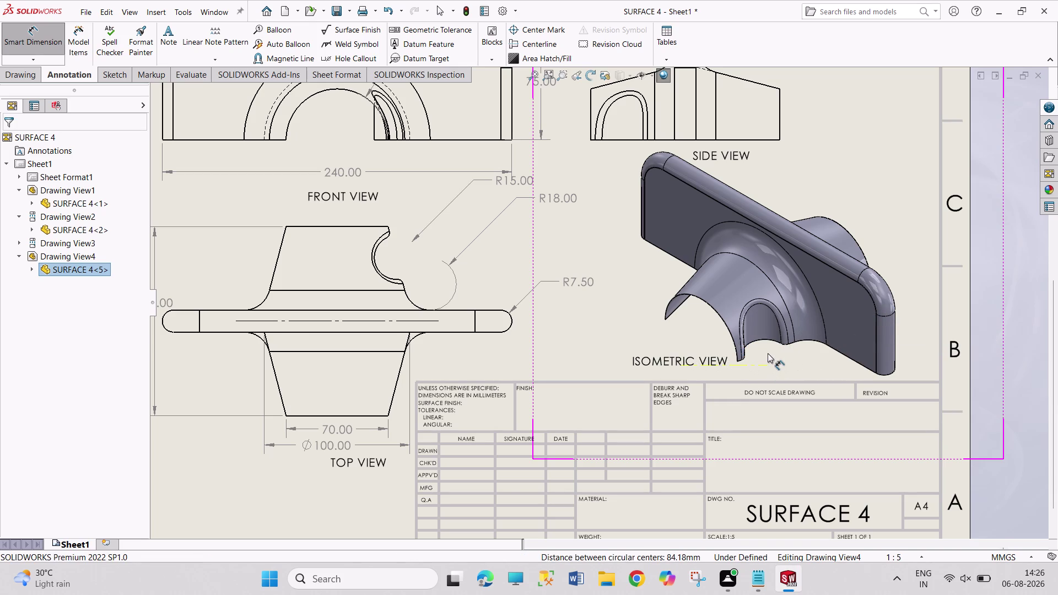
Dimension the isometric view's arch edge at 22.00, placed below the arch.
scroll(down, 3)
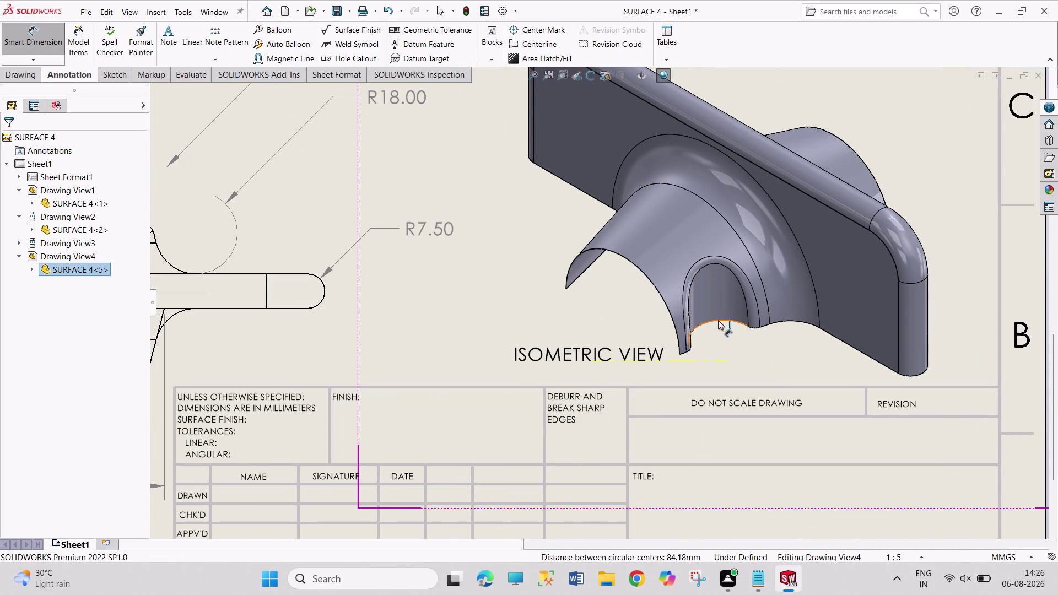
click(718, 320)
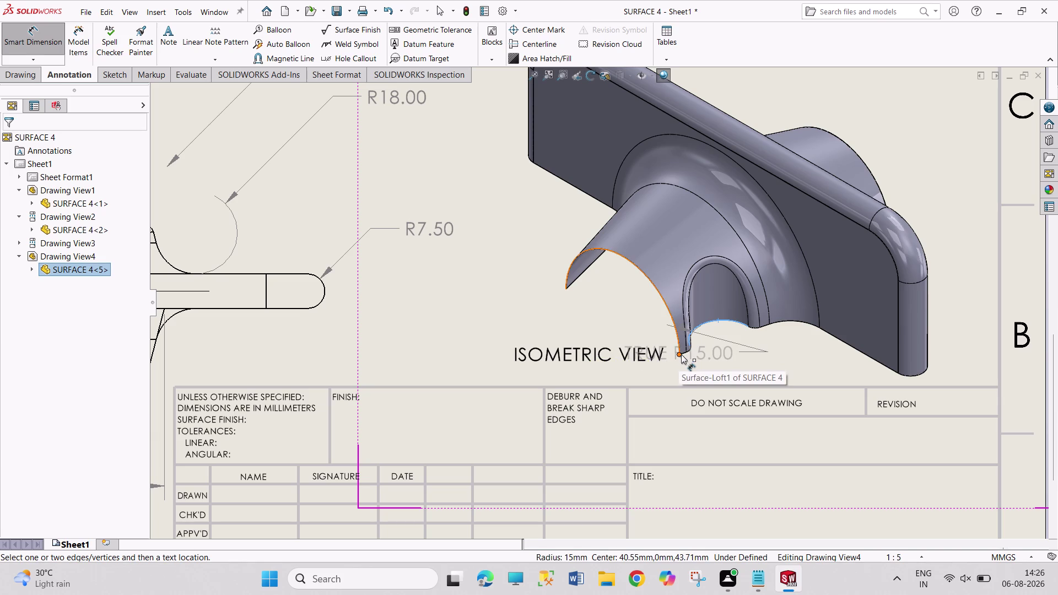
click(681, 354)
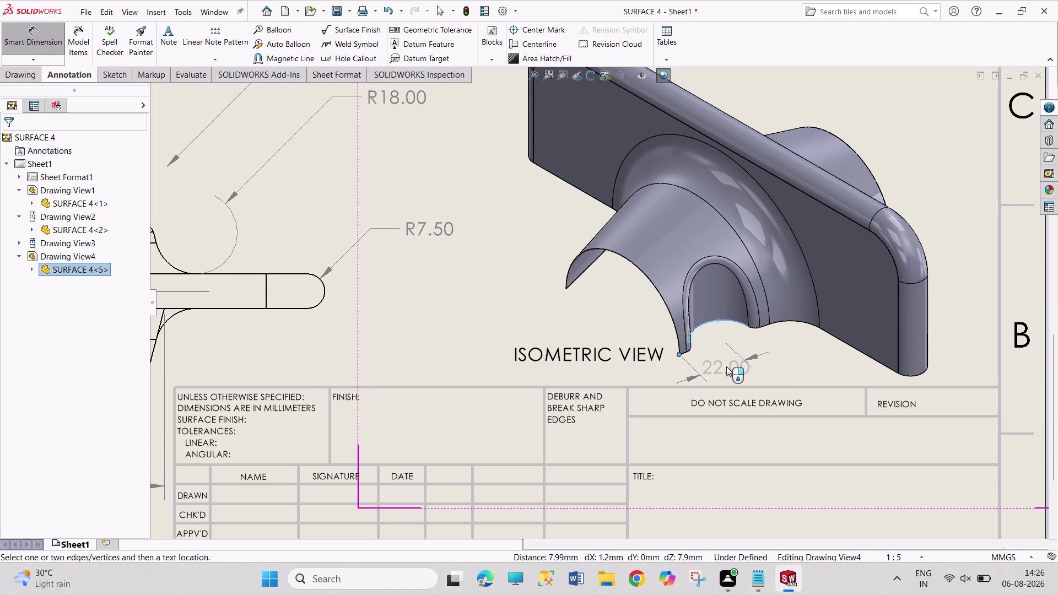
click(727, 367)
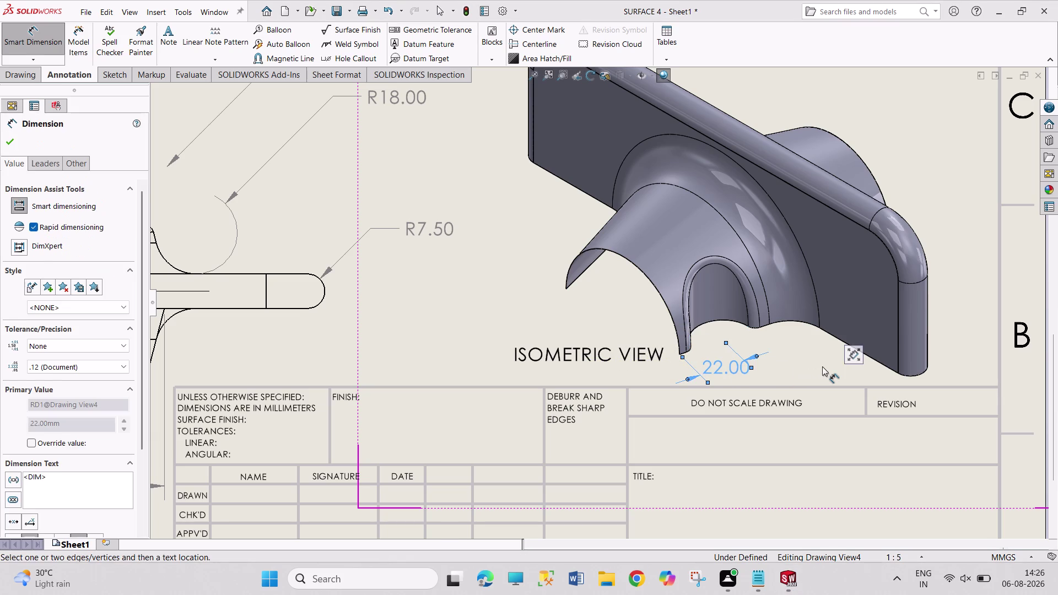
key(Escape)
Try dimensioning the side view's inner arch edge, then cancel without adding it.
scroll(up, 3)
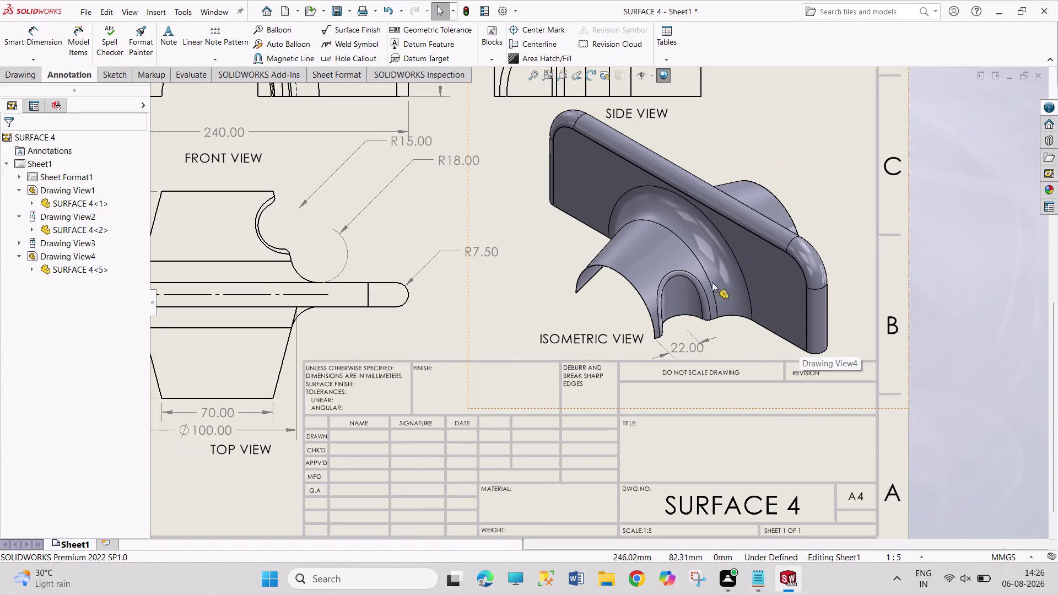
scroll(up, 3)
scroll(up, 3)
scroll(up, 3)
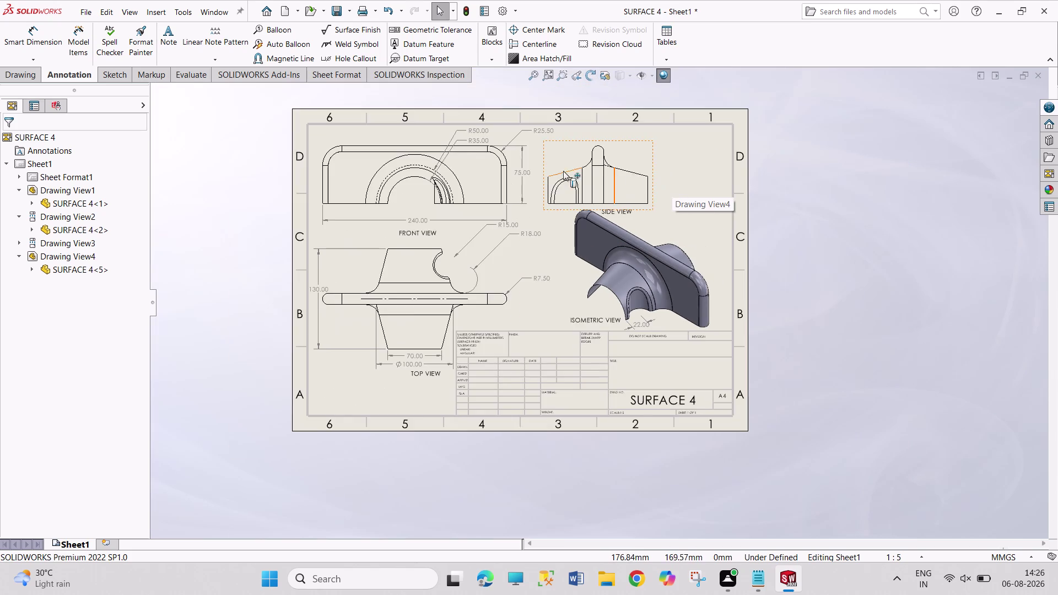
scroll(down, 3)
scroll(down, 3)
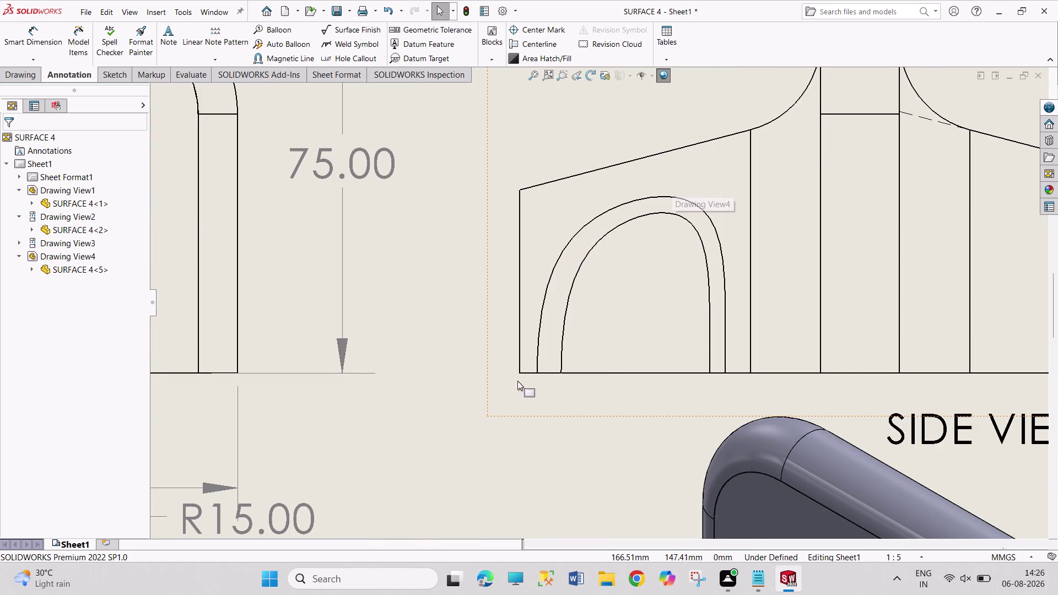
click(519, 375)
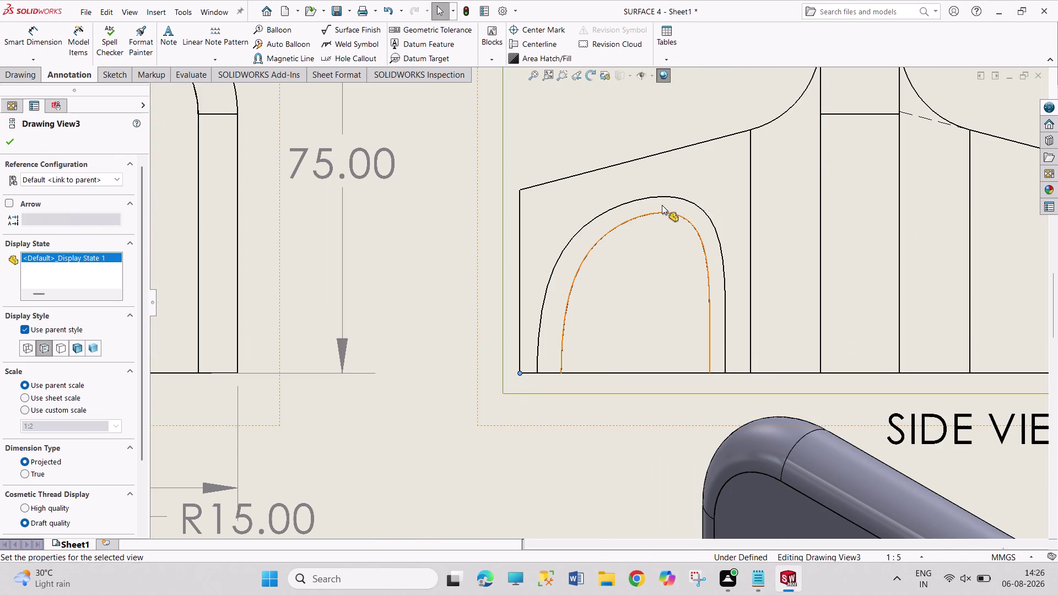
click(644, 215)
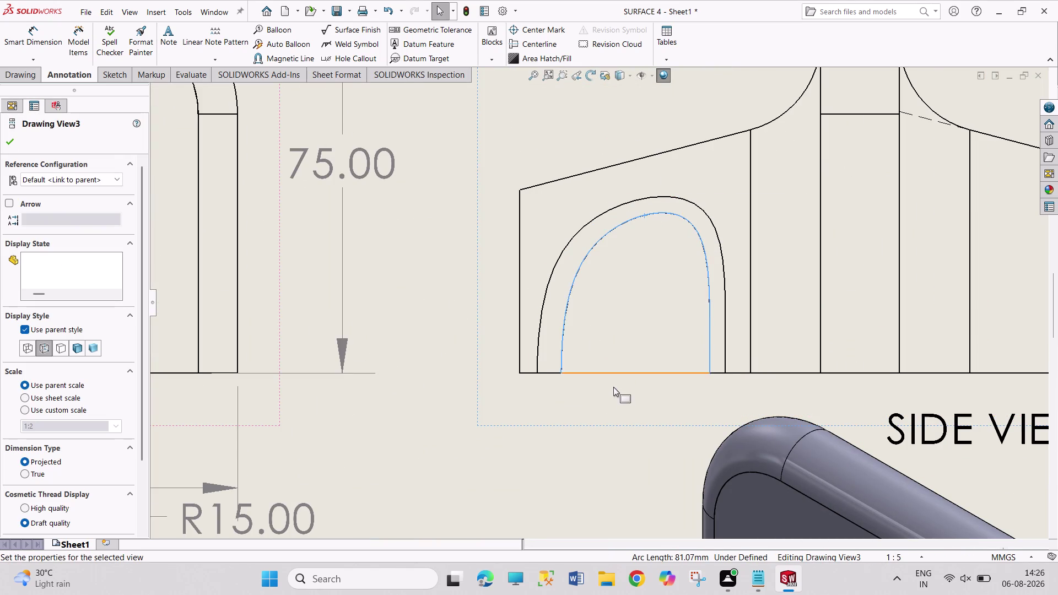
click(518, 374)
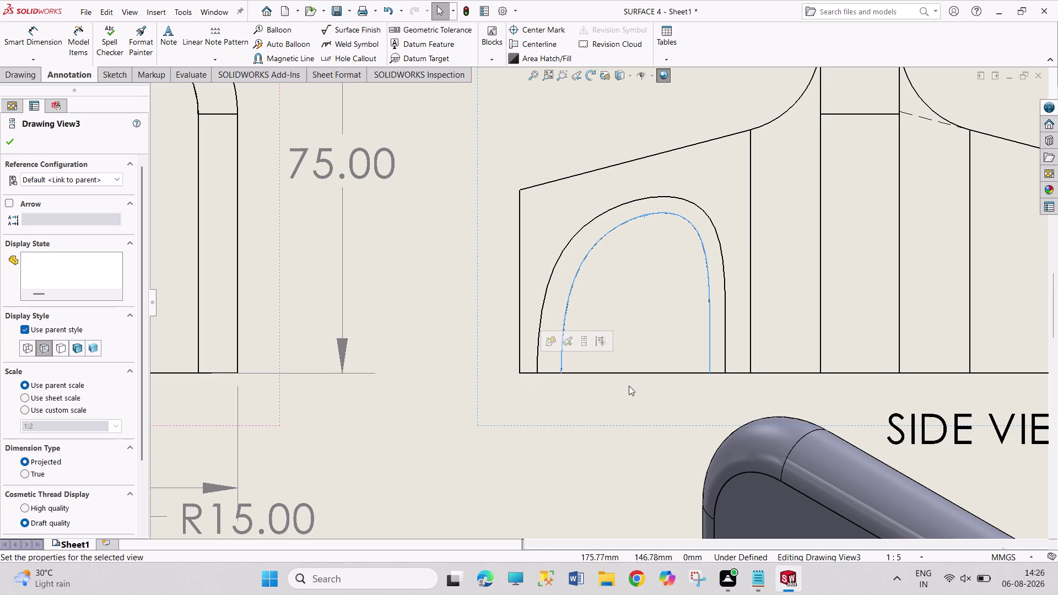
click(635, 375)
key(Escape)
key(Escape)
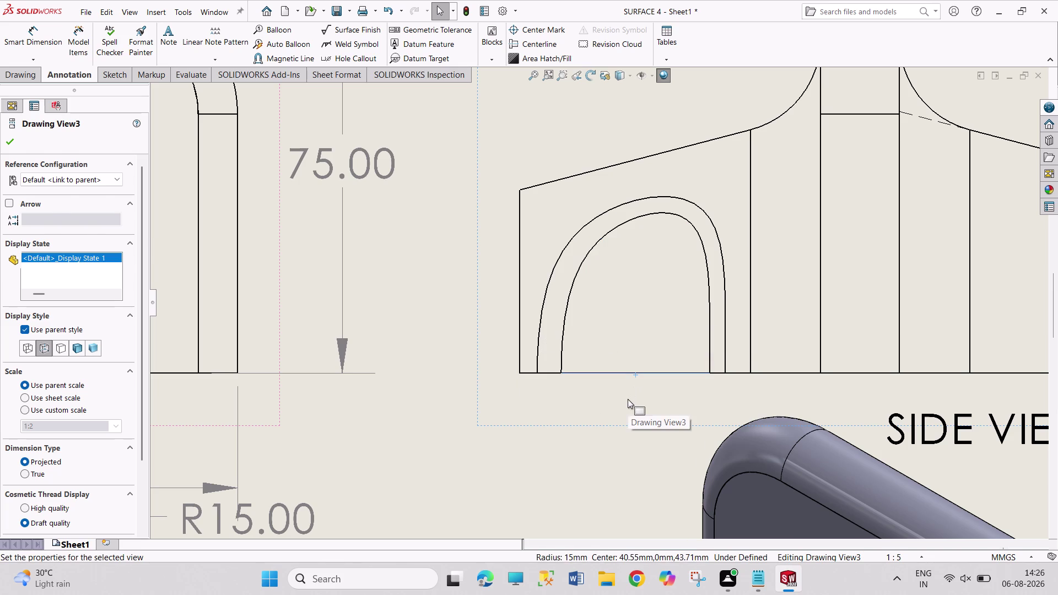
key(Escape)
scroll(up, 3)
scroll(up, 3)
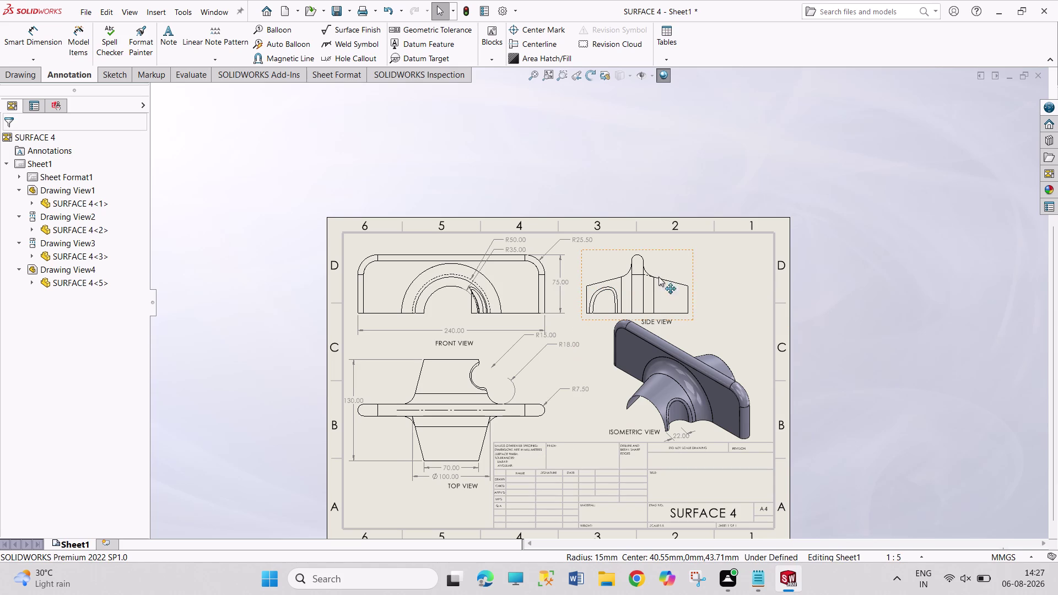
Hide the R25.50 radius dimension on the front view's rounded corner.
scroll(down, 3)
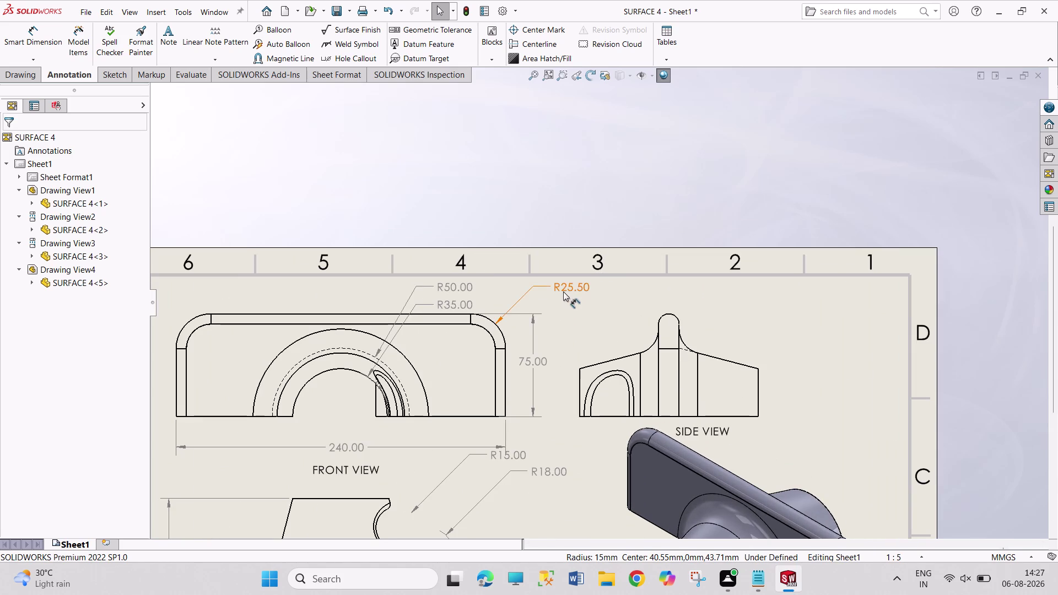
right_click(557, 287)
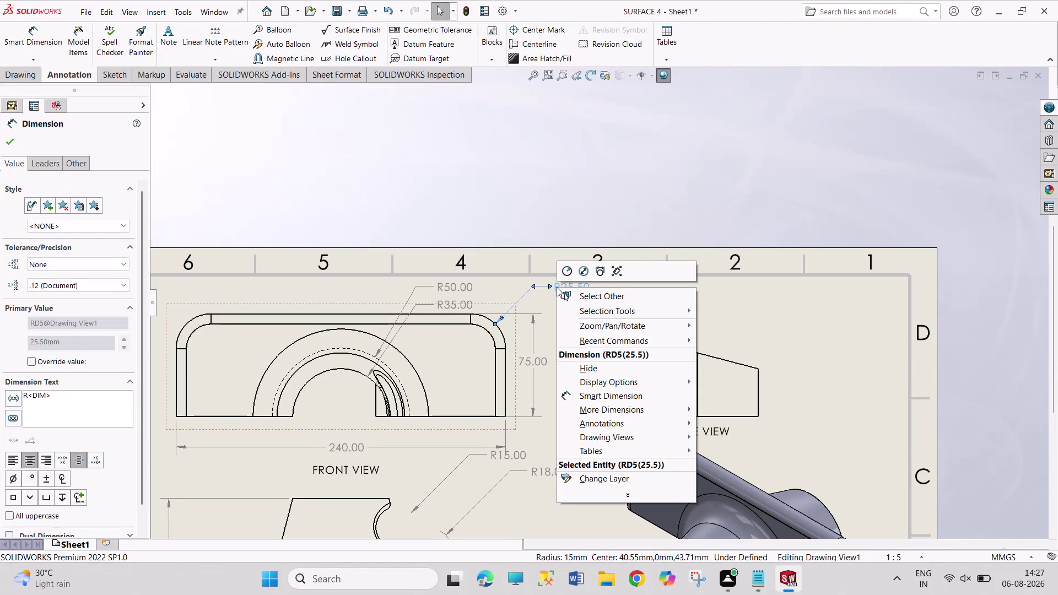
click(557, 286)
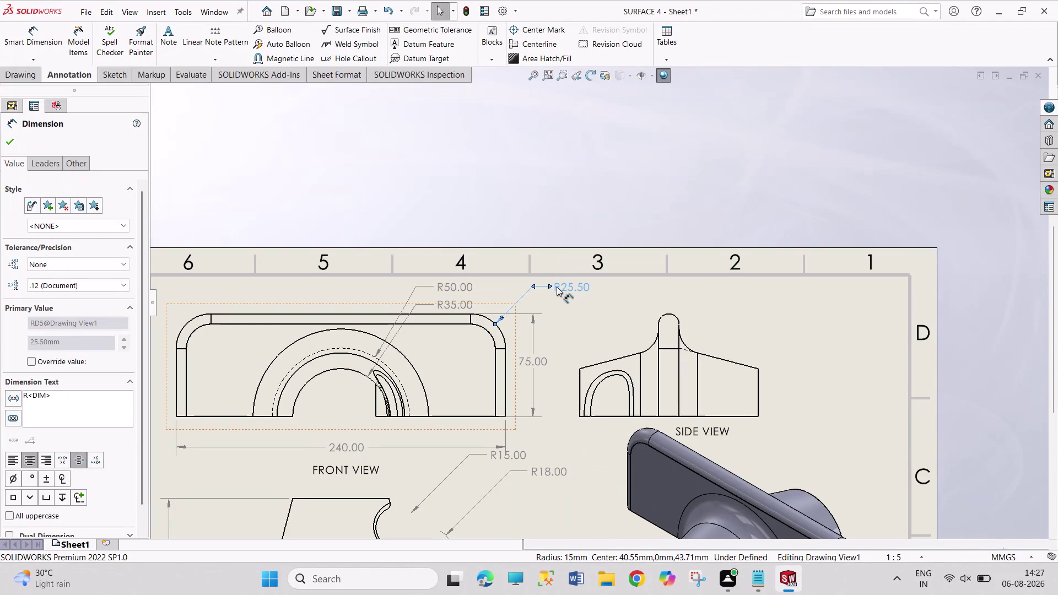
key(Delete)
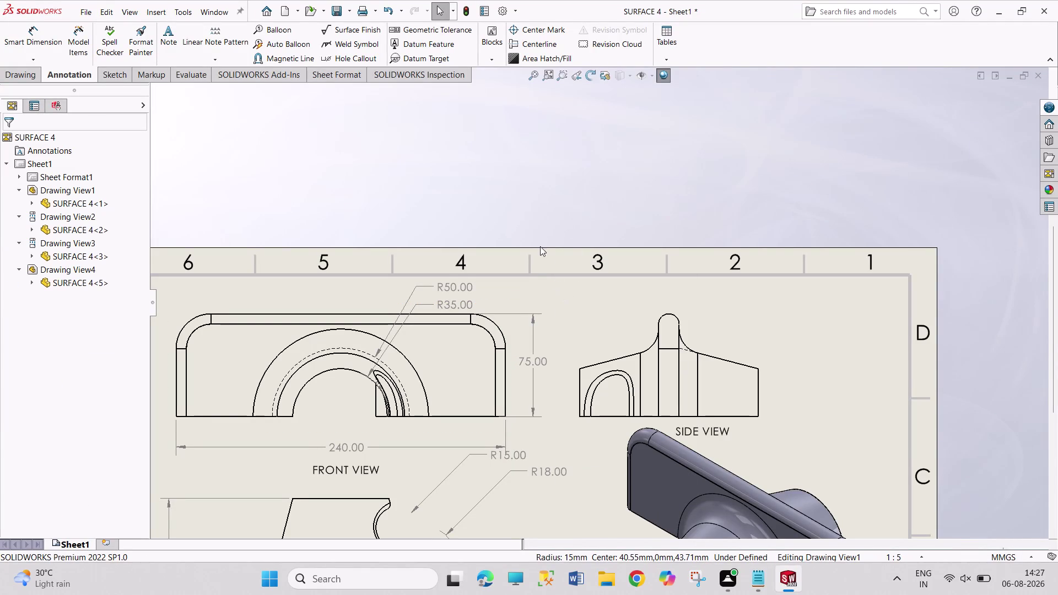
Attempt a dimension on the front view's rounded corner edge, then cancel it.
right_drag(551, 189, 550, 87)
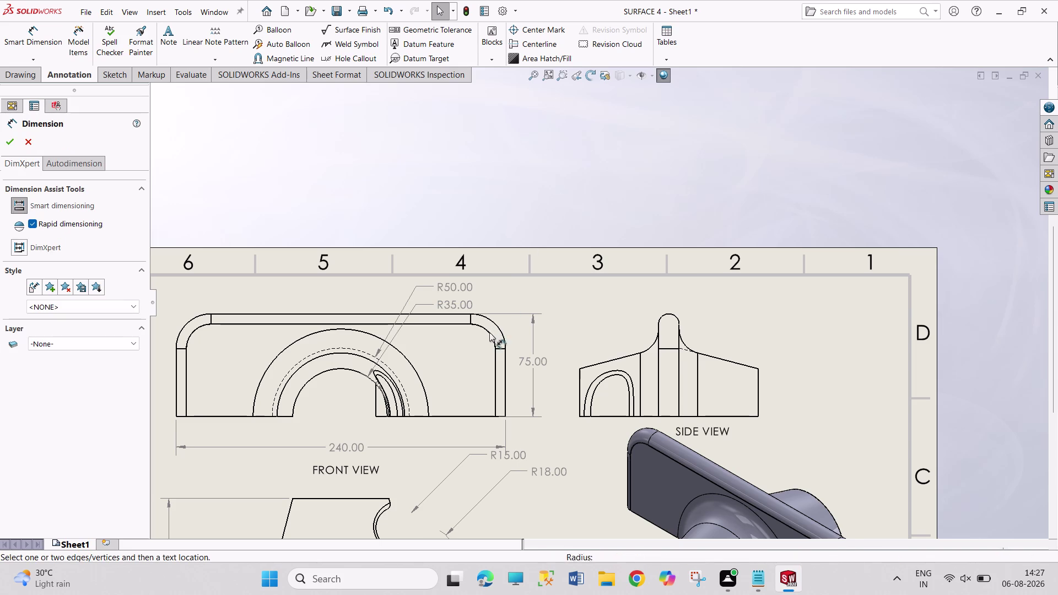
click(489, 333)
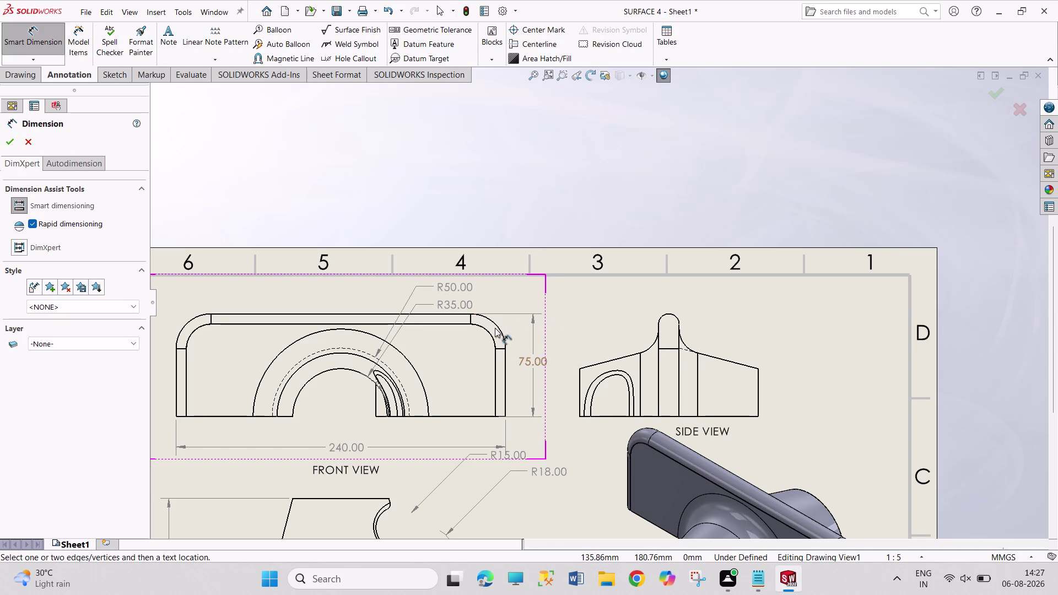
click(498, 327)
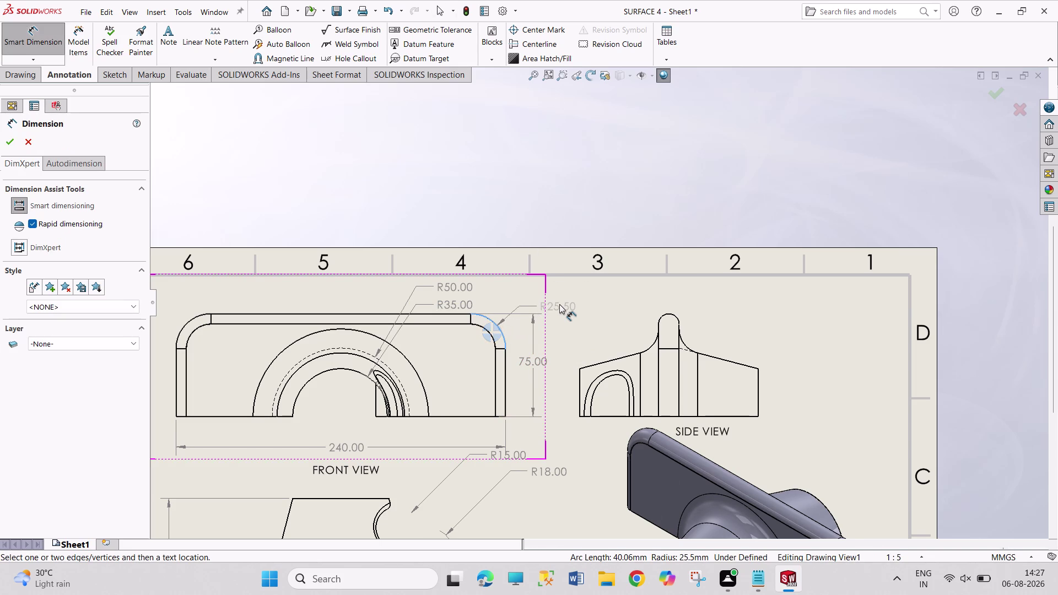
key(Escape)
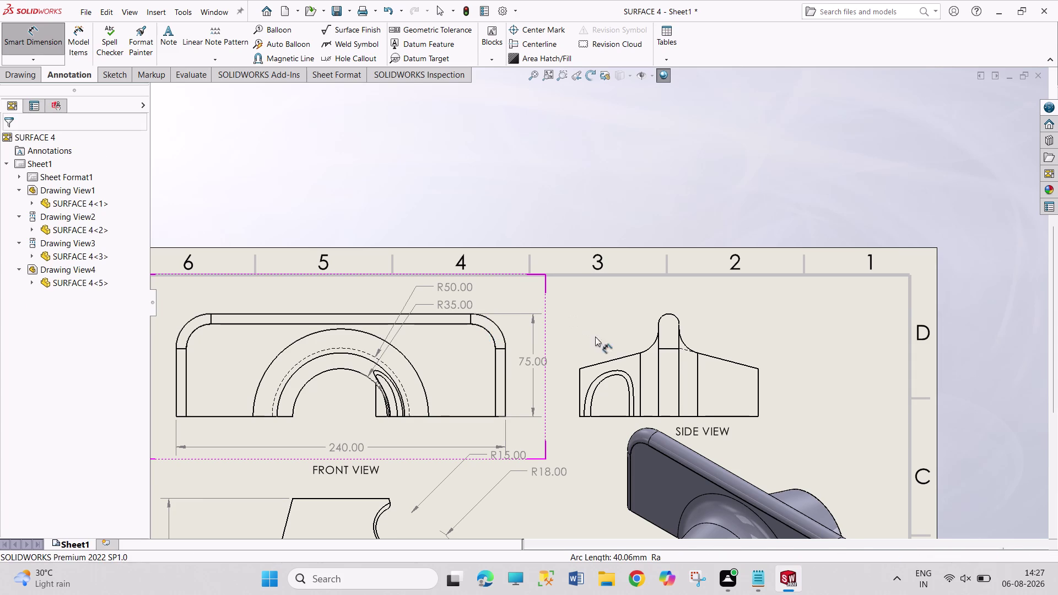
scroll(up, 3)
scroll(down, 3)
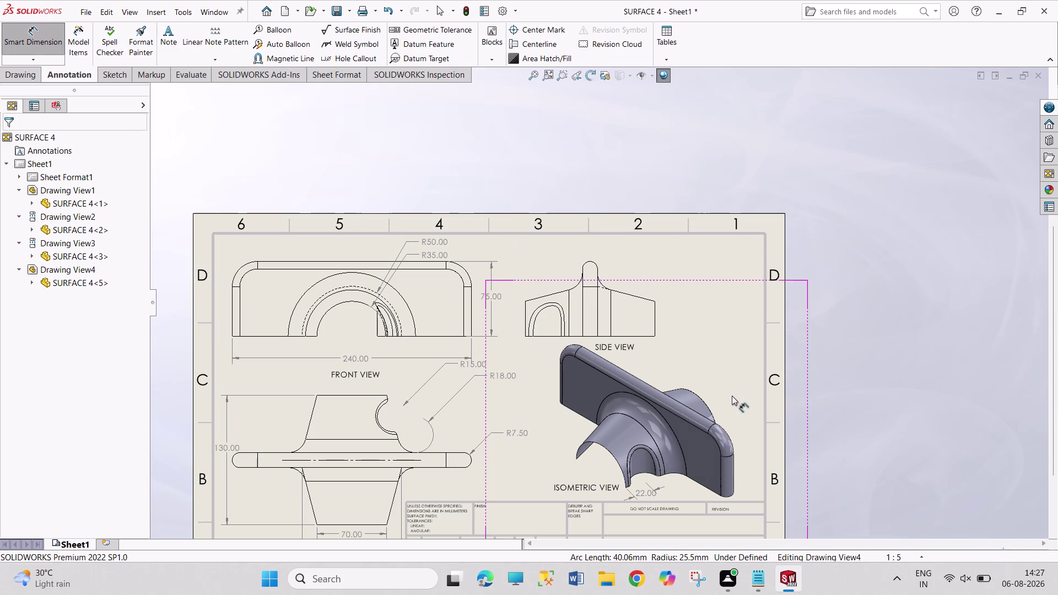
click(596, 266)
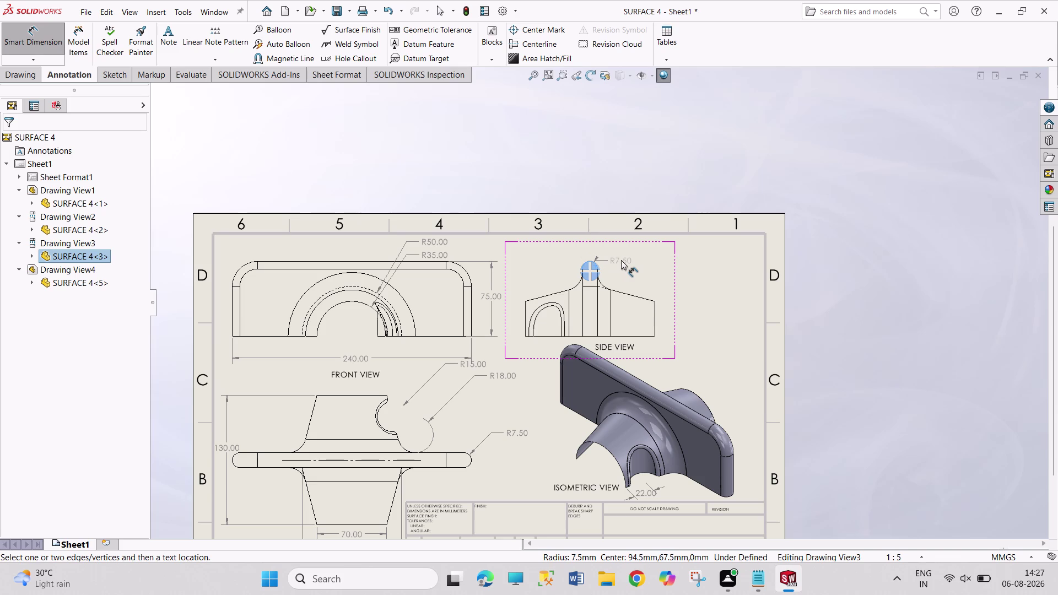
key(Escape)
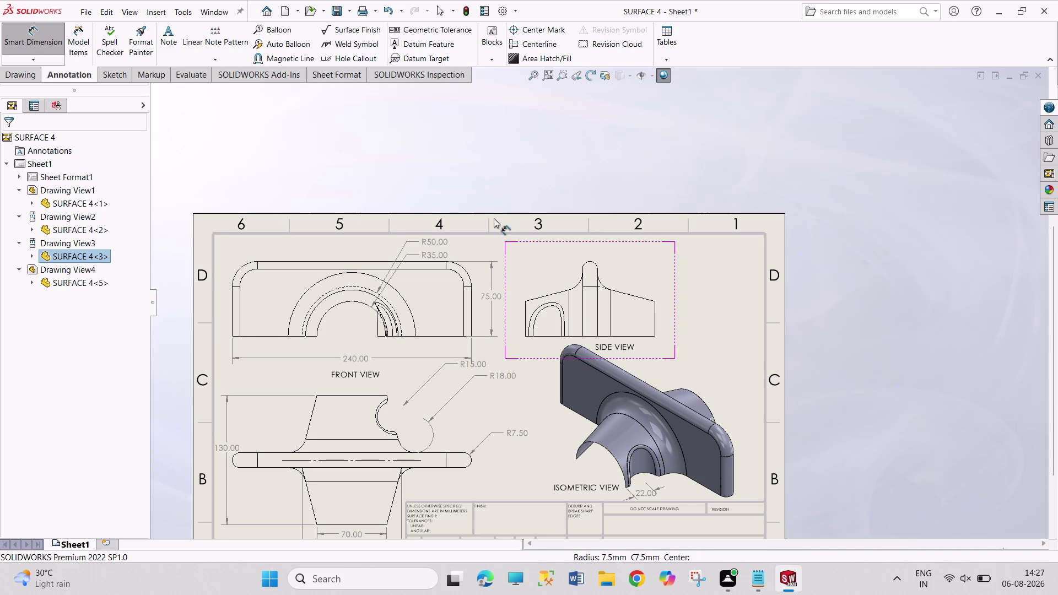
Pick the isometric view's rounded flange edge (TRUE R7.50), then leave dimensioning.
scroll(down, 3)
scroll(down, 3)
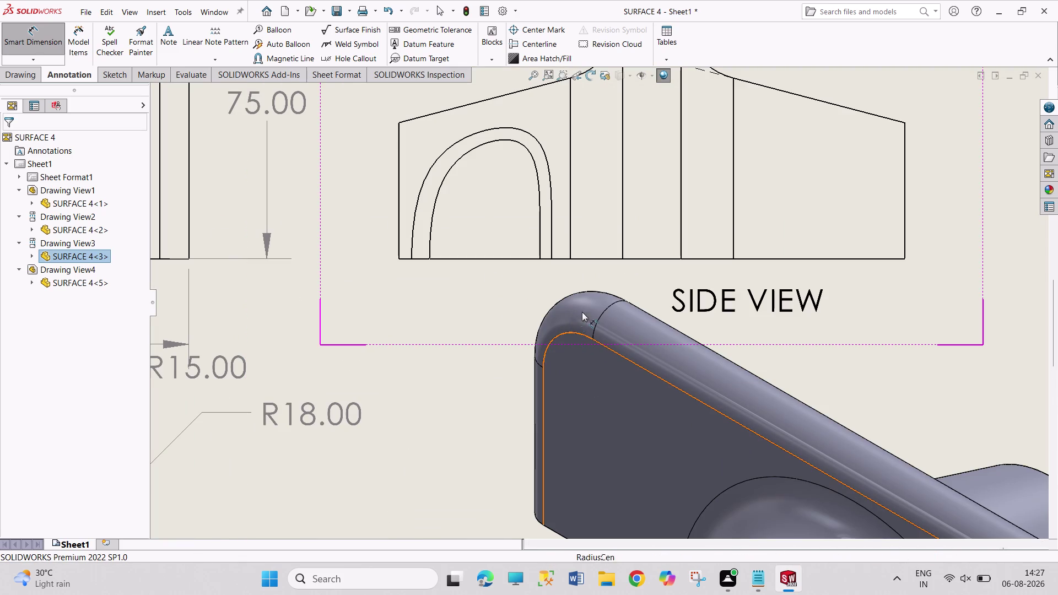
click(601, 316)
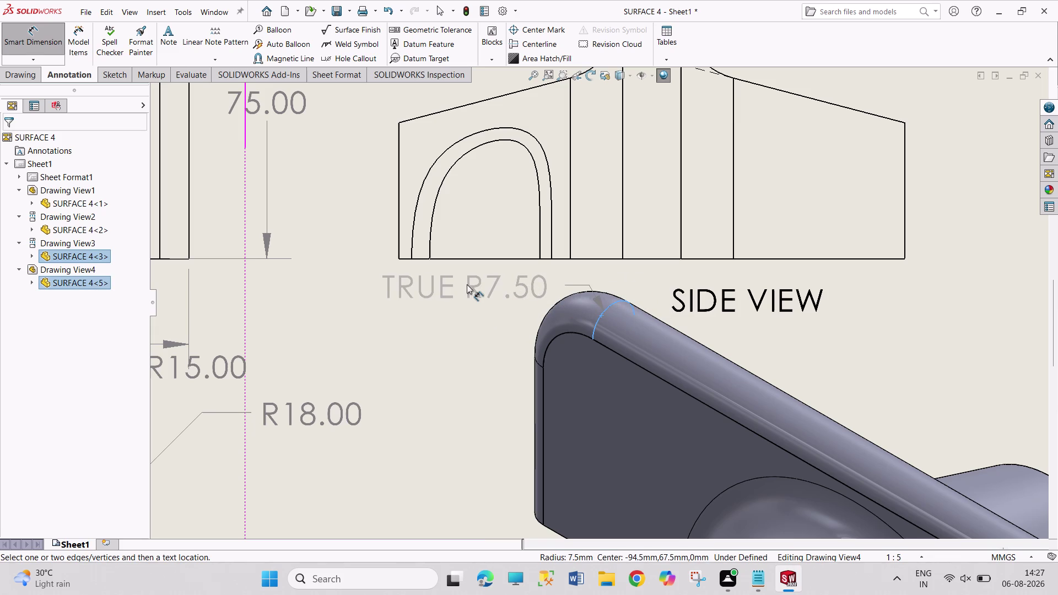
key(Escape)
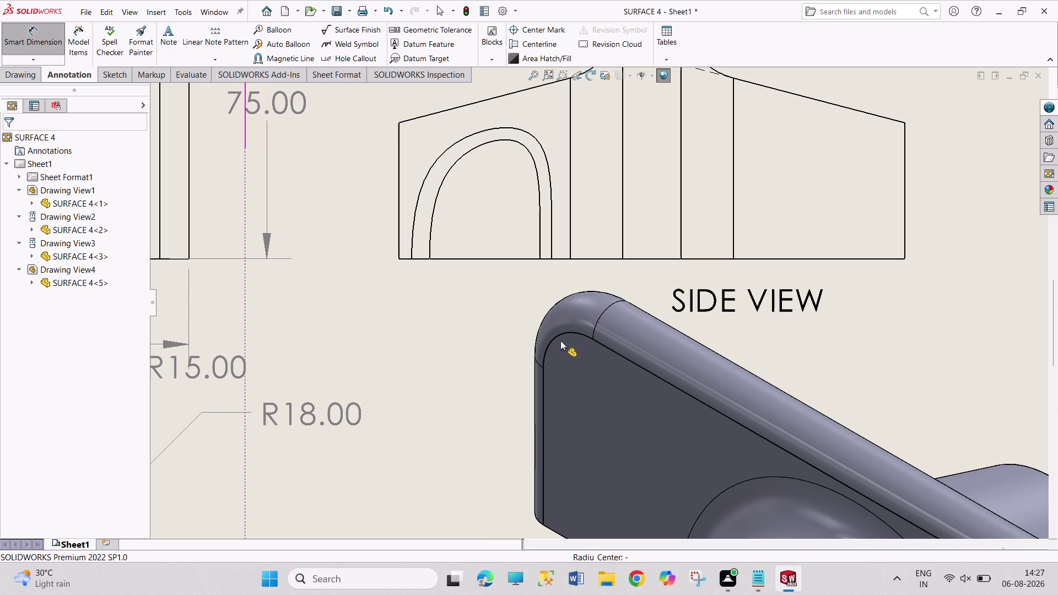
right_drag(464, 352, 460, 340)
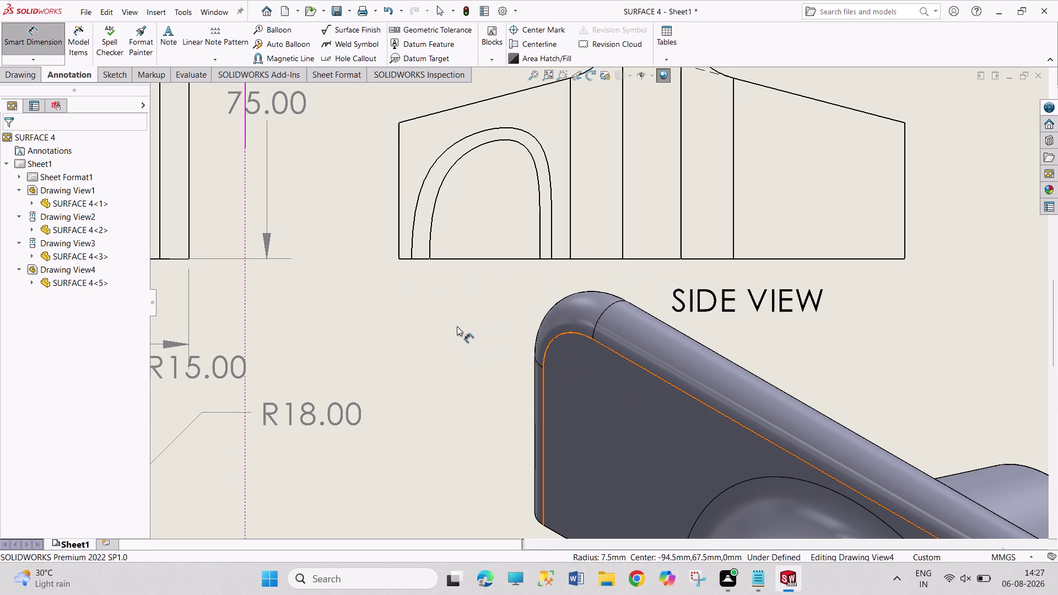
right_drag(460, 340, 460, 238)
right_drag(414, 425, 413, 287)
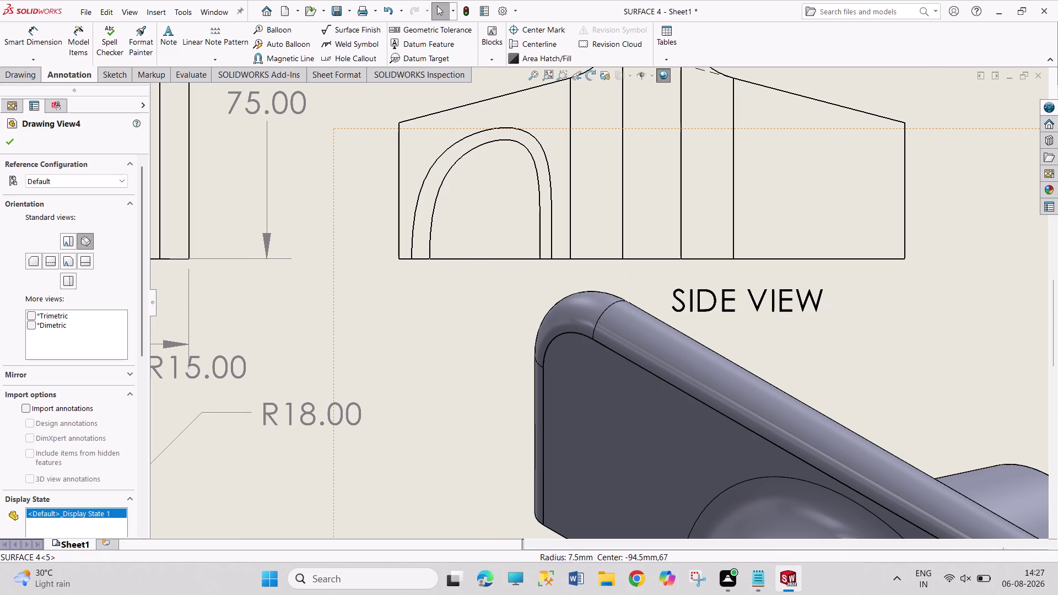
click(43, 49)
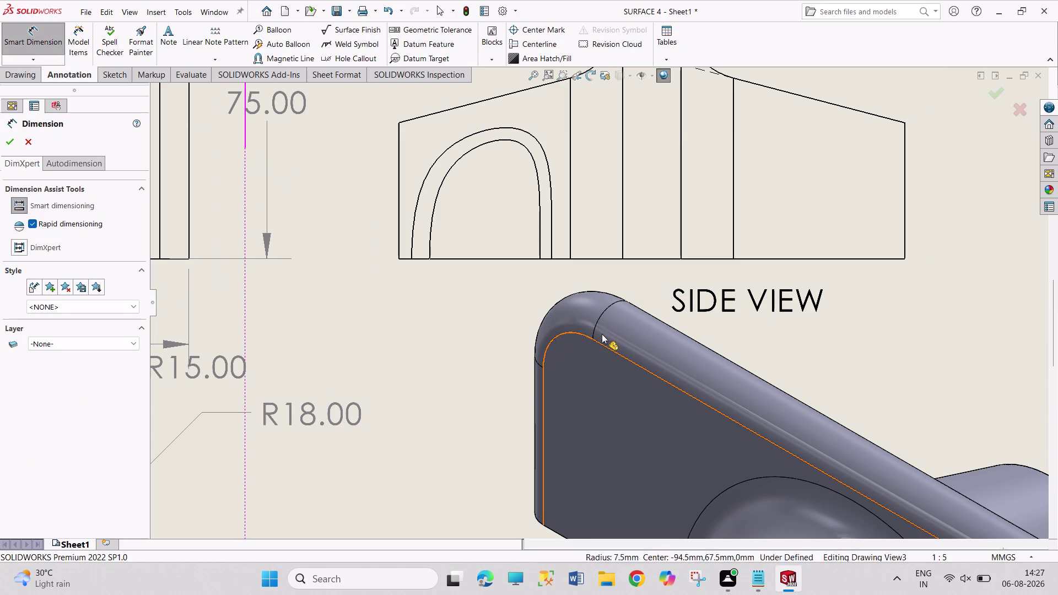
key(Escape)
scroll(up, 3)
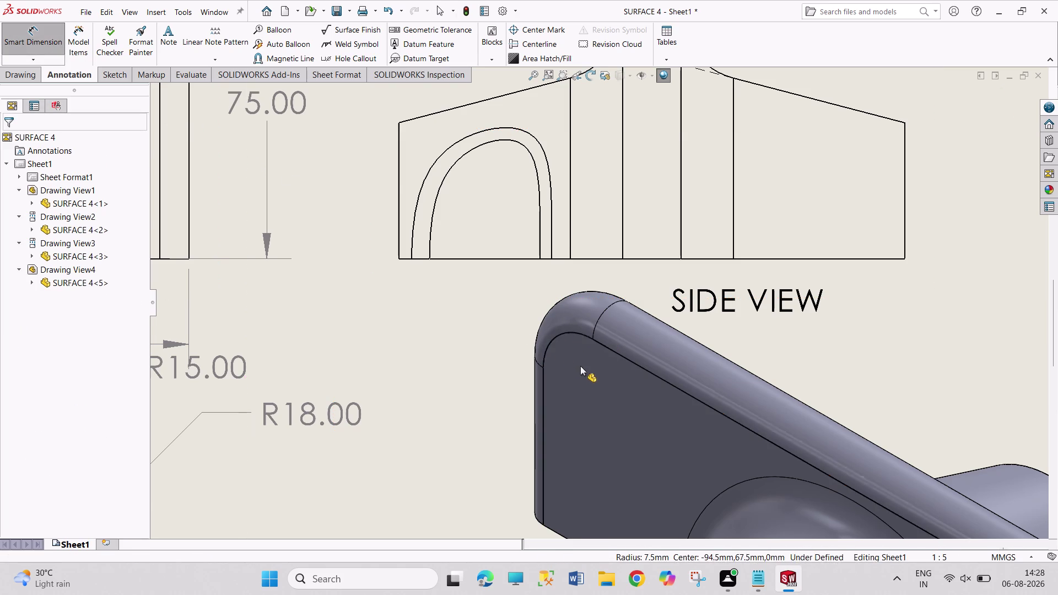
scroll(up, 3)
scroll(down, 3)
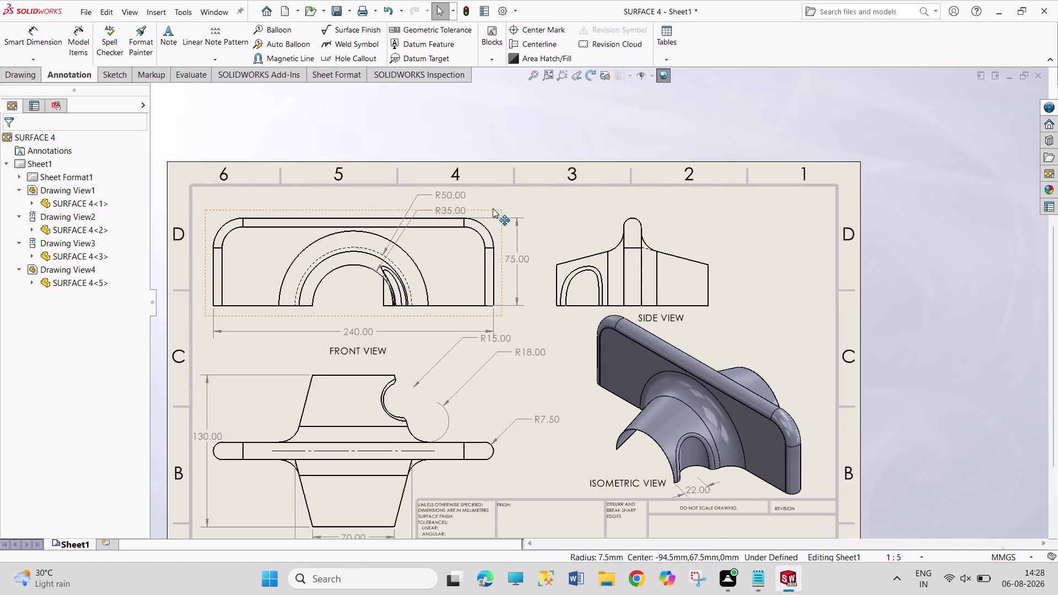
Place an R18.00 radius dimension on the side view's rounded top arc.
scroll(down, 3)
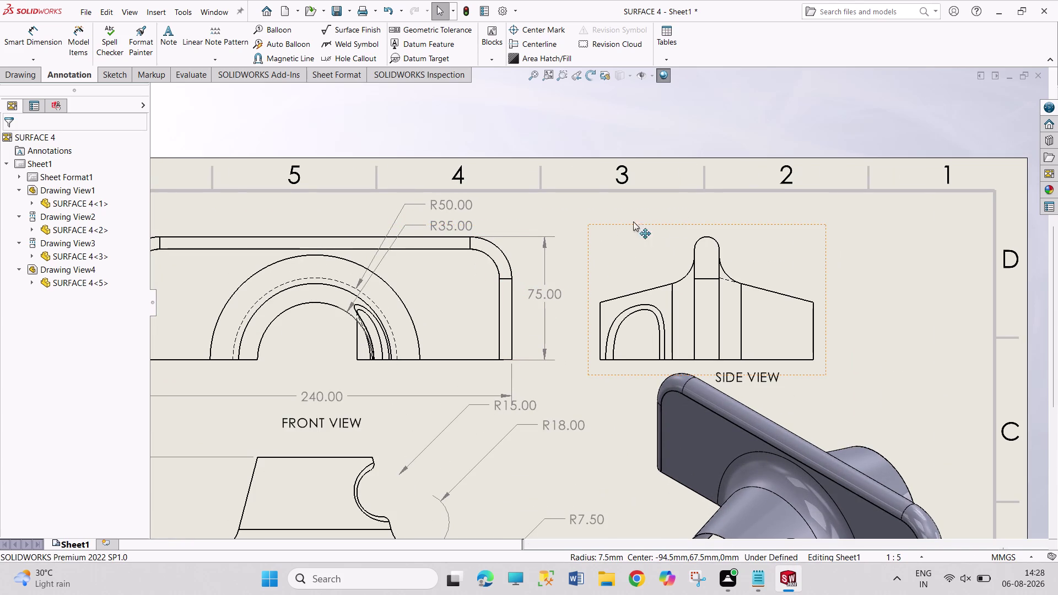
key(Escape)
key(Escape)
key(Escape)
key(Escape)
key(Escape)
right_drag(635, 124, 637, 116)
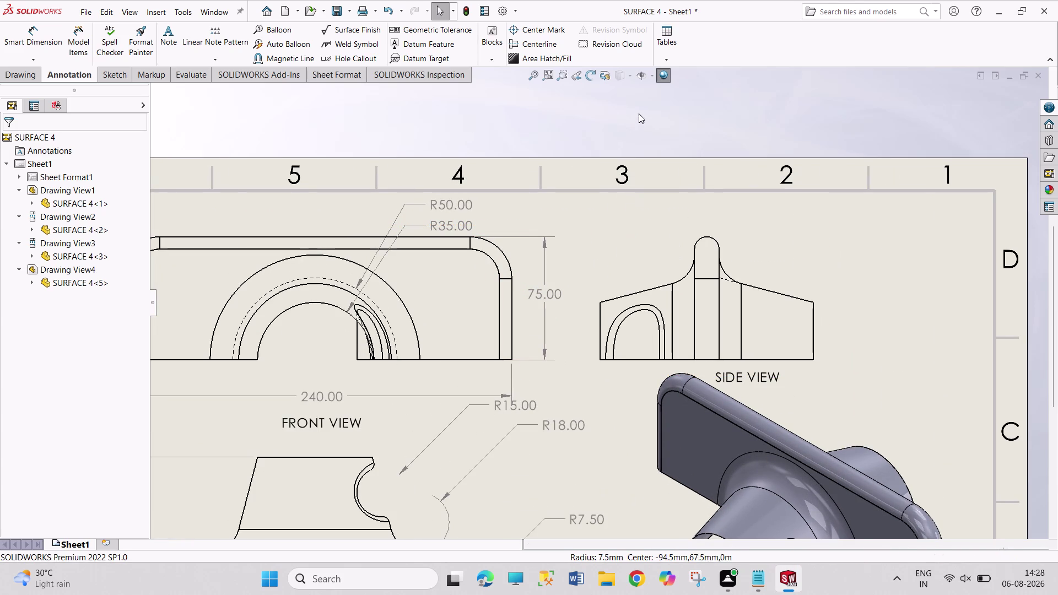
right_drag(637, 116, 657, 66)
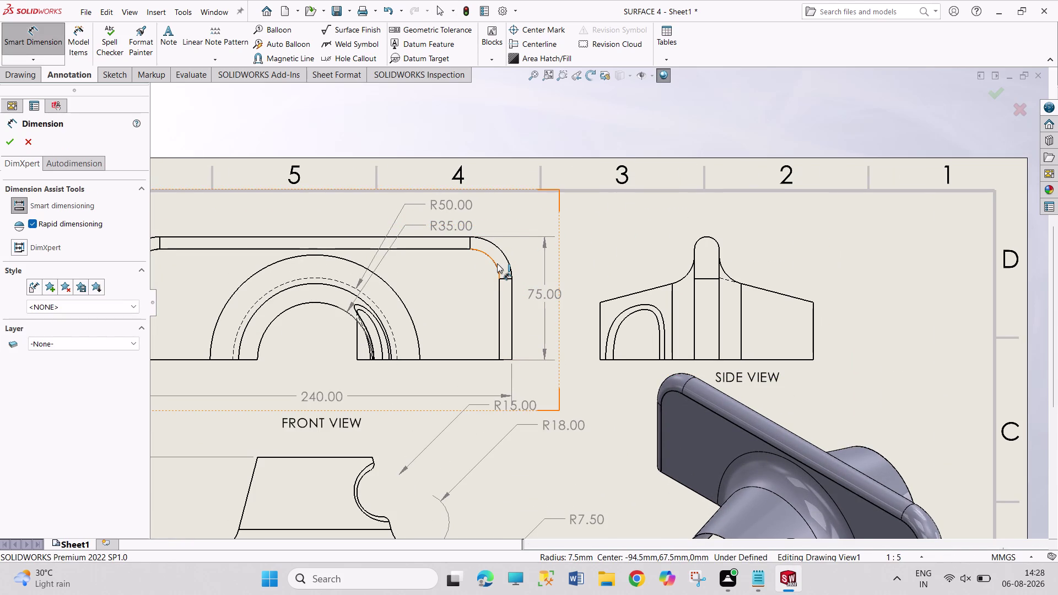
click(725, 275)
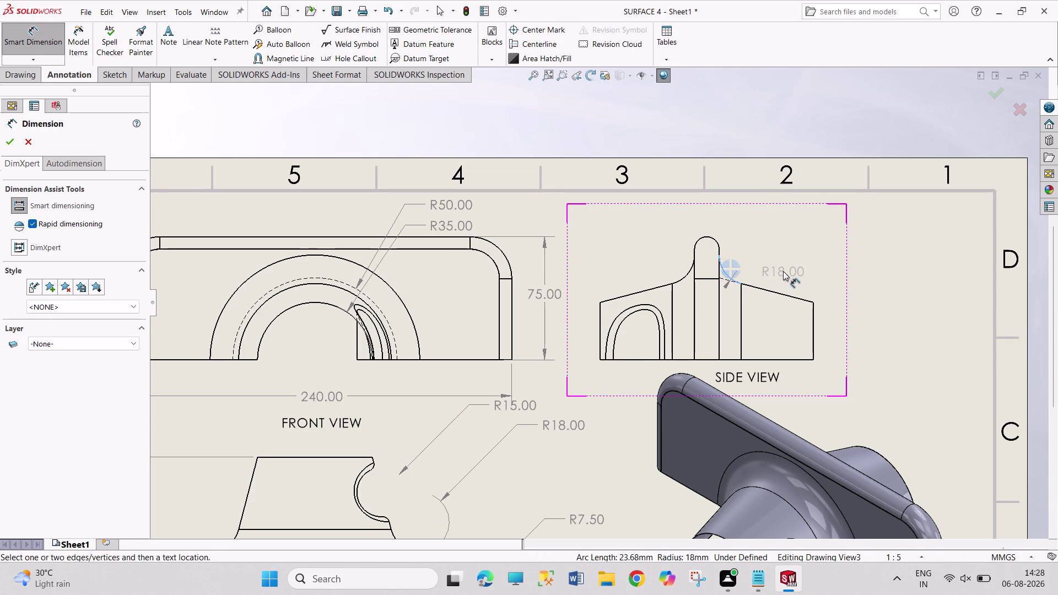
click(783, 271)
scroll(up, 3)
scroll(up, 3)
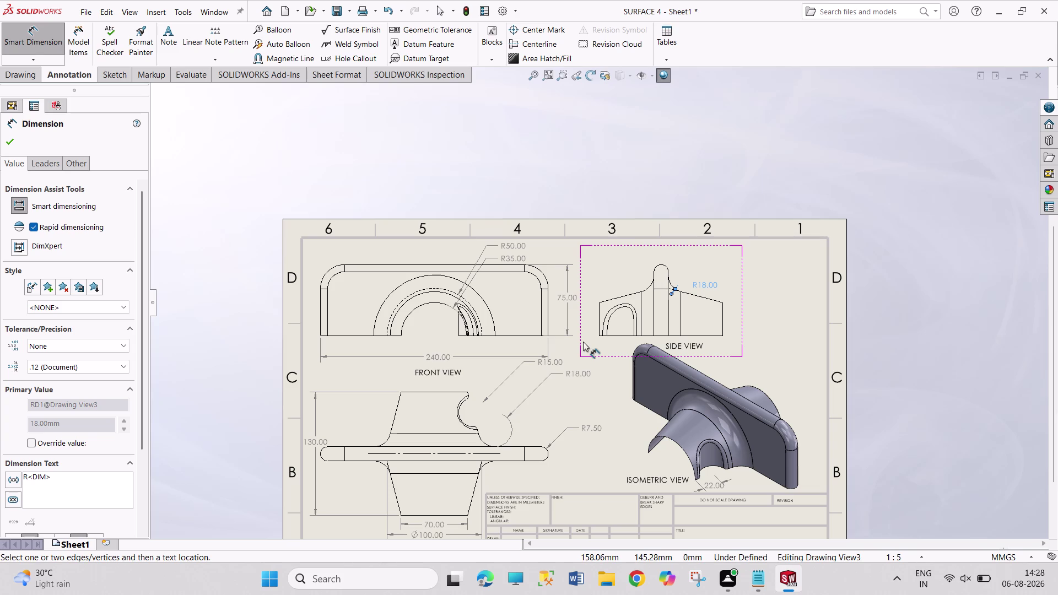
Finish the dimension and nudge the R18.00 label into position.
right_click(928, 339)
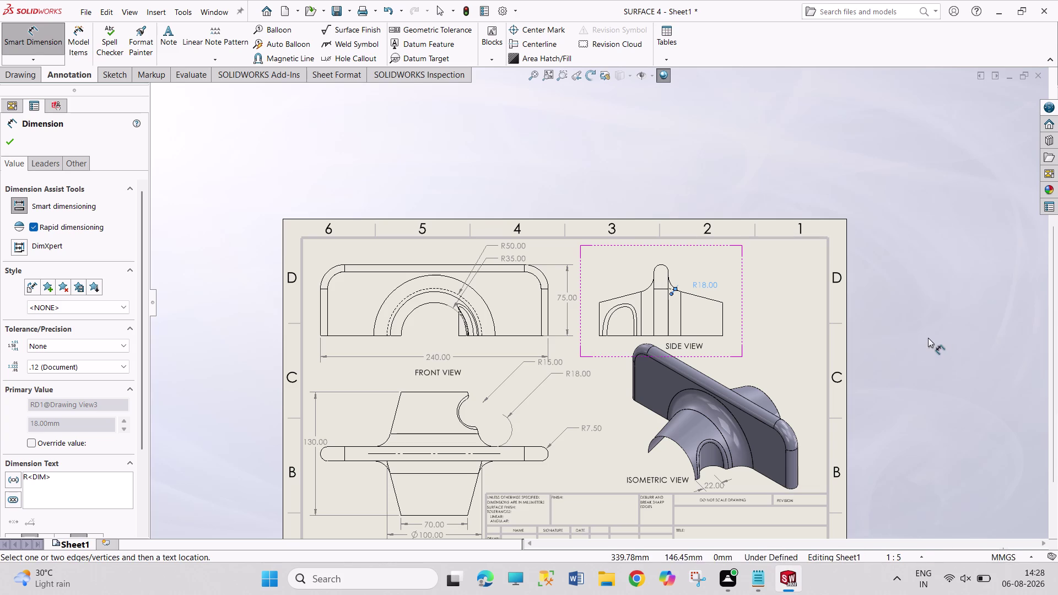
click(946, 395)
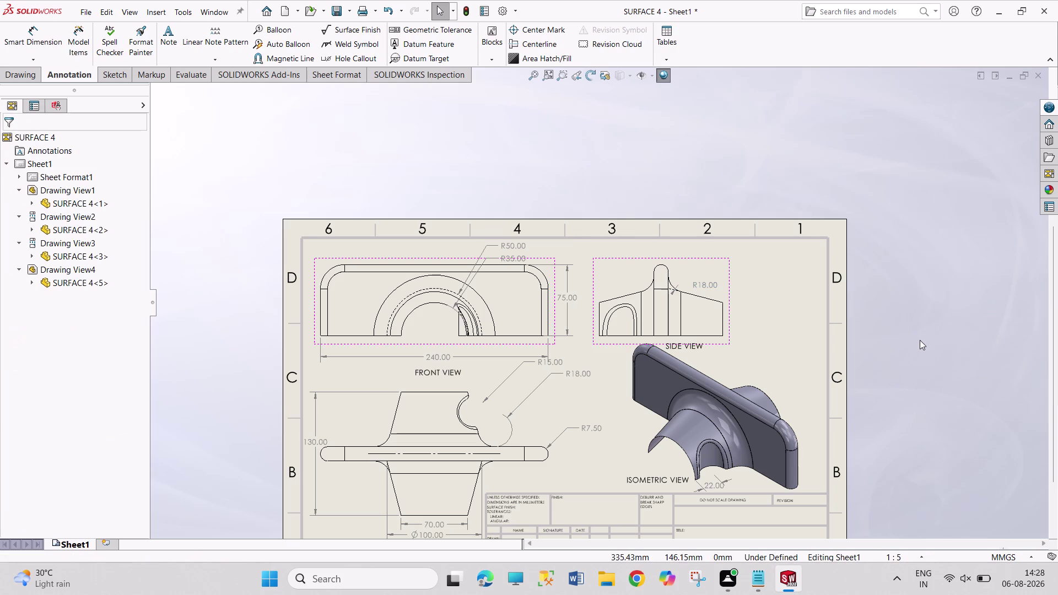
click(919, 340)
drag(702, 285, 692, 281)
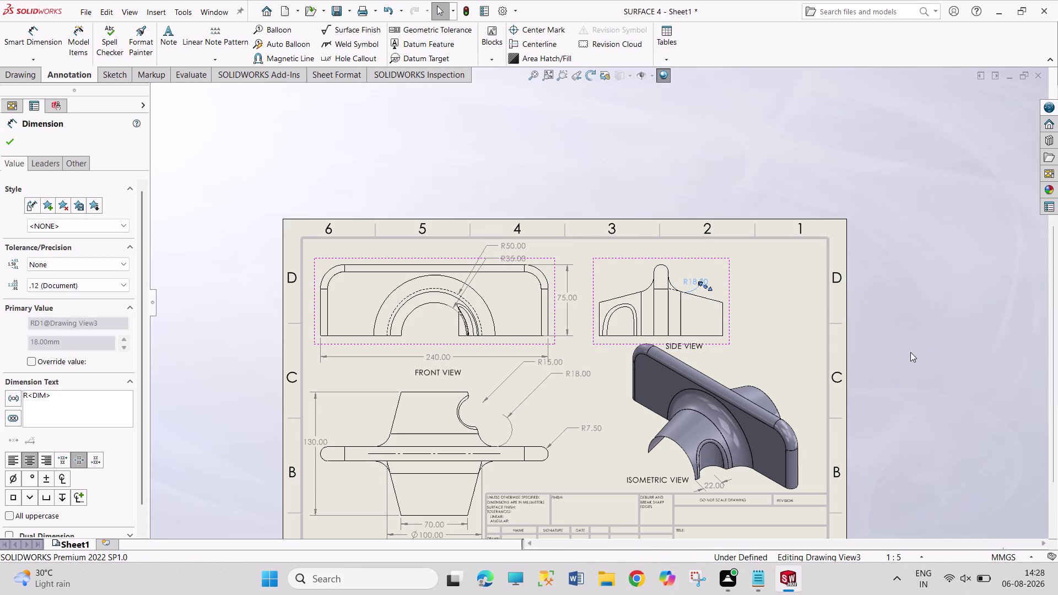
click(933, 339)
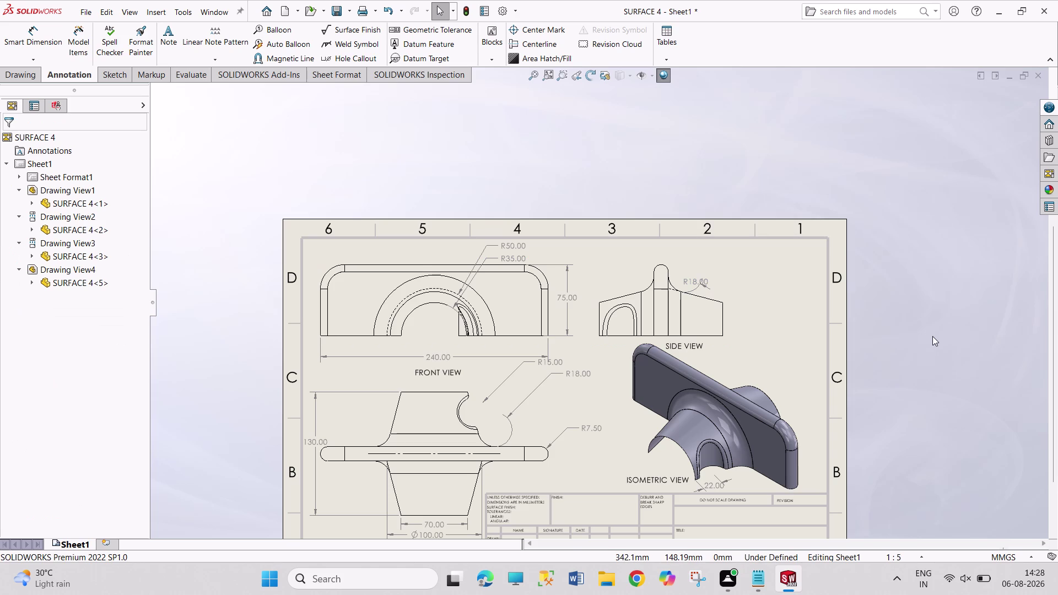
scroll(up, 3)
scroll(down, 3)
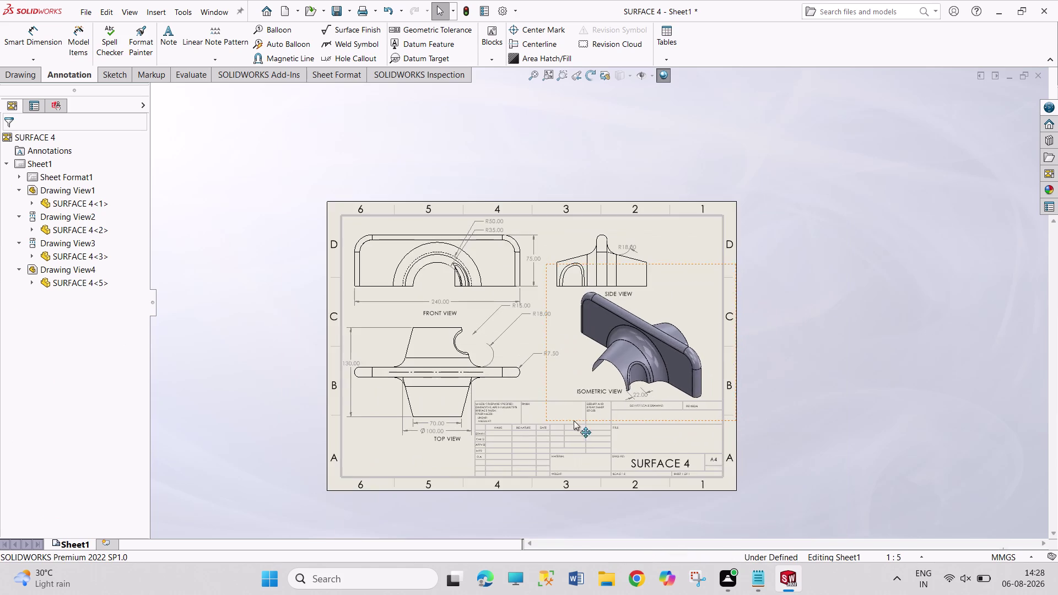
scroll(down, 3)
scroll(down, 3)
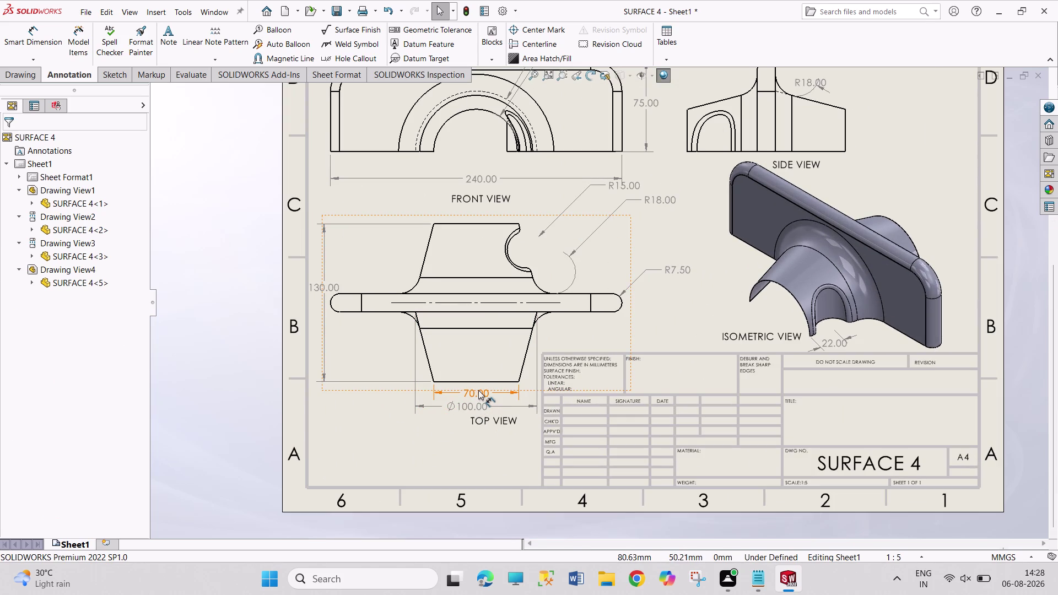
right_click(479, 390)
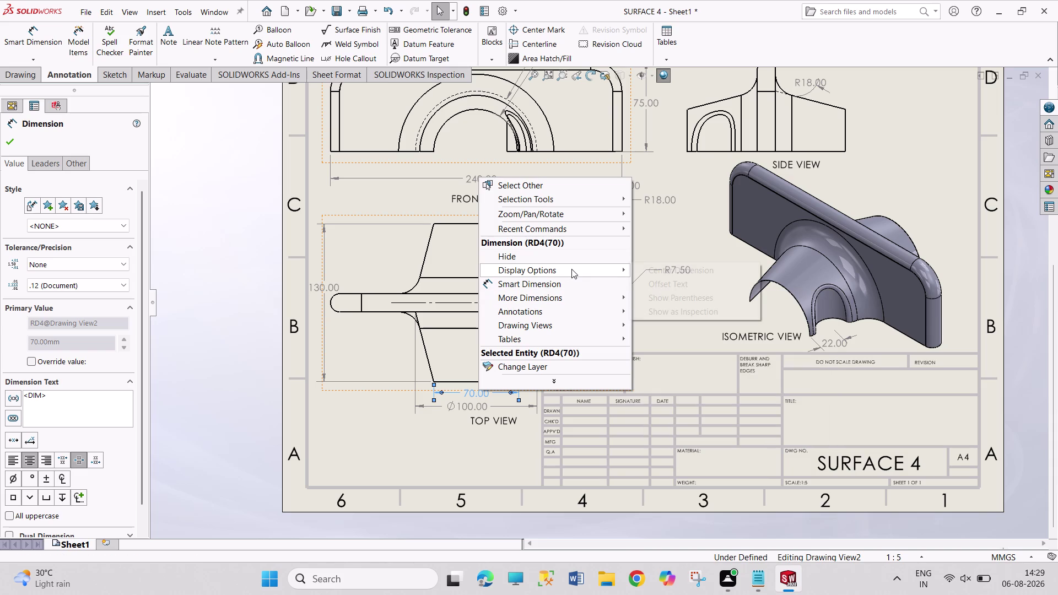
key(Escape)
key(Escape)
key(Escape)
key(Escape)
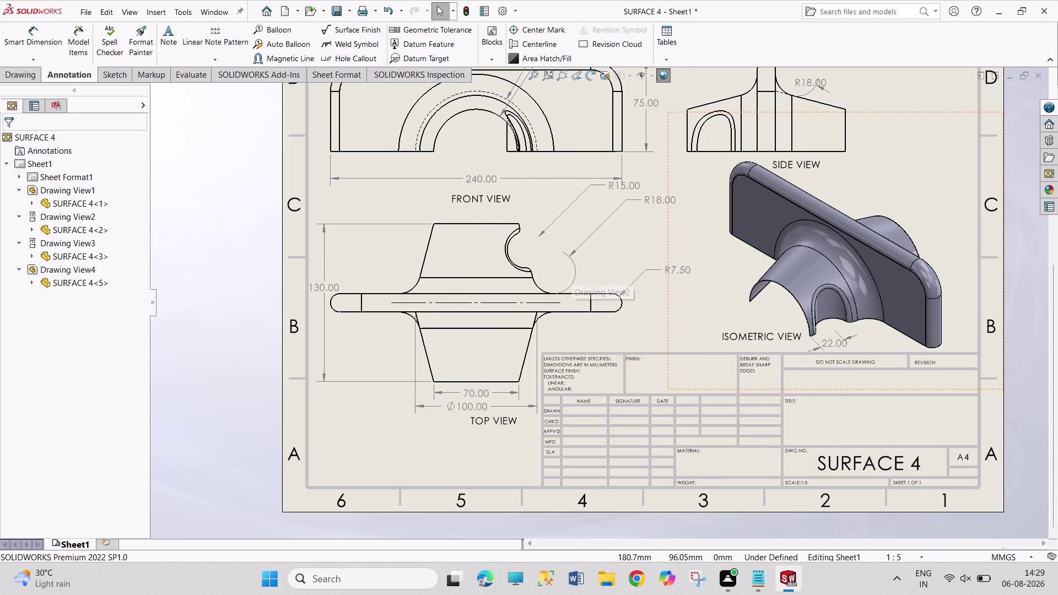
scroll(up, 3)
scroll(up, 3)
scroll(down, 3)
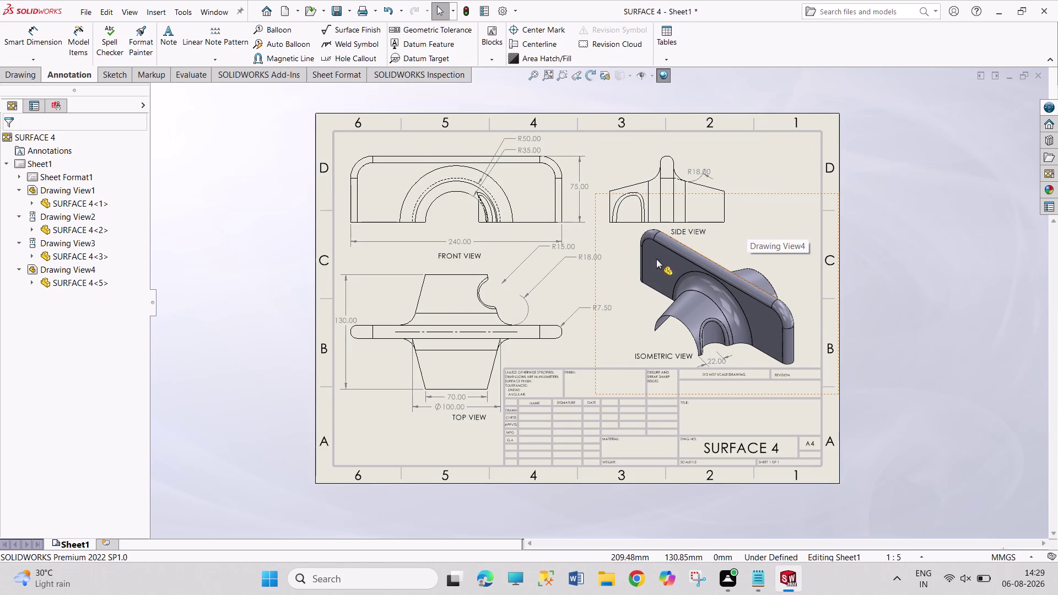
drag(589, 257, 562, 294)
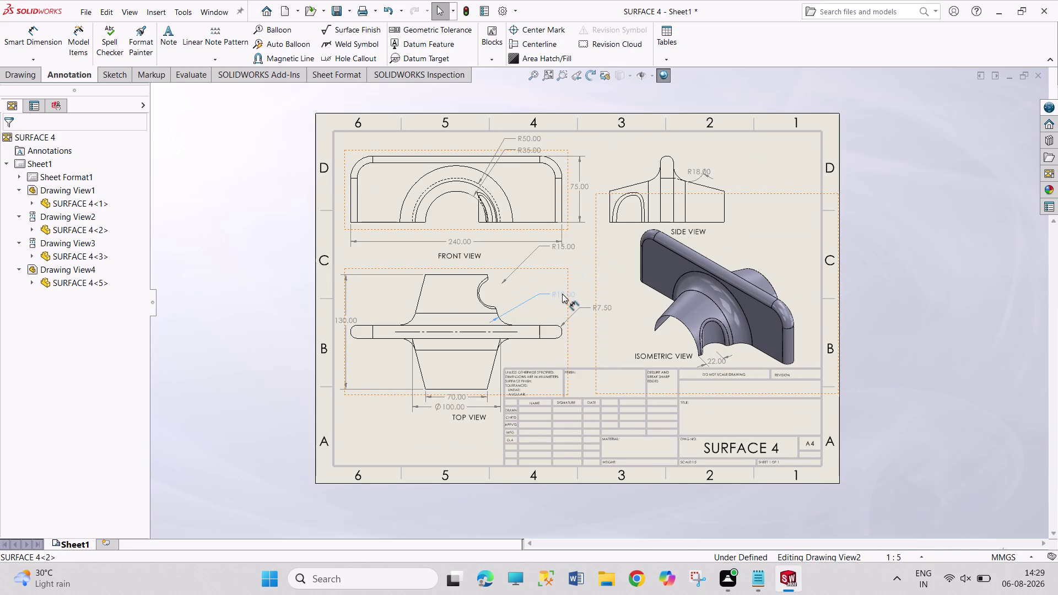
Nudge the top view's R18.00 label and move the front view's R35.00 label lower.
drag(562, 294, 564, 292)
key(Escape)
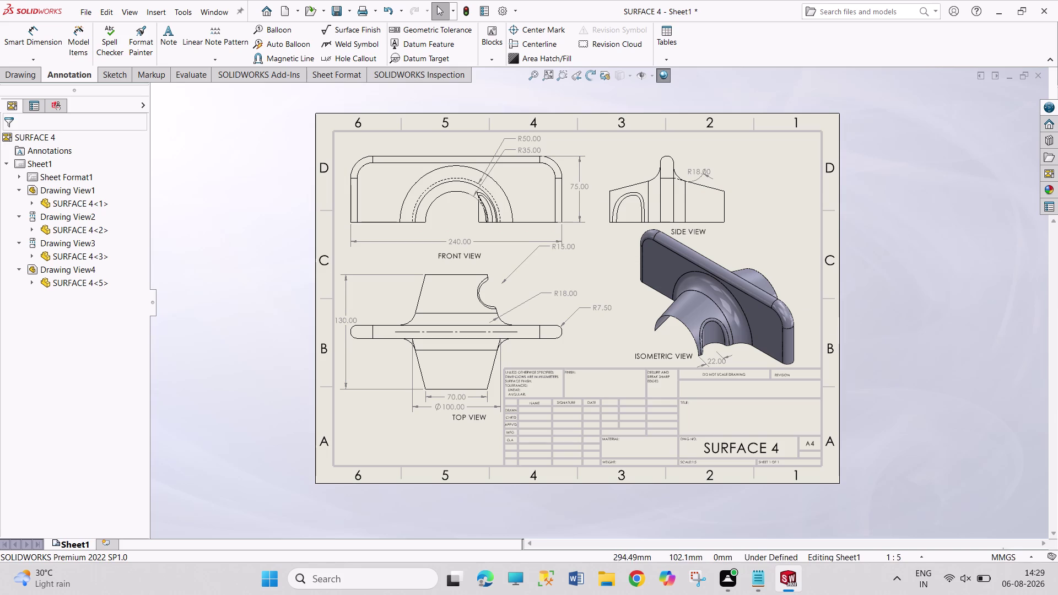
scroll(down, 3)
scroll(down, 3)
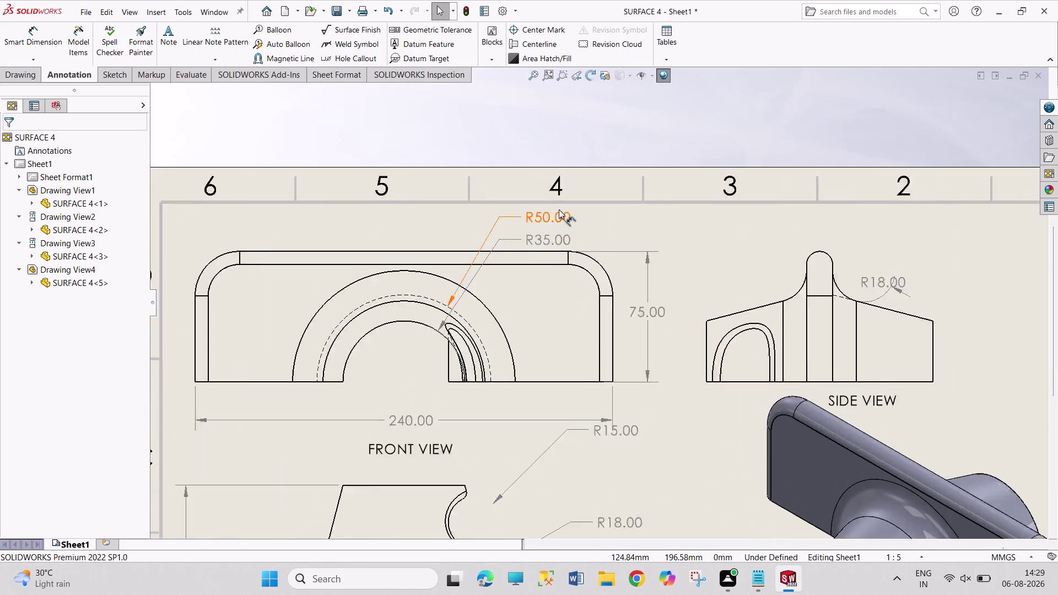
scroll(down, 3)
drag(546, 280, 537, 328)
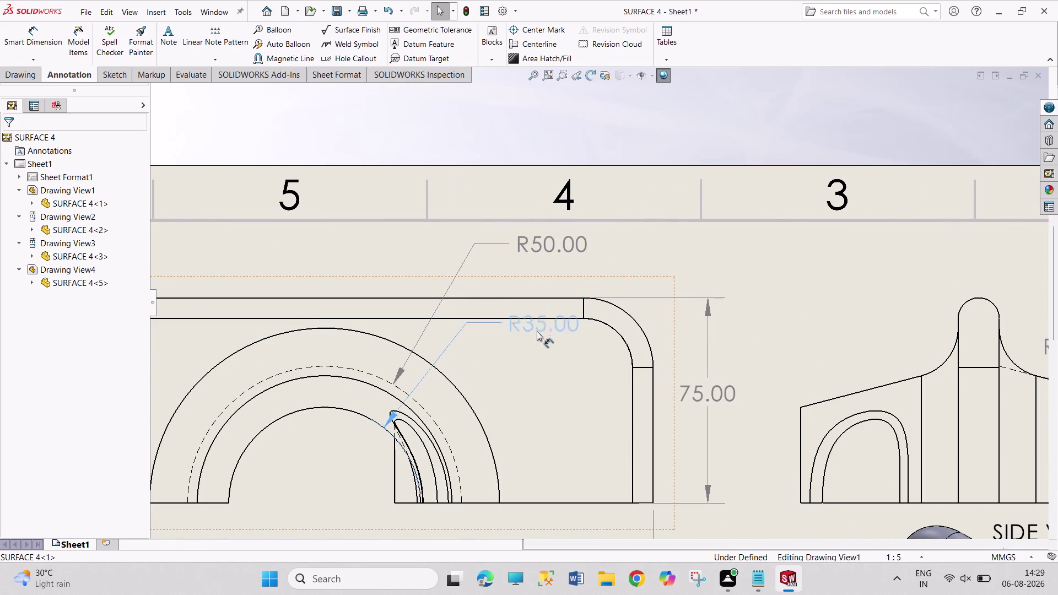
drag(536, 329, 535, 351)
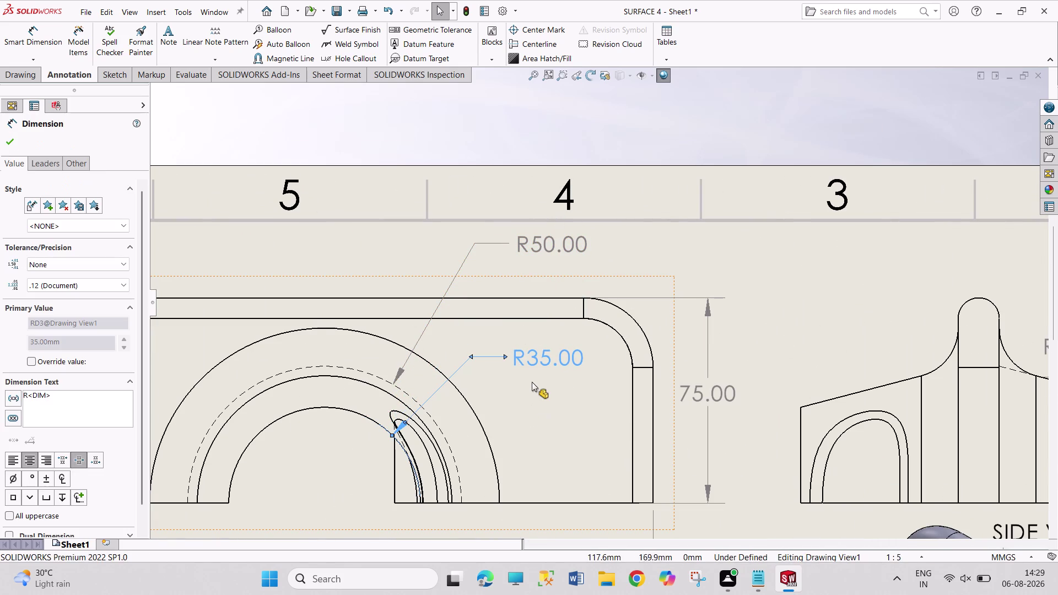
click(532, 385)
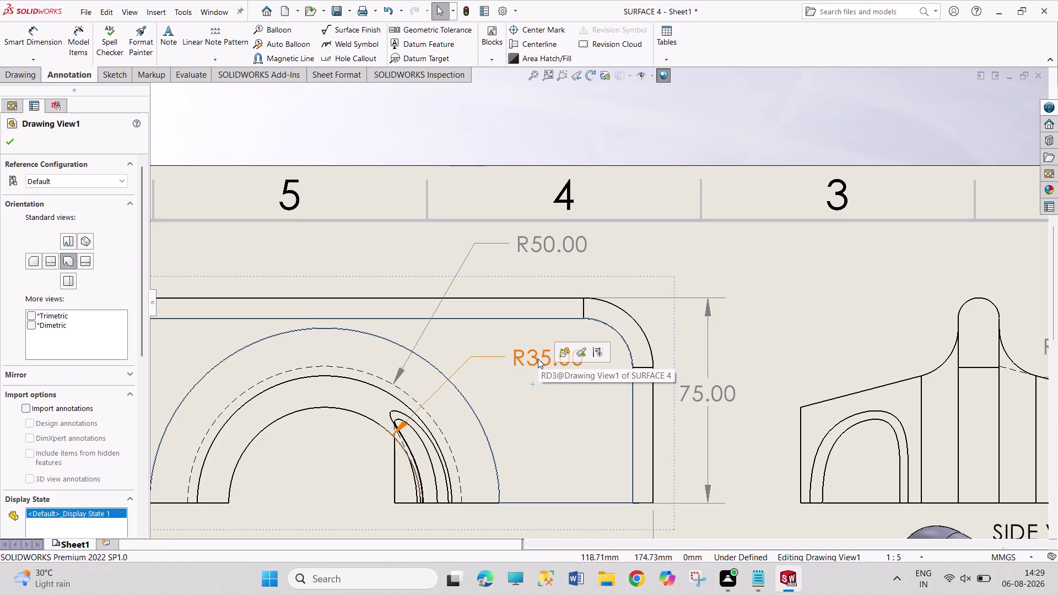
click(805, 310)
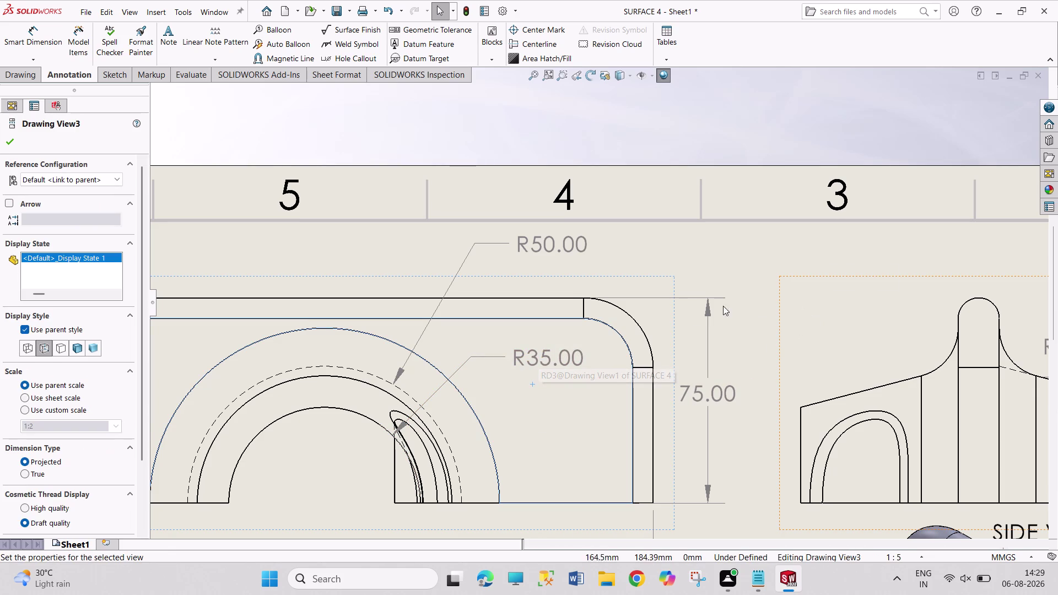
drag(547, 357, 556, 382)
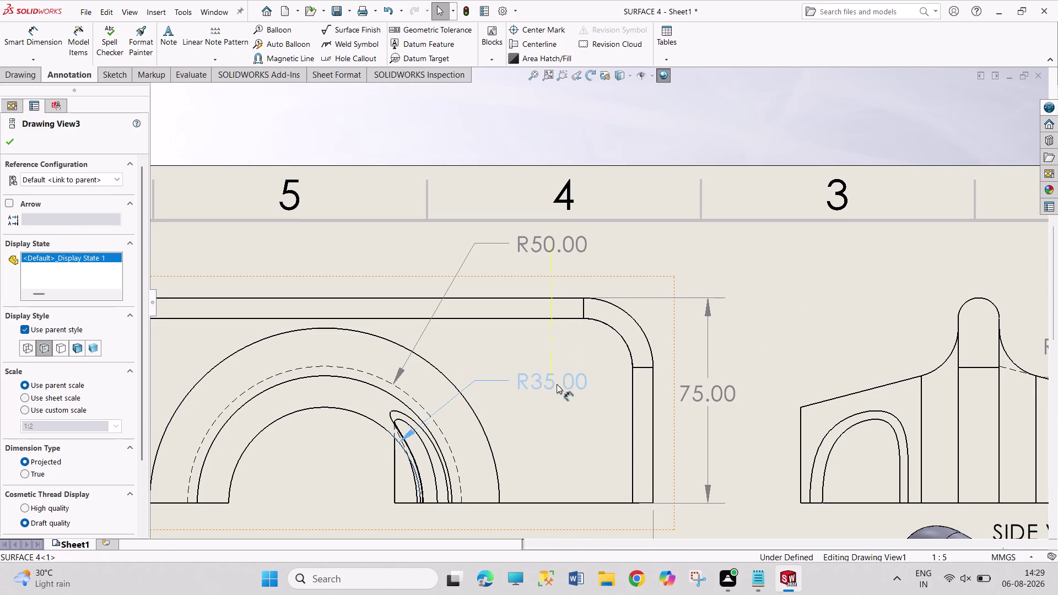
drag(555, 382, 559, 404)
Move the front view's R50.00 label down toward its arc.
drag(550, 240, 522, 348)
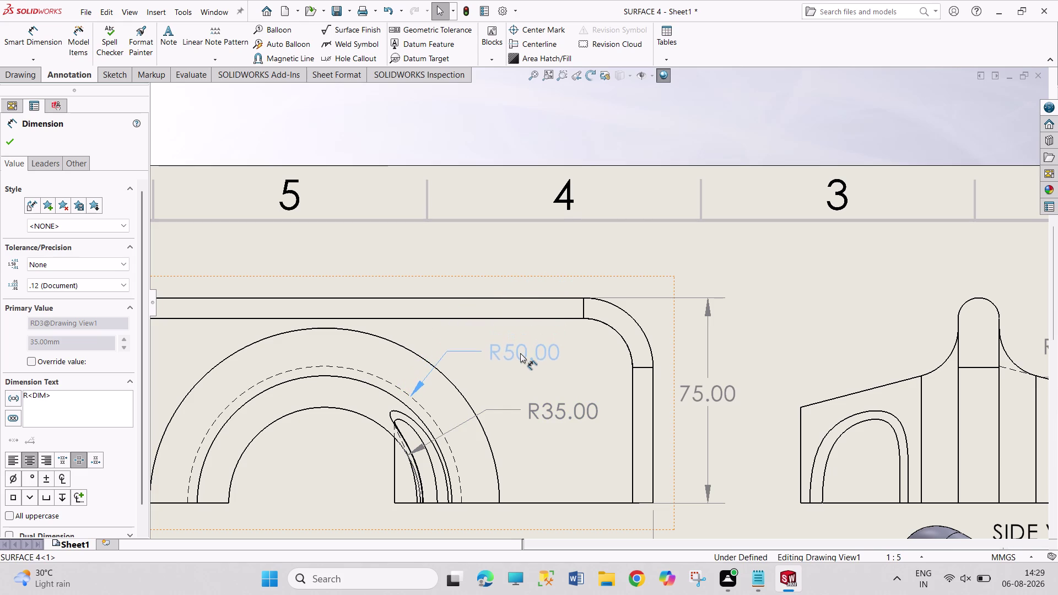
drag(523, 348, 521, 350)
click(788, 271)
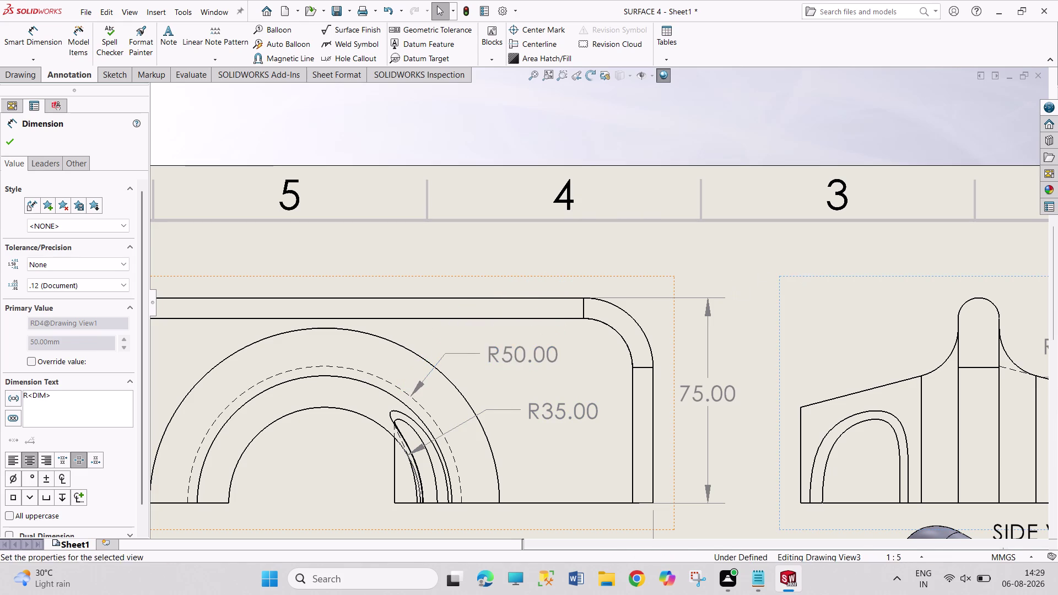
scroll(up, 3)
scroll(up, 3)
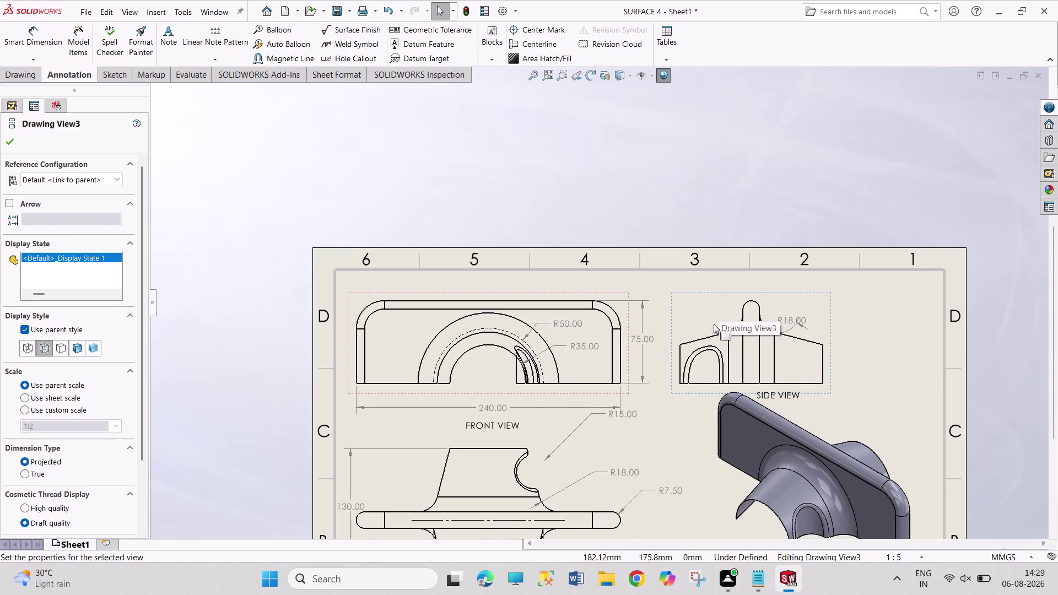
scroll(up, 3)
scroll(down, 3)
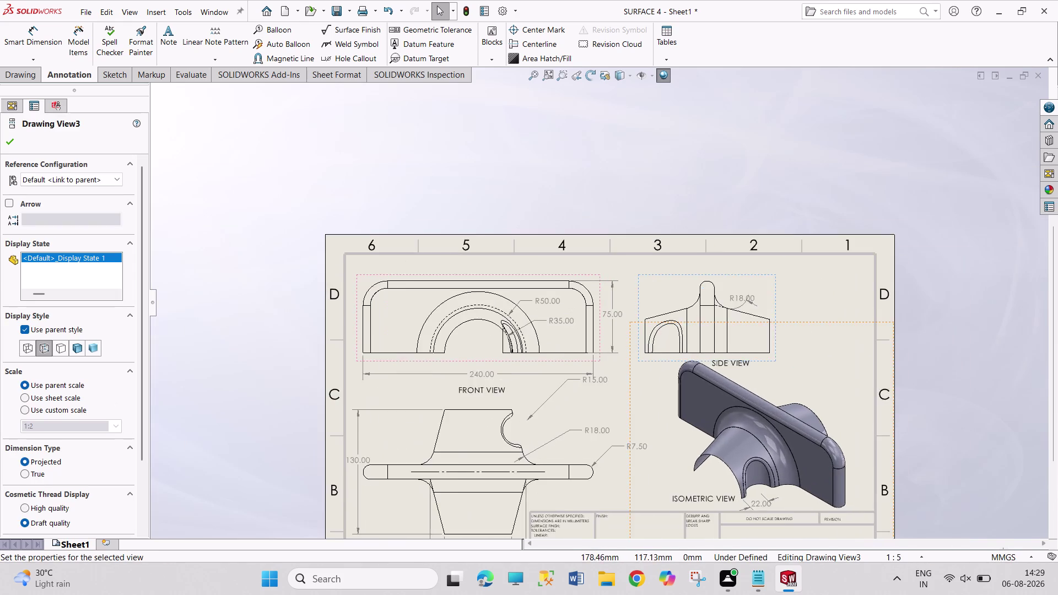
scroll(up, 3)
scroll(down, 3)
scroll(down, 3)
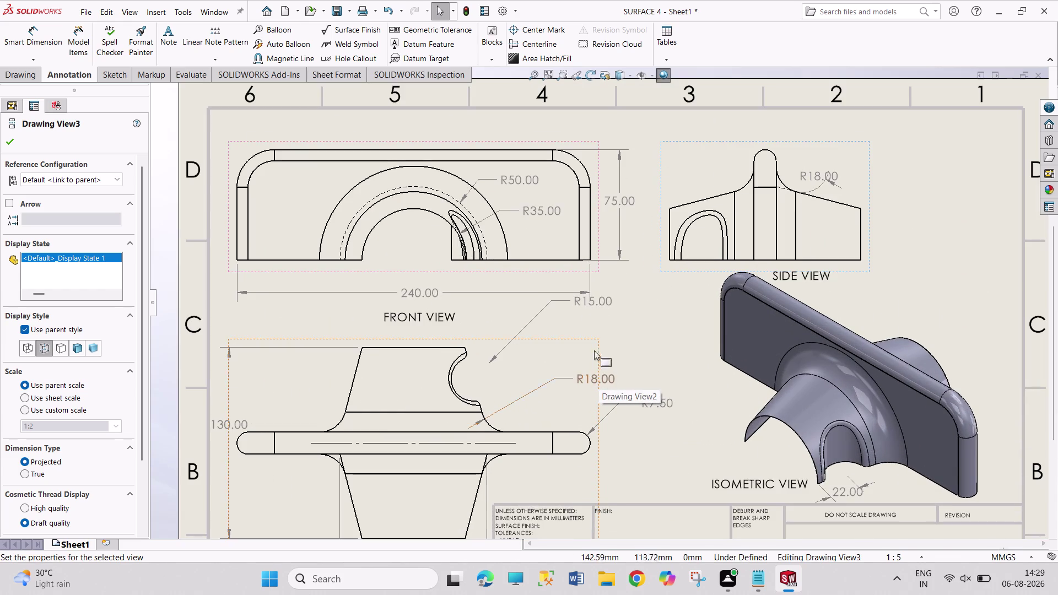
Undo an accidental 240.00 move and delete the misplaced R15.00 dimension.
drag(591, 301, 560, 334)
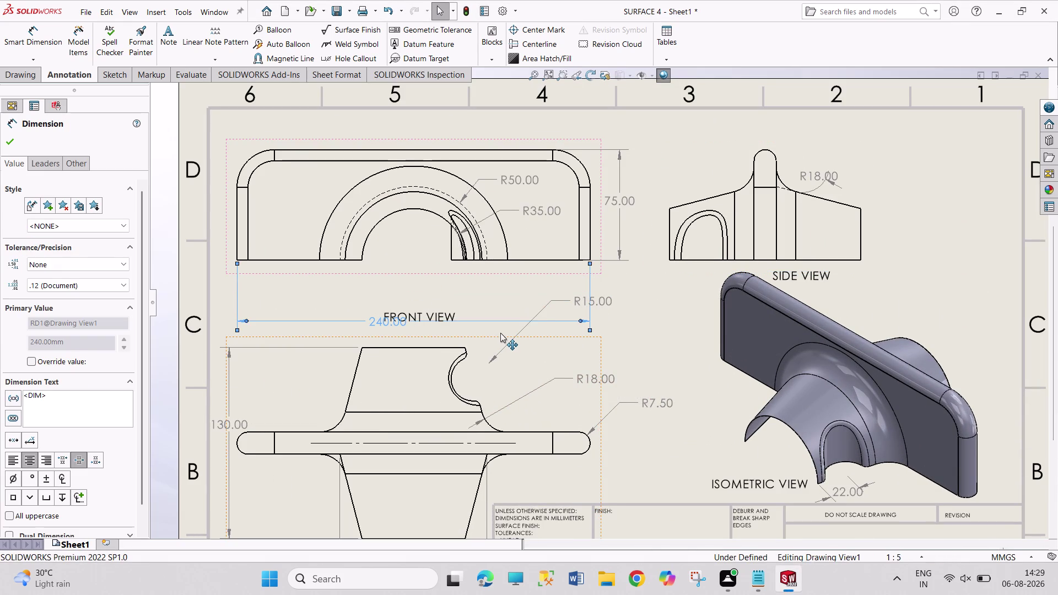
key(ctrl+z)
drag(602, 302, 582, 323)
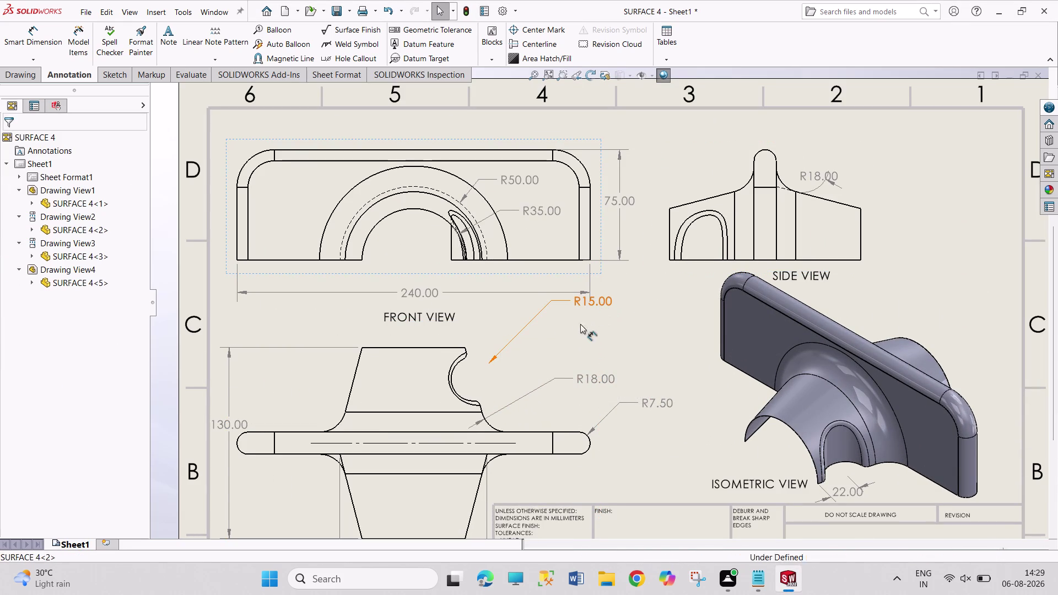
drag(582, 323, 532, 358)
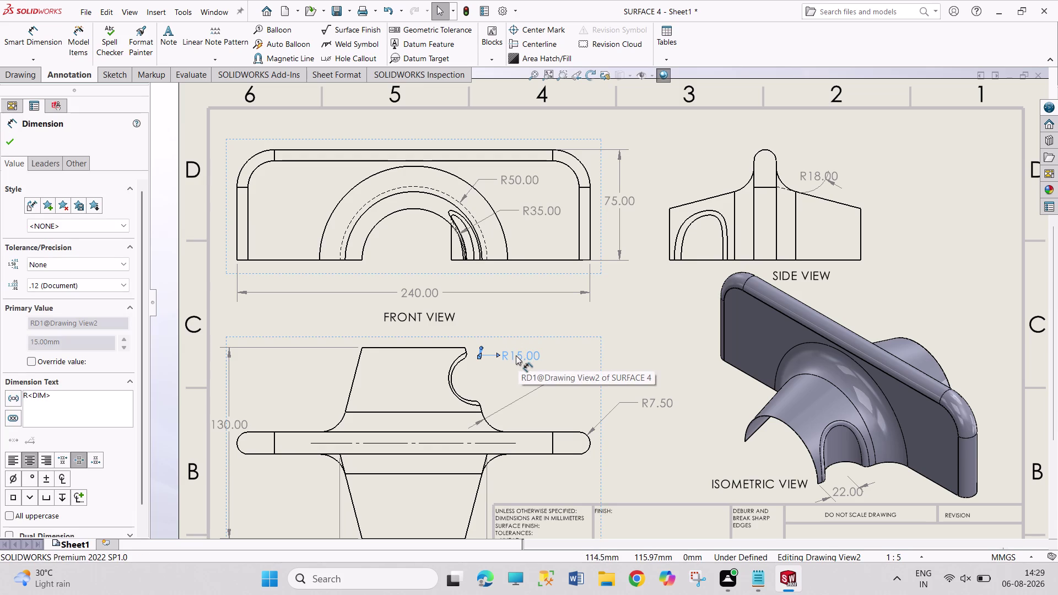
key(Delete)
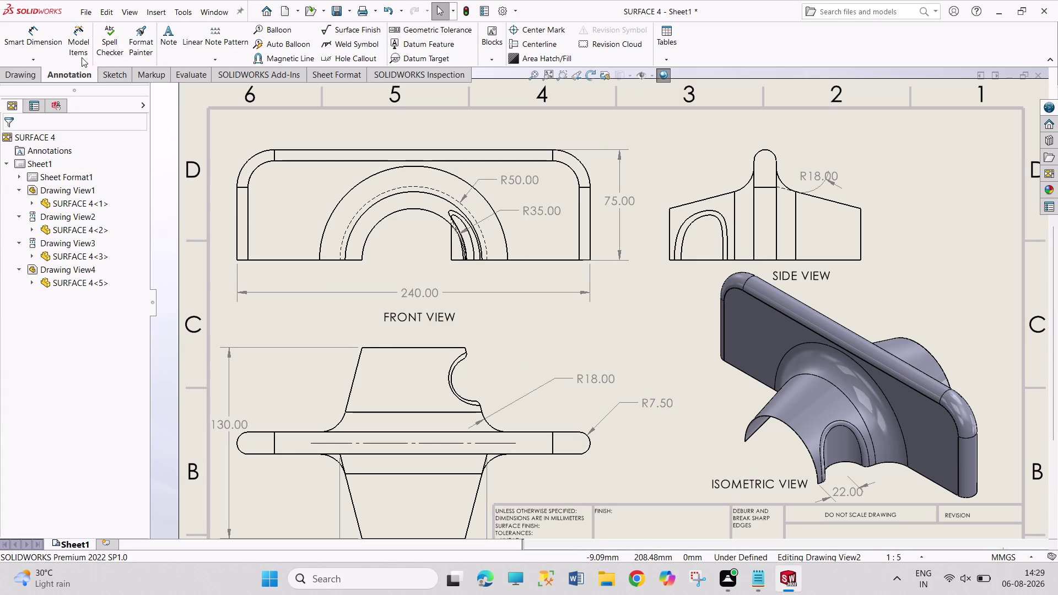
Re-dimension the notch arc as R15.00 beside the notch, then return to Select.
click(35, 25)
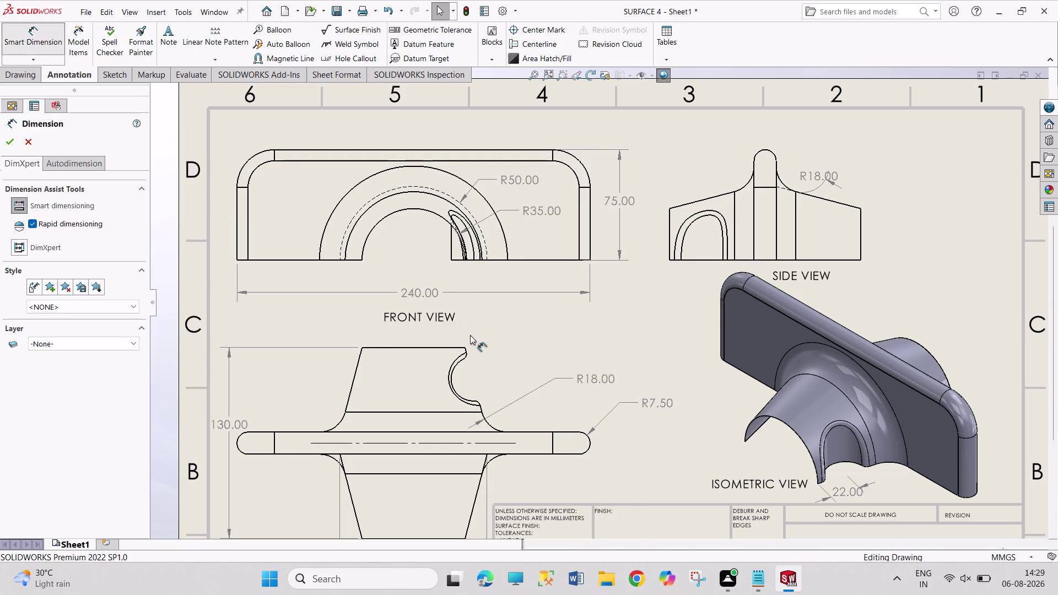
click(452, 385)
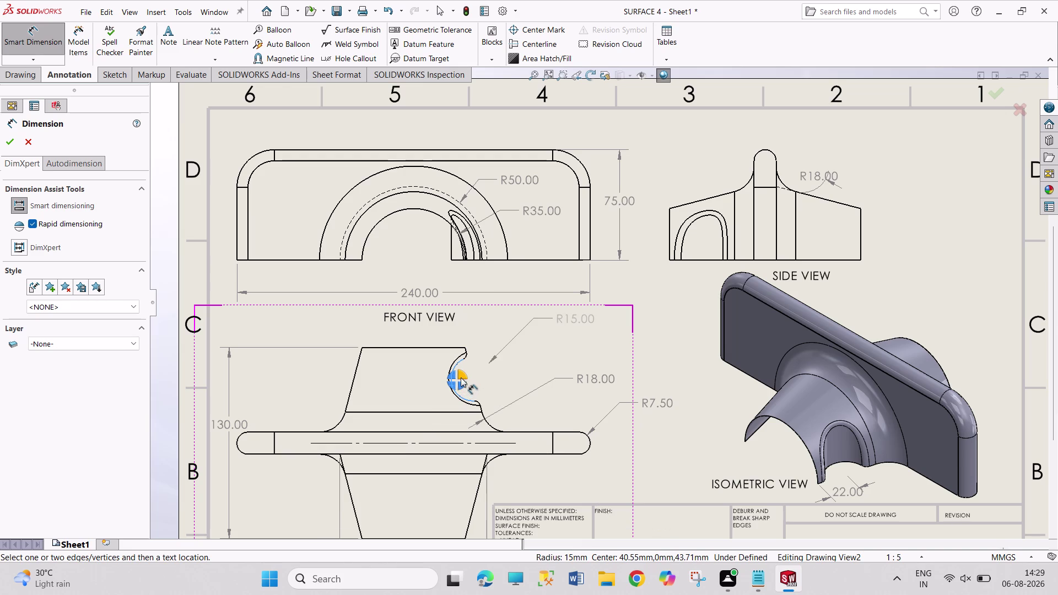
click(451, 383)
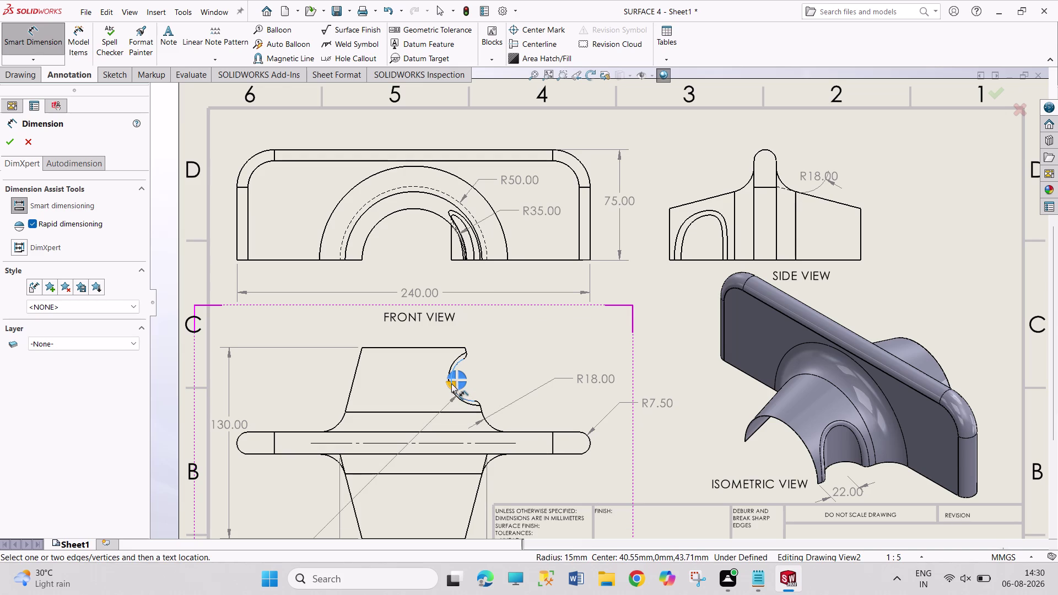
scroll(up, 3)
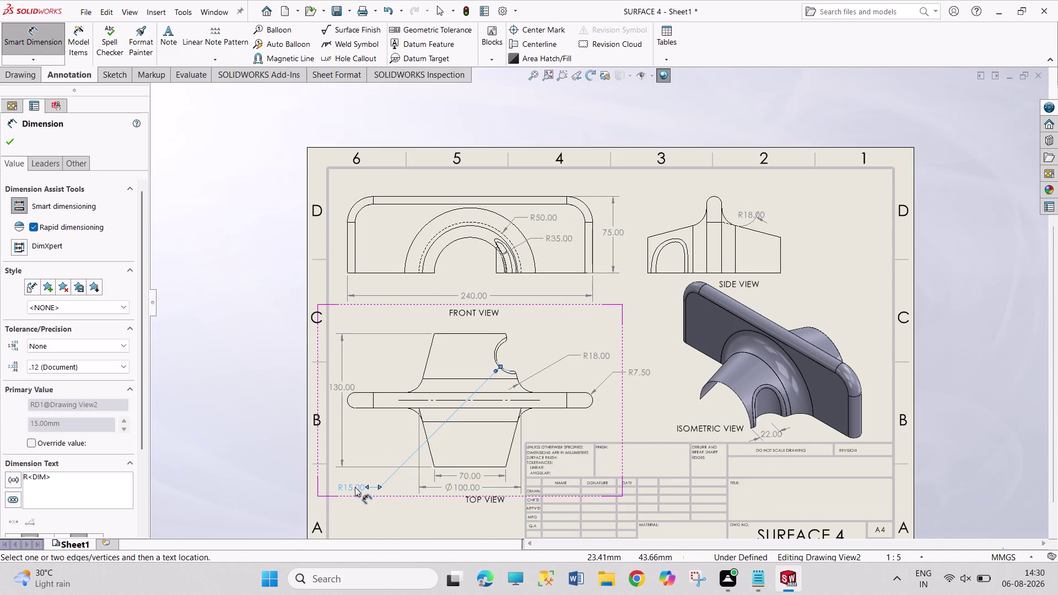
drag(355, 488, 501, 357)
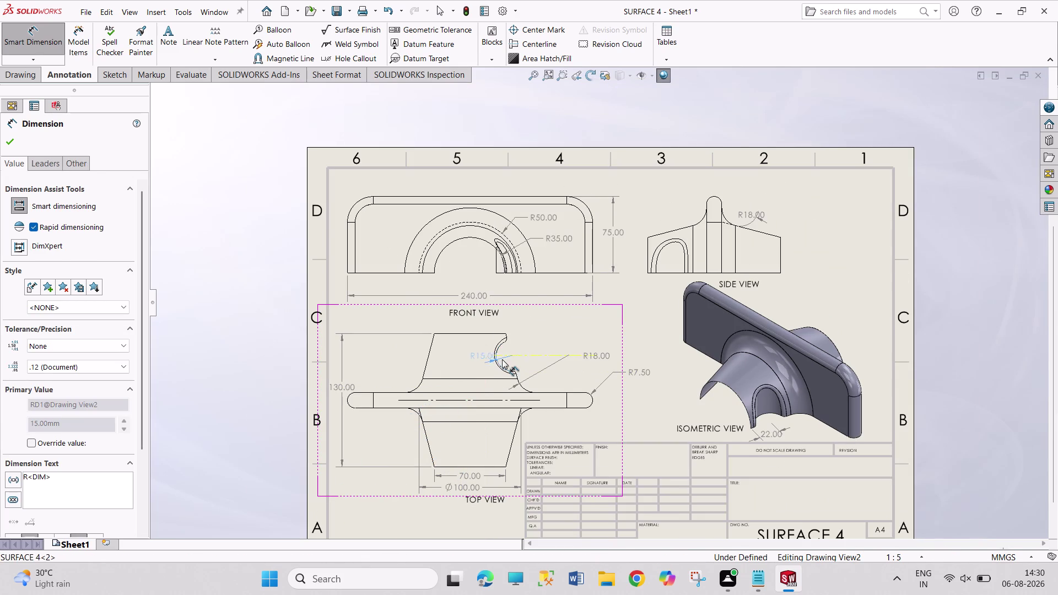
drag(502, 358, 474, 350)
drag(474, 350, 474, 349)
click(950, 328)
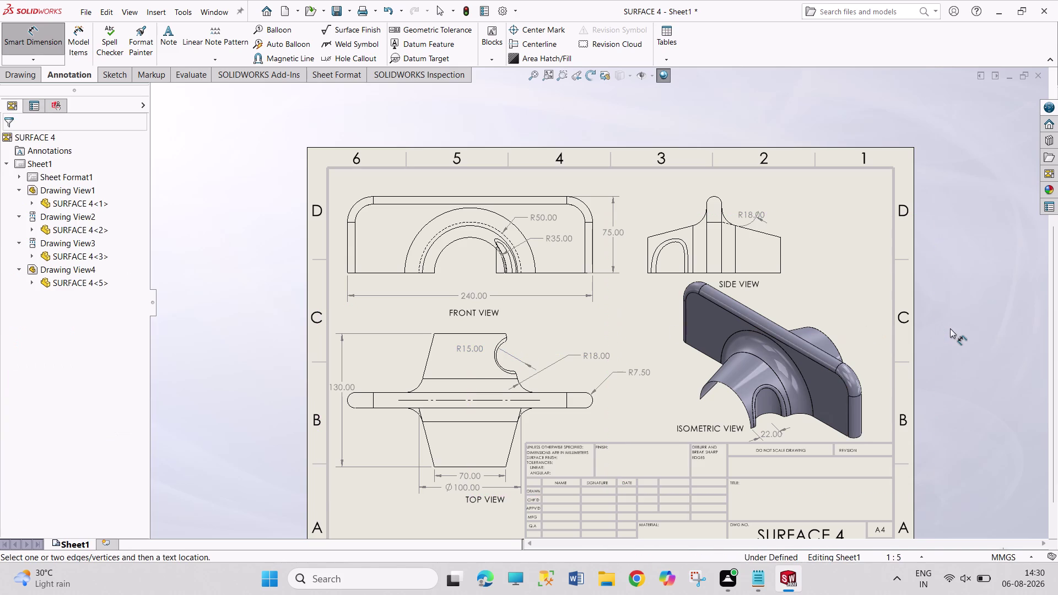
right_click(950, 329)
click(952, 374)
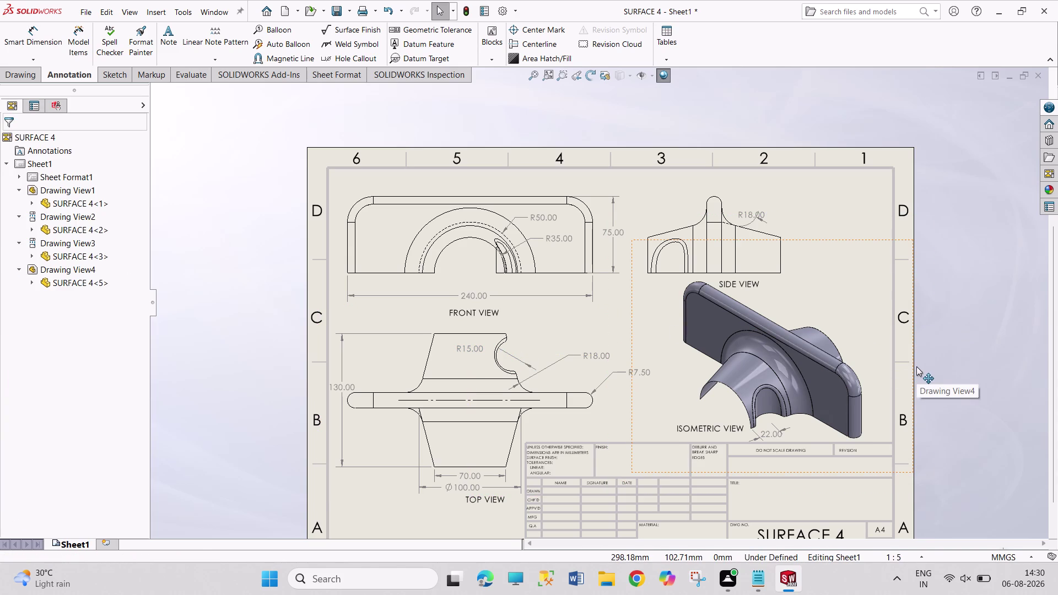
Drag the TOP VIEW label, Ø100.00 and 70.00 dimensions lower.
scroll(down, 3)
scroll(down, 3)
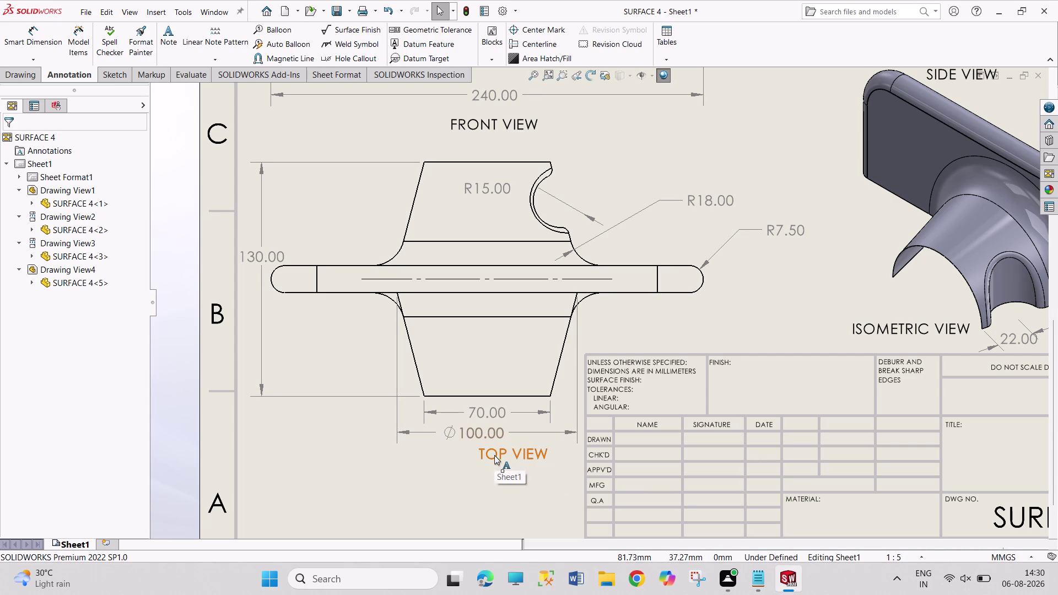
drag(495, 456, 469, 479)
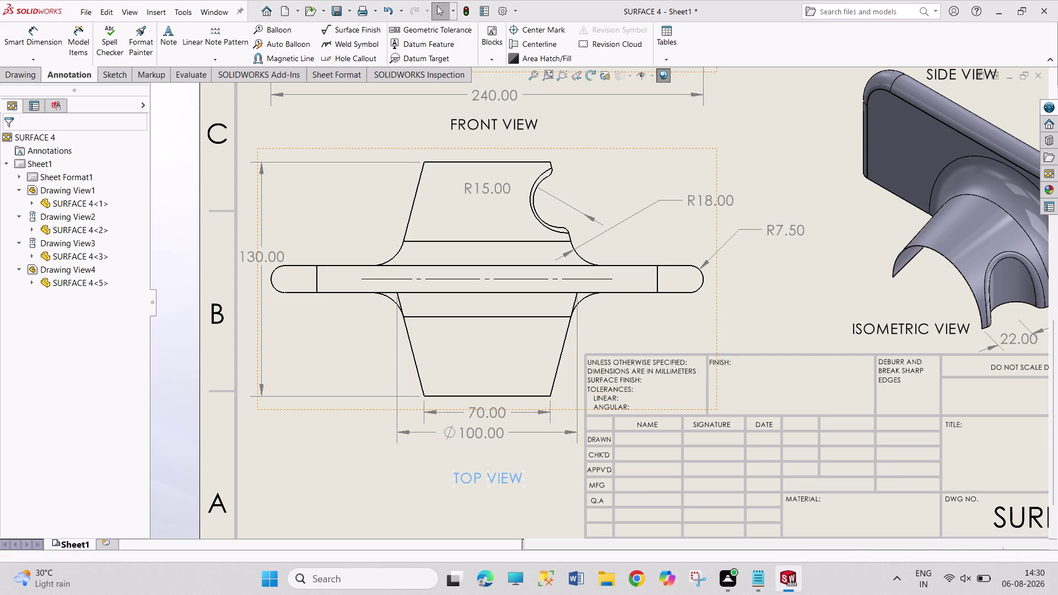
drag(483, 435, 487, 450)
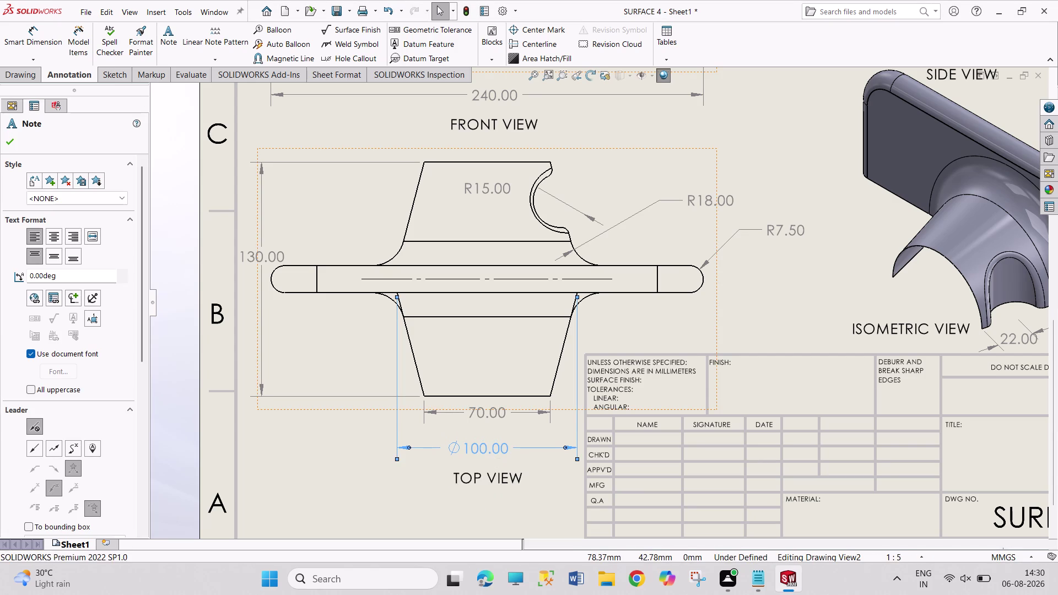
drag(483, 411, 482, 424)
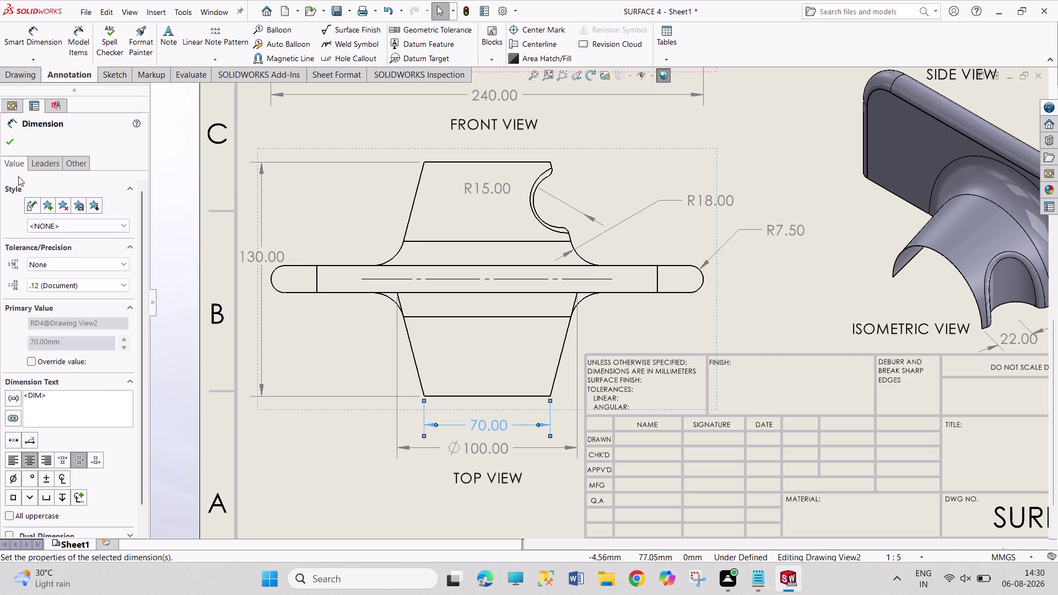
Delete the 70.00 dimension and shift the Ø100.00 dimension down.
click(15, 135)
right_click(489, 425)
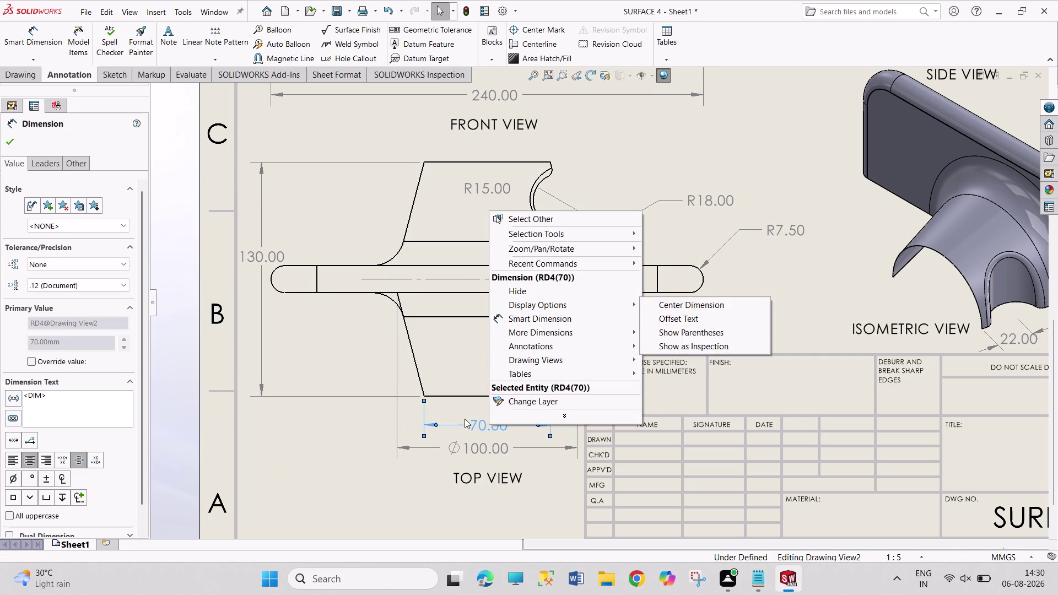
click(466, 429)
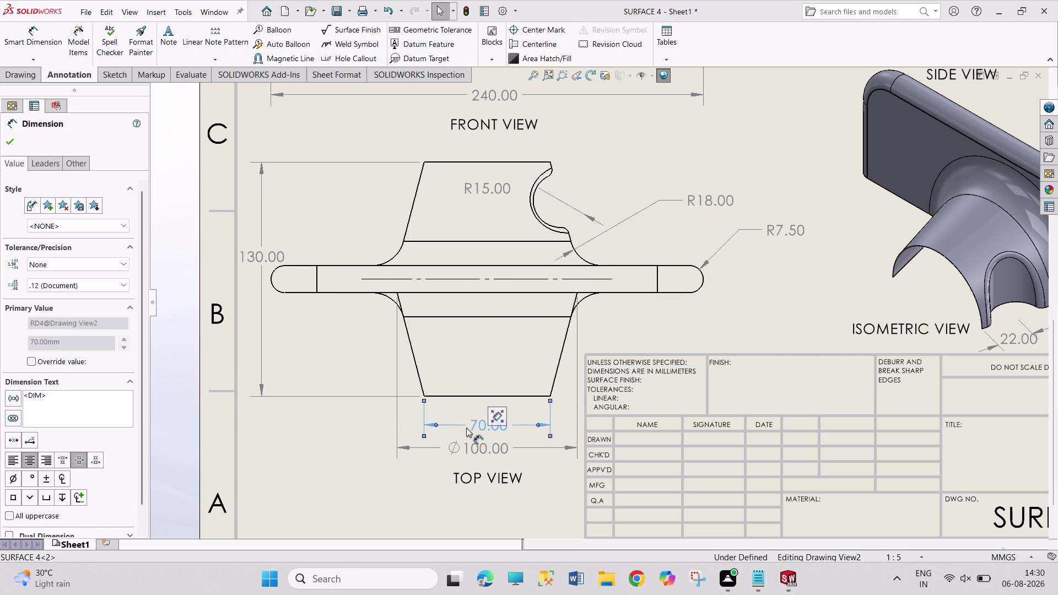
key(Delete)
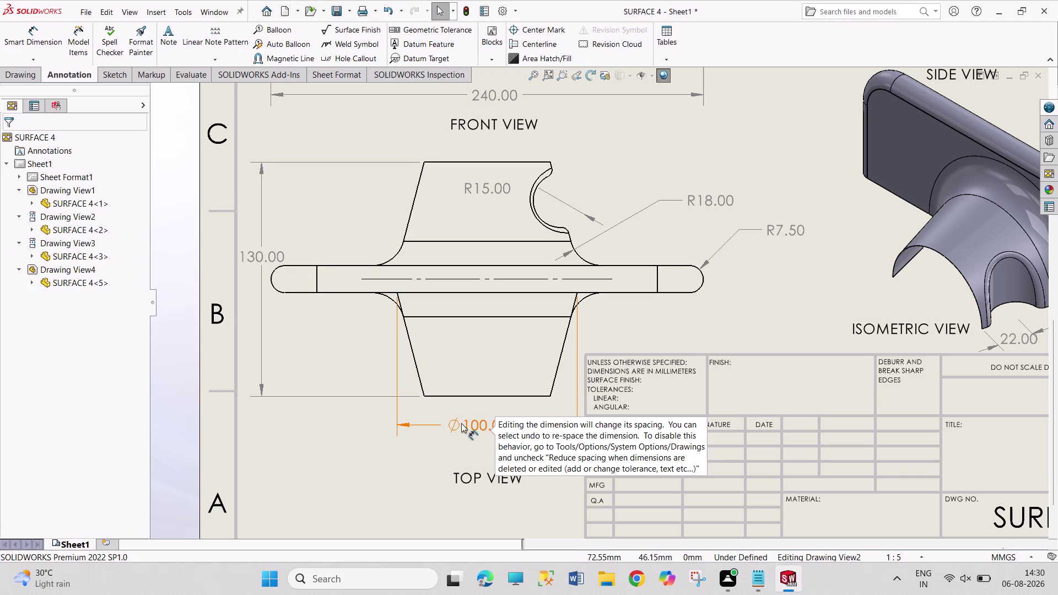
drag(472, 420, 471, 448)
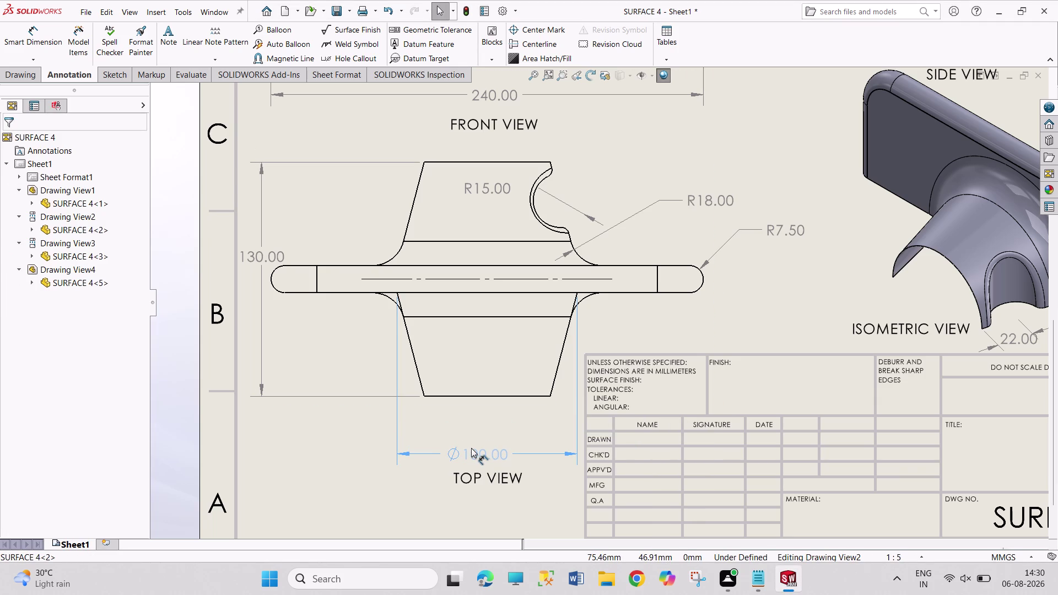
drag(472, 448, 473, 443)
click(31, 24)
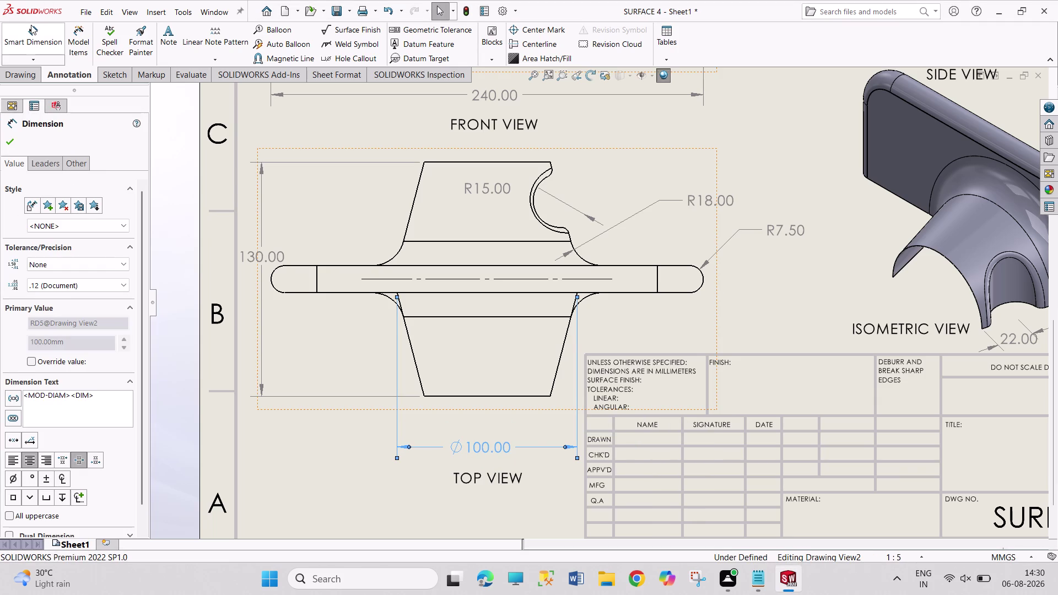
Re-add 70.00 on the top view's bottom edge, with Ø100.00 and TOP VIEW below it.
click(471, 395)
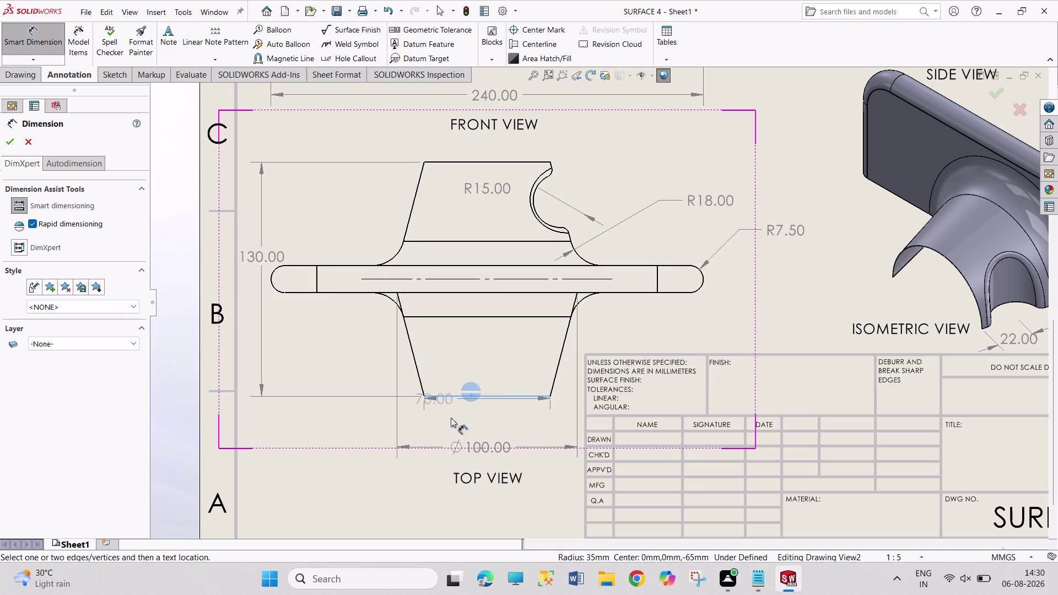
click(473, 400)
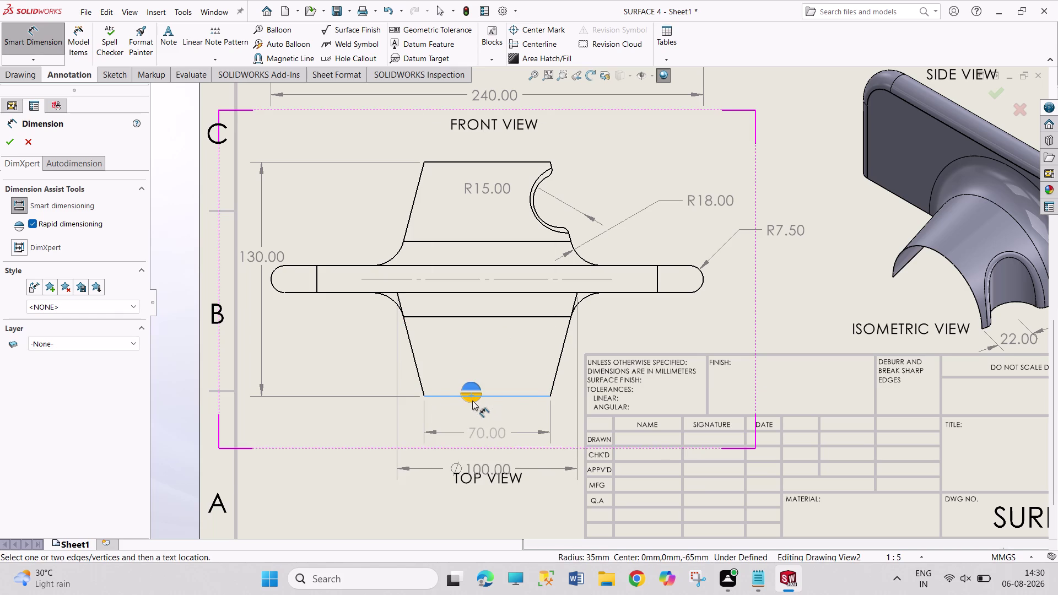
right_click(163, 286)
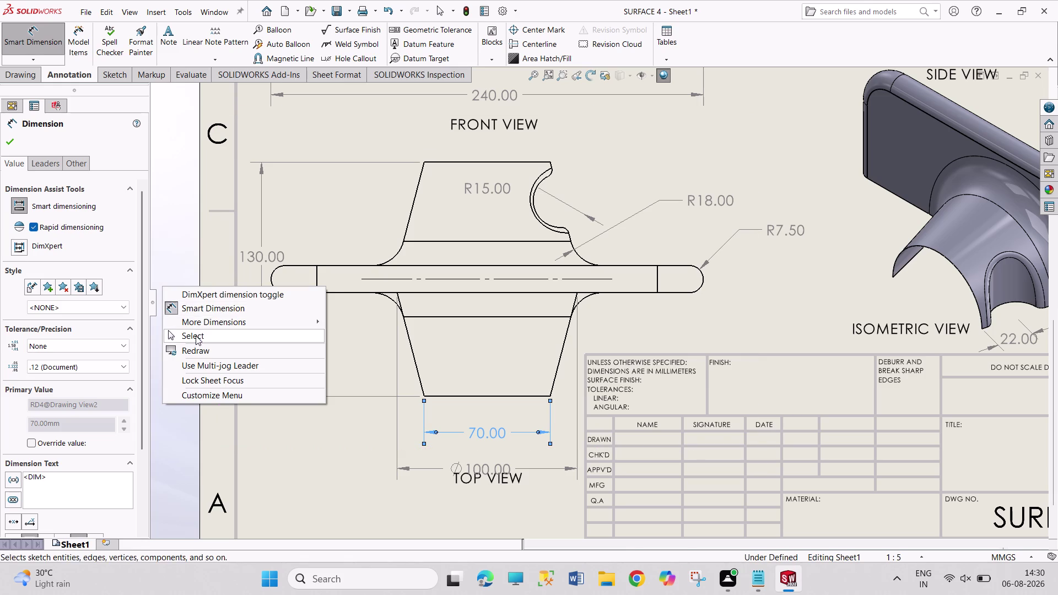
click(197, 338)
drag(494, 479, 493, 502)
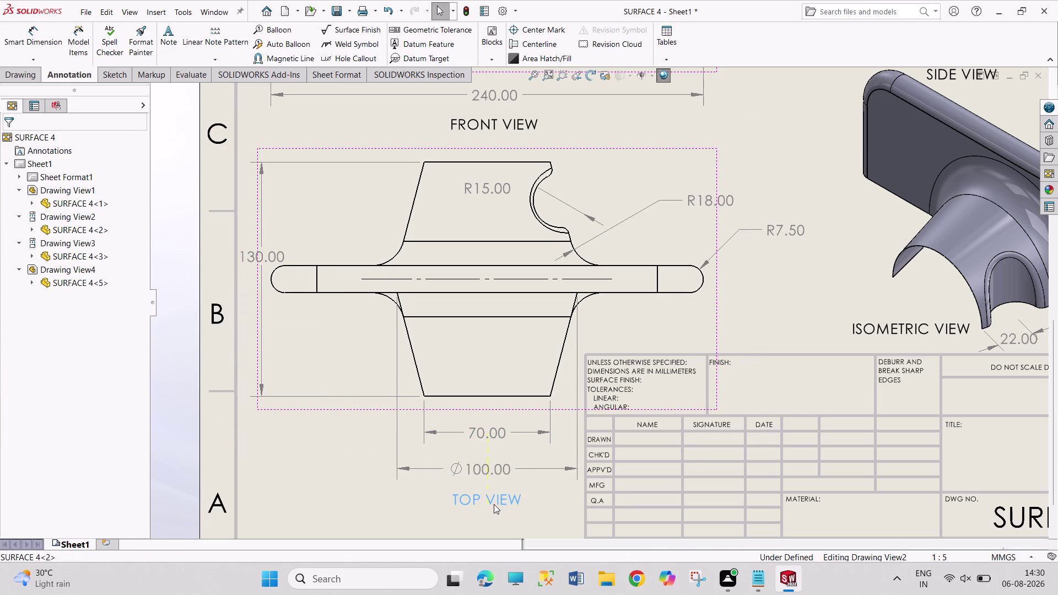
drag(494, 503, 493, 505)
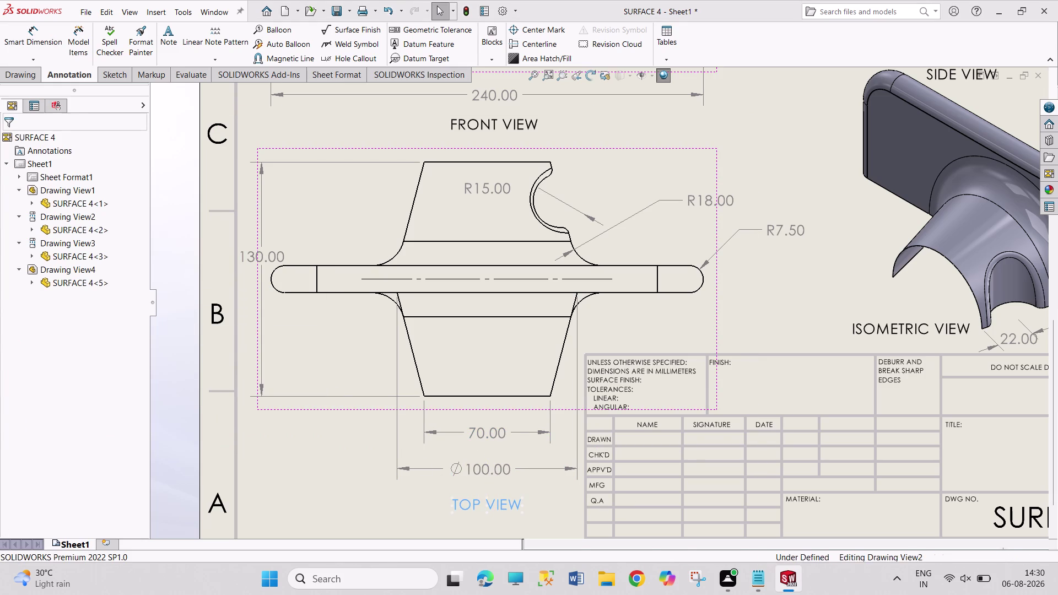
scroll(up, 3)
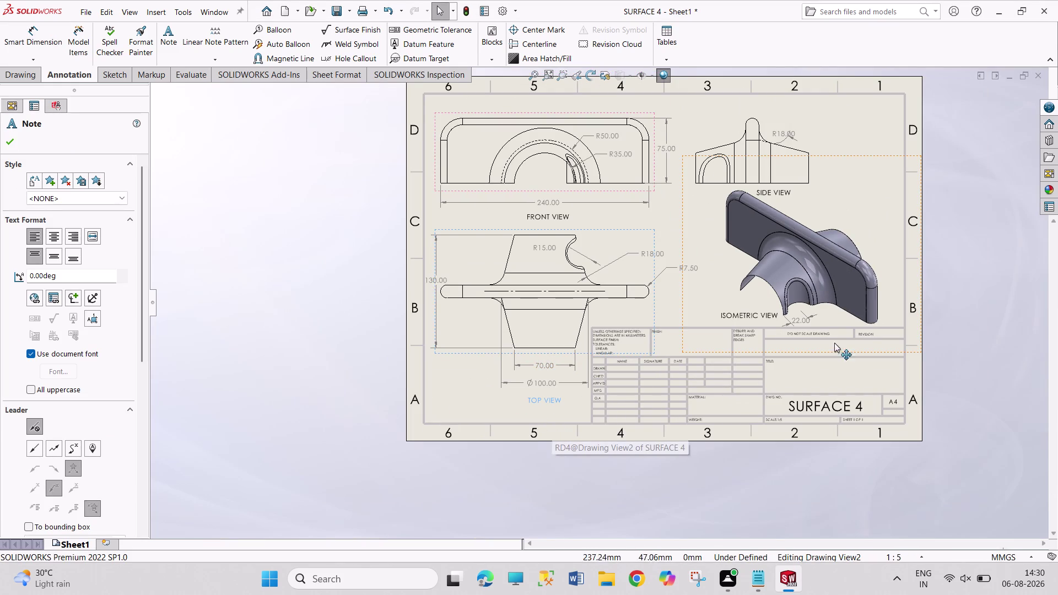
Nudge the 22.00, 70.00 and Ø100.00 dimensions and the TOP VIEW label into place.
scroll(down, 3)
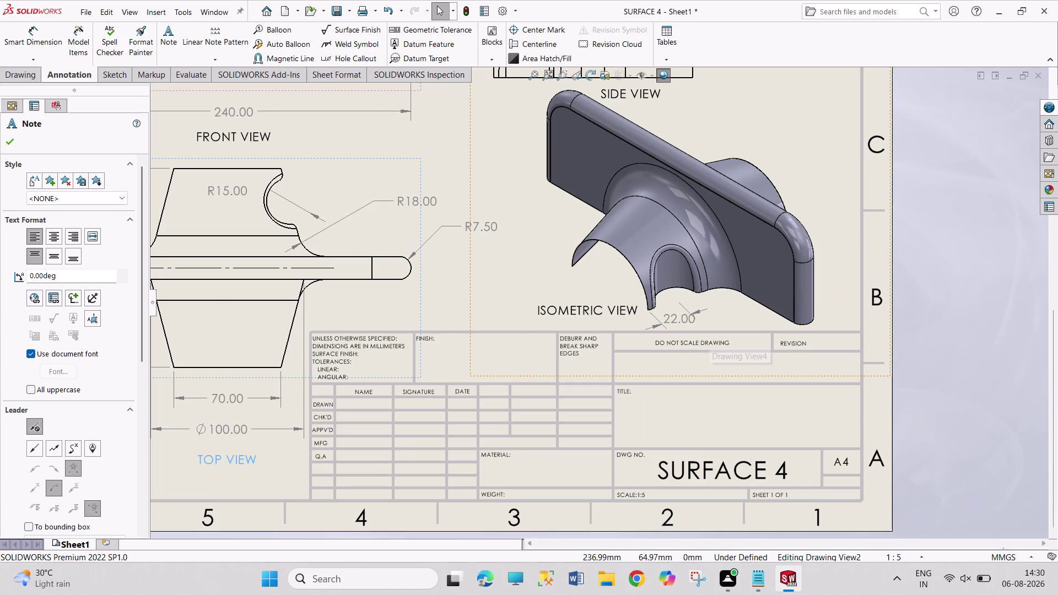
drag(676, 322, 698, 315)
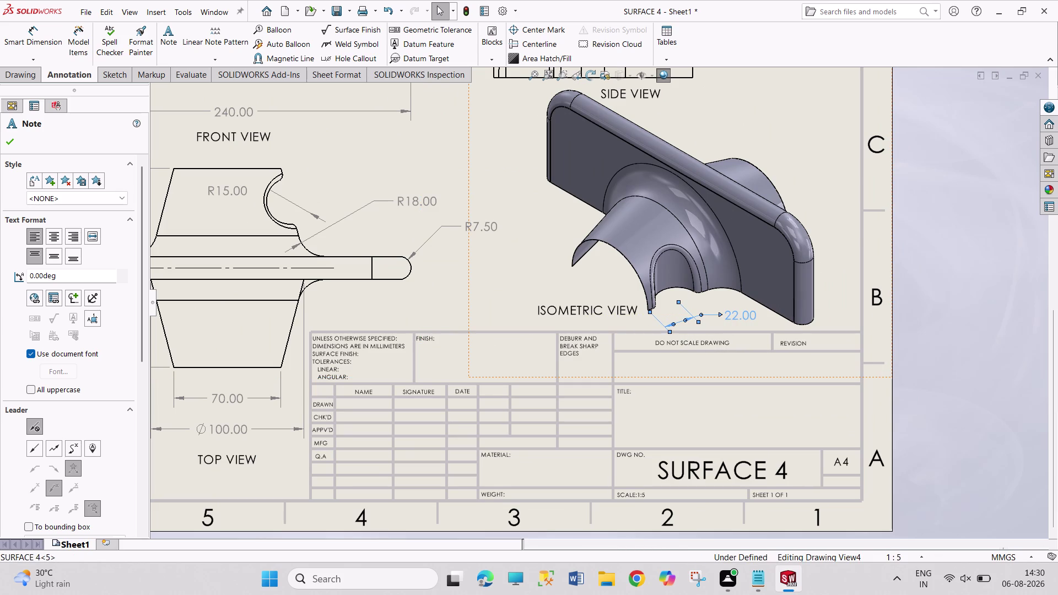
click(933, 320)
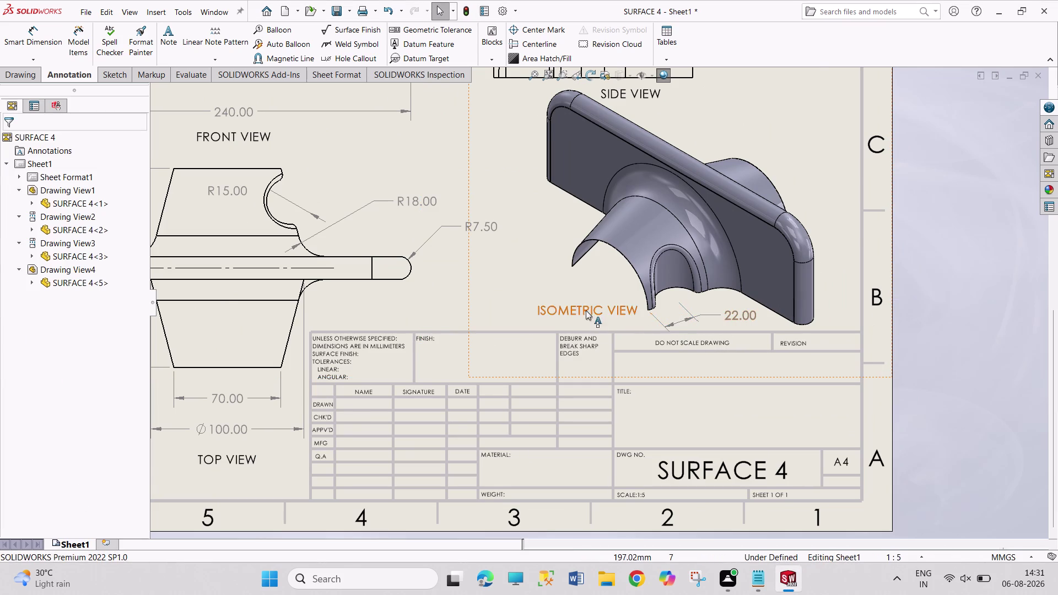
scroll(up, 3)
scroll(up, 3)
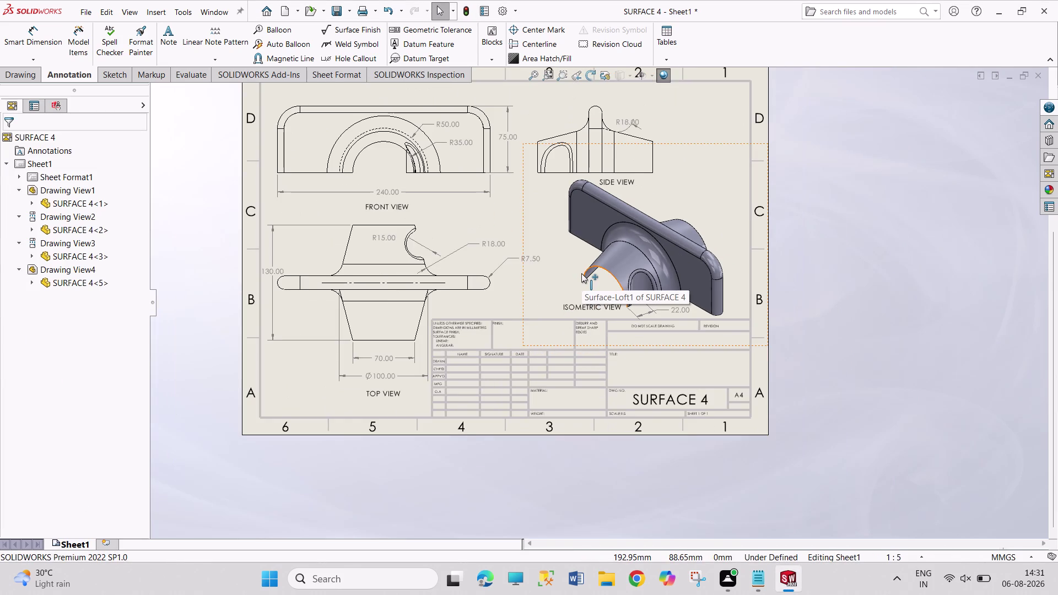
scroll(down, 3)
scroll(down, 3)
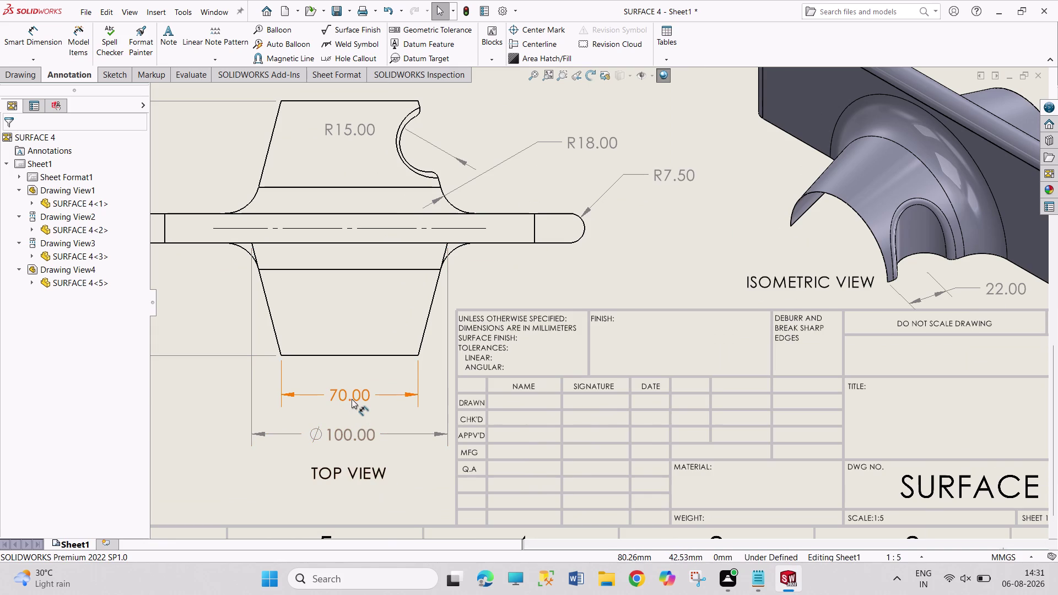
drag(351, 398, 350, 389)
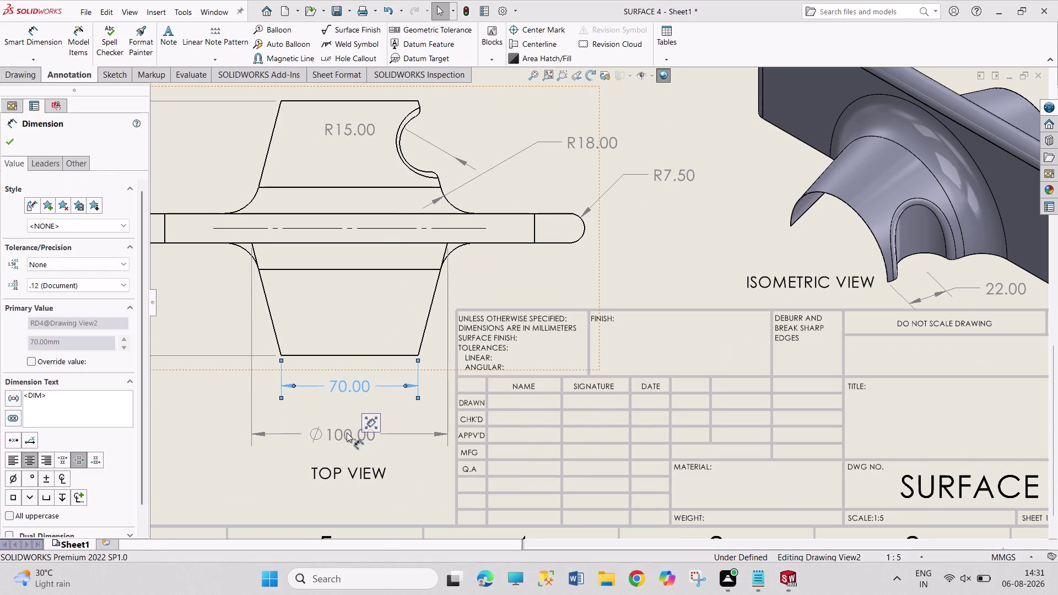
drag(346, 433, 351, 417)
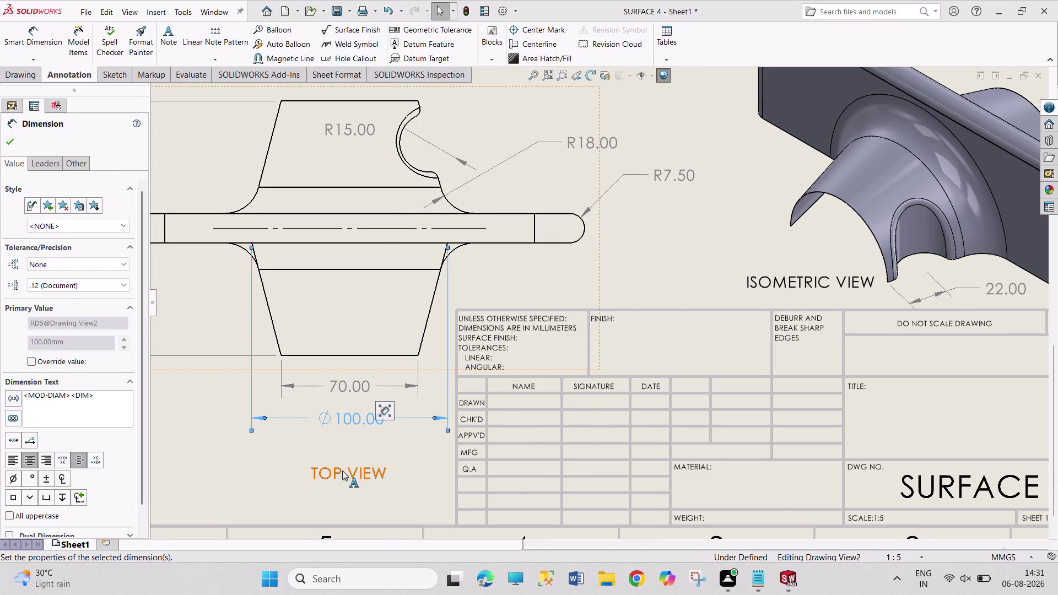
drag(342, 468, 336, 450)
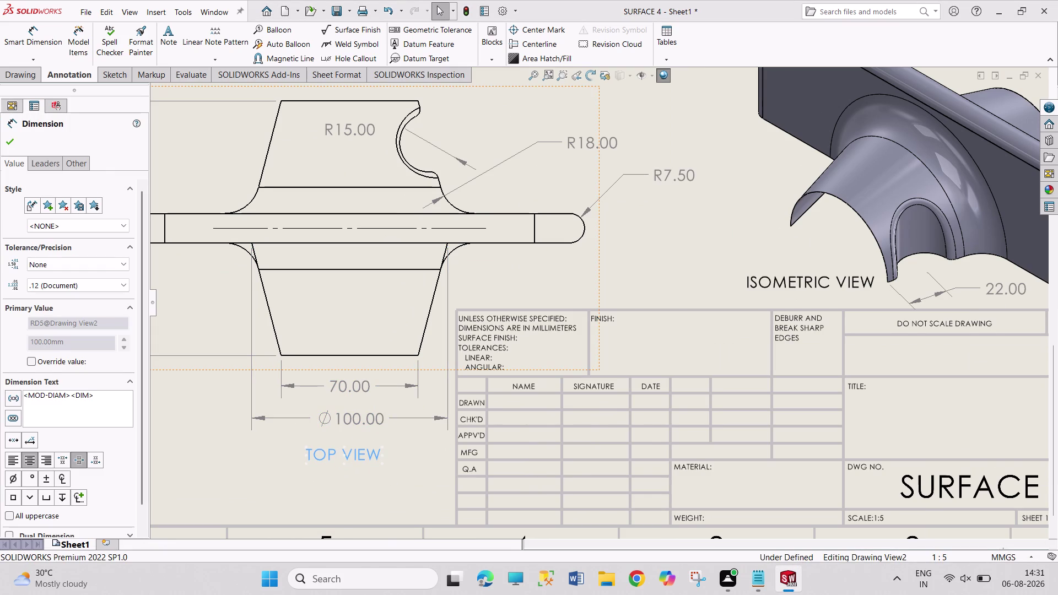
click(11, 140)
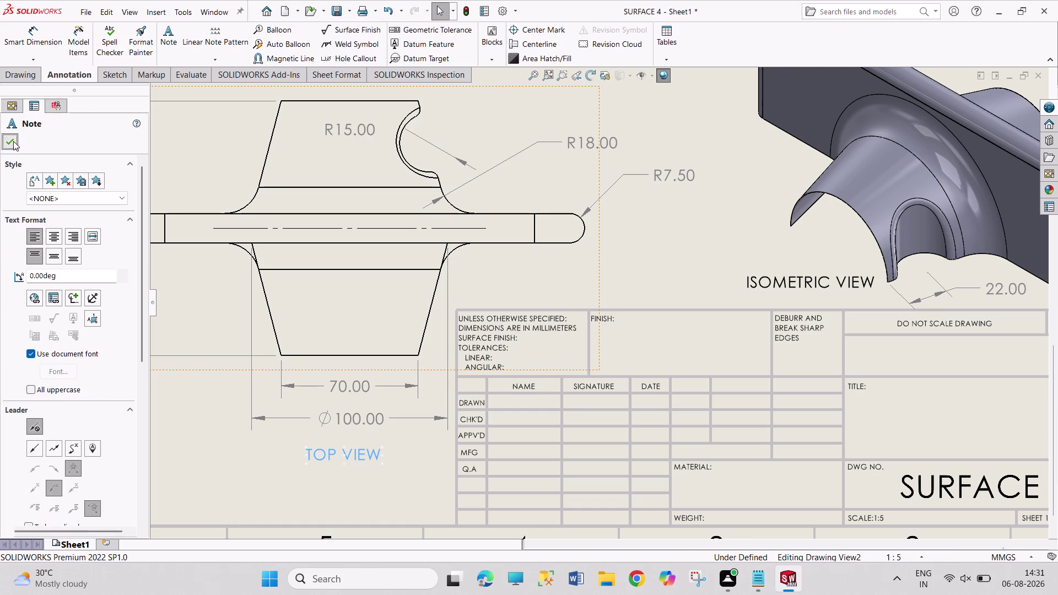
Move the 130.00 height dimension closer beside the top view.
scroll(up, 3)
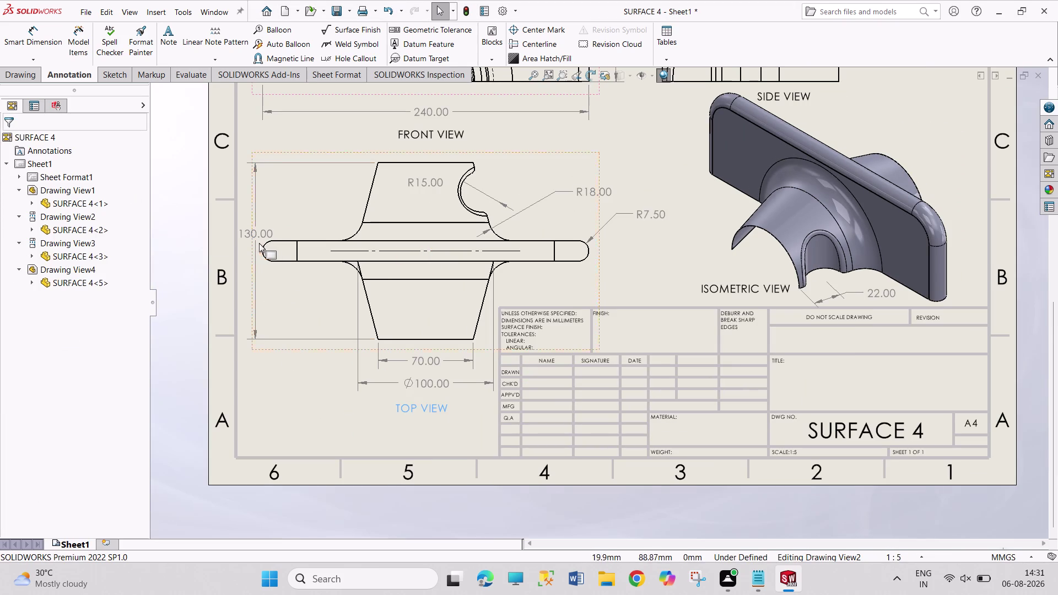
drag(259, 236, 265, 233)
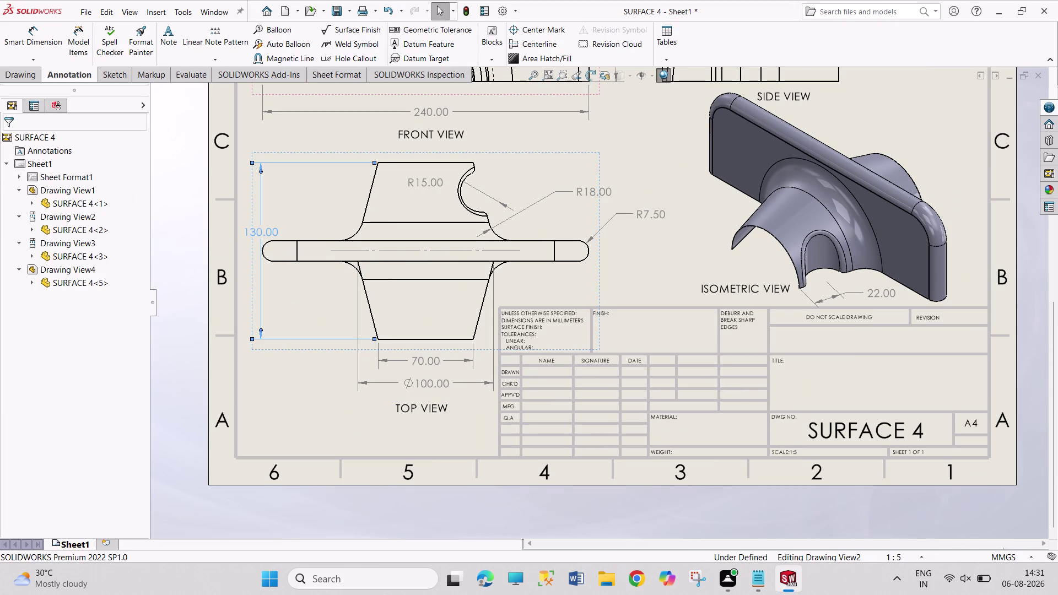
drag(256, 234, 242, 235)
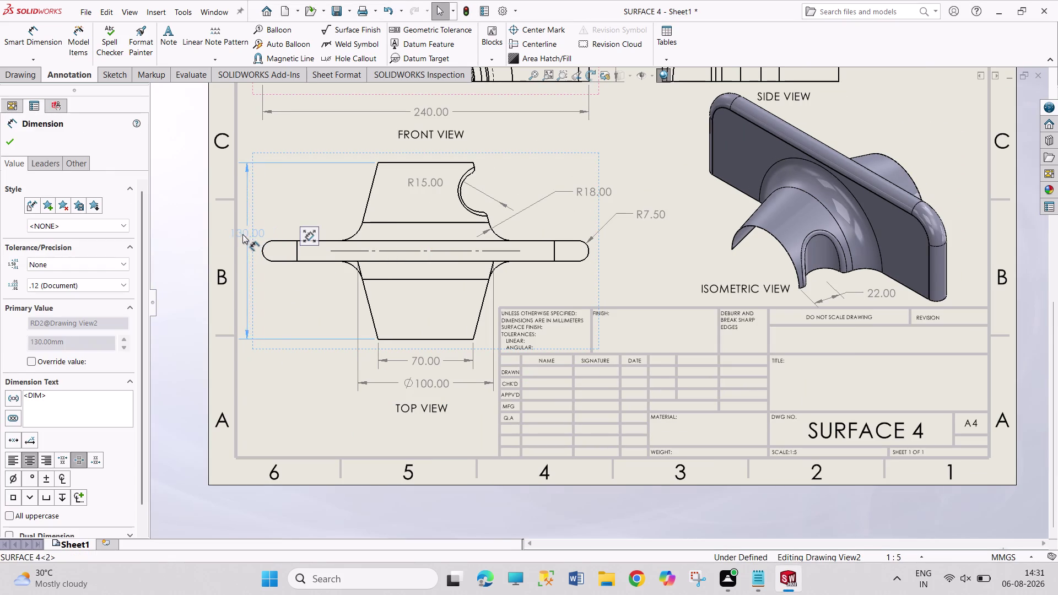
drag(242, 234, 248, 234)
click(188, 196)
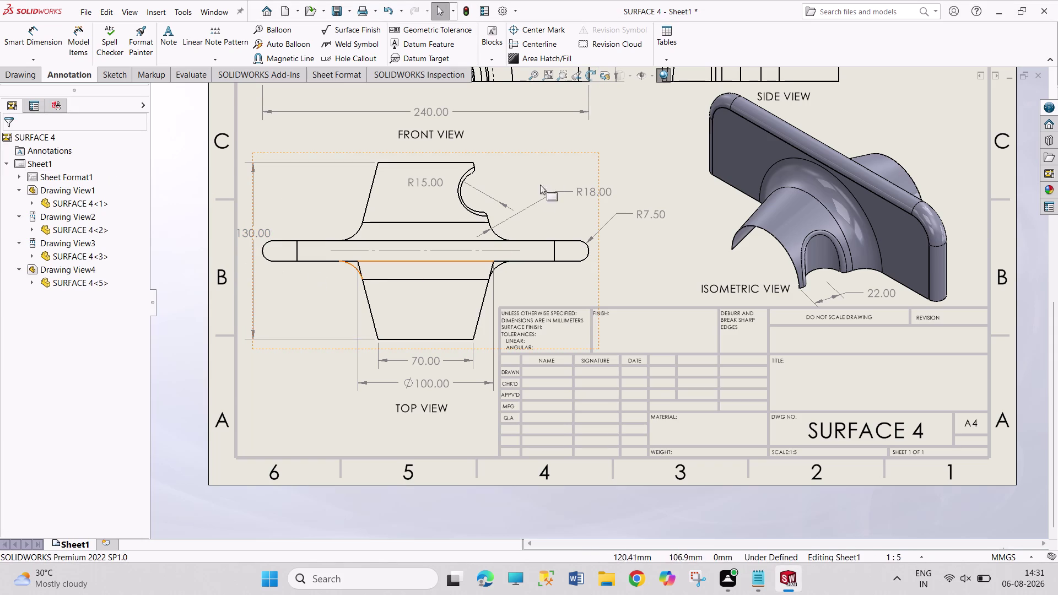
Drag the R15.00 radius label beside the R18 leader toward the arc cutout.
drag(424, 181, 426, 188)
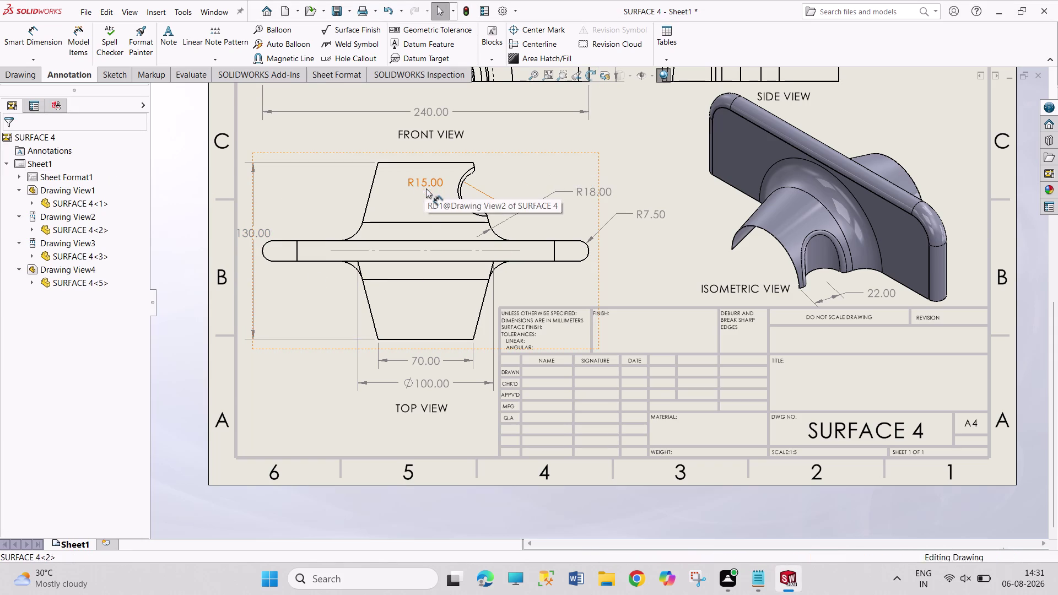
drag(426, 187, 426, 193)
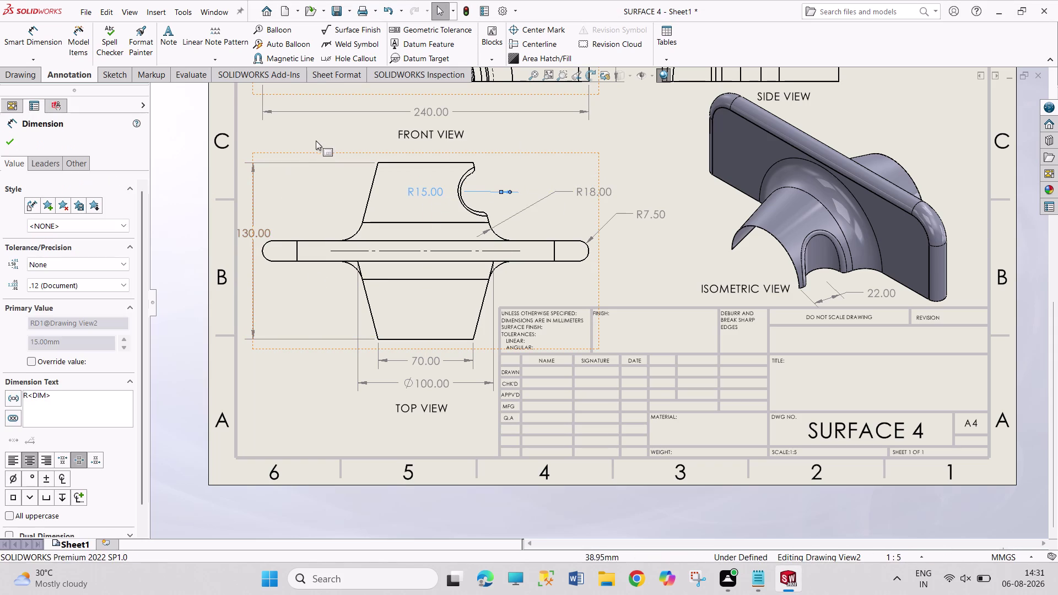
click(316, 139)
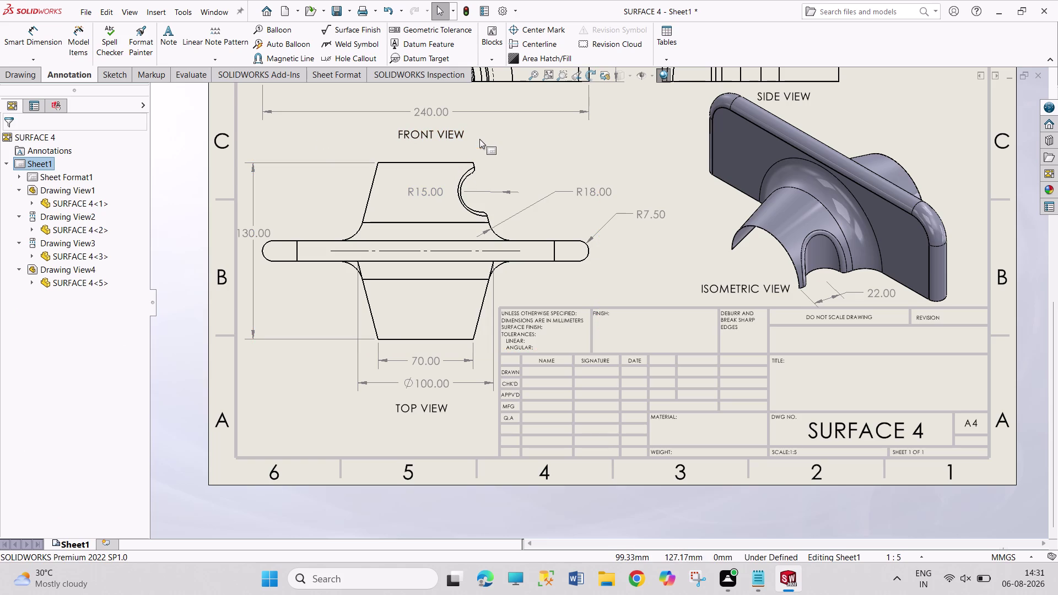
drag(419, 189, 468, 179)
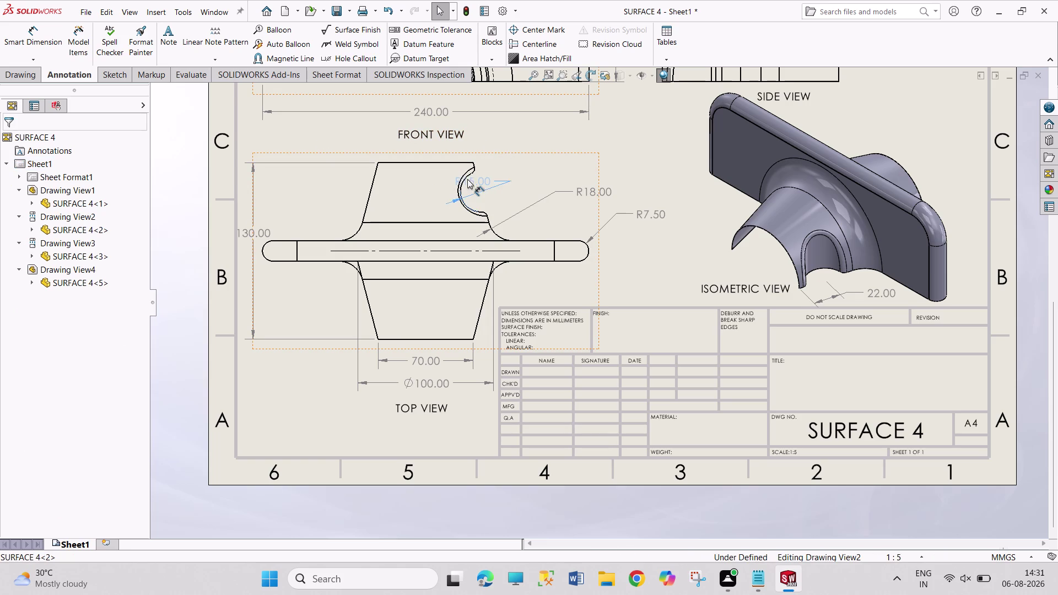
drag(467, 180, 472, 190)
drag(478, 187, 485, 189)
click(626, 158)
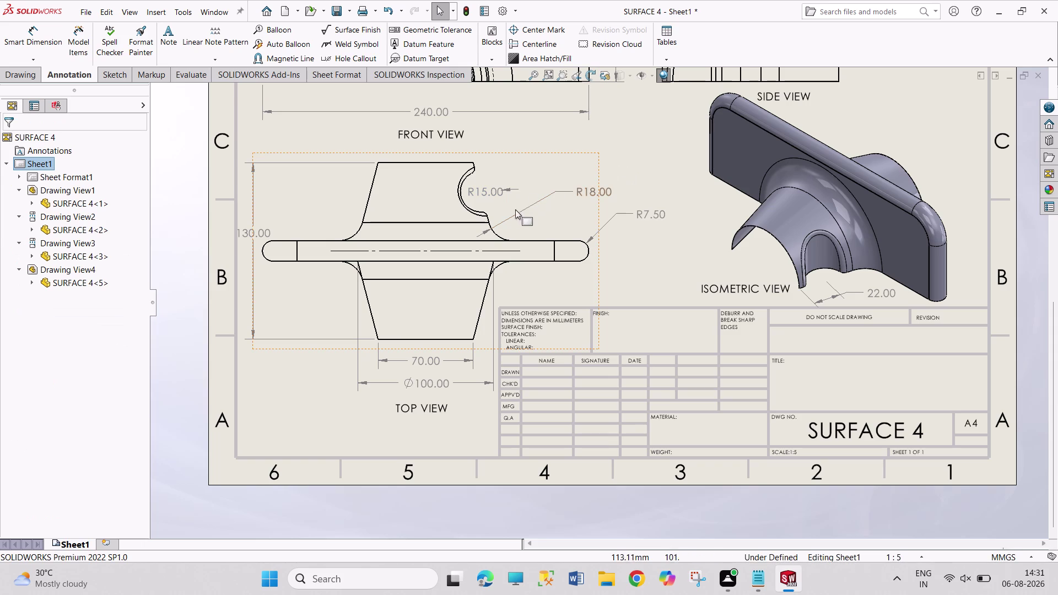
Settle the R15.00 label just below R18.00 and zoom to fit the sheet.
drag(476, 193, 510, 178)
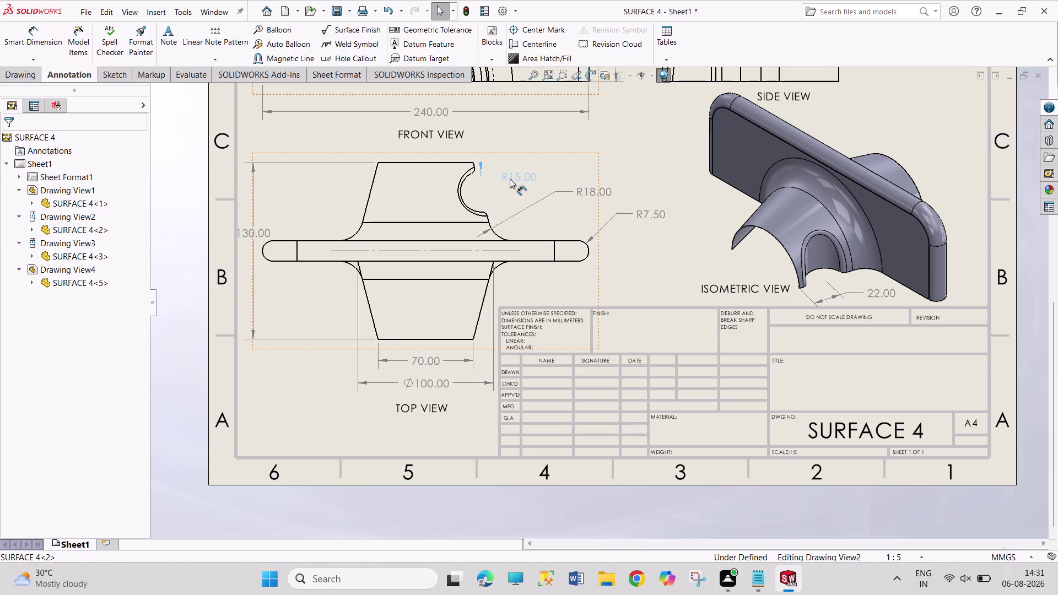
drag(509, 179, 502, 205)
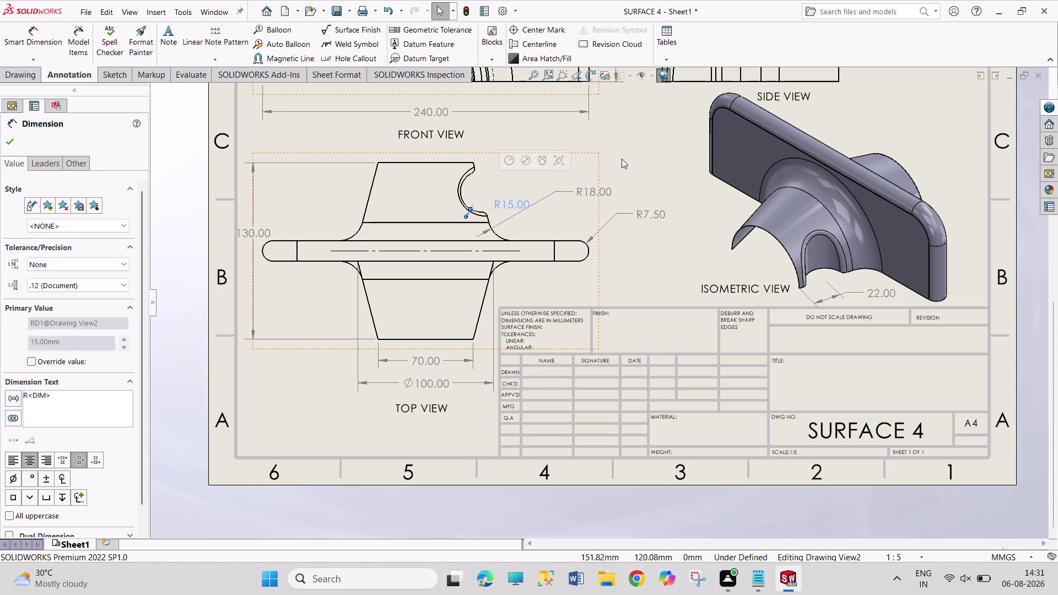
click(621, 158)
scroll(up, 3)
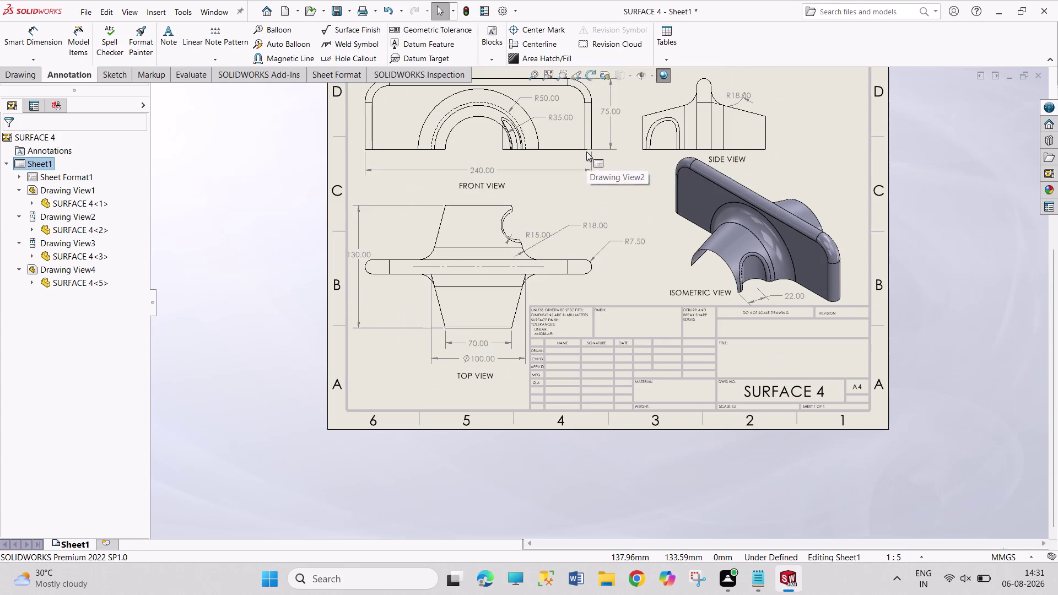
scroll(up, 3)
scroll(down, 3)
scroll(down, 3)
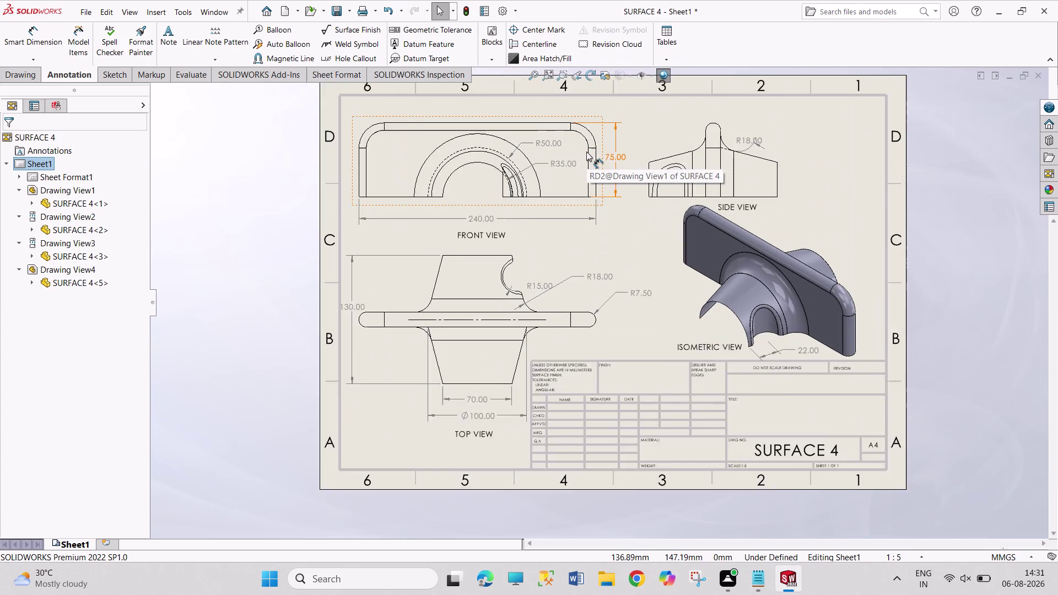
scroll(down, 3)
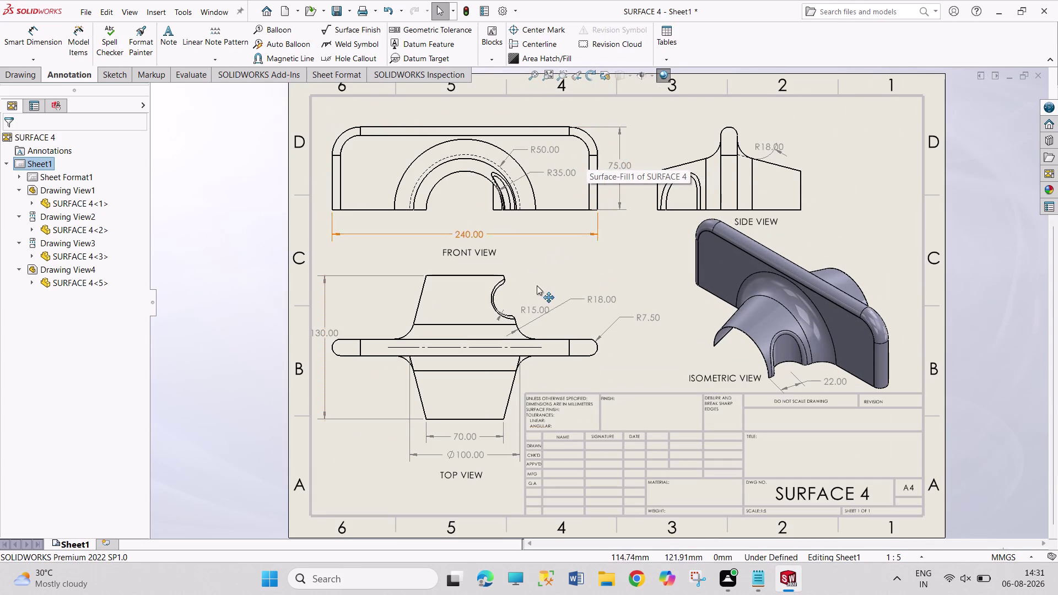
Delete the existing R15.00 radius dimension from the top view.
right_click(530, 311)
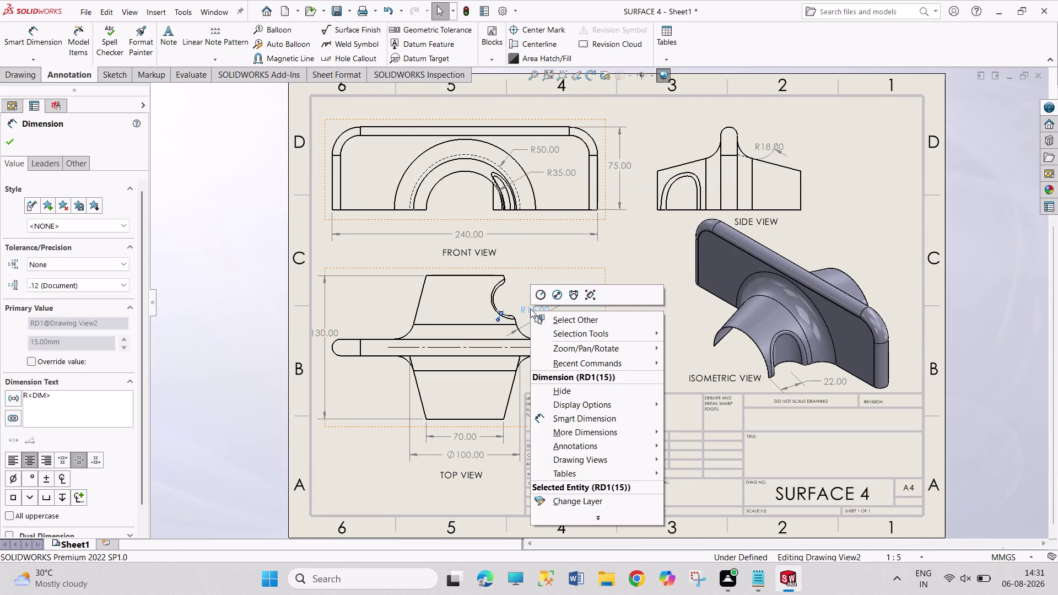
key(Delete)
key(Delete)
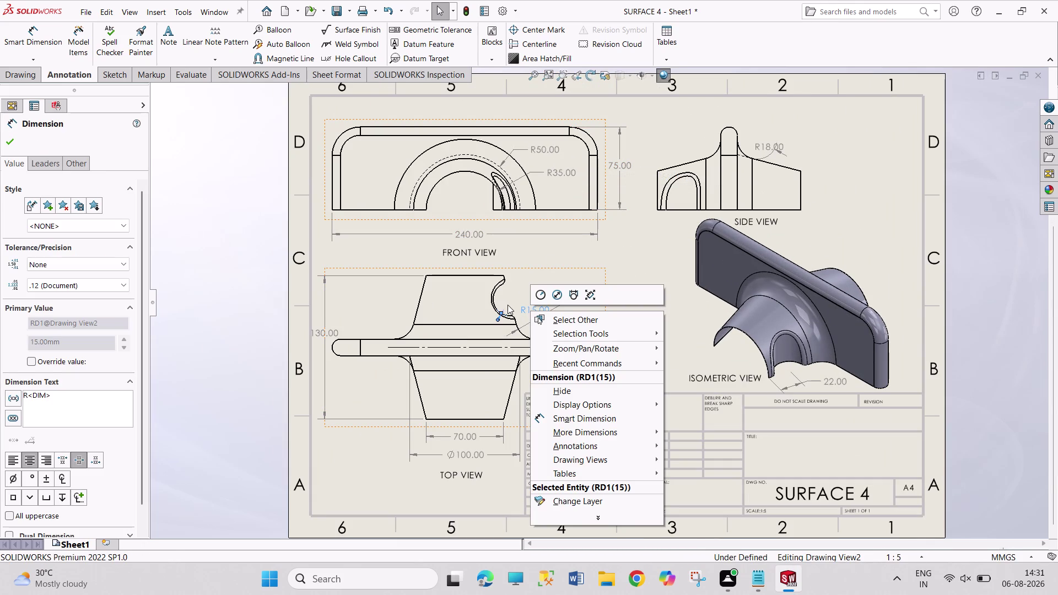
click(507, 306)
key(Delete)
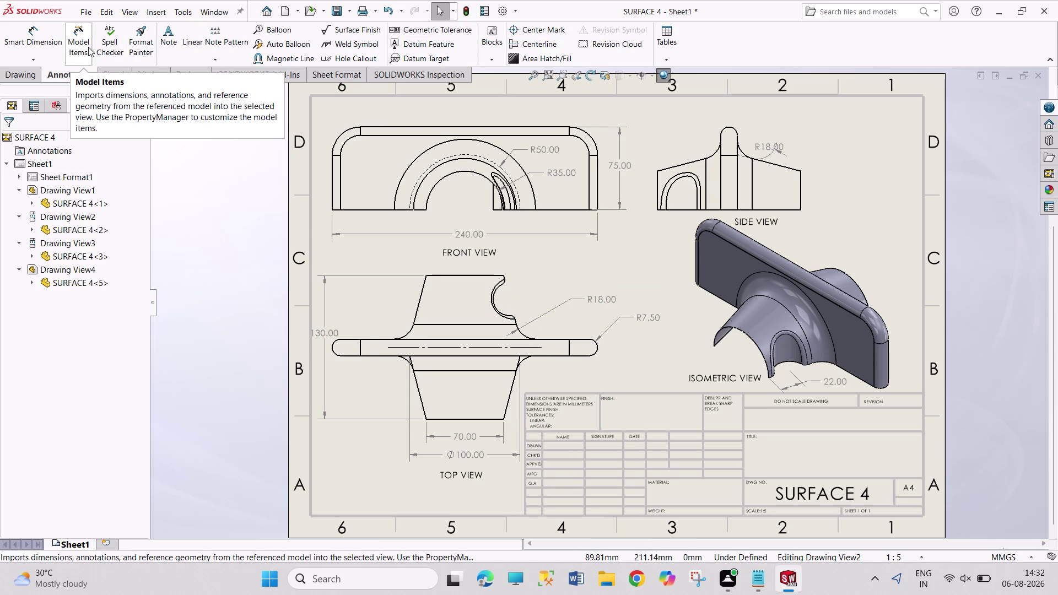
Add a new R15.00 radius dimension to the arc cutout with Smart Dimension.
click(38, 37)
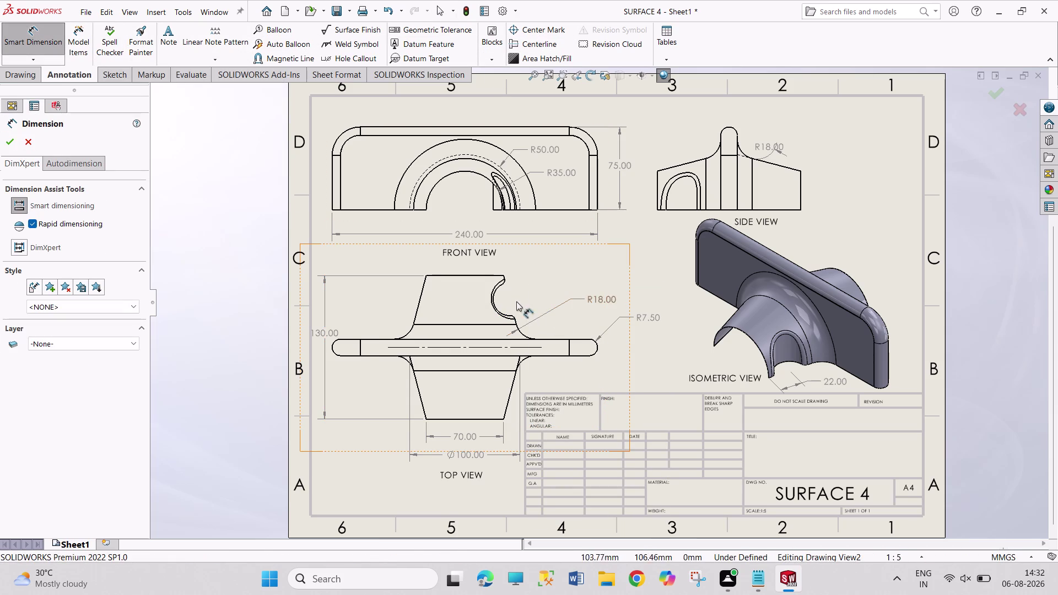
scroll(down, 3)
scroll(down, 3)
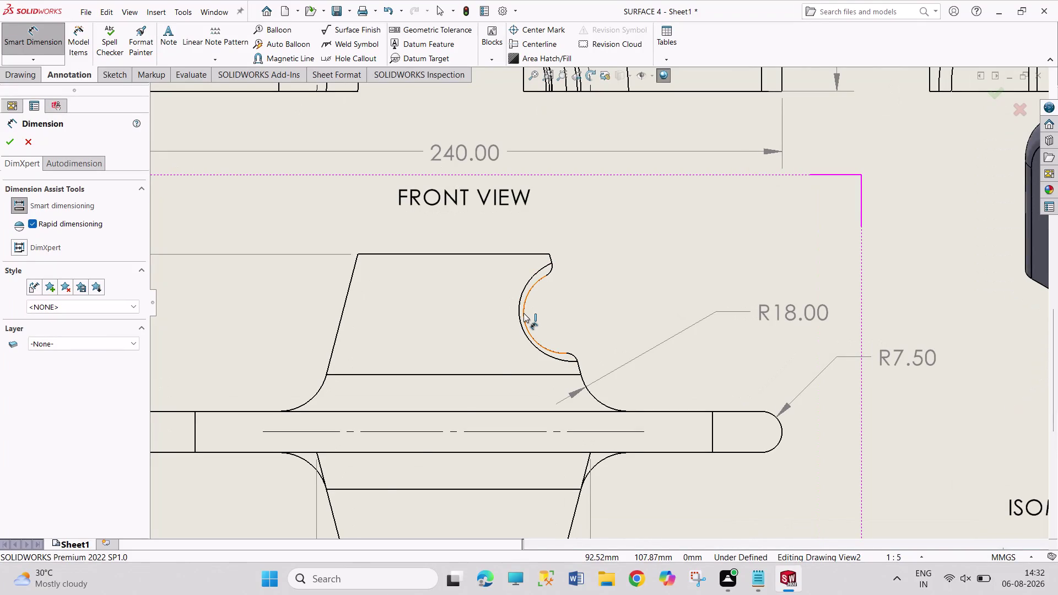
click(524, 314)
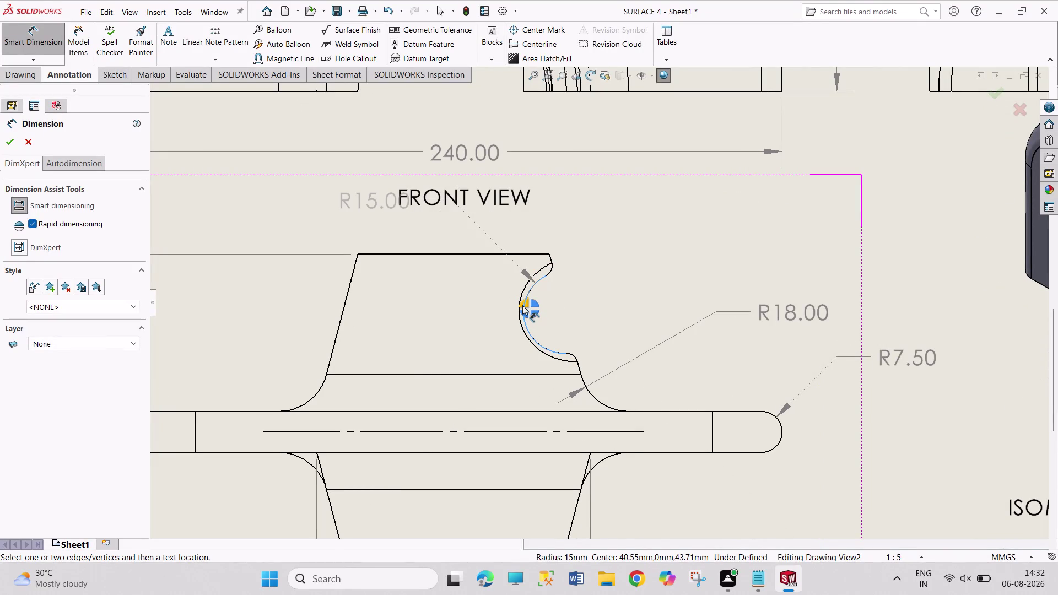
click(523, 305)
Place the new R15.00 label left of the arc, level with R18.00, and zoom to fit.
drag(371, 195, 373, 216)
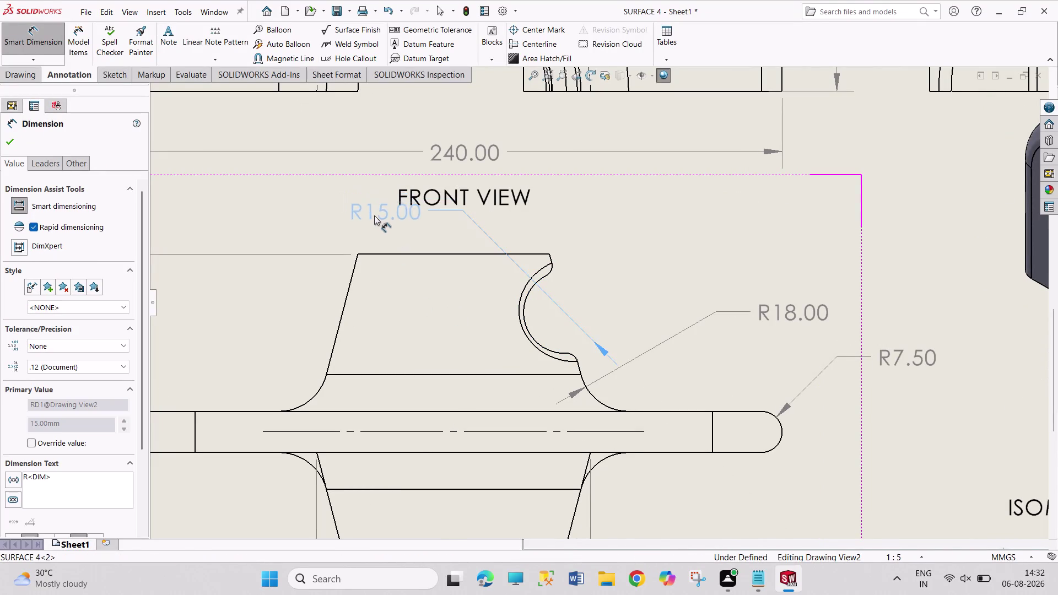
drag(374, 215, 397, 245)
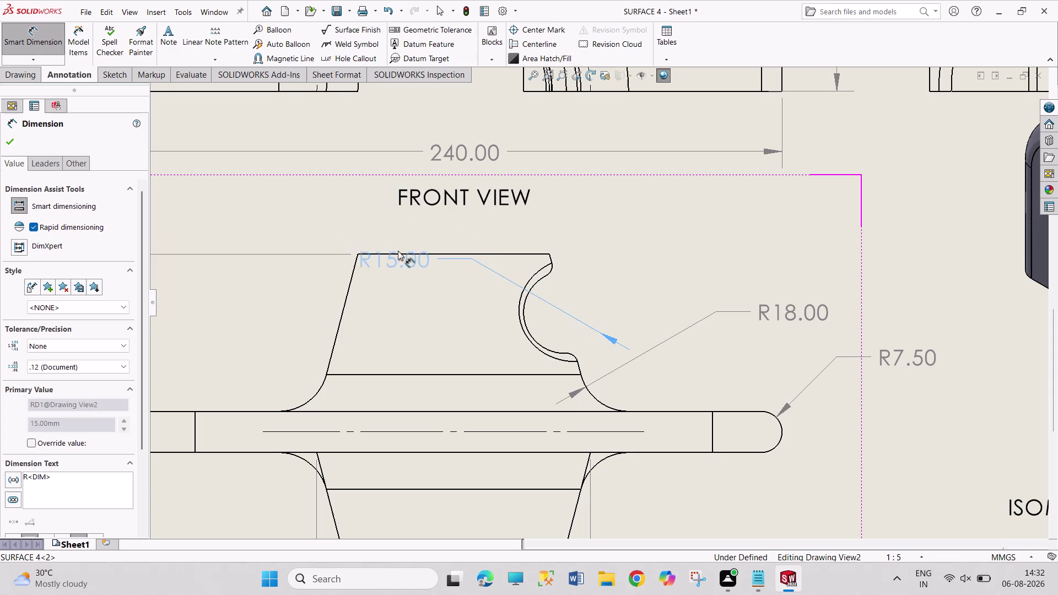
drag(396, 245, 465, 303)
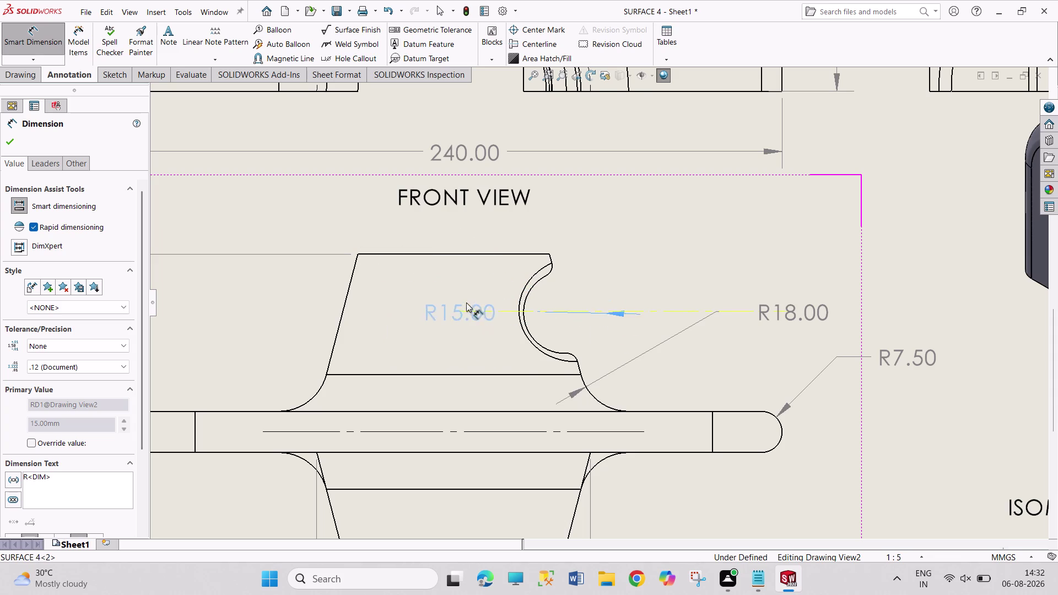
drag(465, 304, 649, 277)
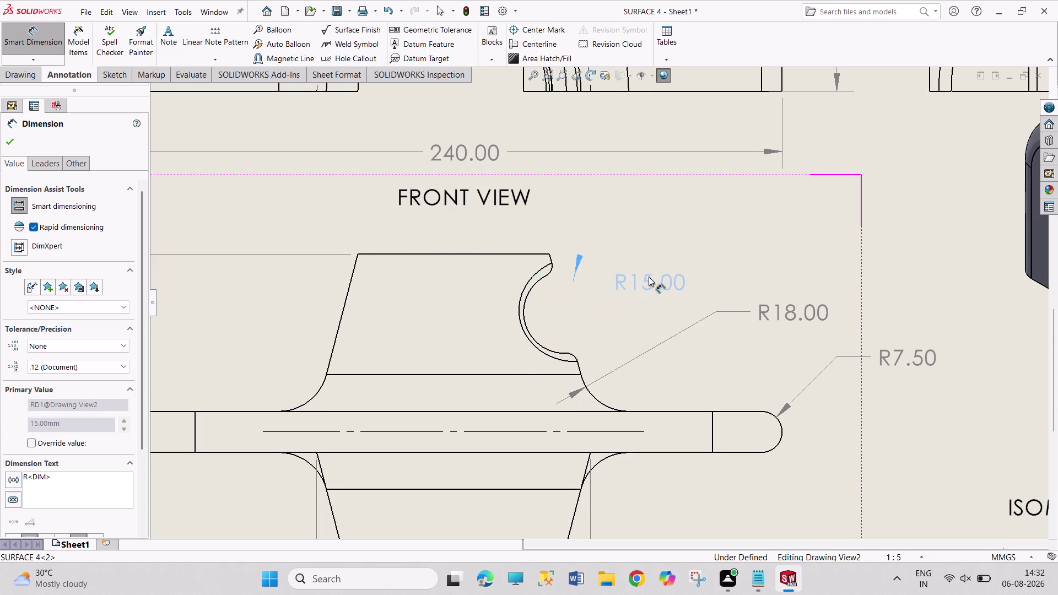
drag(649, 277, 469, 313)
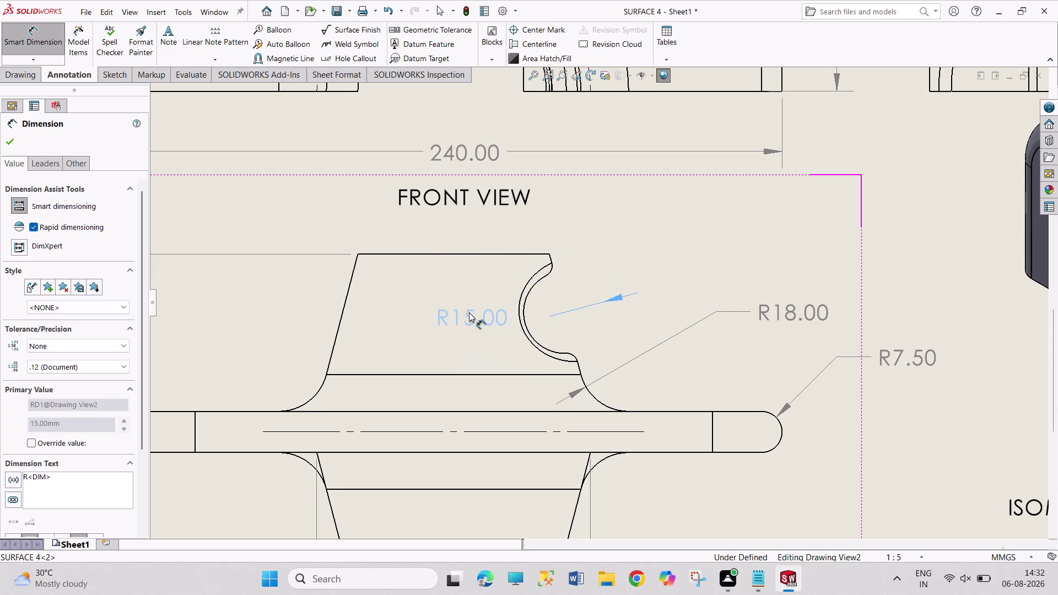
drag(469, 314, 446, 303)
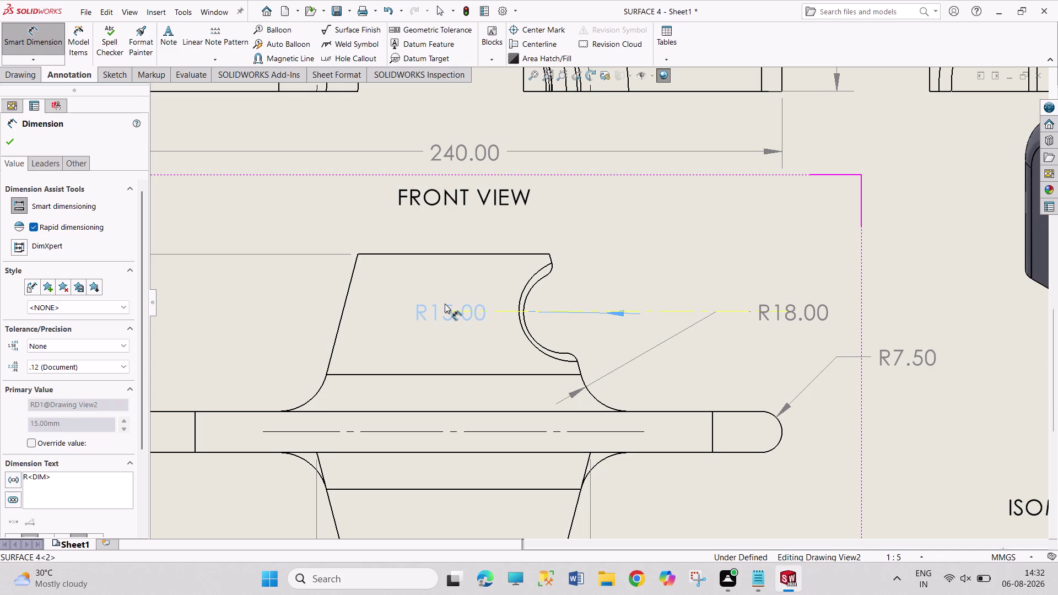
drag(446, 303, 426, 304)
click(645, 230)
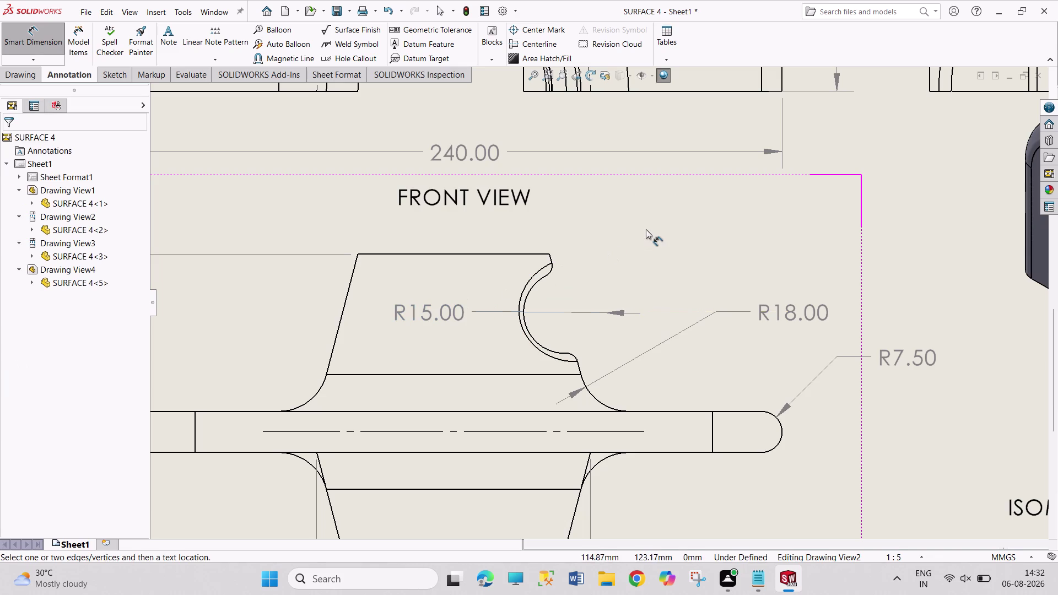
right_click(646, 228)
click(668, 276)
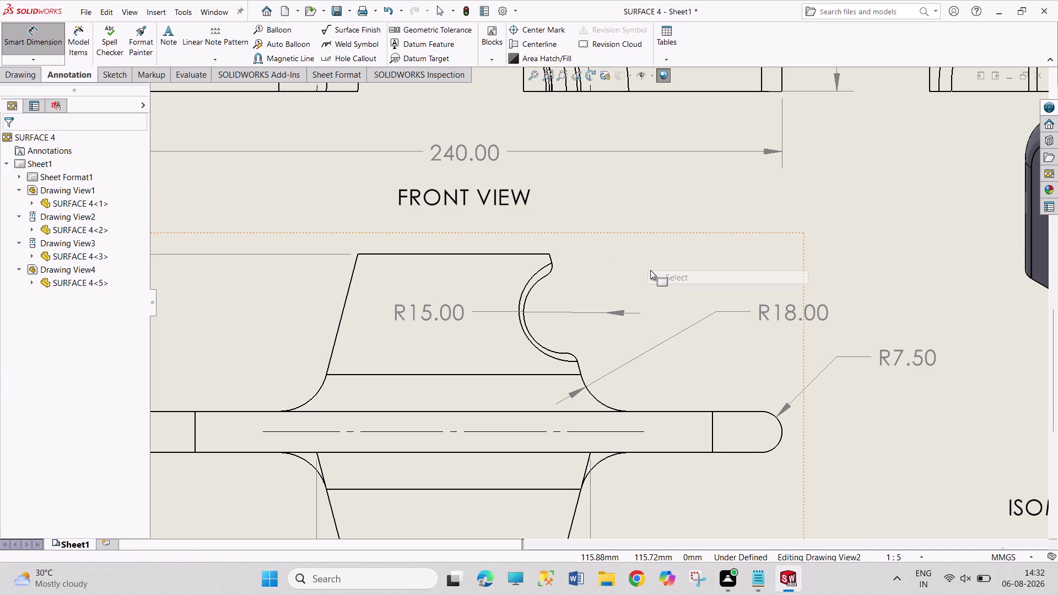
scroll(up, 3)
scroll(up, 3)
scroll(up, 3)
scroll(down, 3)
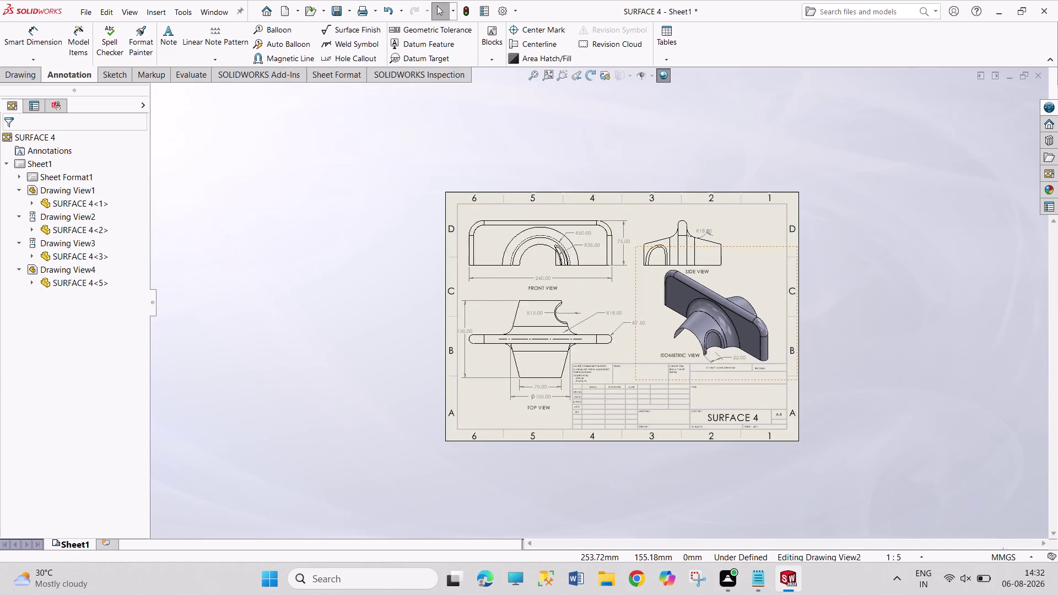
scroll(down, 3)
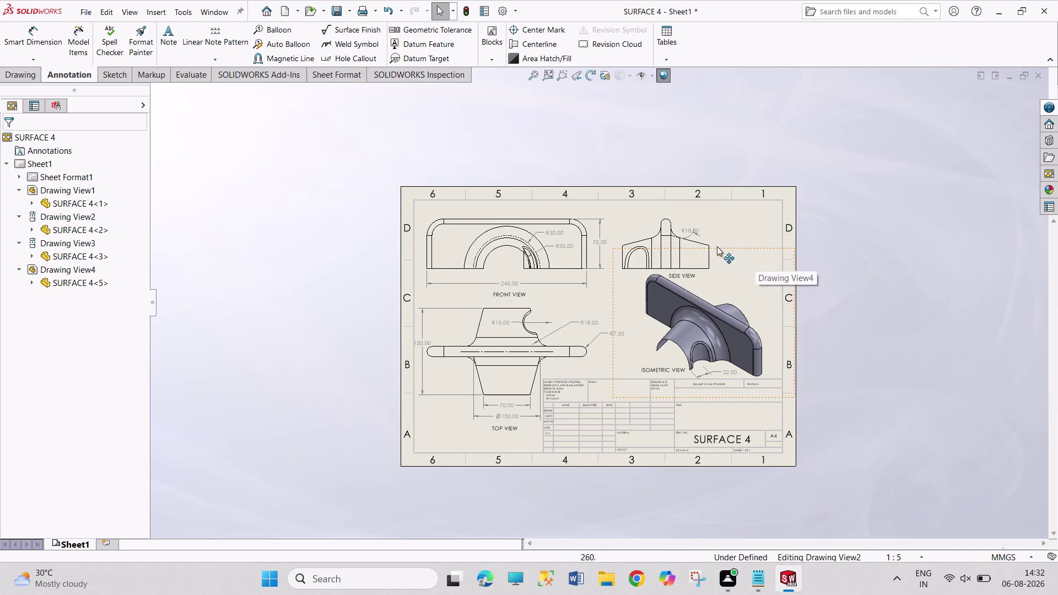
click(692, 229)
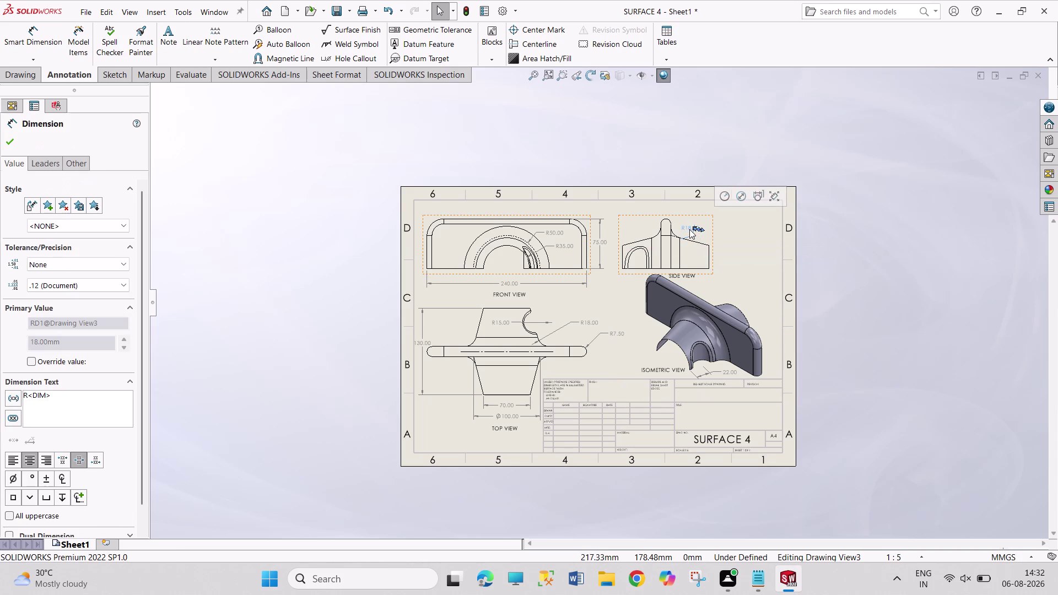
click(855, 285)
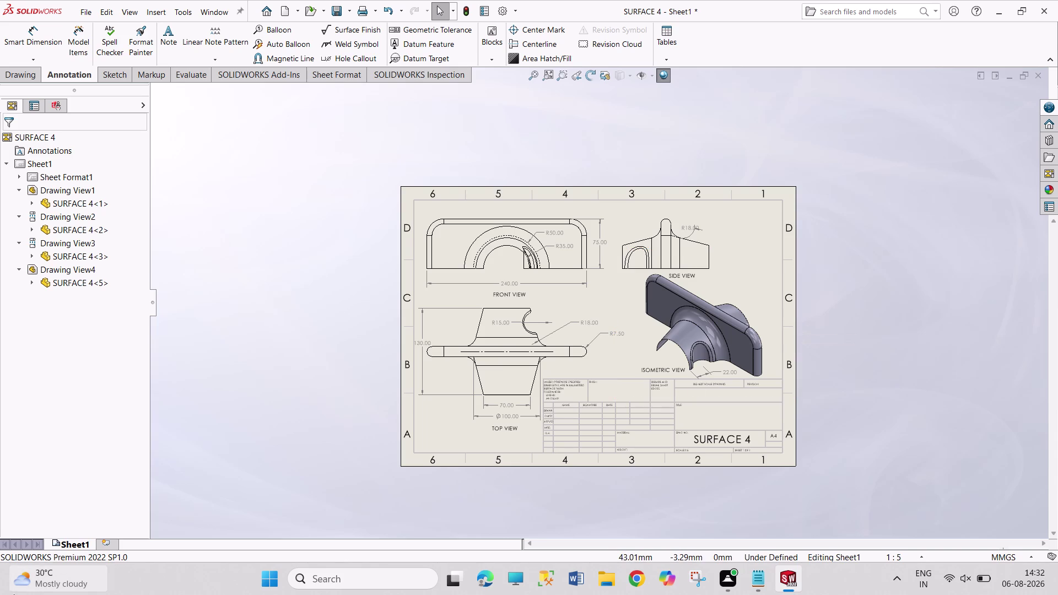
drag(231, 173, 319, 344)
drag(191, 168, 302, 374)
drag(190, 143, 256, 382)
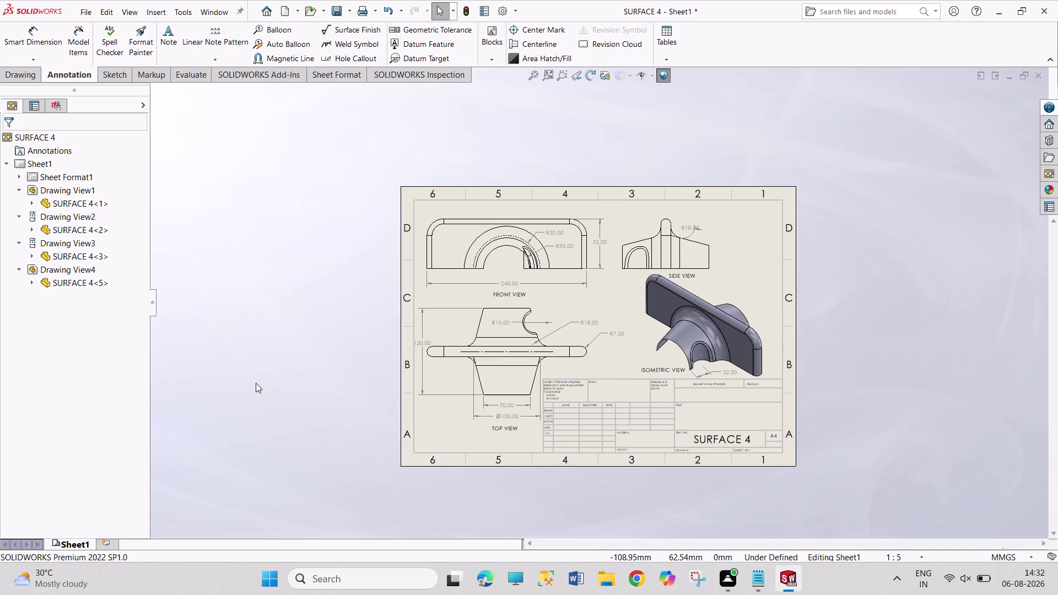
key(ctrl+s)
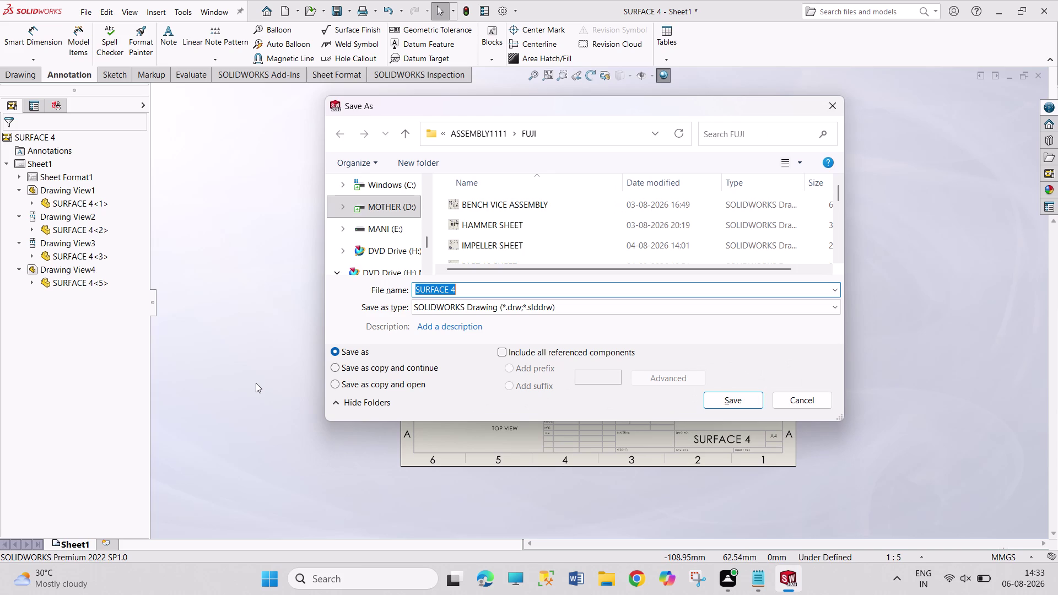
Complete the file name as 'SURFACE 4 SHEET' and save the drawing.
click(465, 291)
key(space)
text(S)
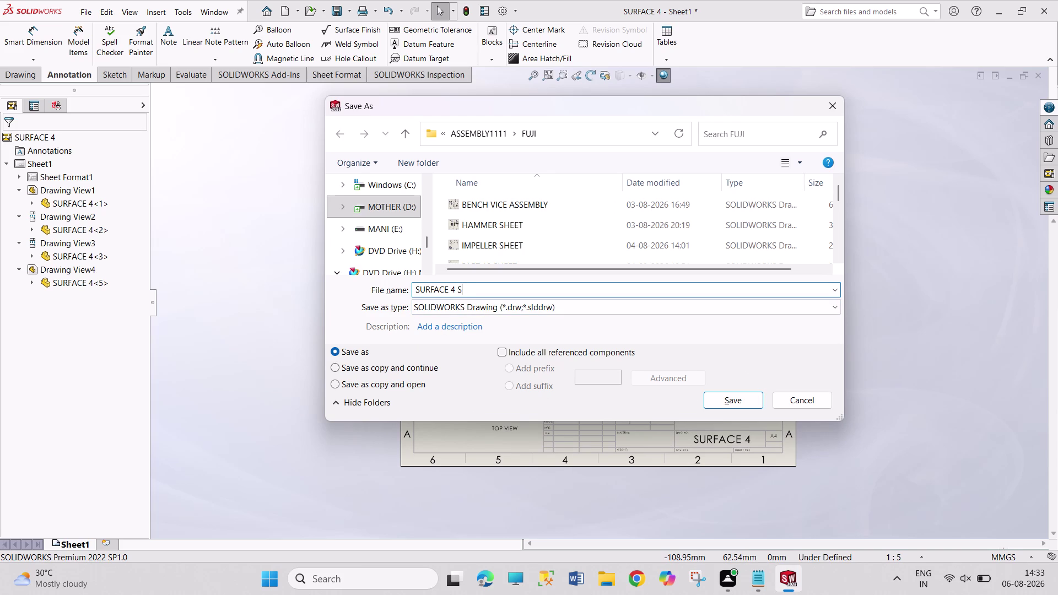
text(HH)
key(BackSpace)
text(EET)
click(728, 402)
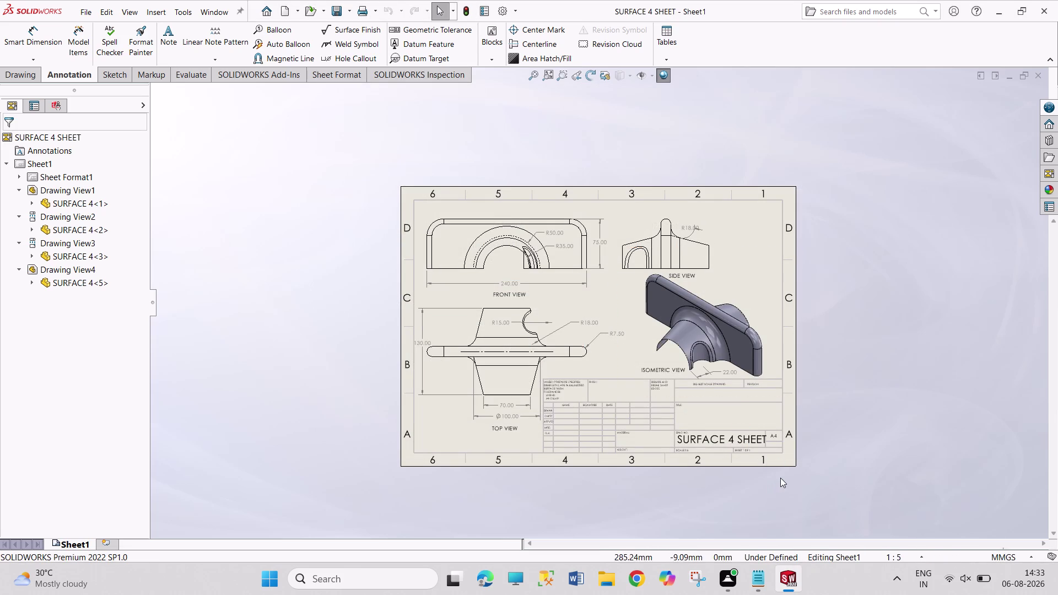
Zoom in on the drawing sheet's title block.
scroll(down, 3)
scroll(down, 3)
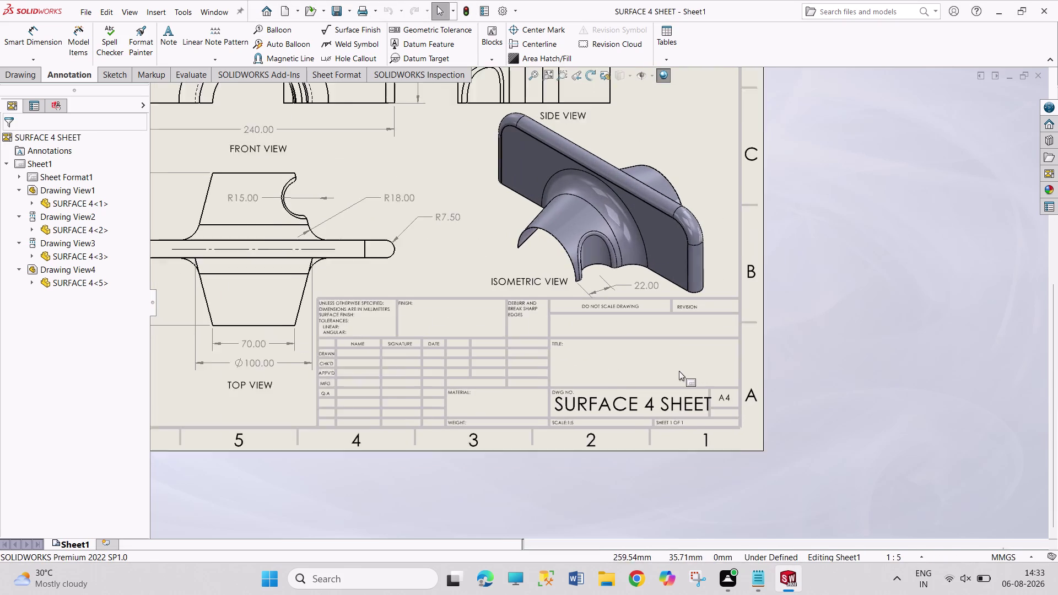
scroll(down, 3)
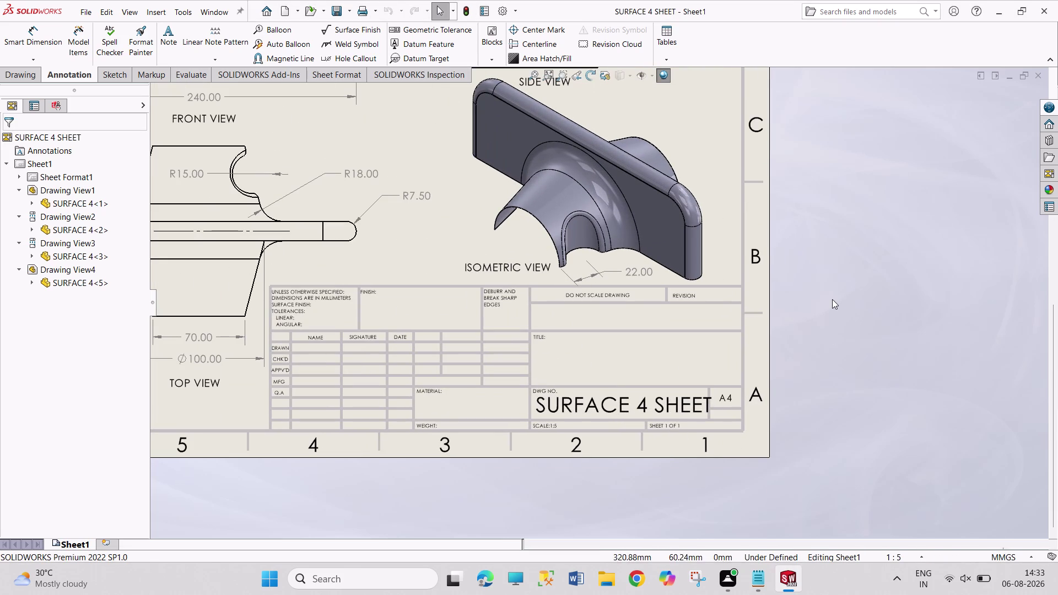
drag(832, 299, 900, 419)
drag(797, 277, 902, 469)
drag(801, 232, 901, 478)
drag(791, 206, 856, 495)
drag(792, 194, 845, 460)
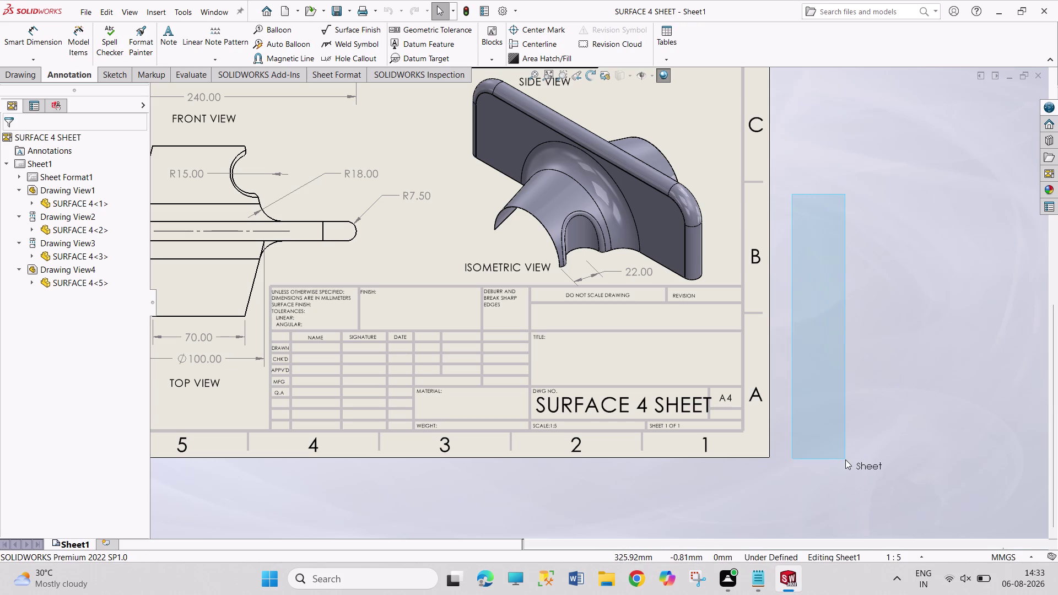
drag(846, 460, 844, 460)
drag(793, 201, 862, 457)
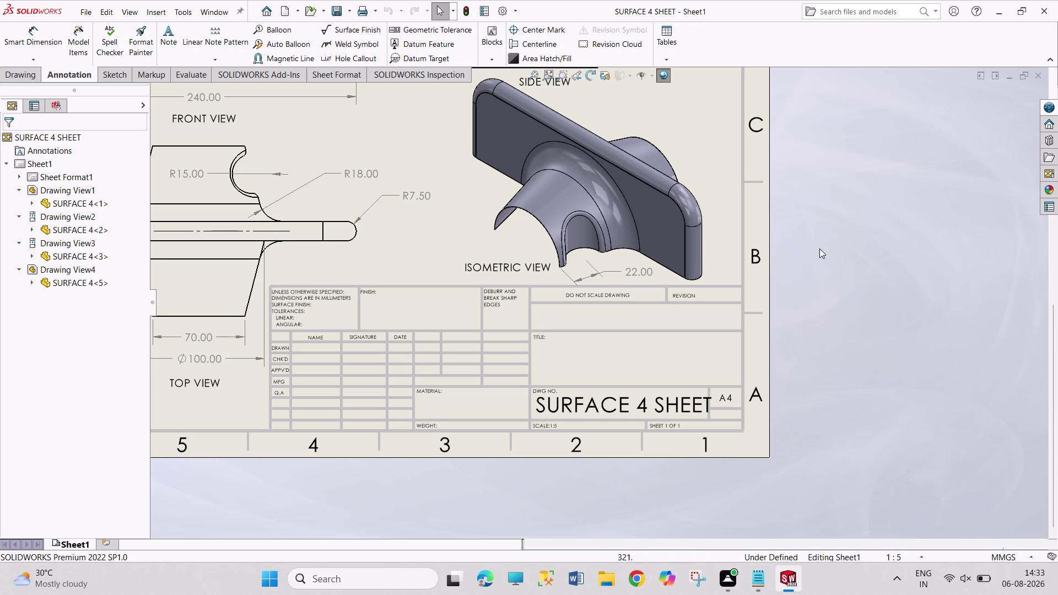
drag(799, 178, 857, 474)
drag(808, 287, 841, 436)
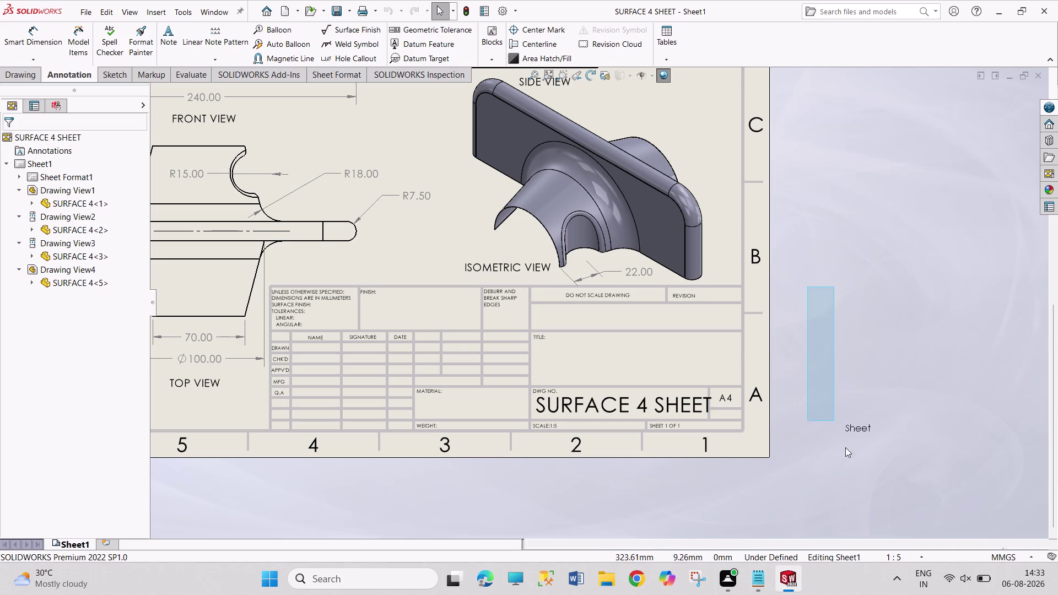
drag(841, 436, 850, 458)
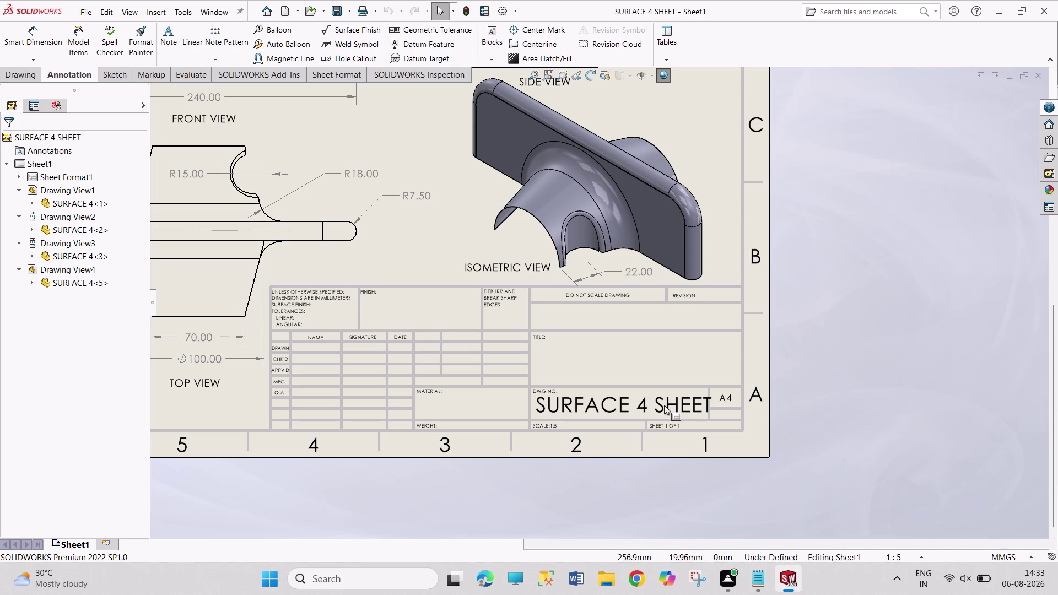
Lock focus on the drawing sheet and bring up Sheet1's context menu.
double_click(664, 405)
double_click(636, 399)
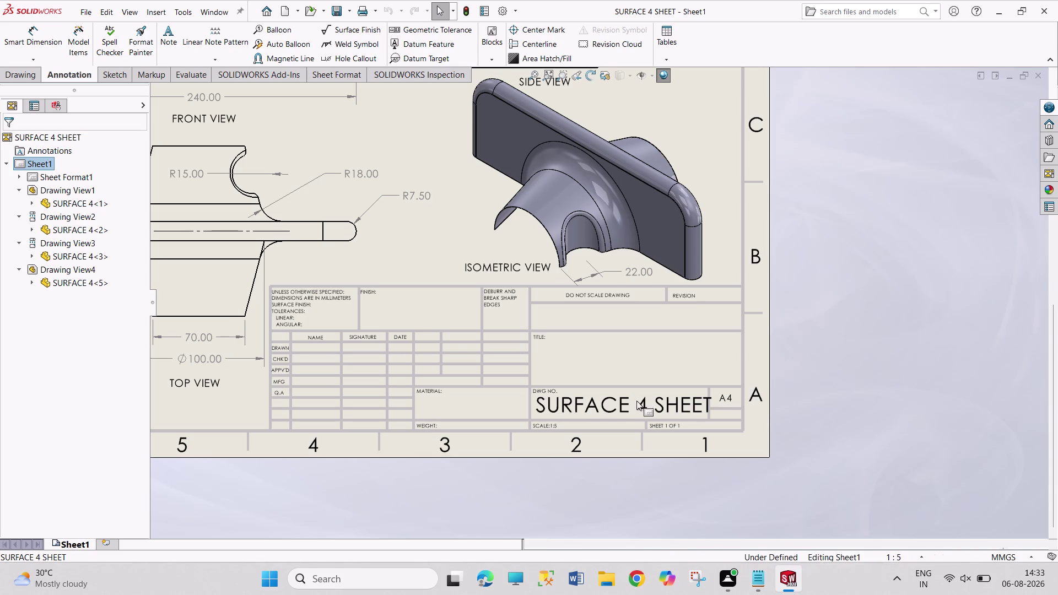
double_click(654, 407)
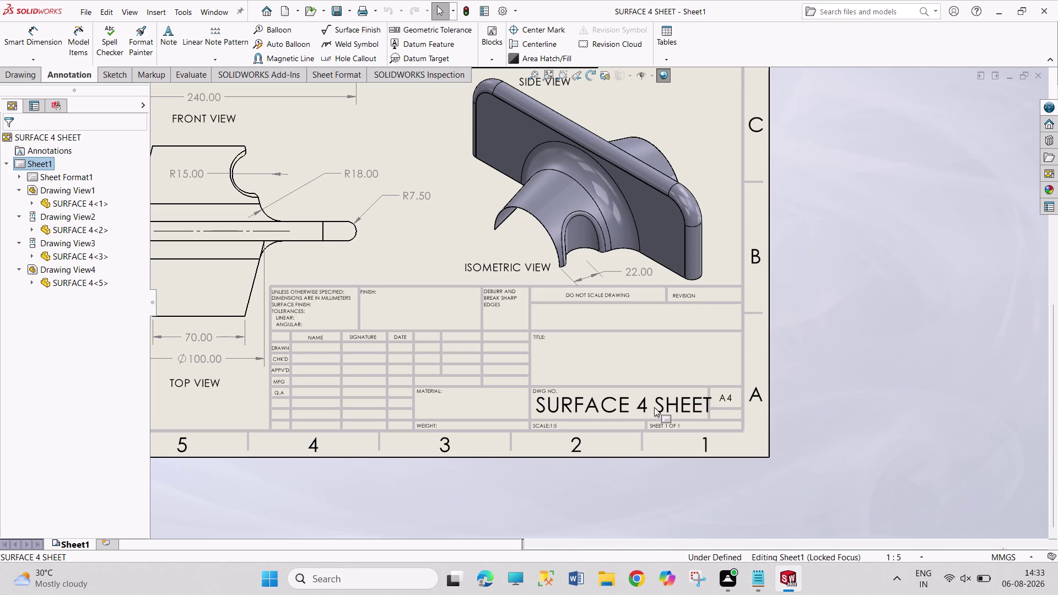
right_click(42, 162)
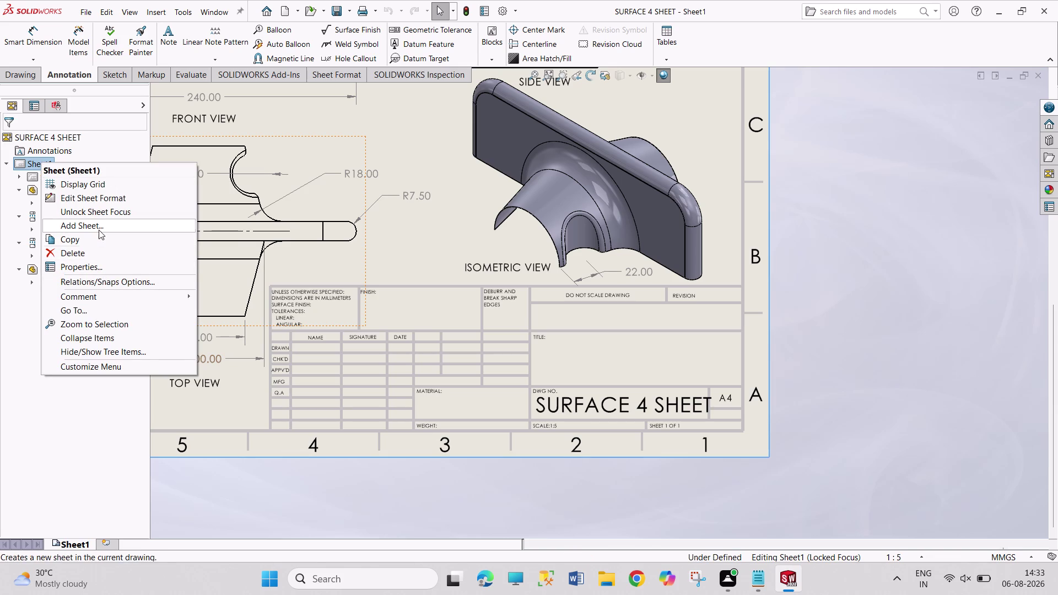
In Edit Sheet Format, shrink the SURFACE 4 SHEET drawing-number font size.
click(98, 203)
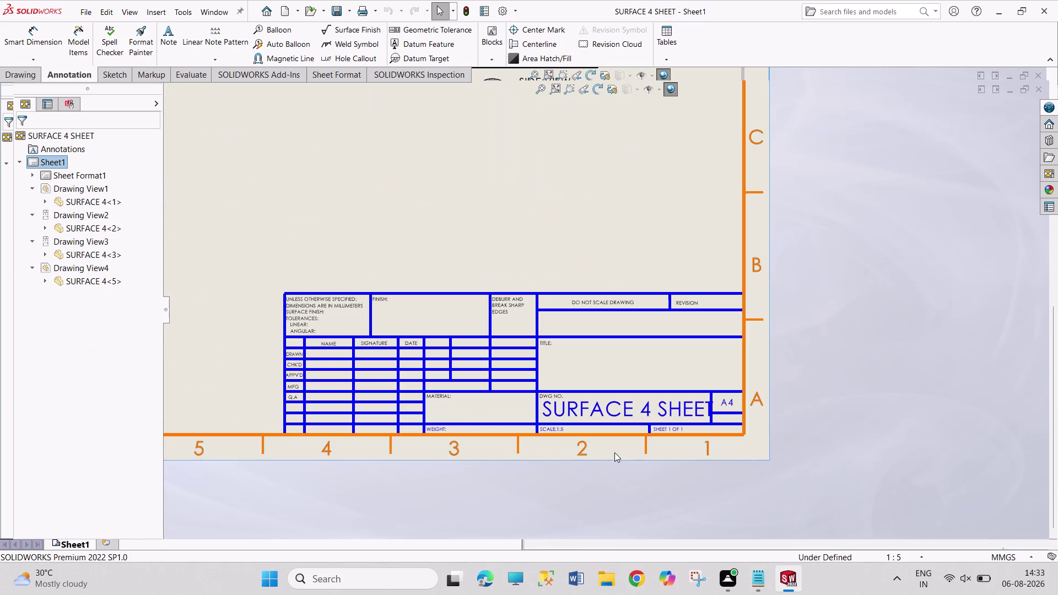
double_click(643, 405)
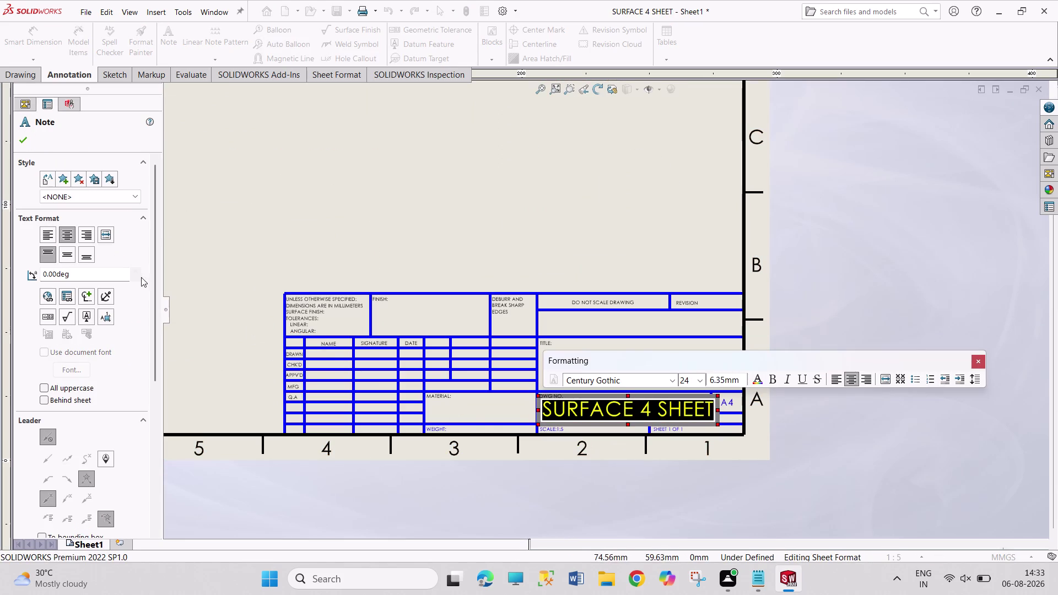
click(700, 380)
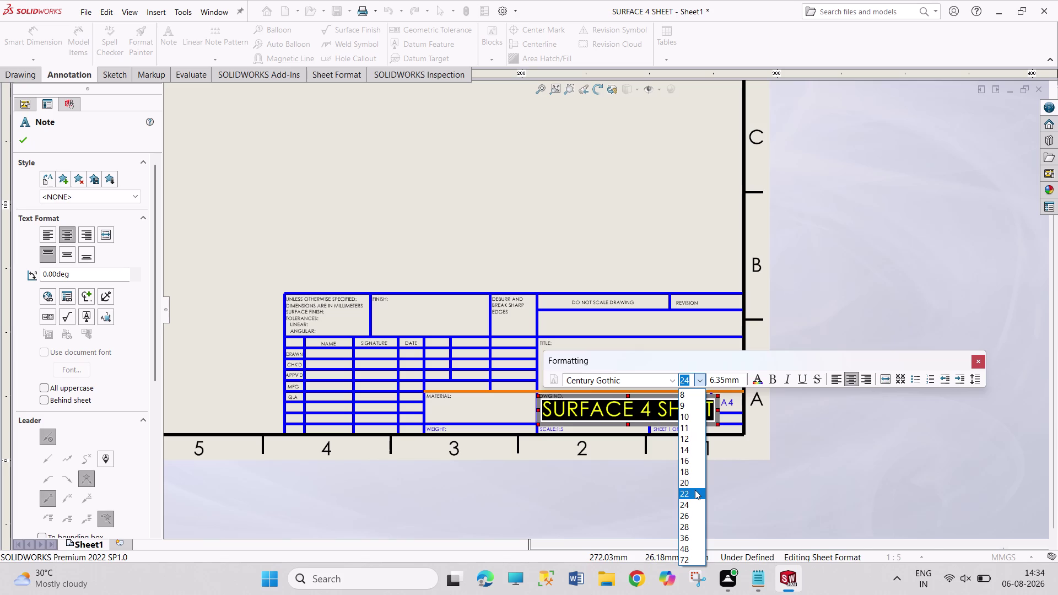
click(695, 490)
click(370, 146)
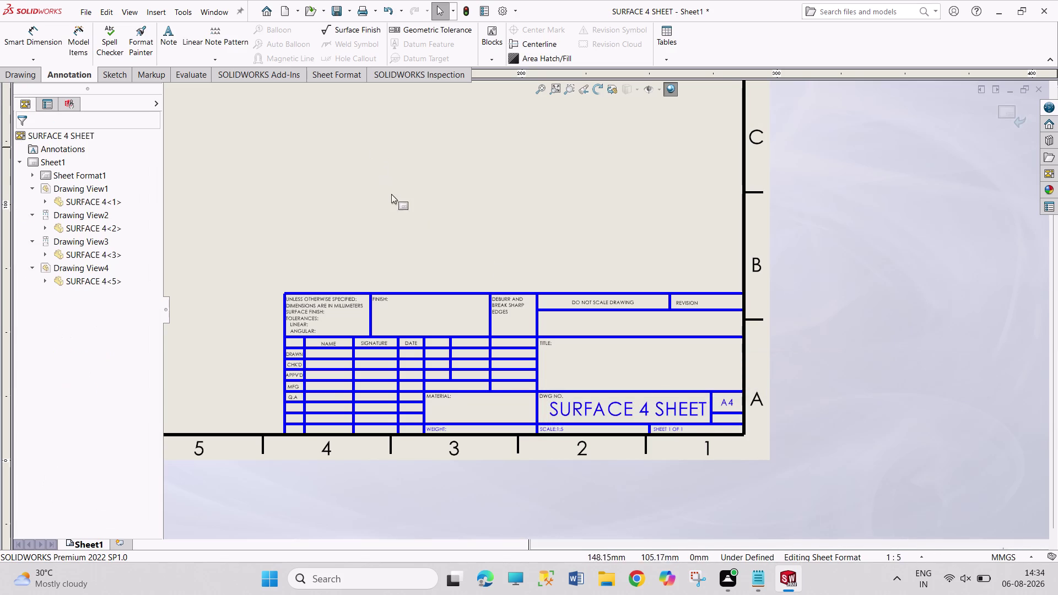
scroll(up, 3)
scroll(up, 3)
scroll(down, 3)
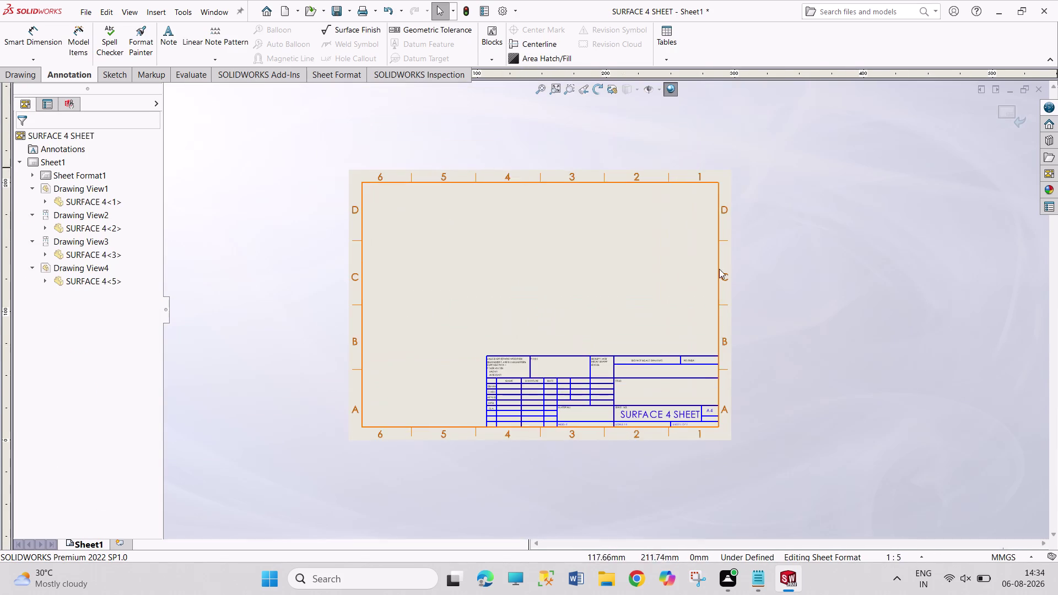
scroll(down, 3)
Switch Sheet1 back to Edit Sheet, then return to Edit Sheet Format.
right_click(54, 162)
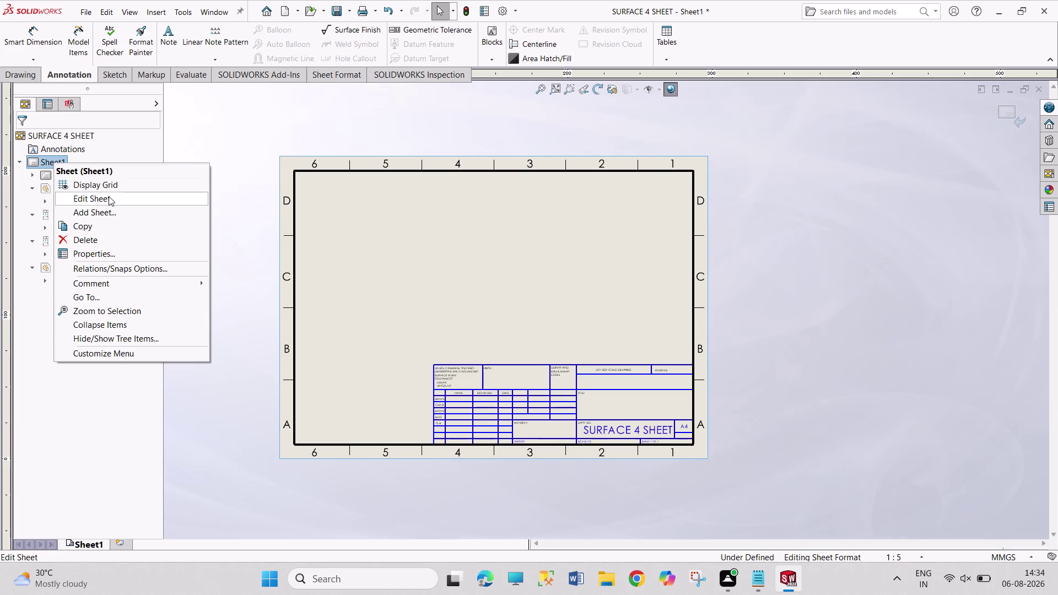
click(109, 195)
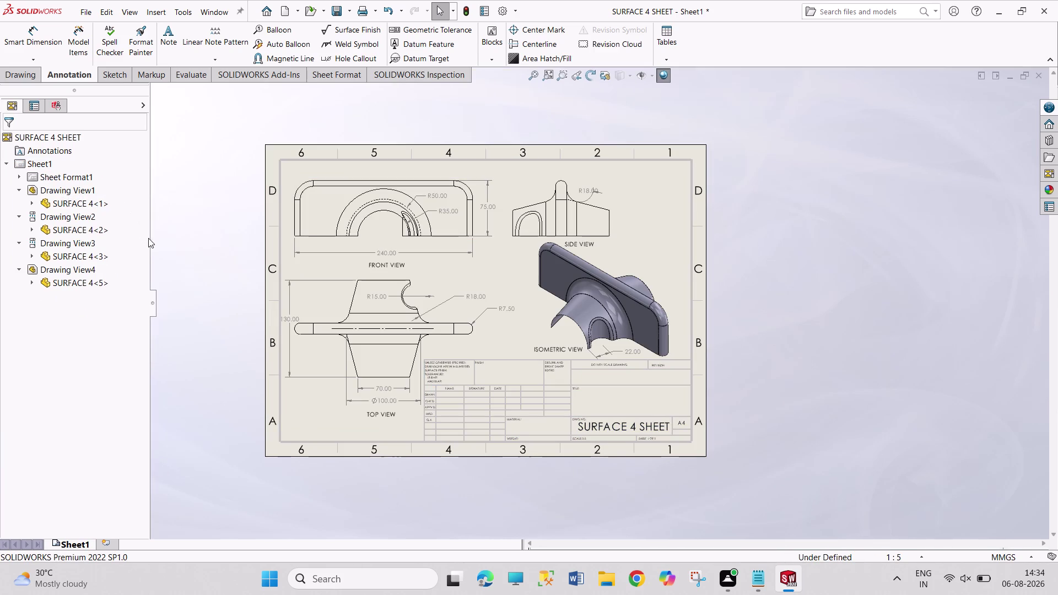
right_click(40, 159)
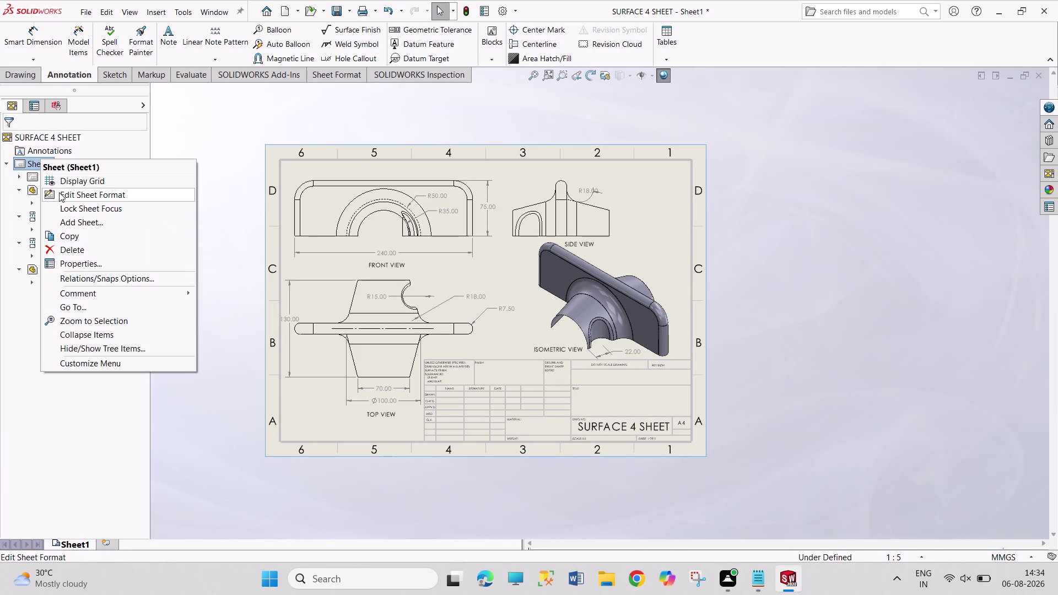
click(80, 194)
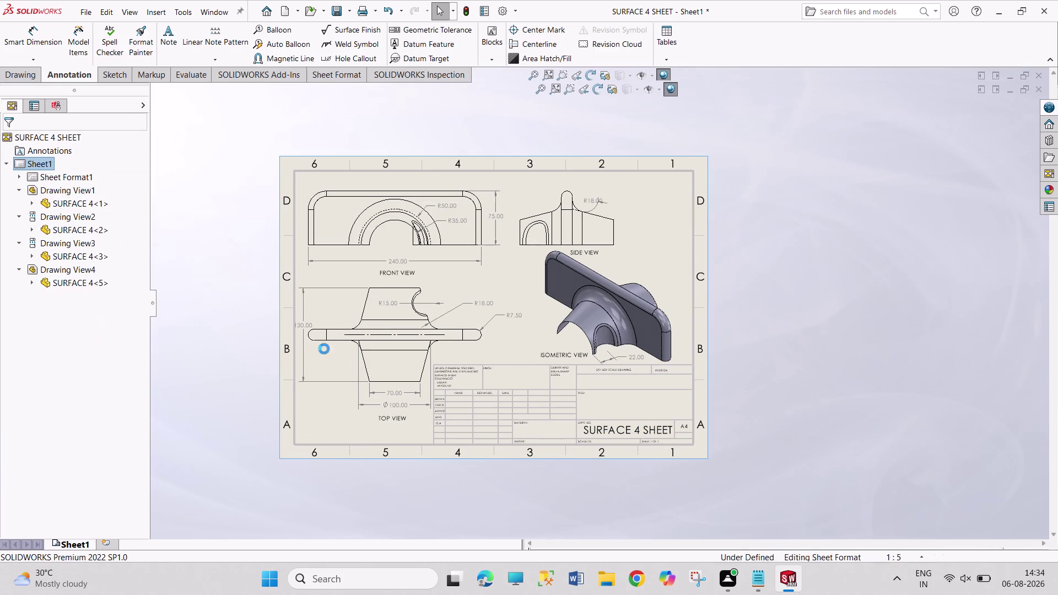
scroll(down, 3)
scroll(down, 3)
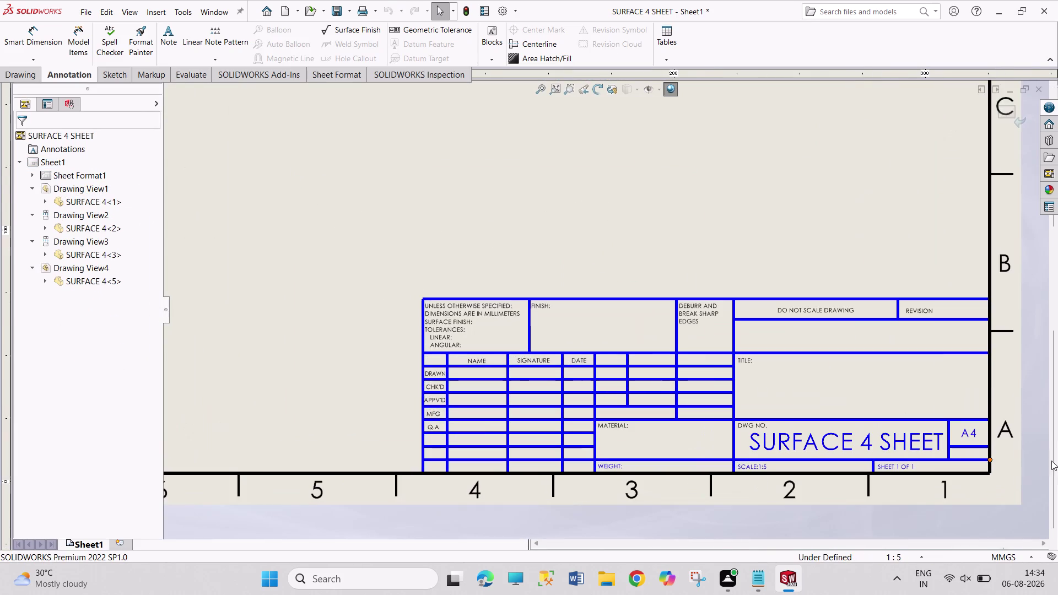
Enter 'SURFACE MODELLING' as a note in the title block's TITLE cell.
double_click(807, 386)
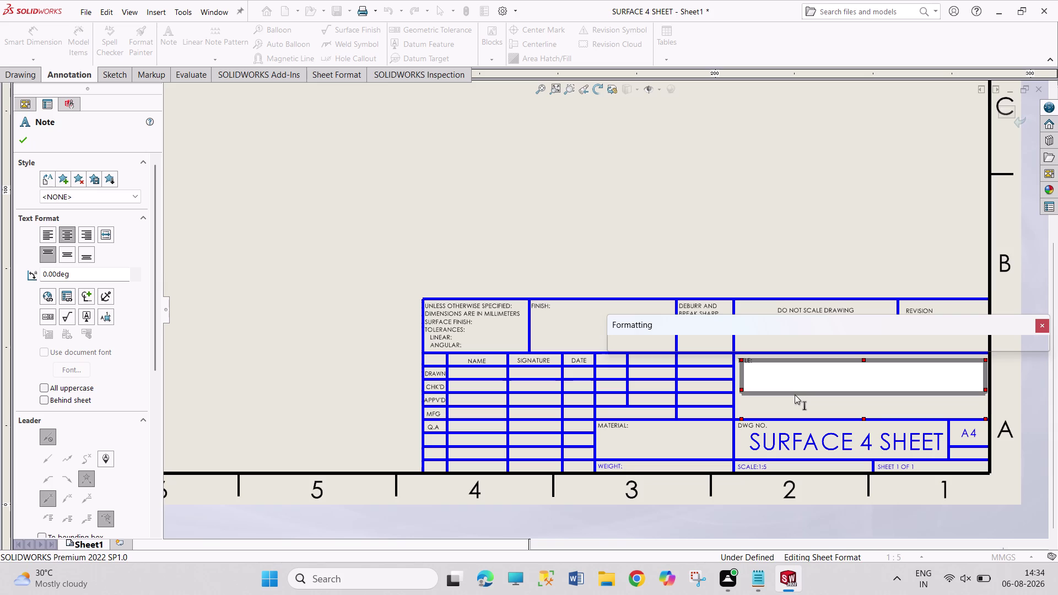
key(s)
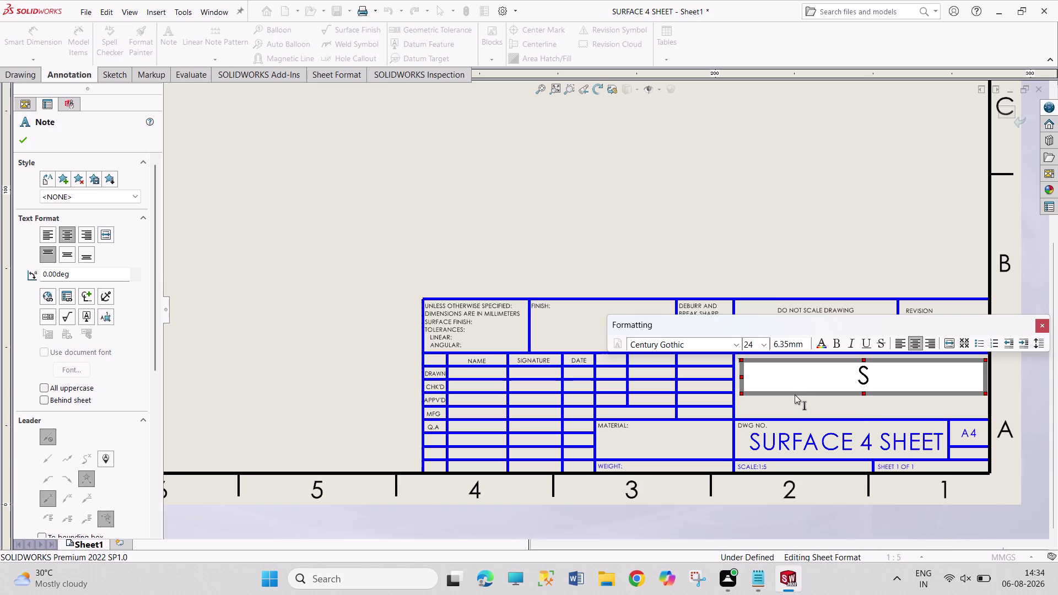
text(URFA)
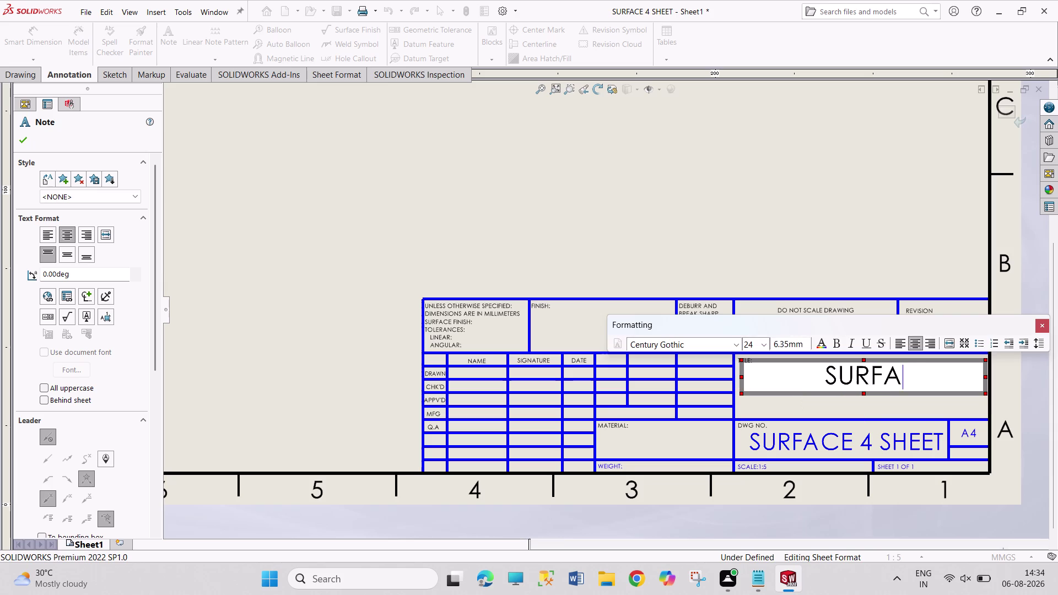
text(CE)
key(space)
text(MO)
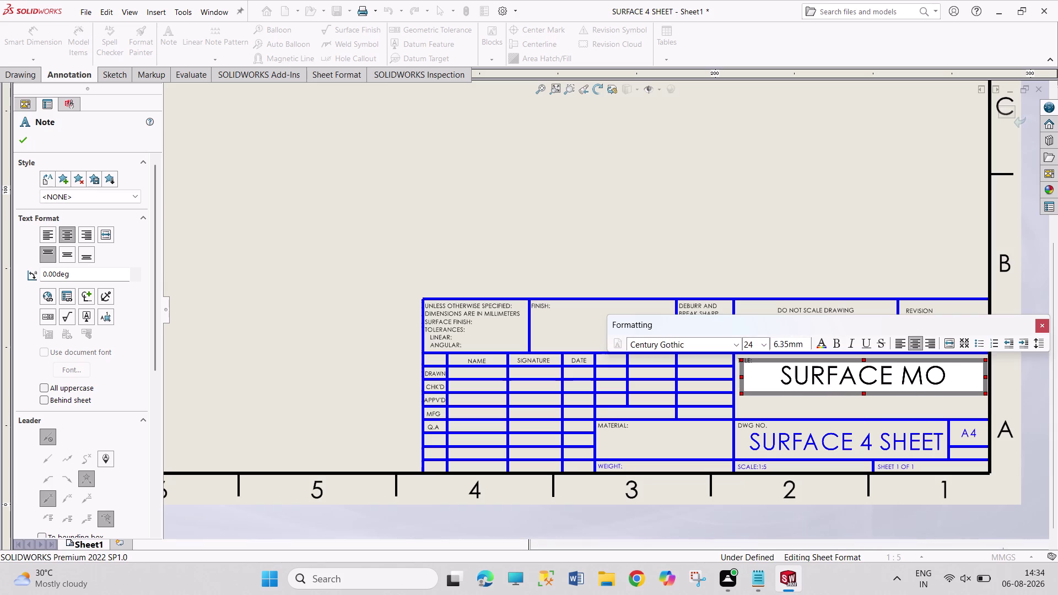
text(DELLING)
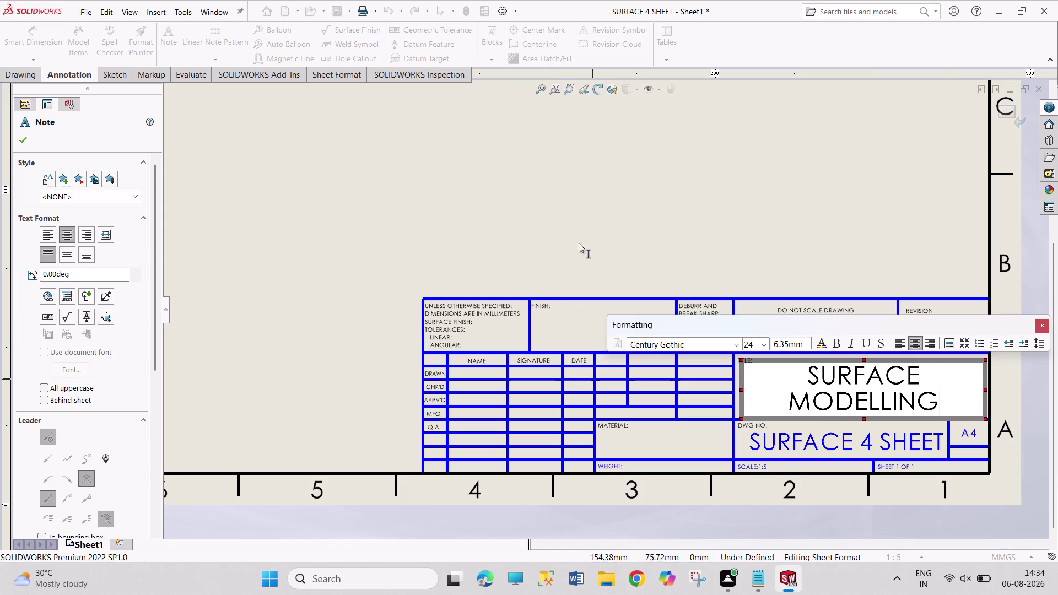
click(595, 205)
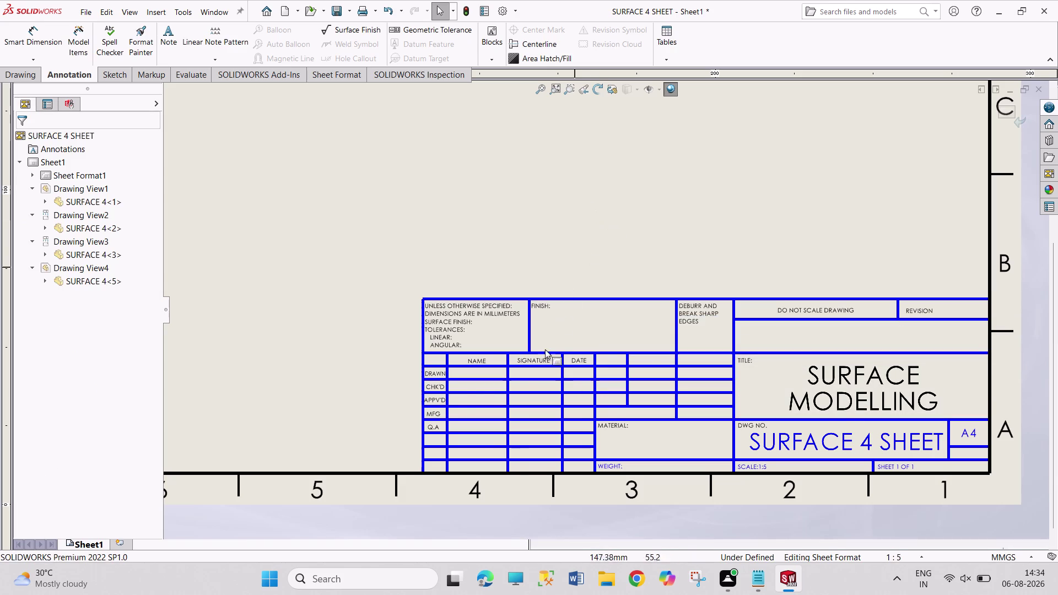
scroll(down, 3)
scroll(down, 3)
Enter 'PRAVEEN KUMAR' in the title block's DRAWN name cell.
double_click(524, 341)
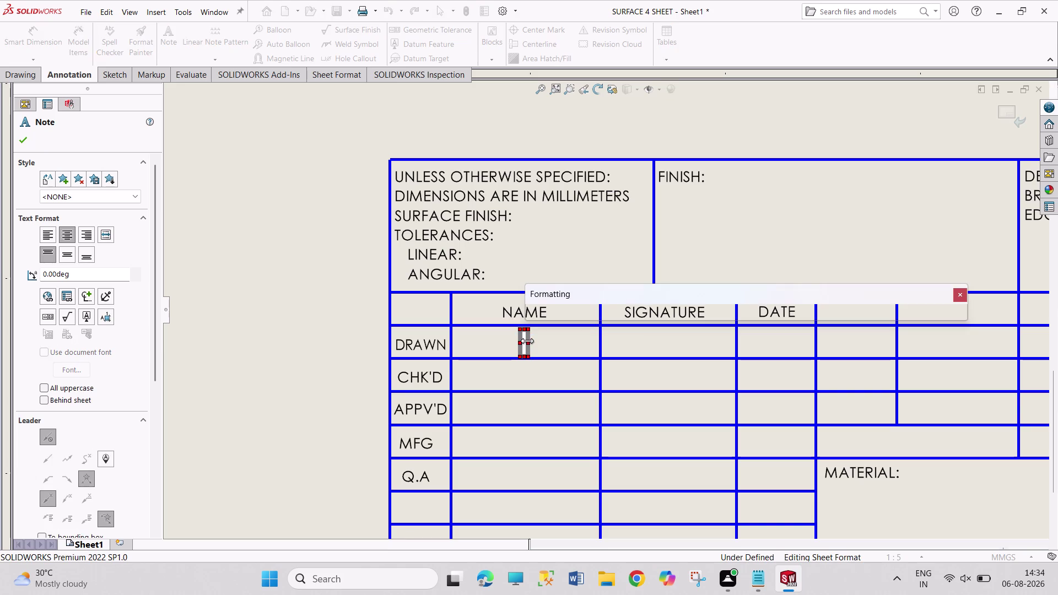
text(PRA)
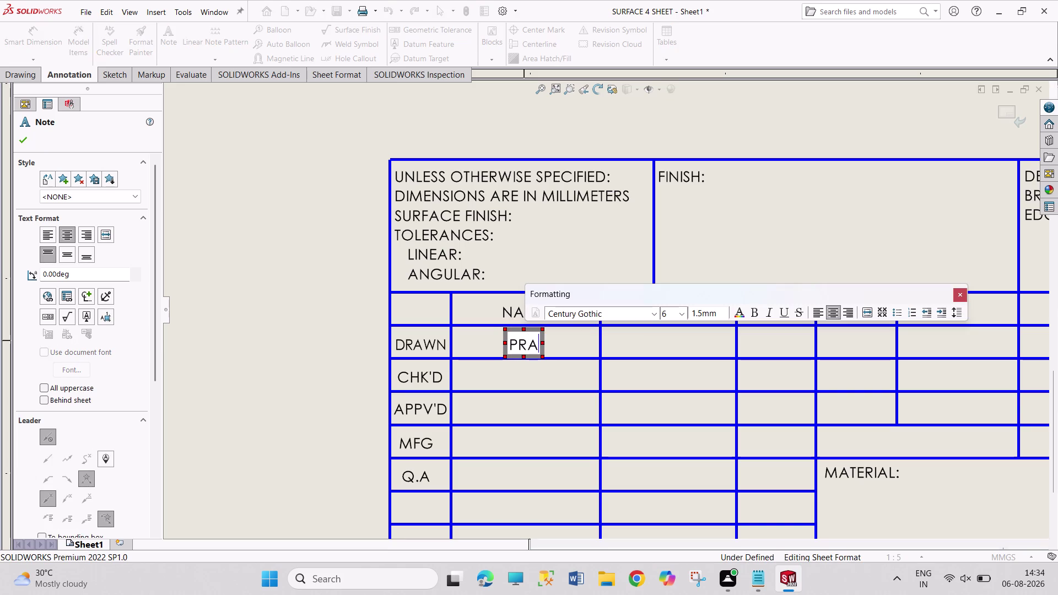
text(VEE)
text(N)
key(space)
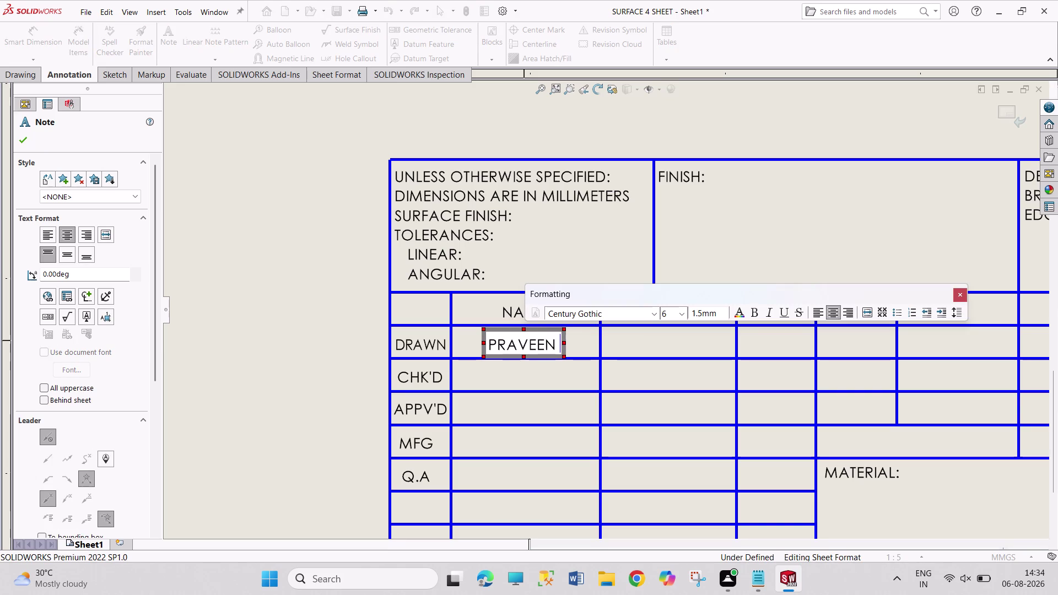
text(KUMA)
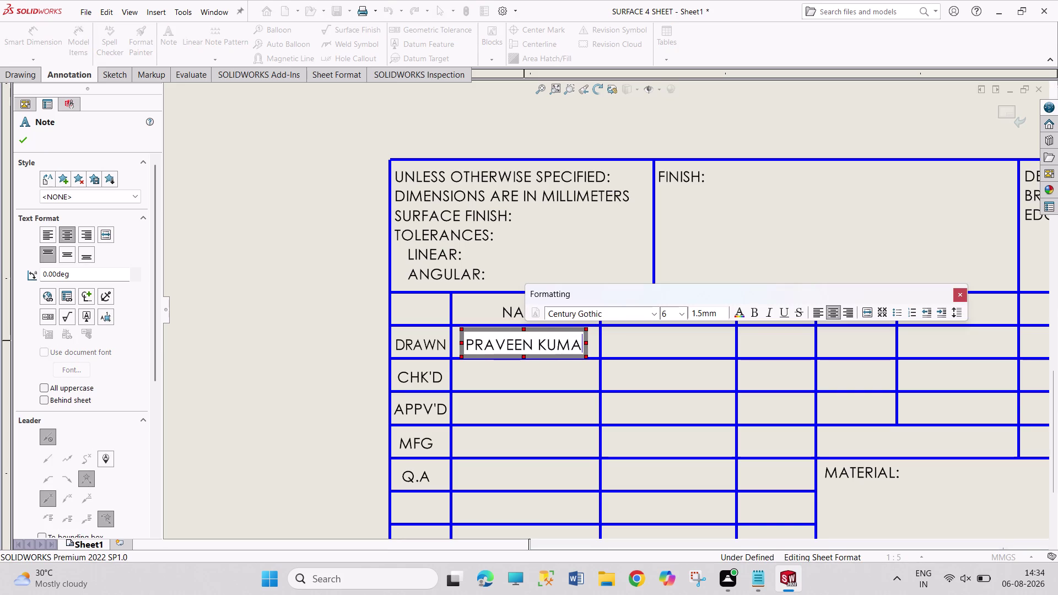
text(R)
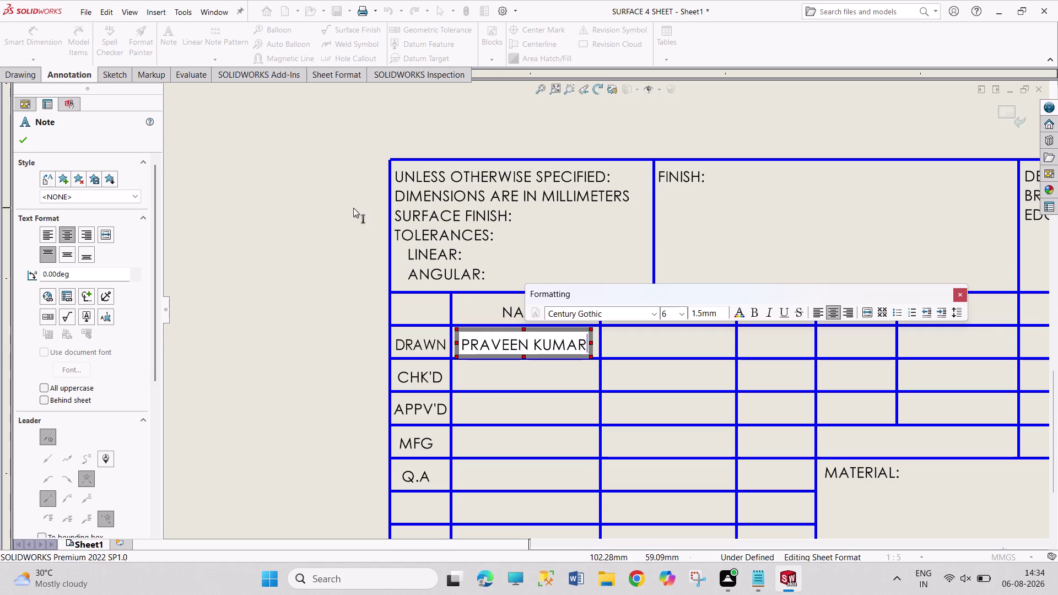
click(353, 208)
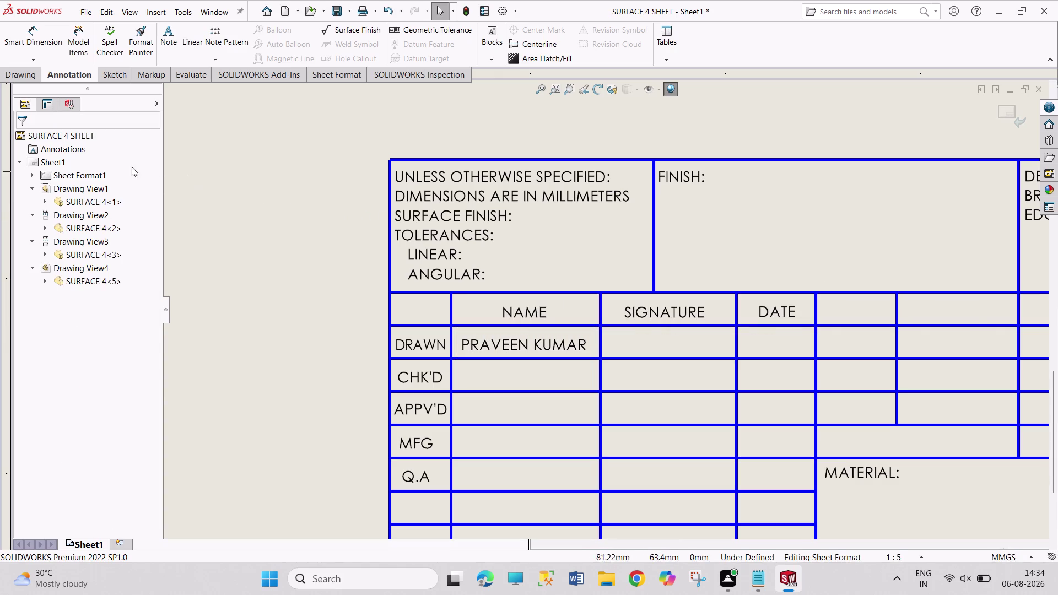
Dismiss the Sheet1 menu, zoom to fit the sheet, and save the drawing.
right_click(54, 159)
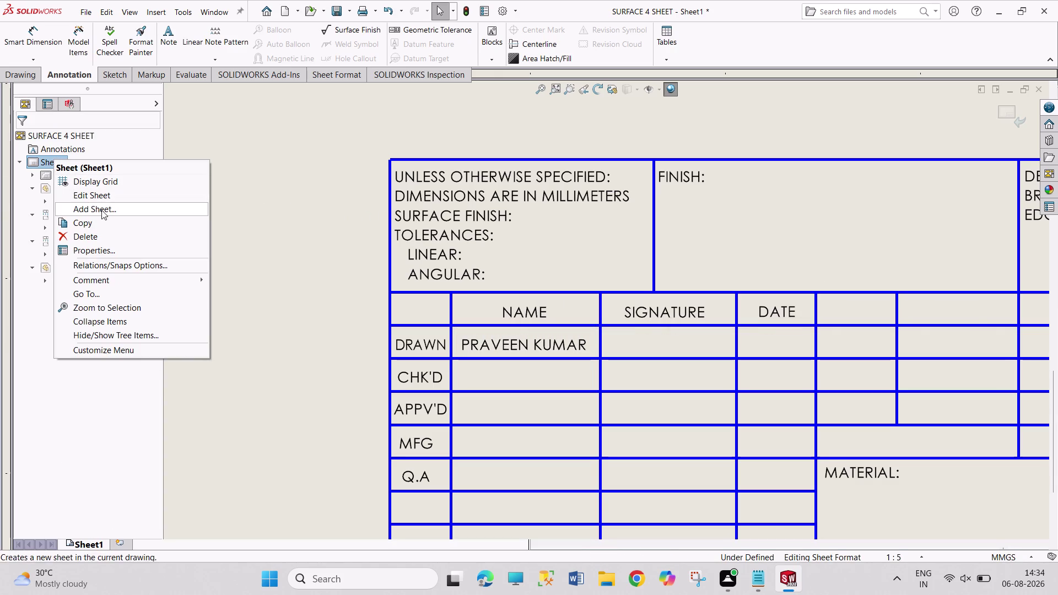
click(109, 194)
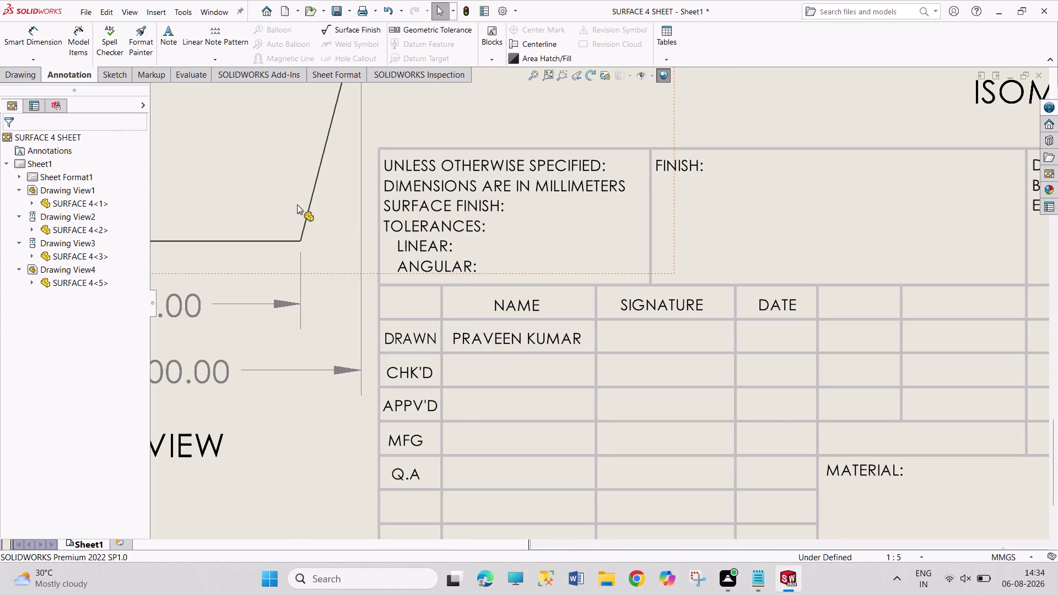
scroll(up, 3)
scroll(up, 3)
scroll(up, 3)
scroll(up, 3)
scroll(down, 3)
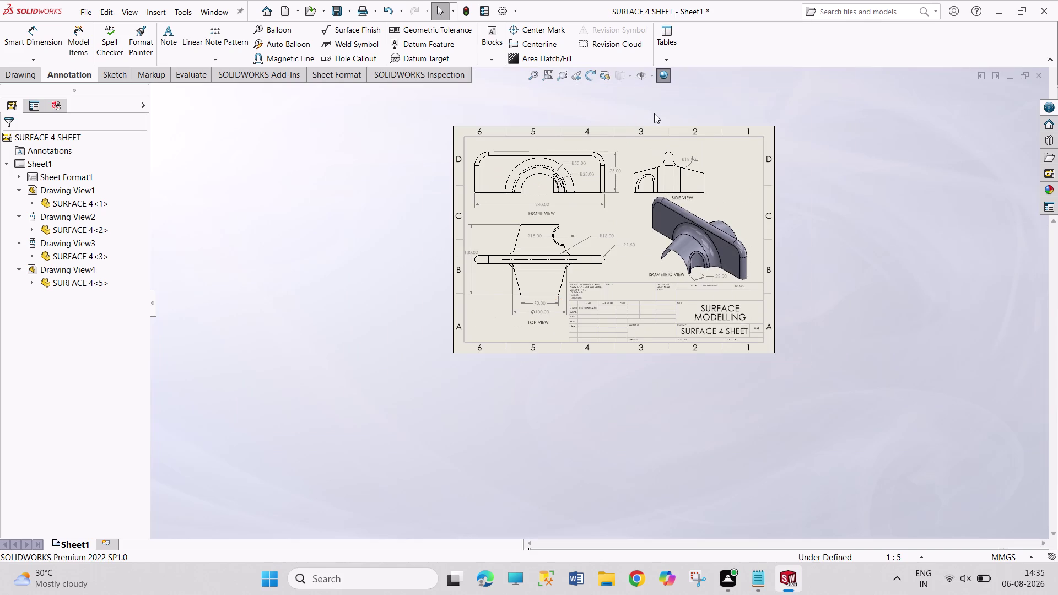
scroll(down, 3)
scroll(down, 3)
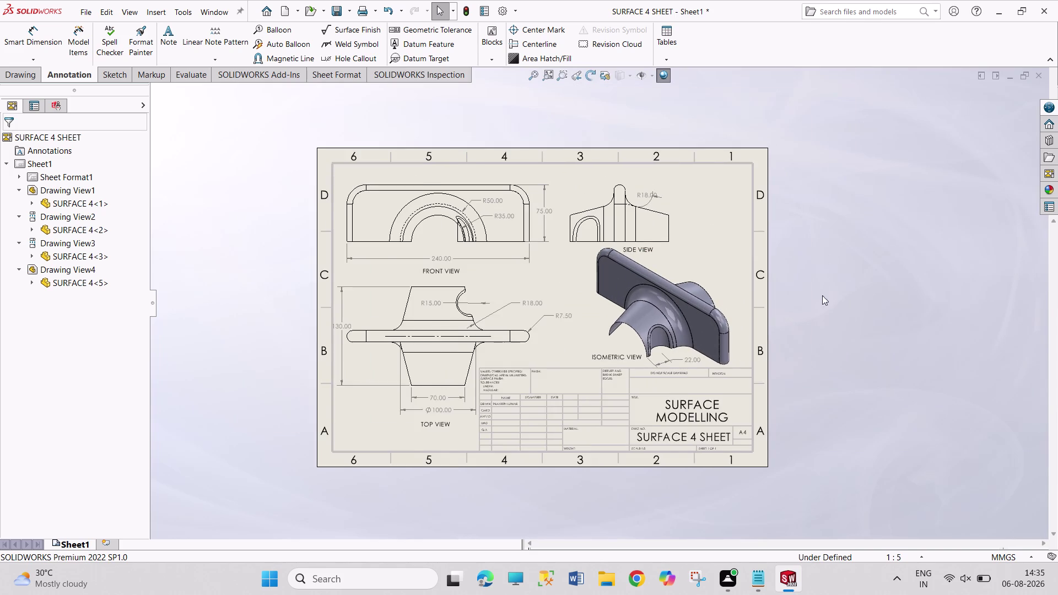
scroll(down, 3)
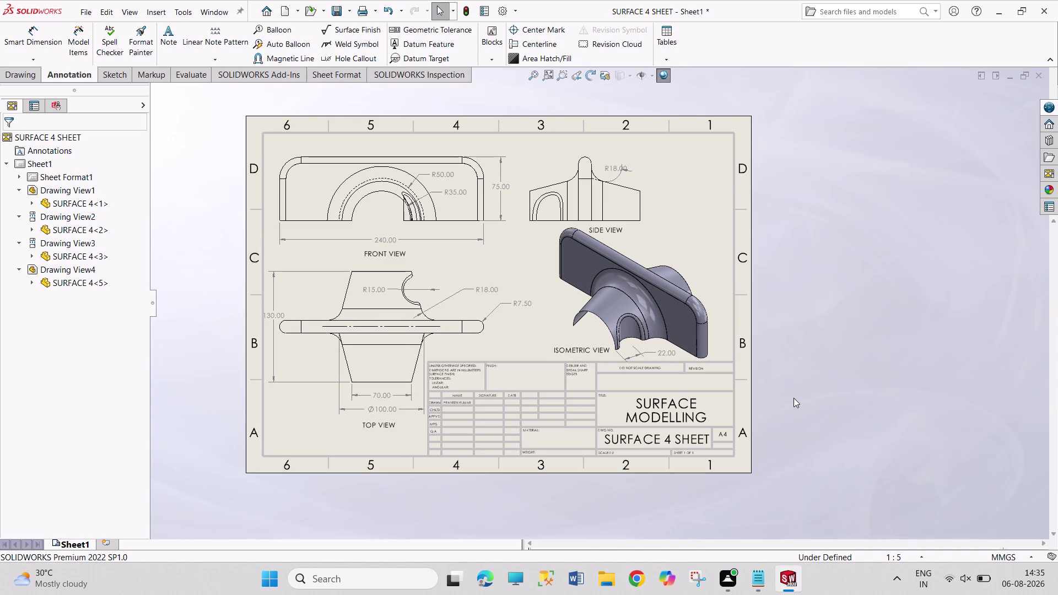
key(ctrl+s)
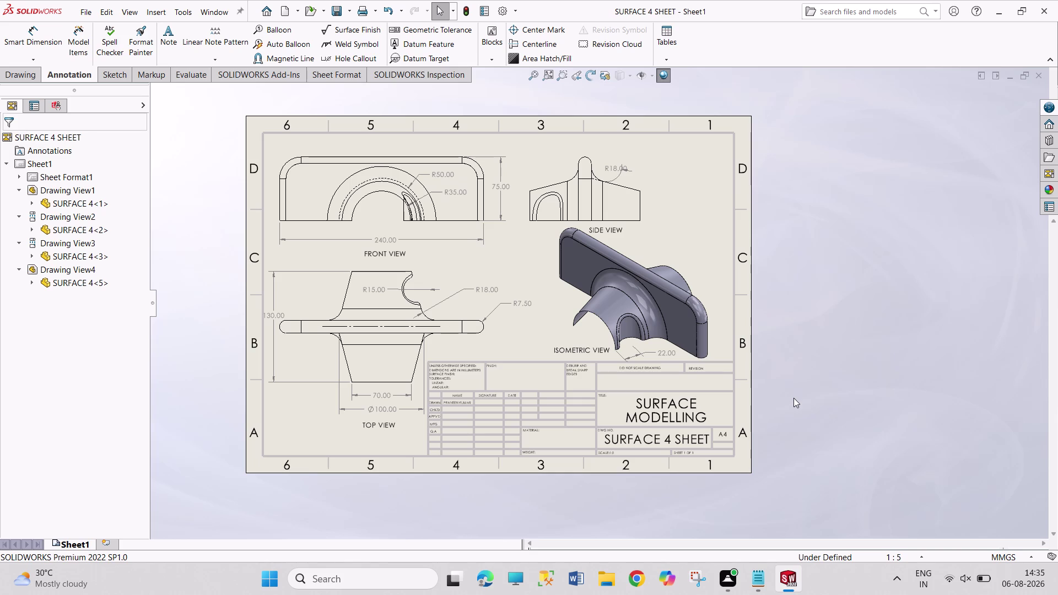
key(ctrl+p)
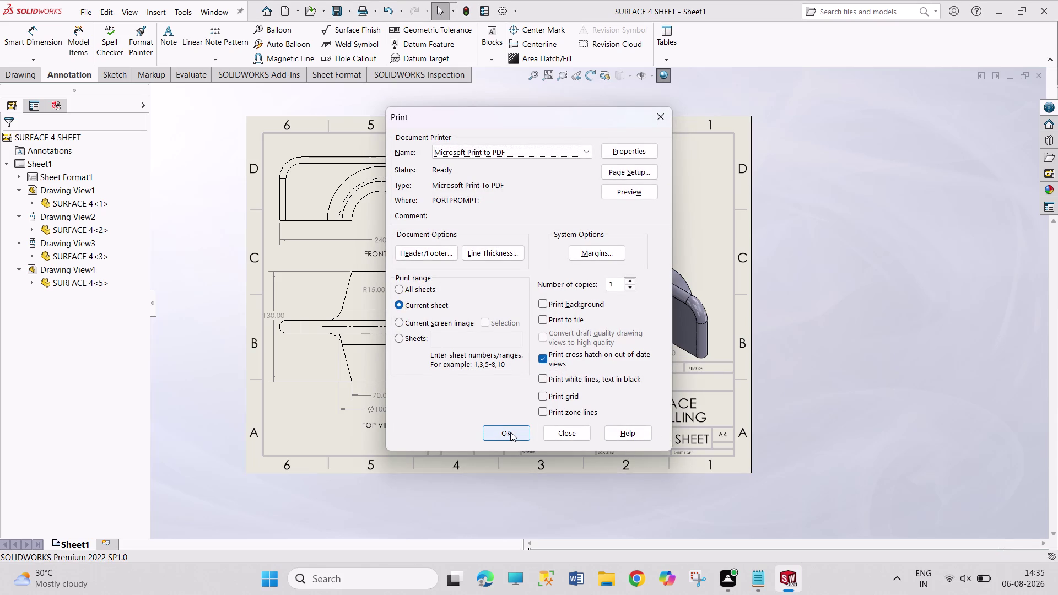
Set the print Page Setup paper size to A4 and close Print without printing.
click(618, 176)
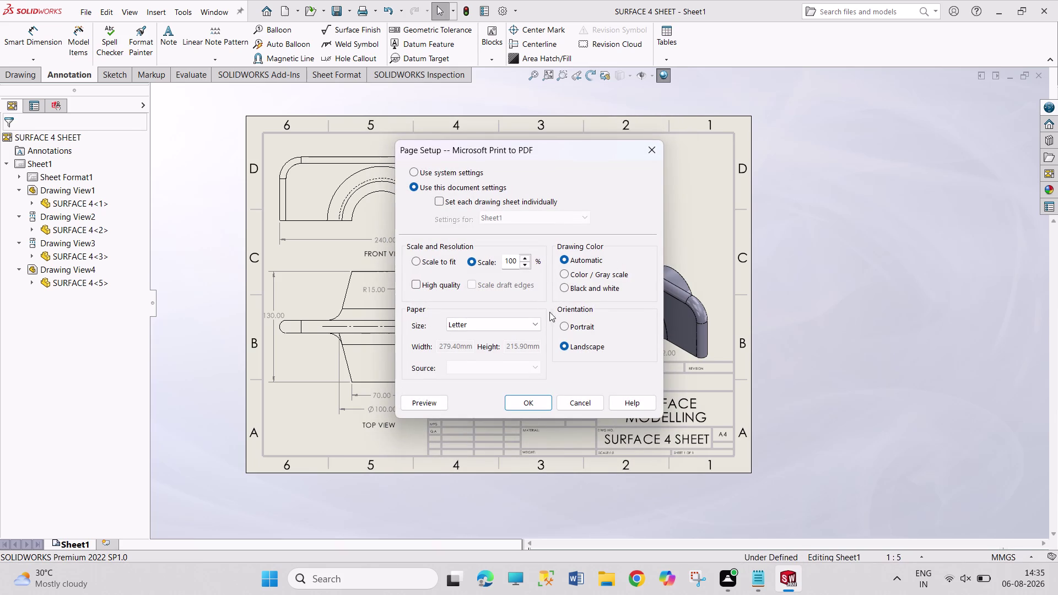
click(525, 323)
scroll(up, 3)
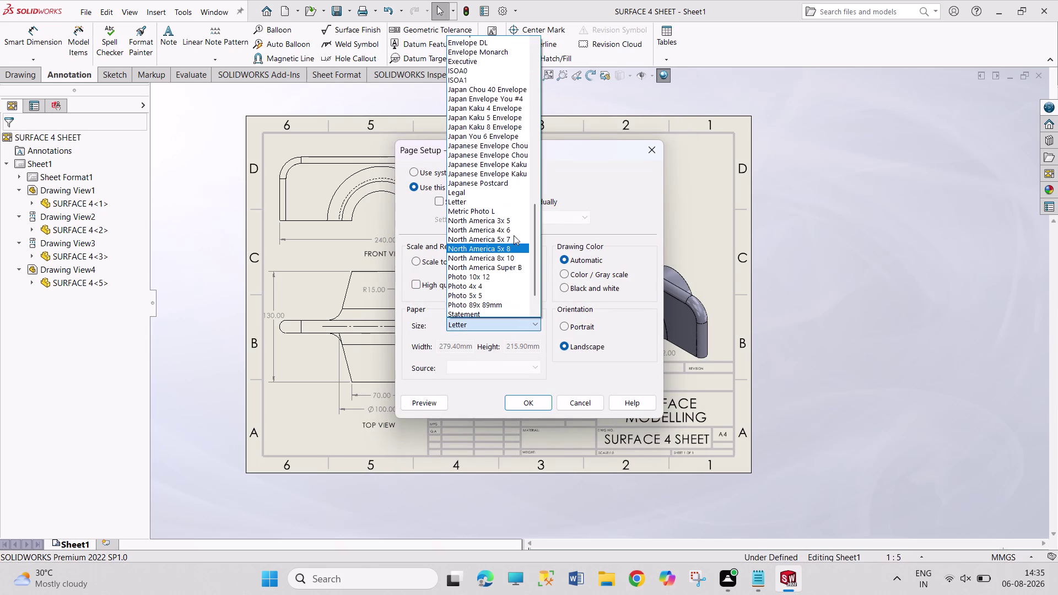
scroll(up, 3)
scroll(up, 3)
scroll(up, 3)
scroll(up, 3)
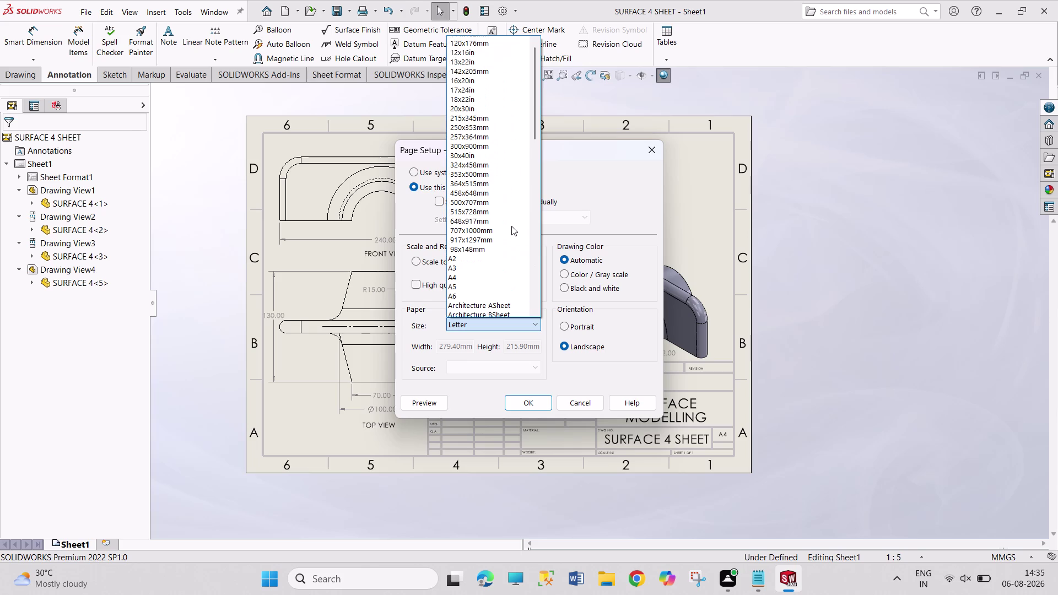
scroll(down, 3)
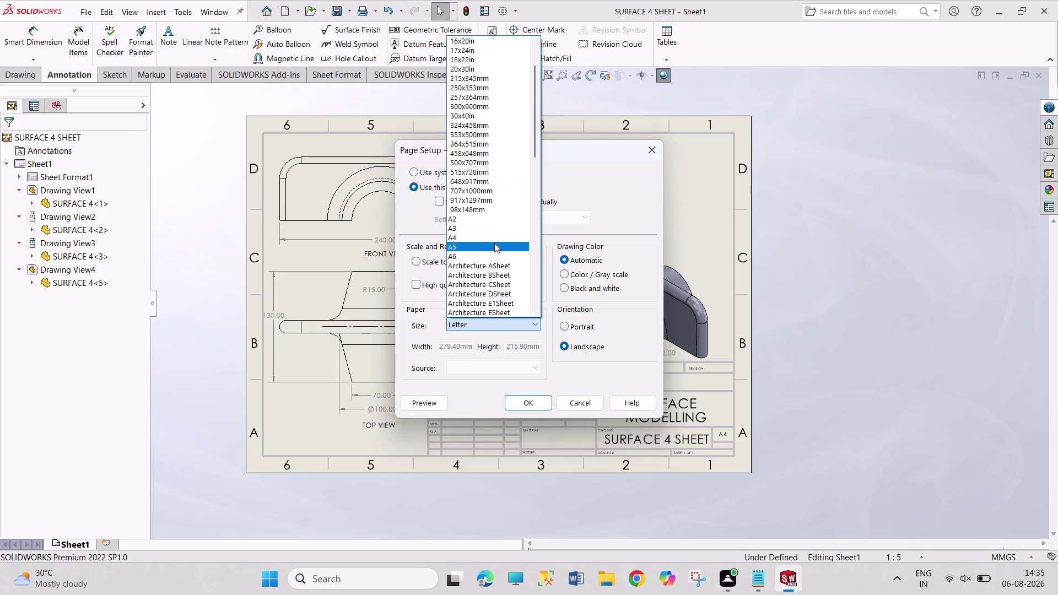
click(493, 238)
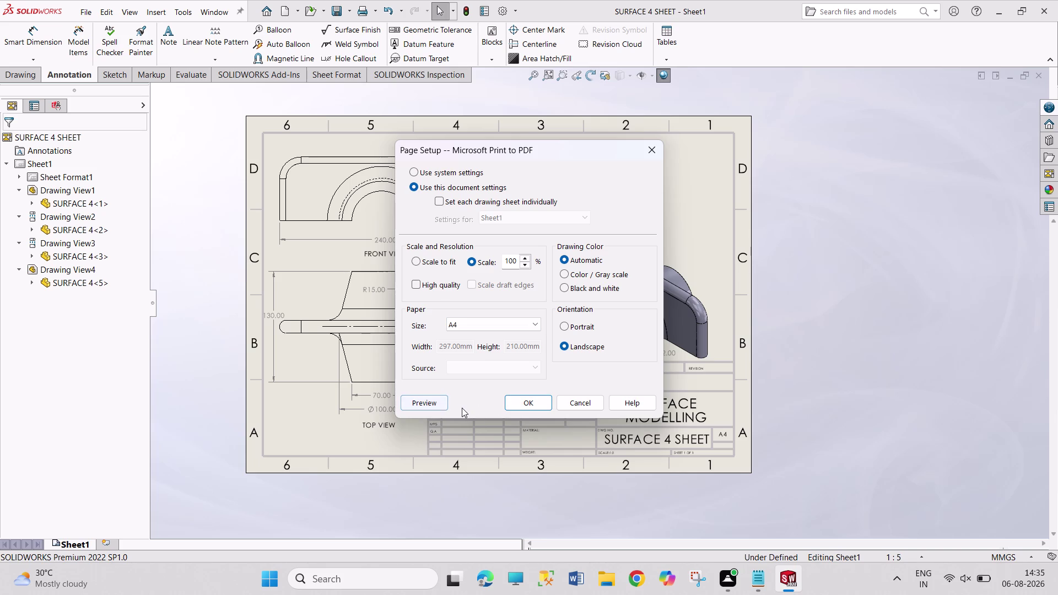
click(589, 401)
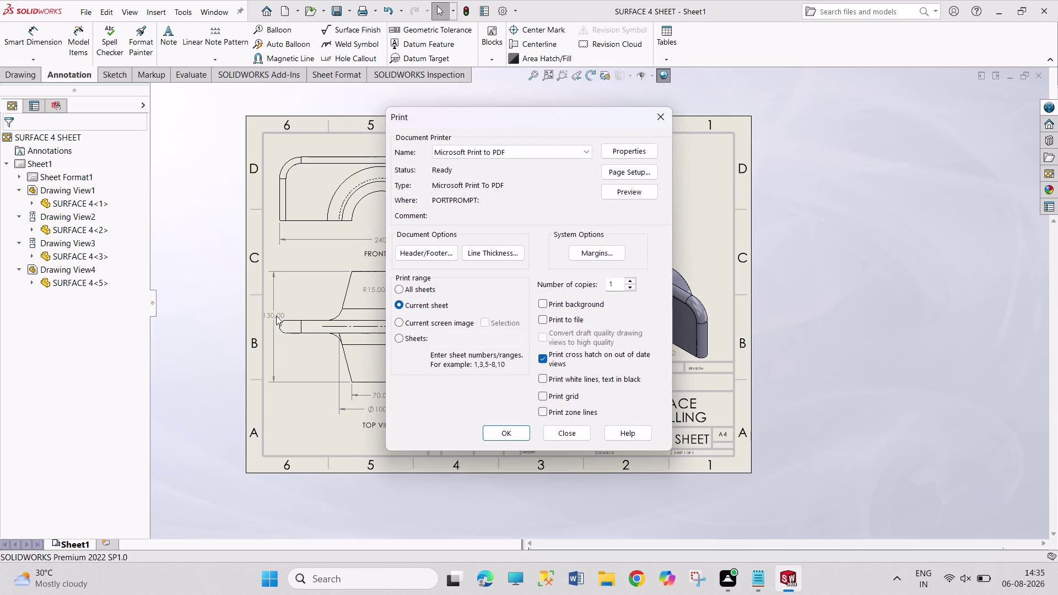
click(565, 433)
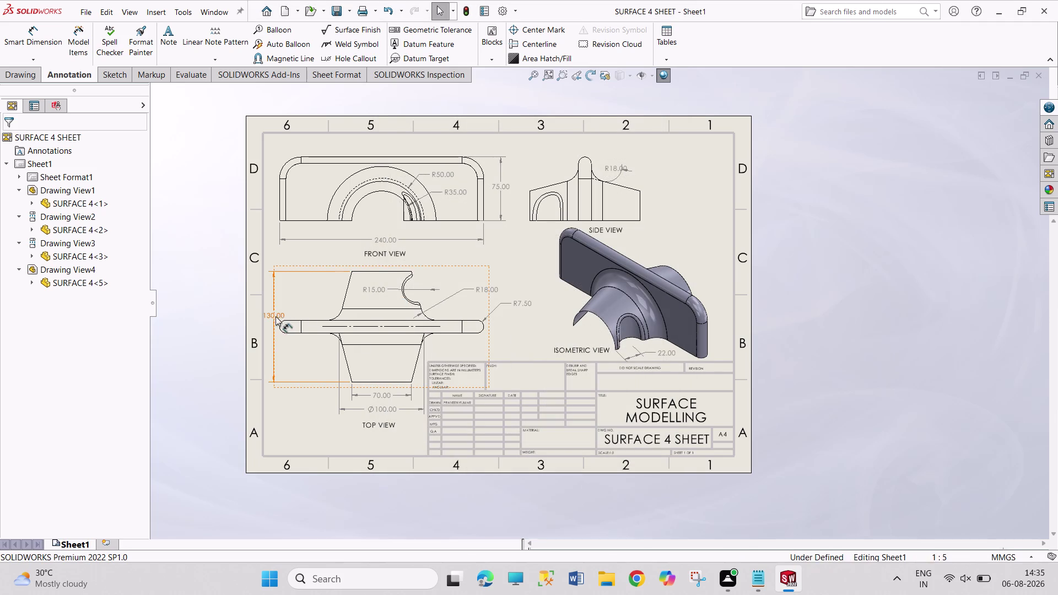
Save the SURFACE 4 SHEET drawing again.
drag(273, 312, 280, 308)
drag(285, 310, 280, 308)
click(853, 313)
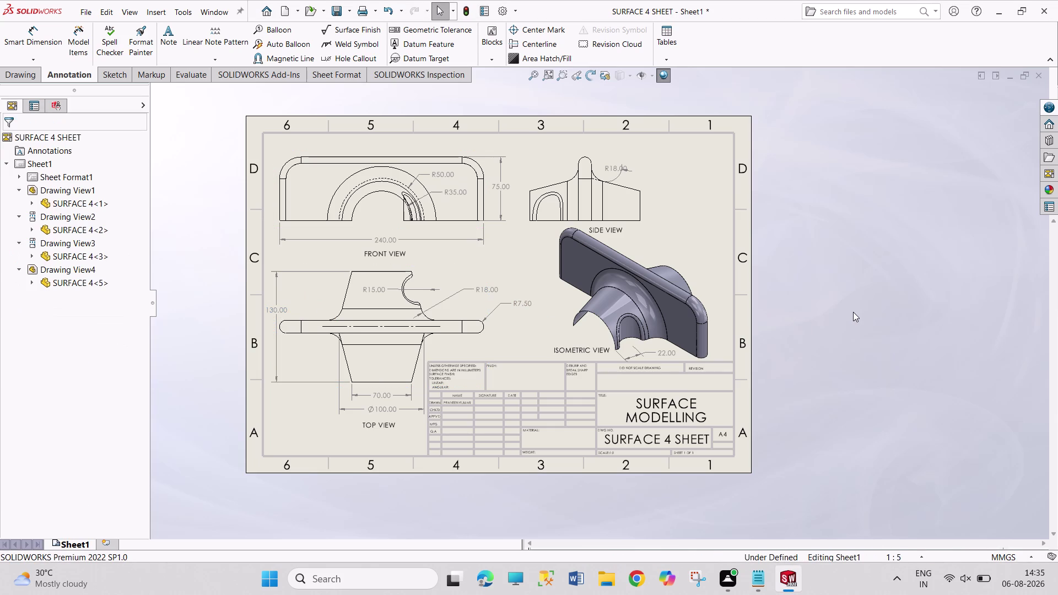
key(ctrl+s)
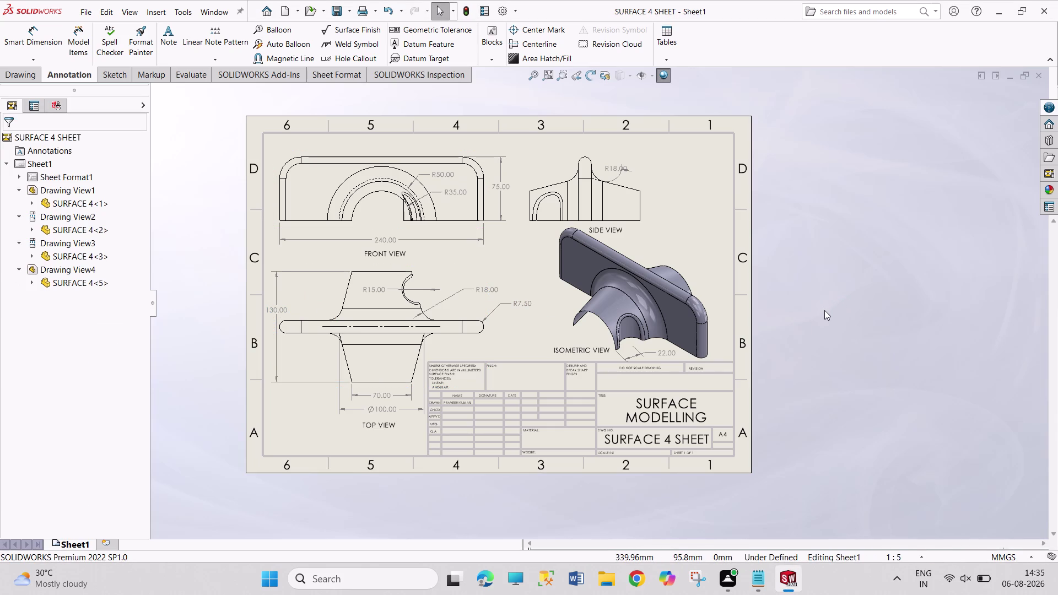
Set the print page setup paper size to A4.
key(ctrl+p)
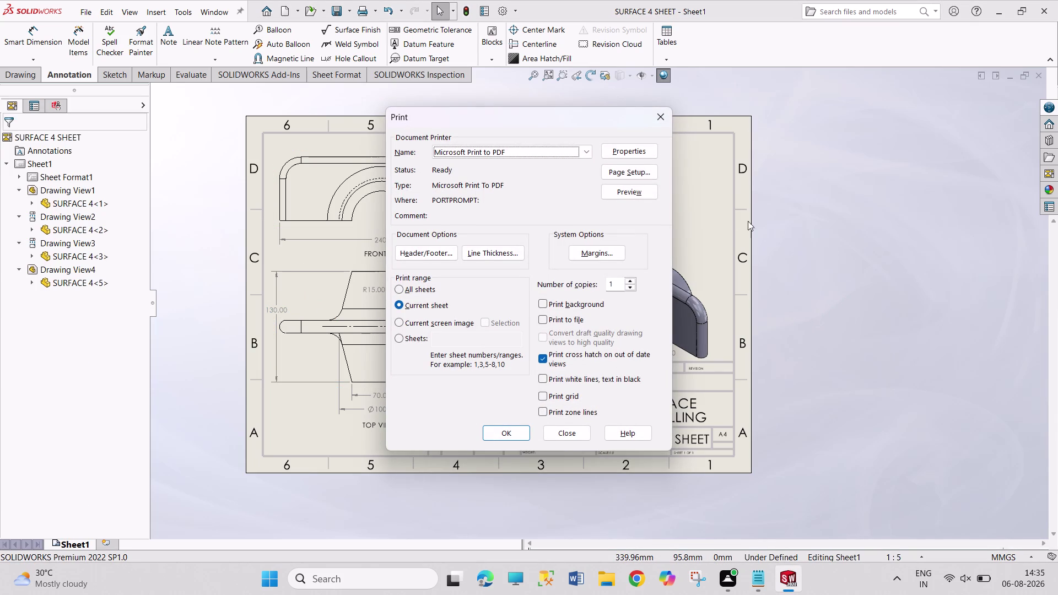
click(635, 177)
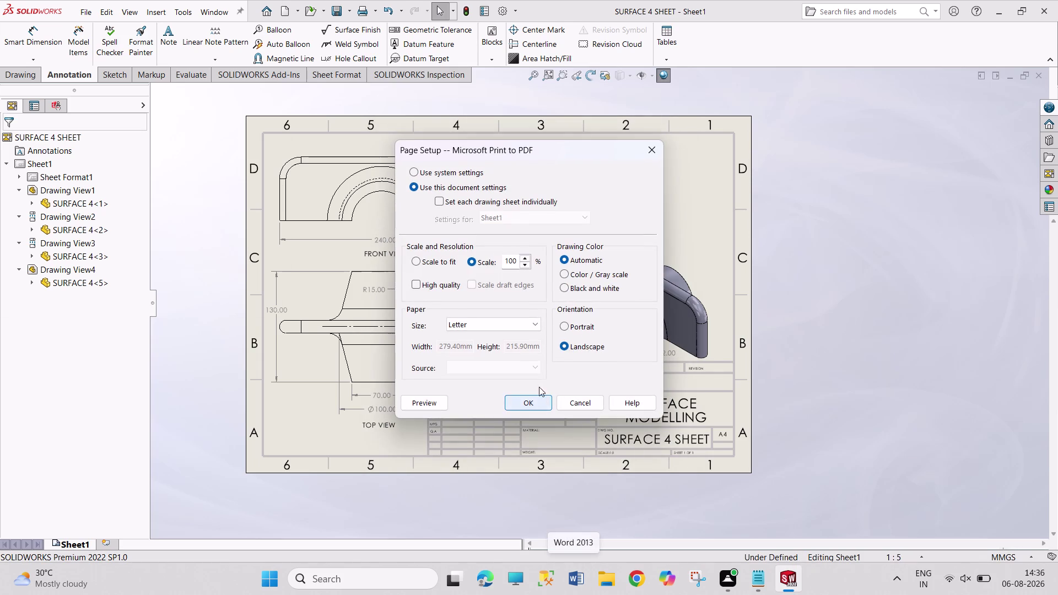
click(521, 326)
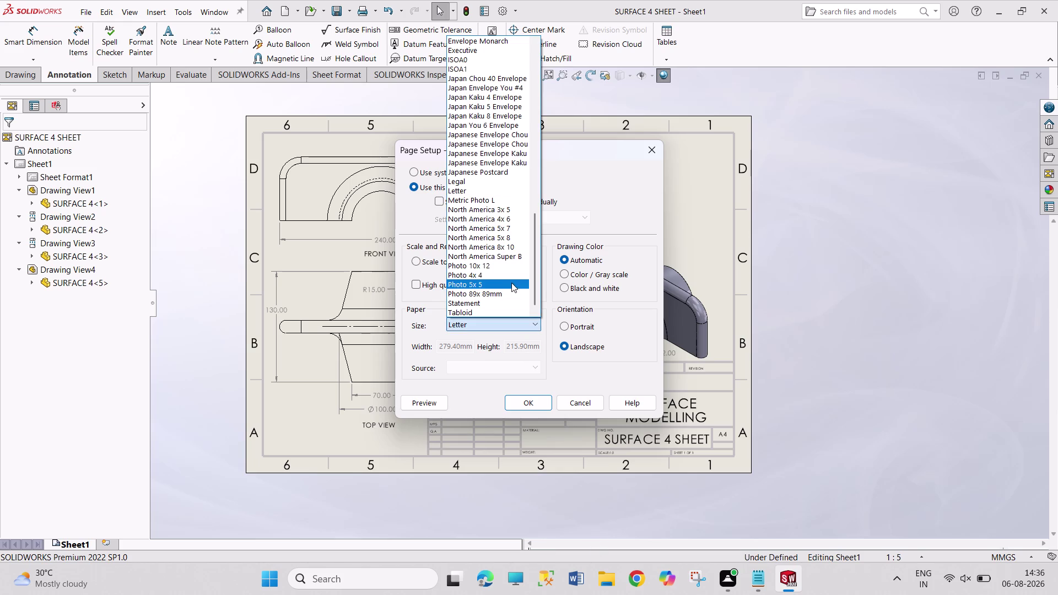
scroll(up, 3)
scroll(up, 3)
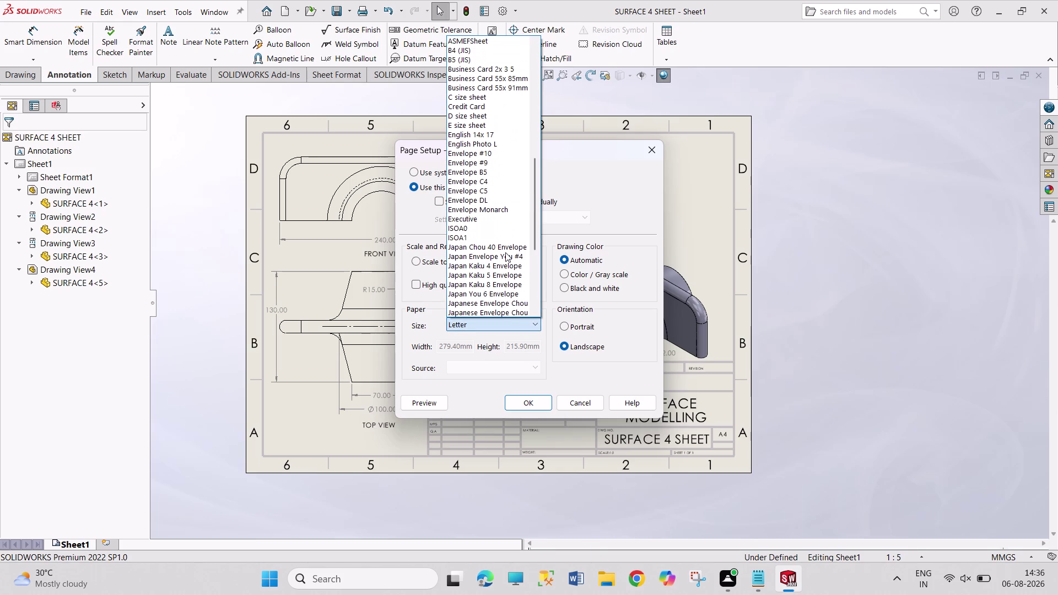
scroll(up, 3)
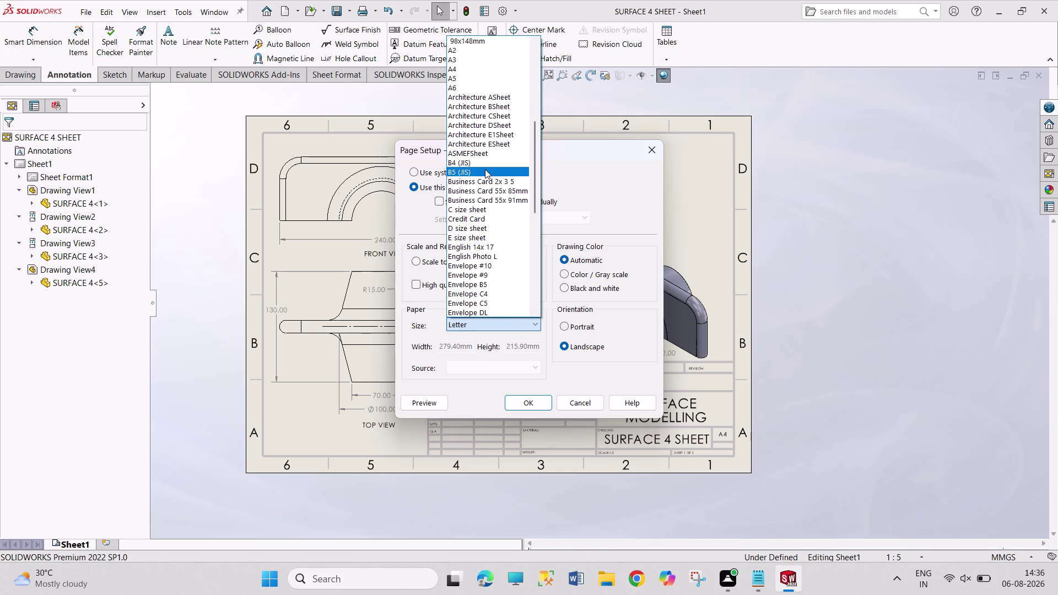
scroll(up, 3)
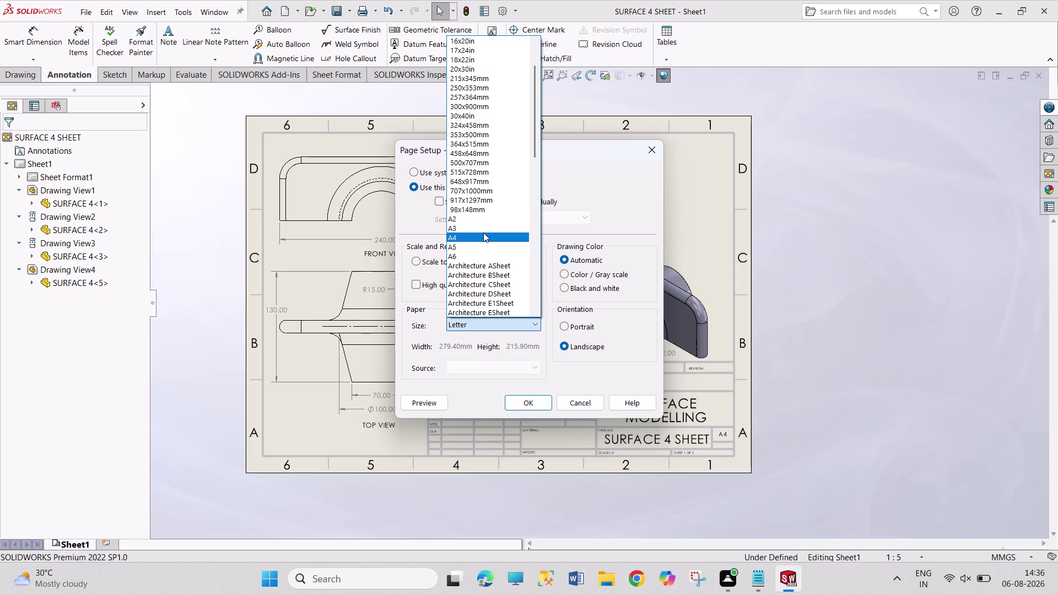
click(483, 233)
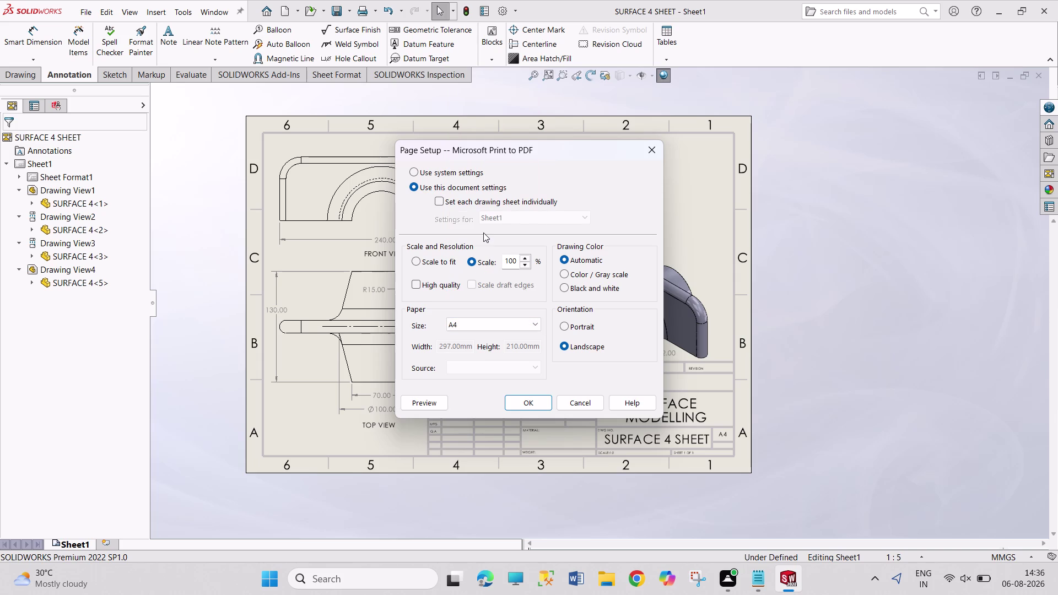
click(514, 405)
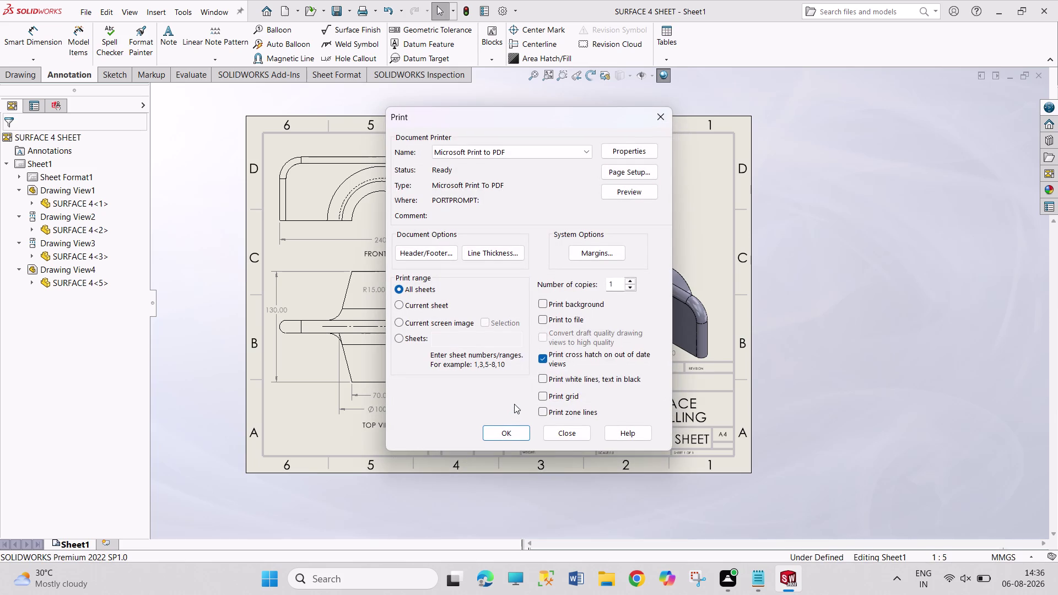
Print the drawing to PDF, saving it as 'SURFACE 4 PDF'.
click(517, 430)
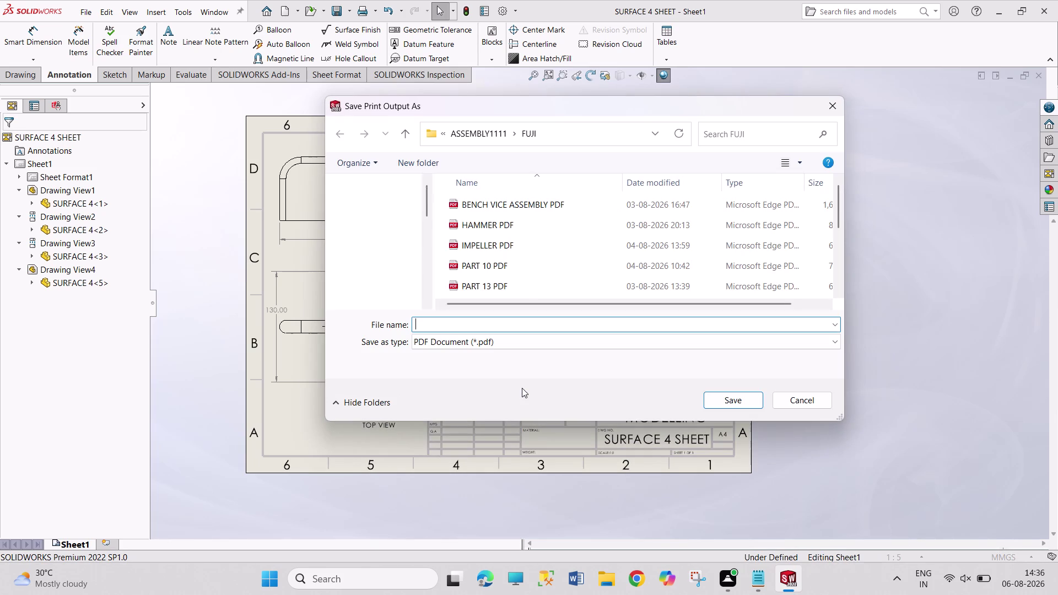
text(SU)
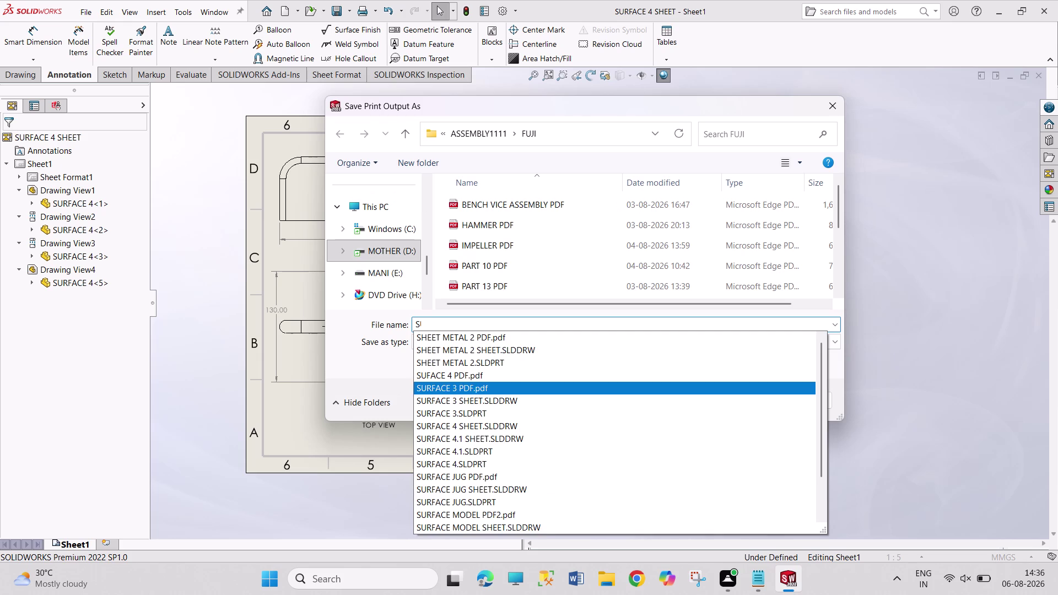
text(RFACE)
key(space)
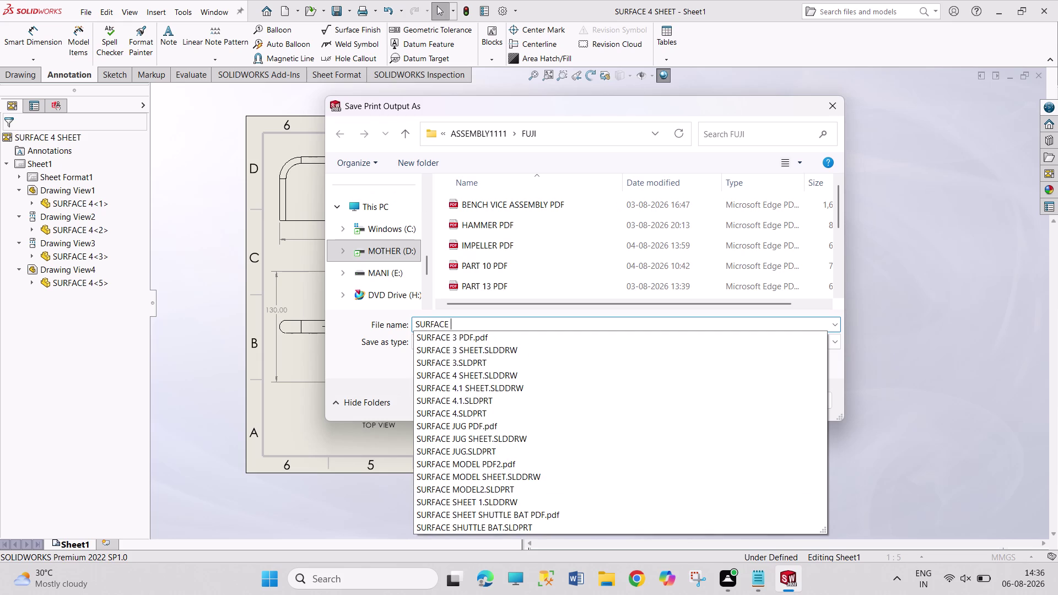
text(4)
key(space)
text(PD)
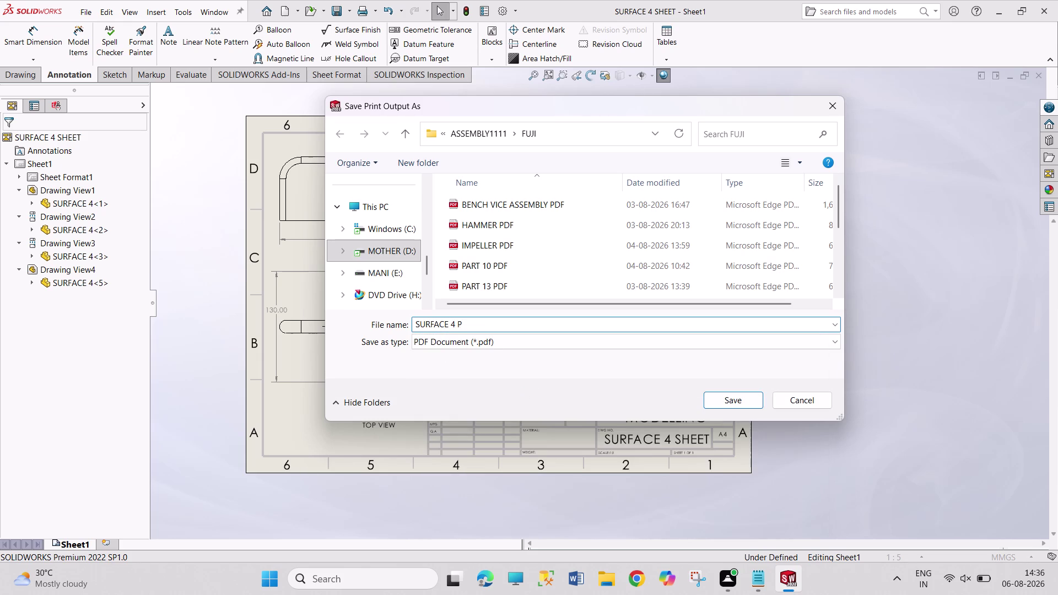
text(F)
key(Return)
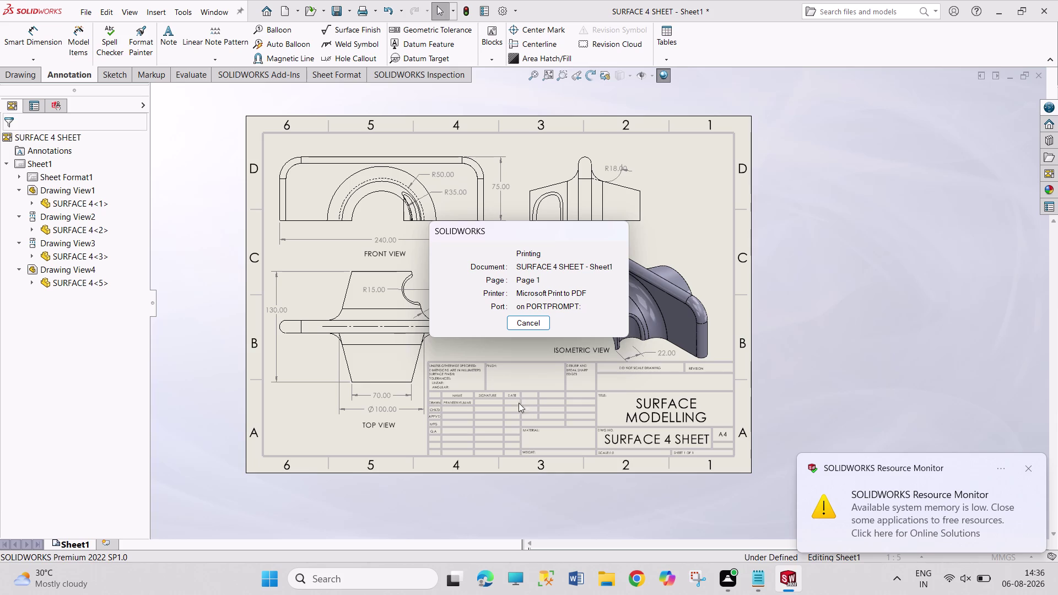
Dismiss the SOLIDWORKS Resource Monitor low-memory notice once printing completes.
click(1030, 471)
drag(829, 204, 898, 386)
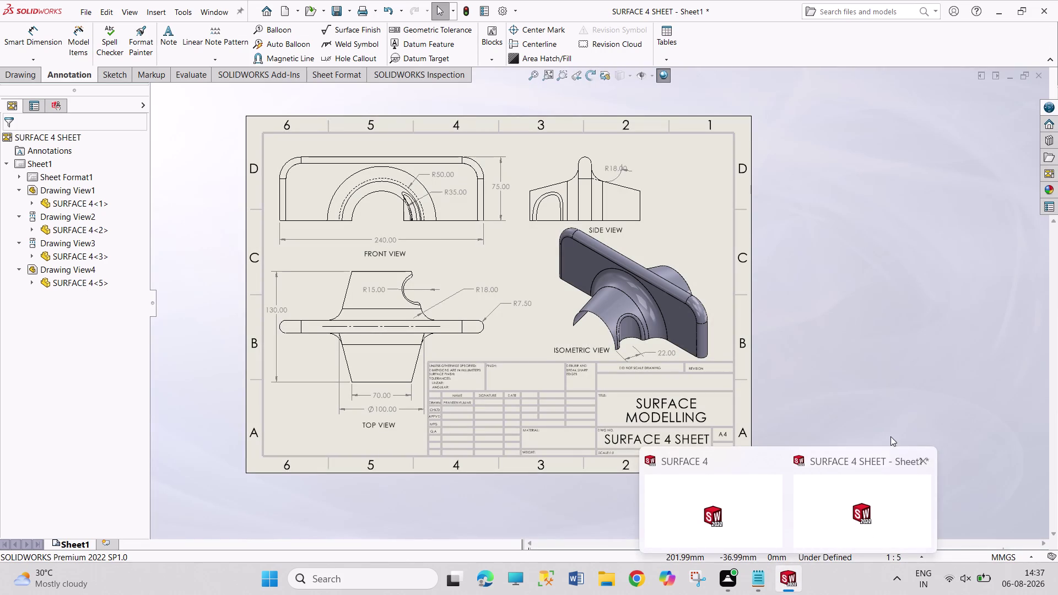
drag(821, 213, 935, 463)
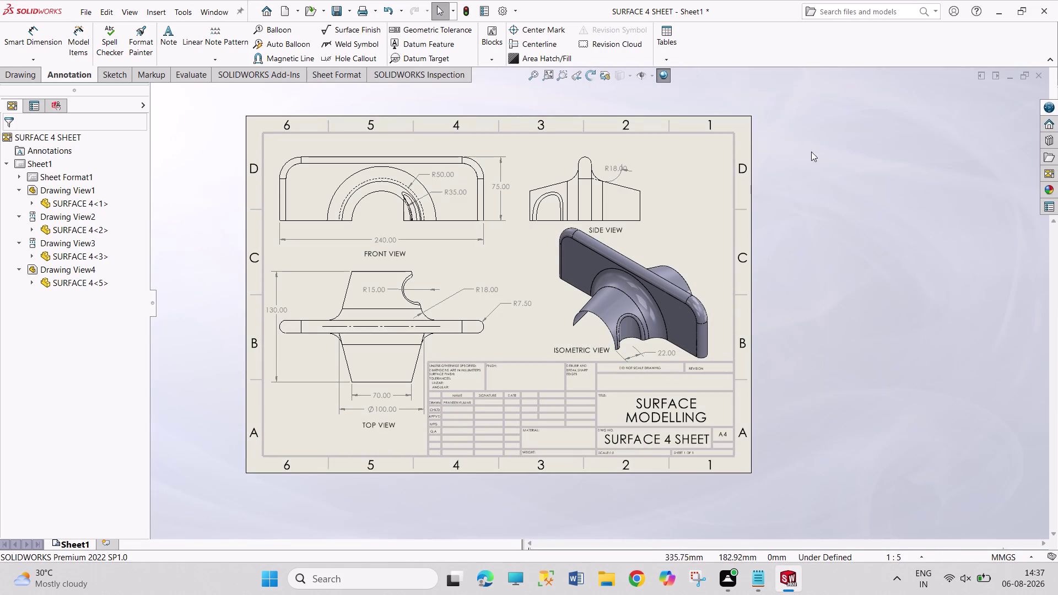
drag(786, 108, 885, 527)
drag(796, 87, 863, 421)
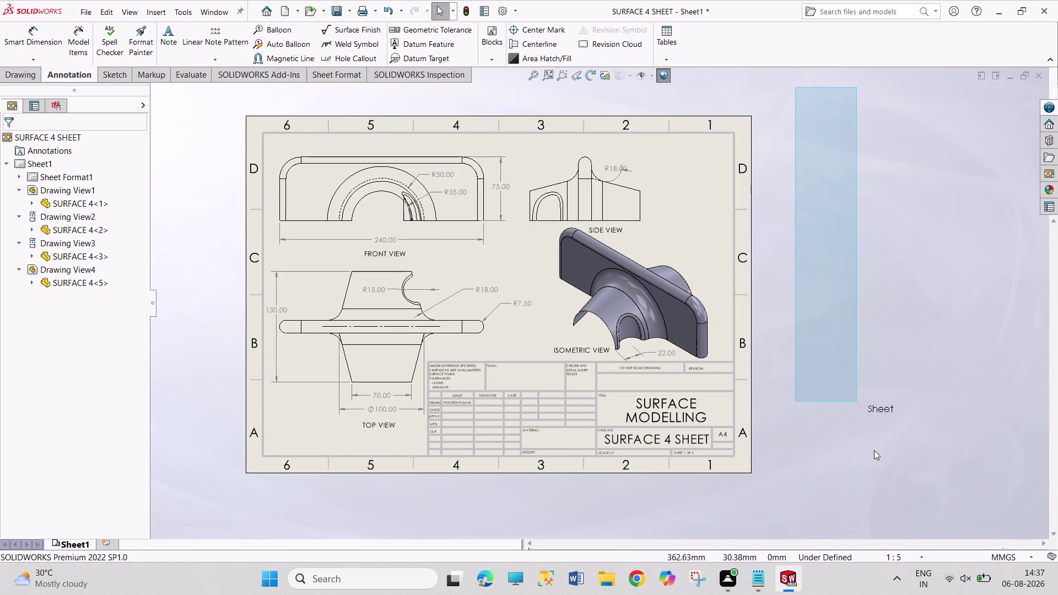
drag(863, 422, 884, 484)
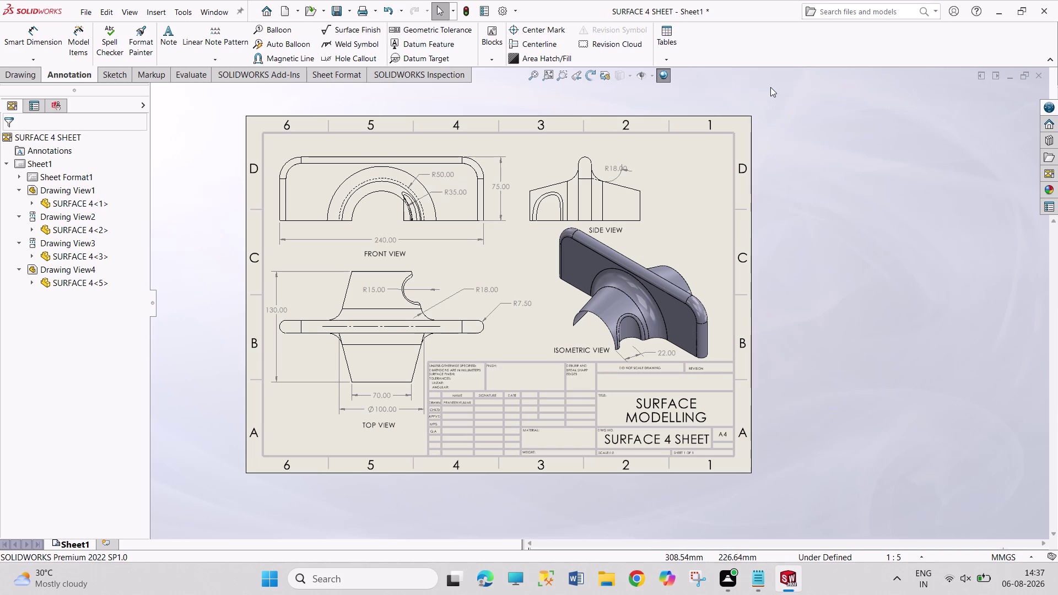
drag(770, 87, 862, 547)
drag(788, 76, 858, 531)
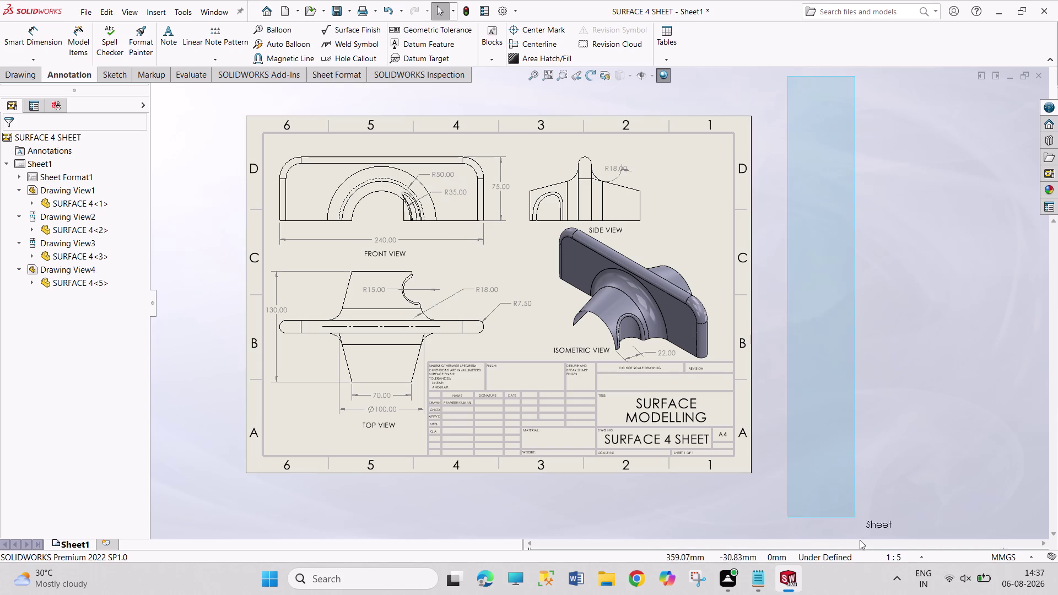
drag(858, 531, 860, 541)
drag(768, 87, 839, 475)
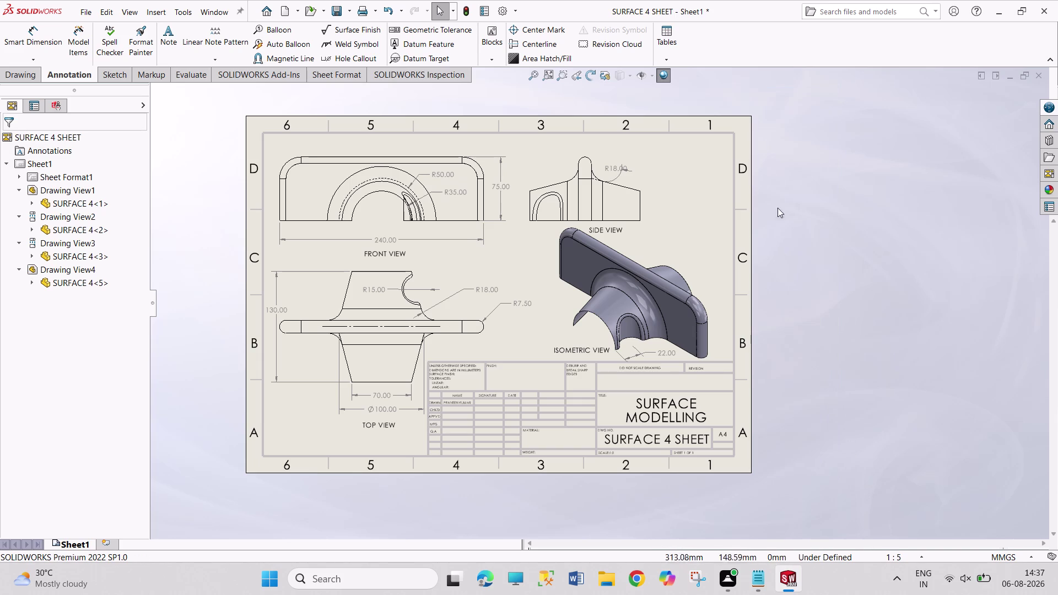
drag(770, 94, 860, 544)
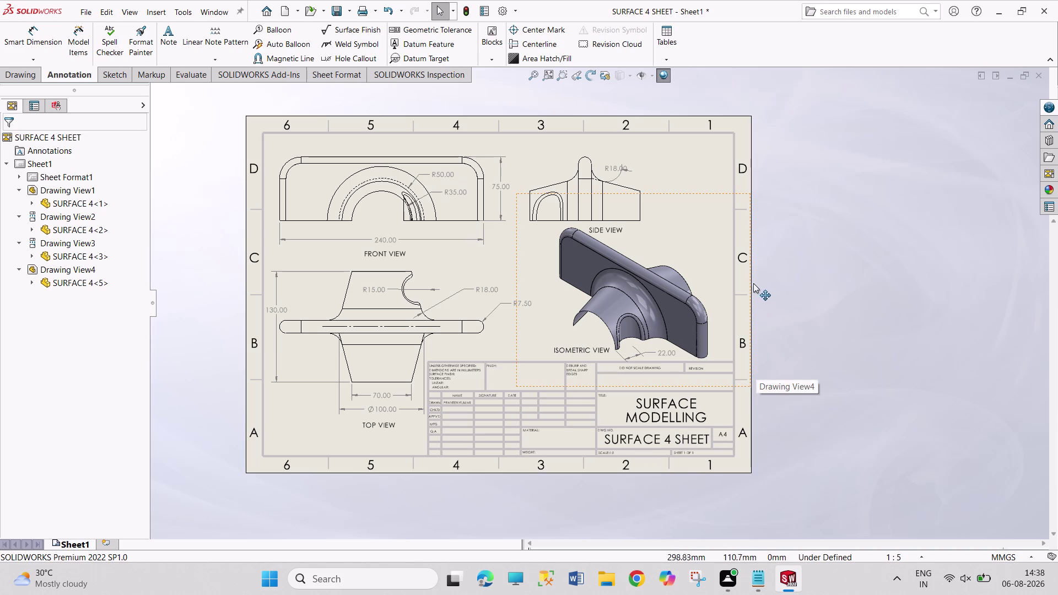
drag(779, 237, 825, 352)
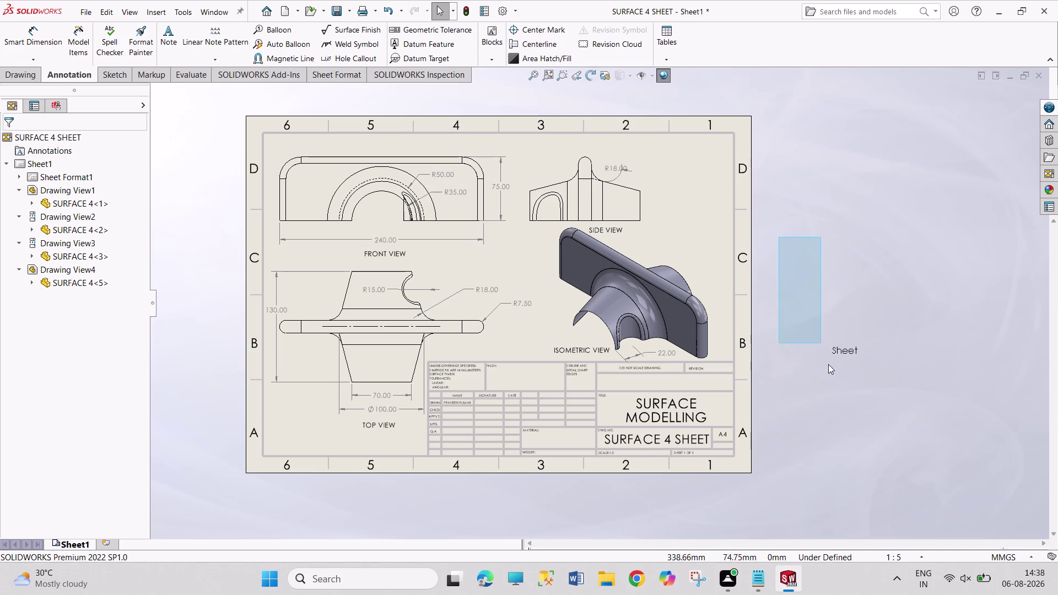
drag(825, 352, 844, 407)
drag(790, 169, 884, 410)
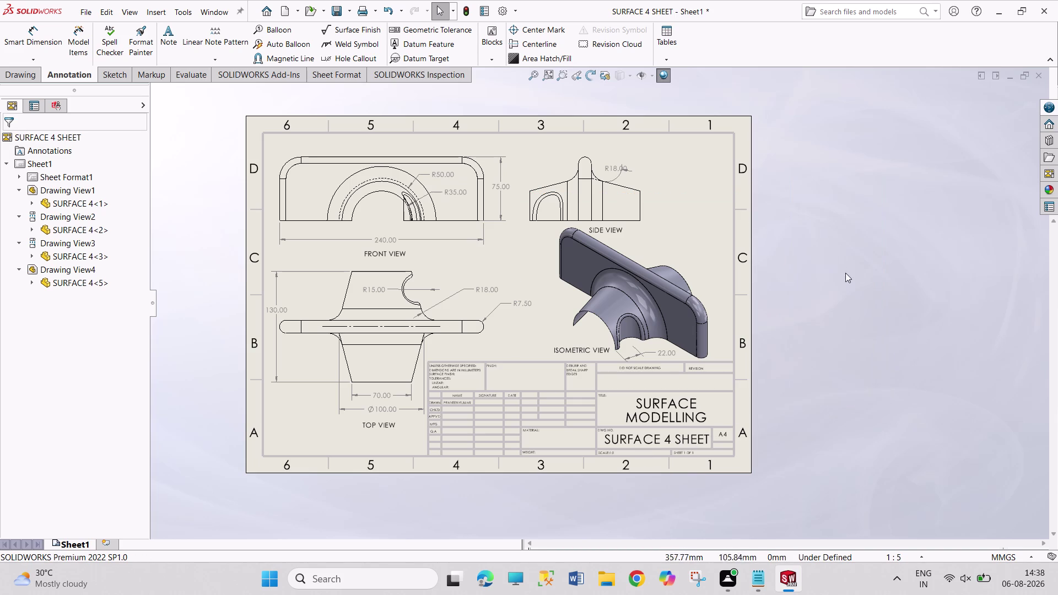
drag(804, 199, 847, 349)
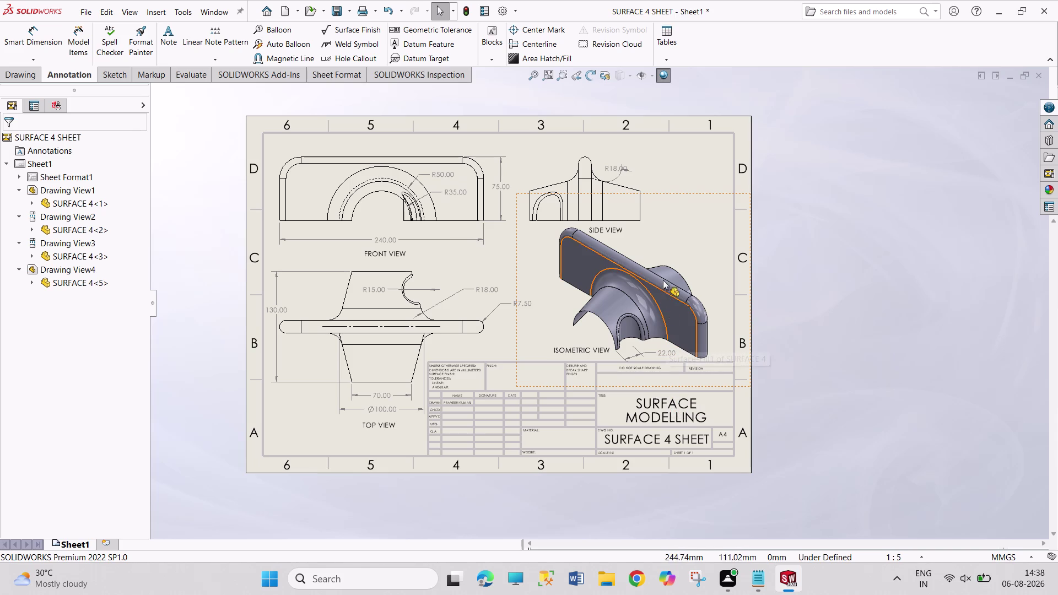
drag(777, 226, 830, 358)
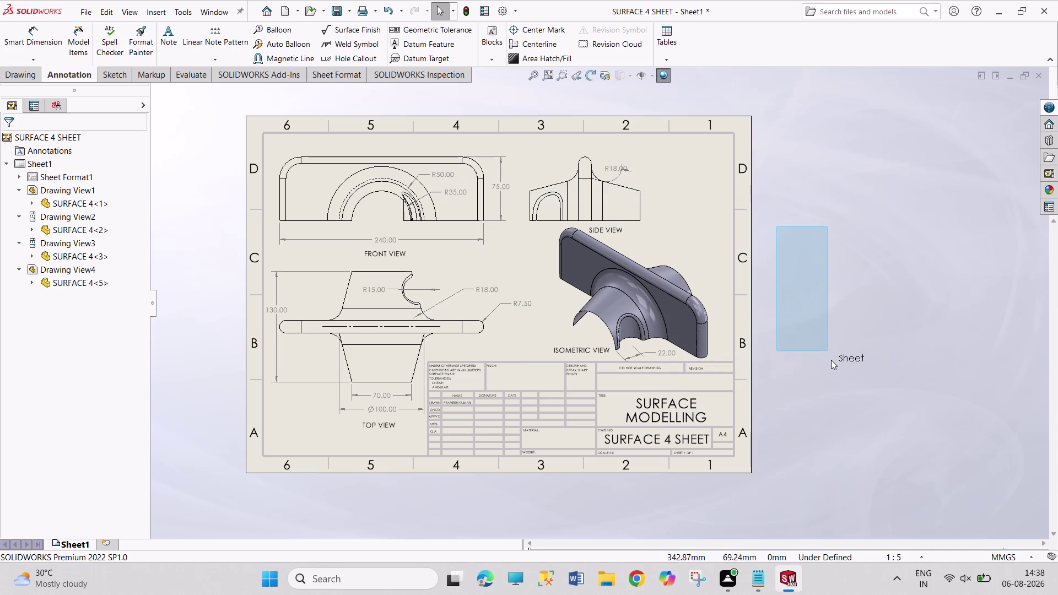
drag(829, 358, 831, 364)
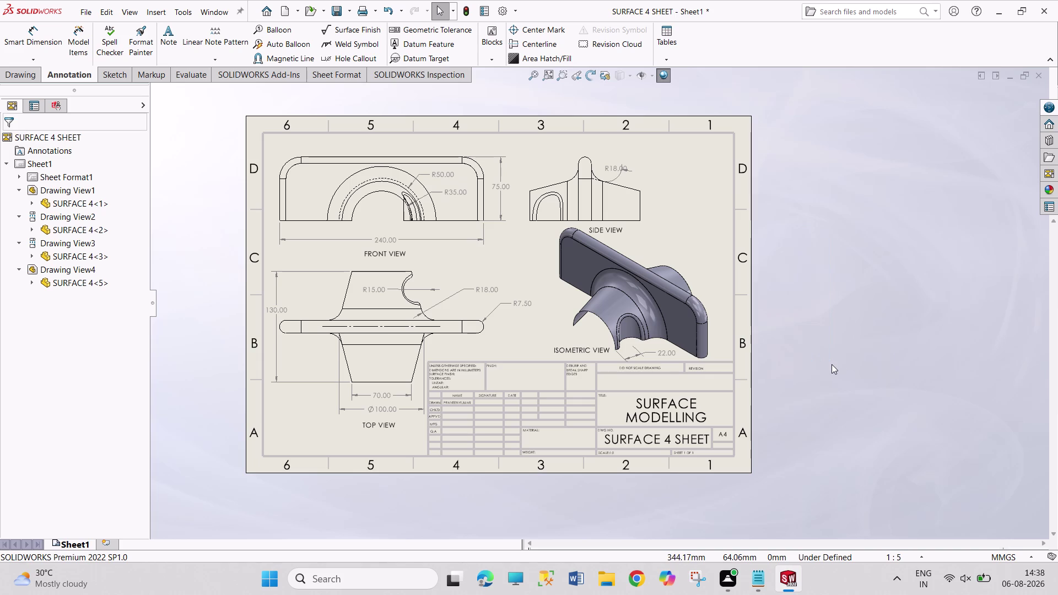
drag(833, 316, 846, 360)
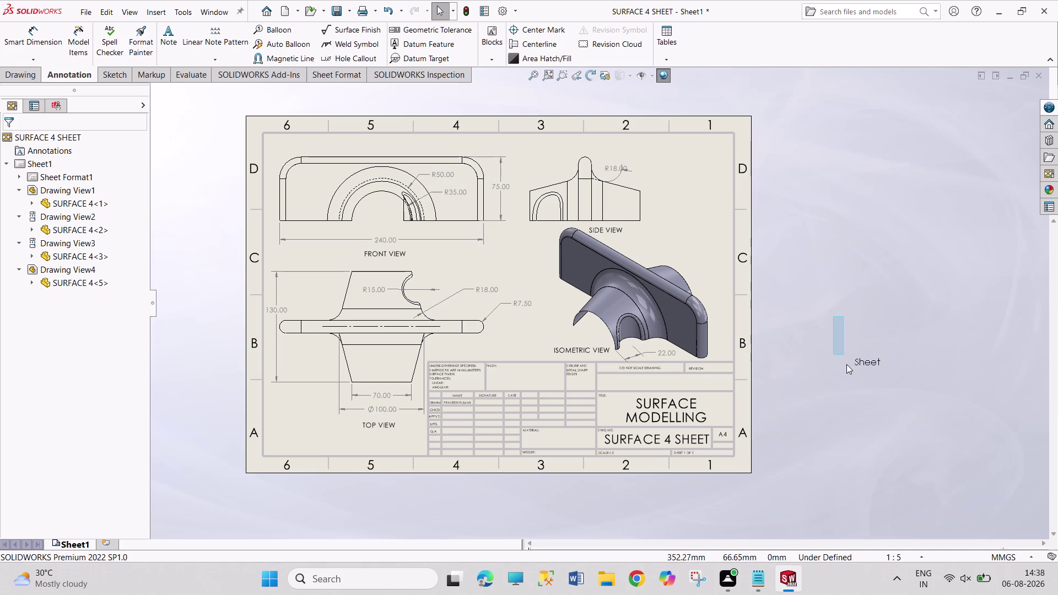
drag(845, 360, 849, 374)
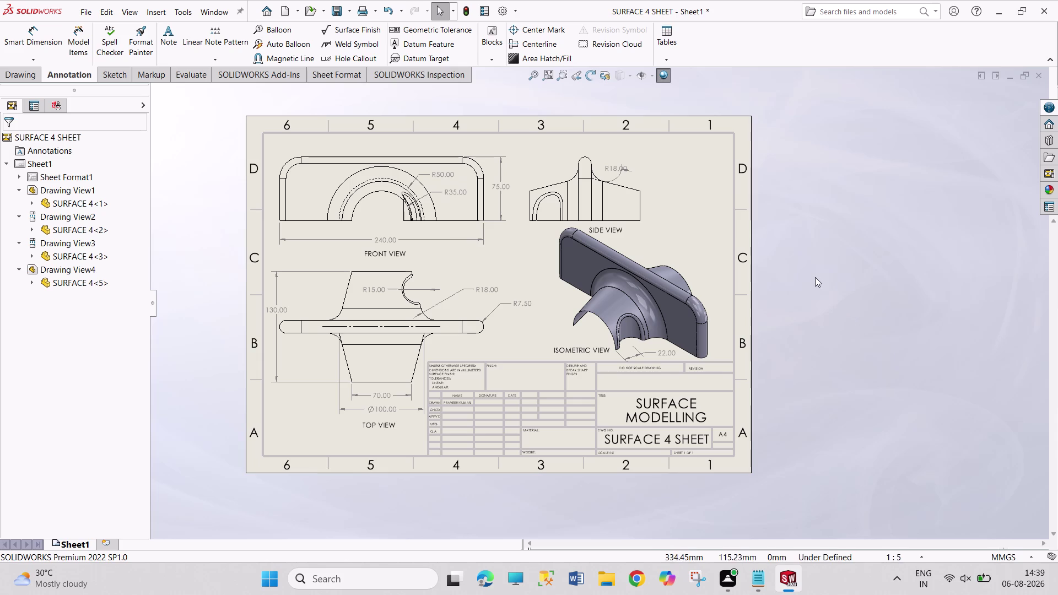
drag(815, 277, 833, 365)
drag(814, 285, 877, 418)
drag(847, 314, 895, 425)
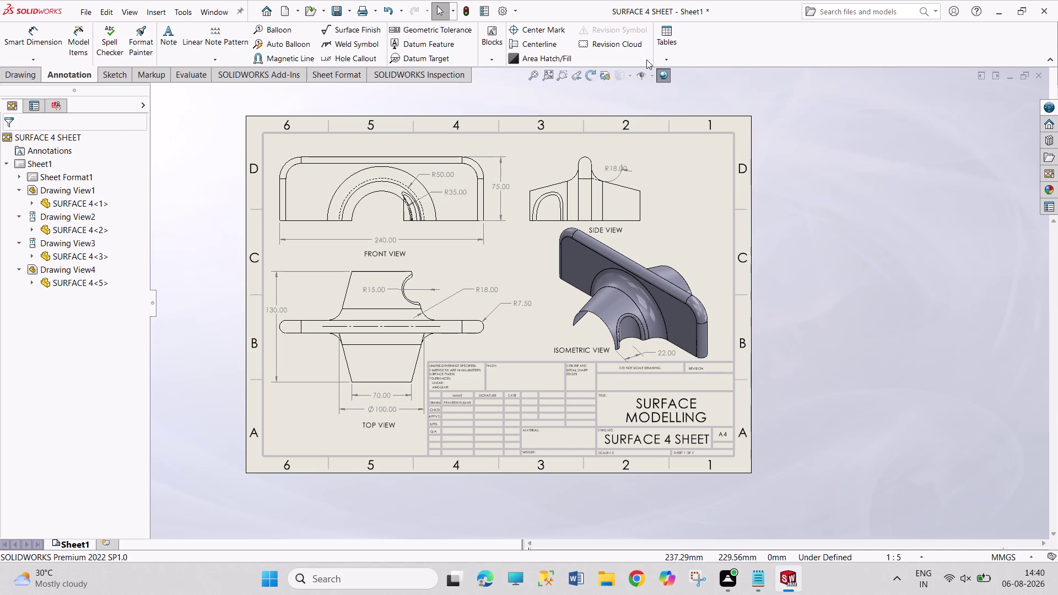
drag(786, 93, 785, 93)
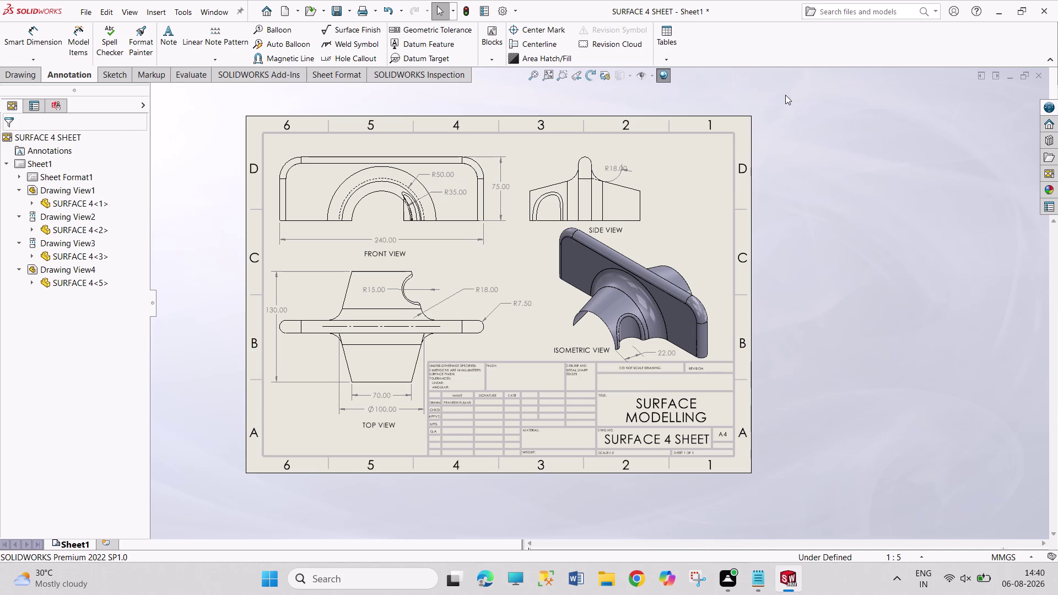
drag(785, 93, 931, 500)
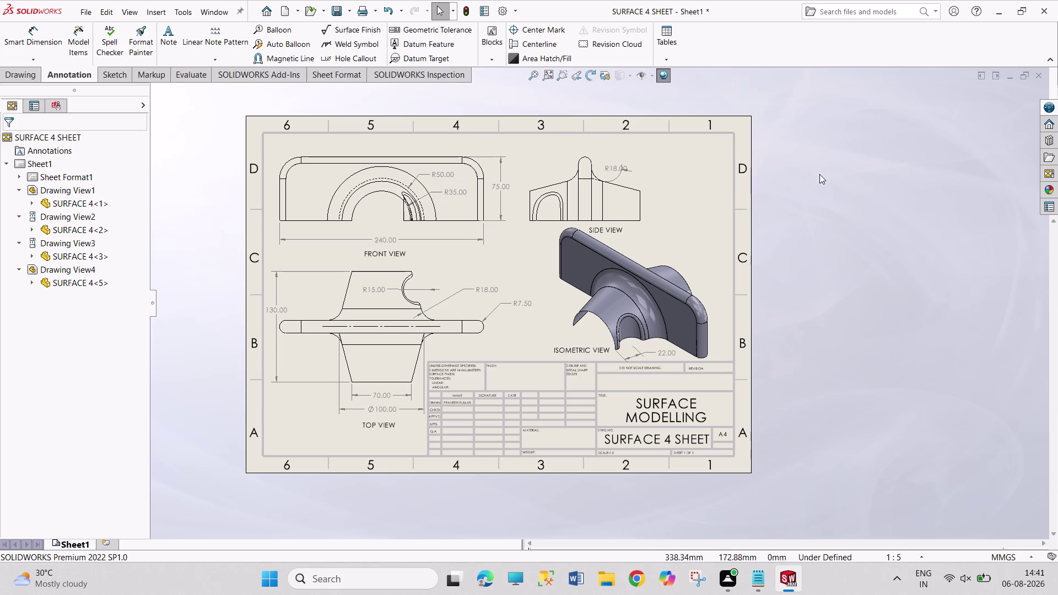
drag(773, 108, 513, 509)
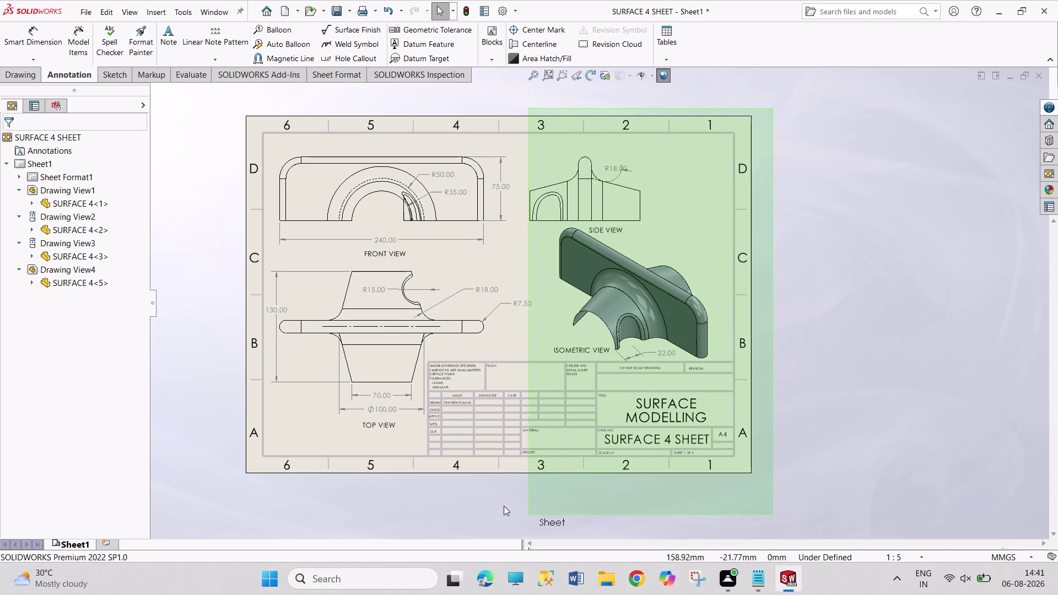
drag(513, 509, 229, 481)
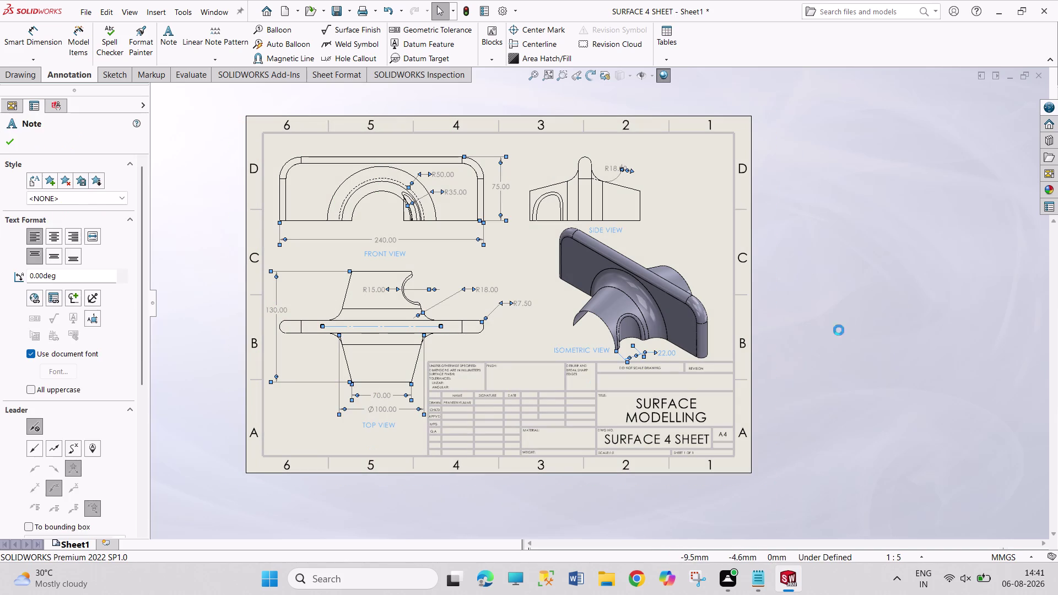
click(932, 273)
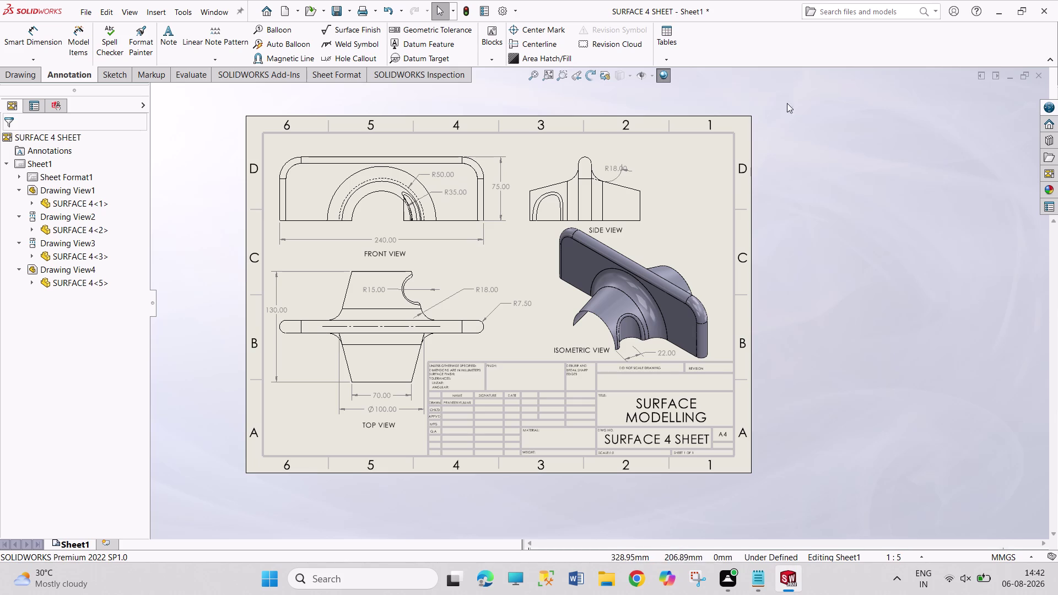
drag(772, 86, 916, 535)
drag(769, 93, 918, 458)
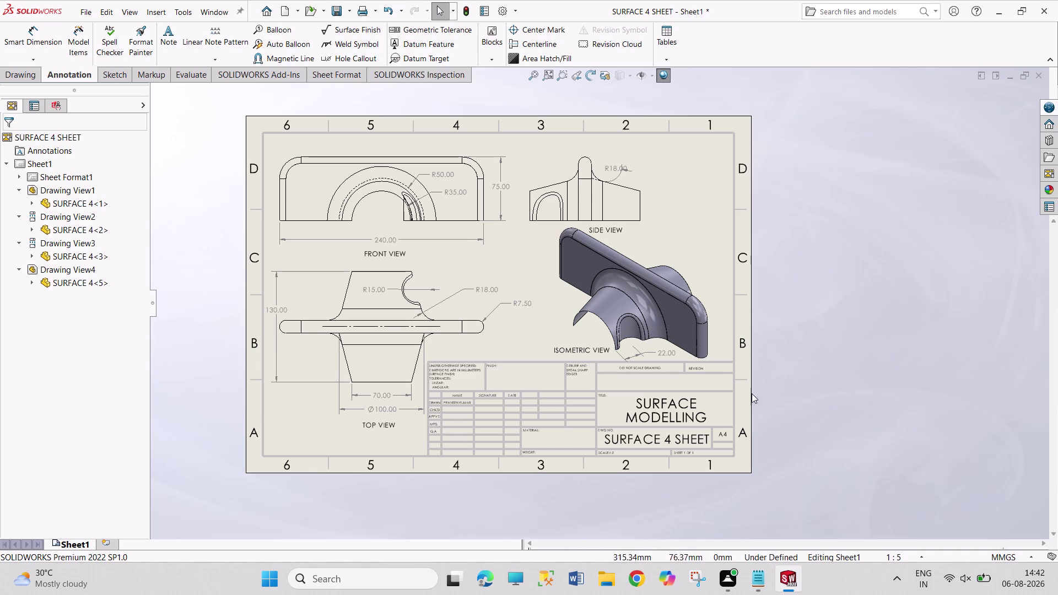
click(202, 10)
click(265, 120)
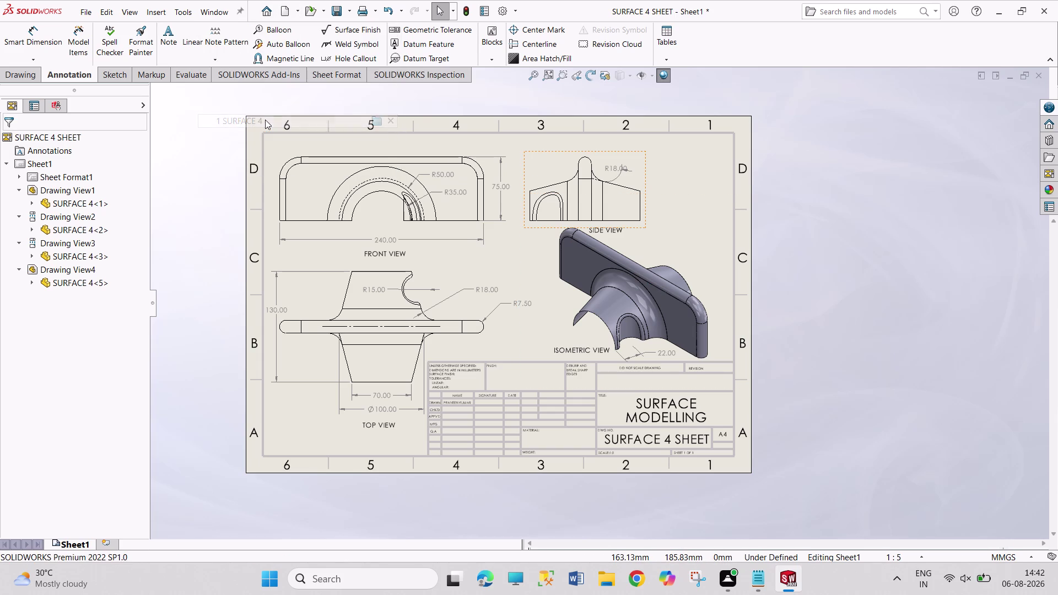
drag(320, 134, 428, 302)
drag(328, 167, 441, 296)
drag(341, 162, 425, 248)
drag(293, 147, 355, 195)
drag(275, 114, 303, 175)
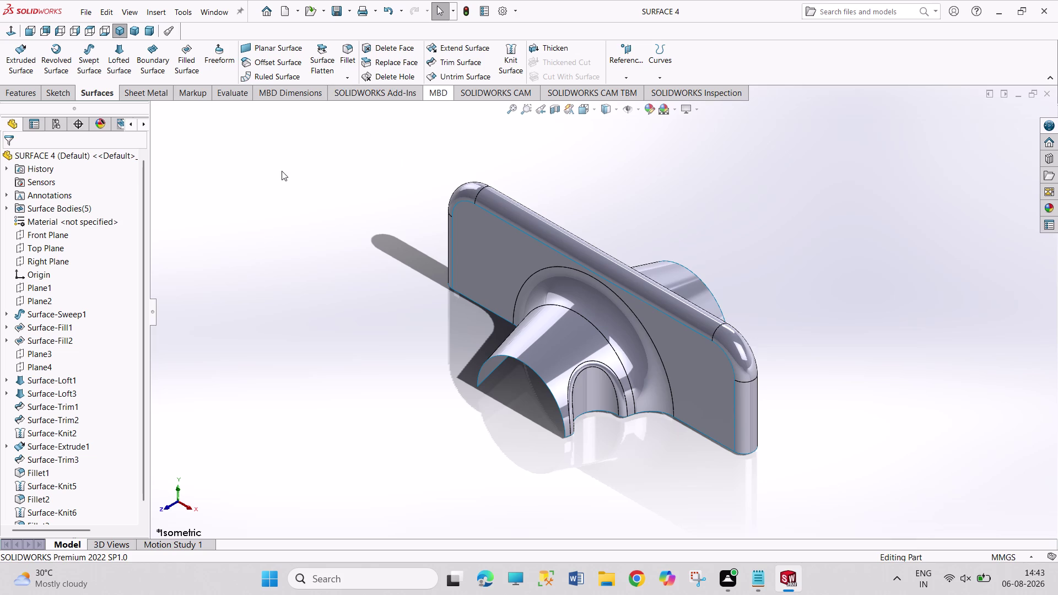
Adjust the SURFACE 4 part view, then launch the New SOLIDWORKS Document dialog with Ctrl+N.
right_click(149, 94)
click(206, 237)
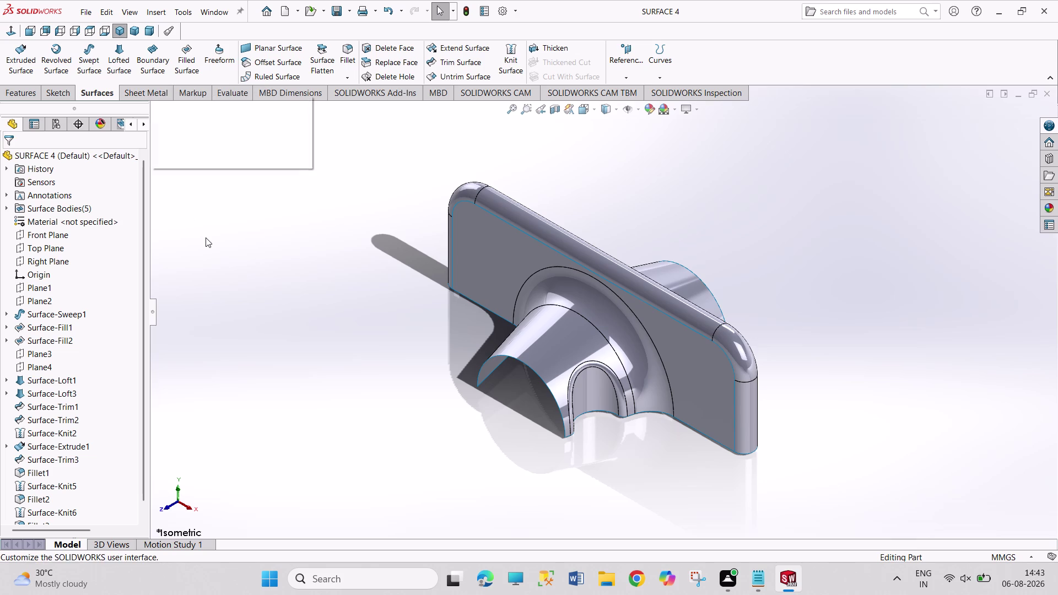
drag(225, 166, 306, 272)
drag(282, 167, 342, 222)
drag(323, 164, 373, 235)
drag(337, 199, 371, 248)
drag(324, 180, 407, 267)
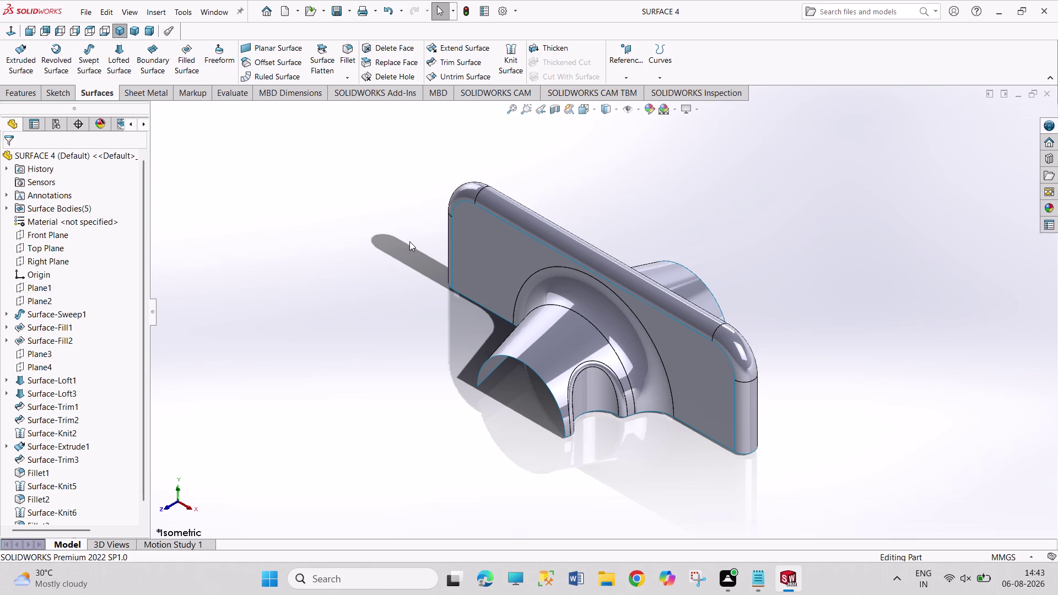
key(ctrl+n)
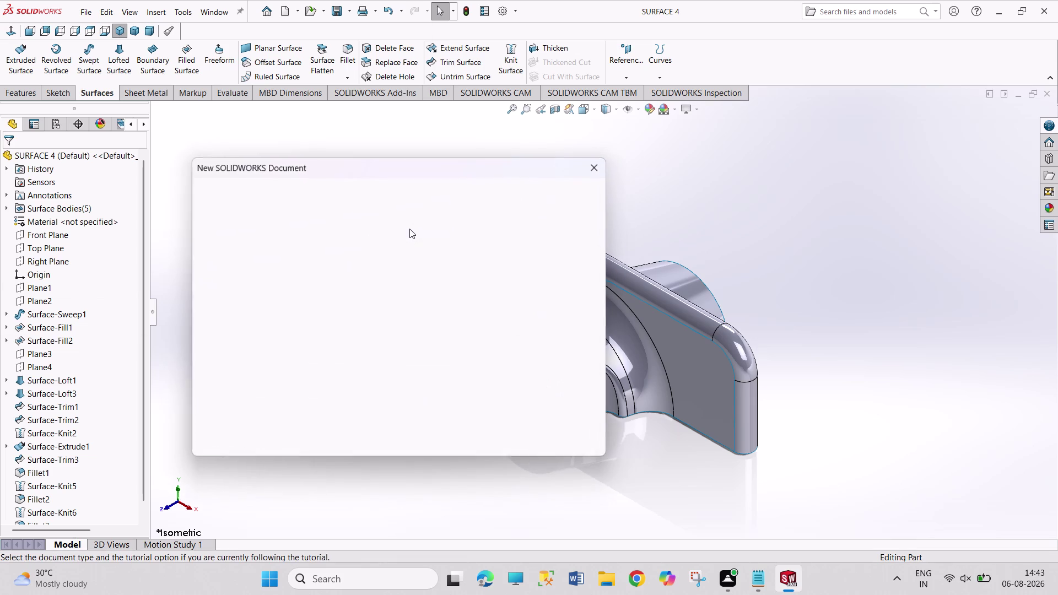
Create the blank Part3 part document and pick Front Plane in the tree.
key(Left)
key(Left)
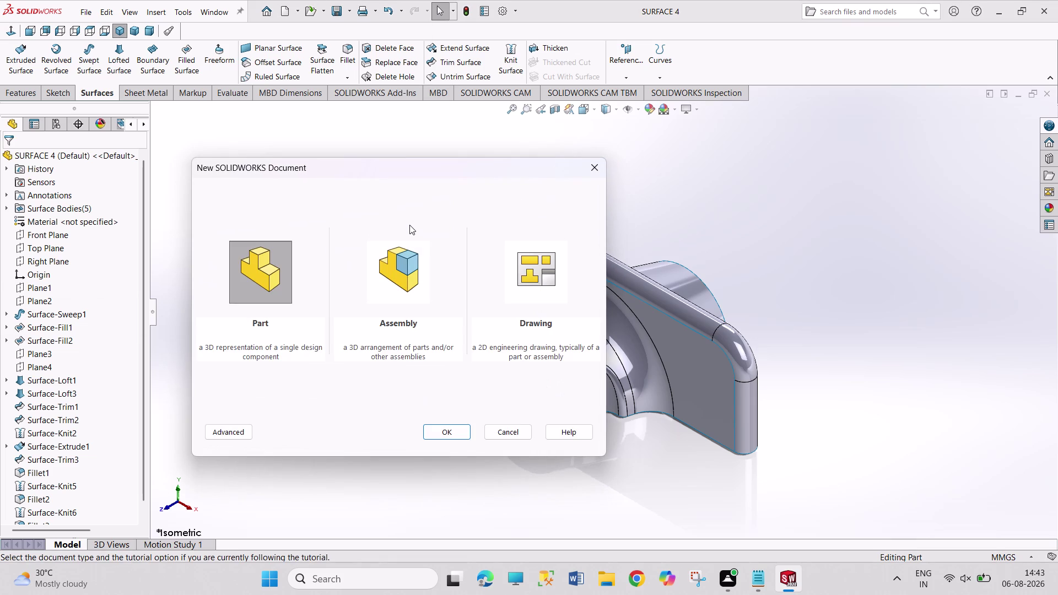
key(Return)
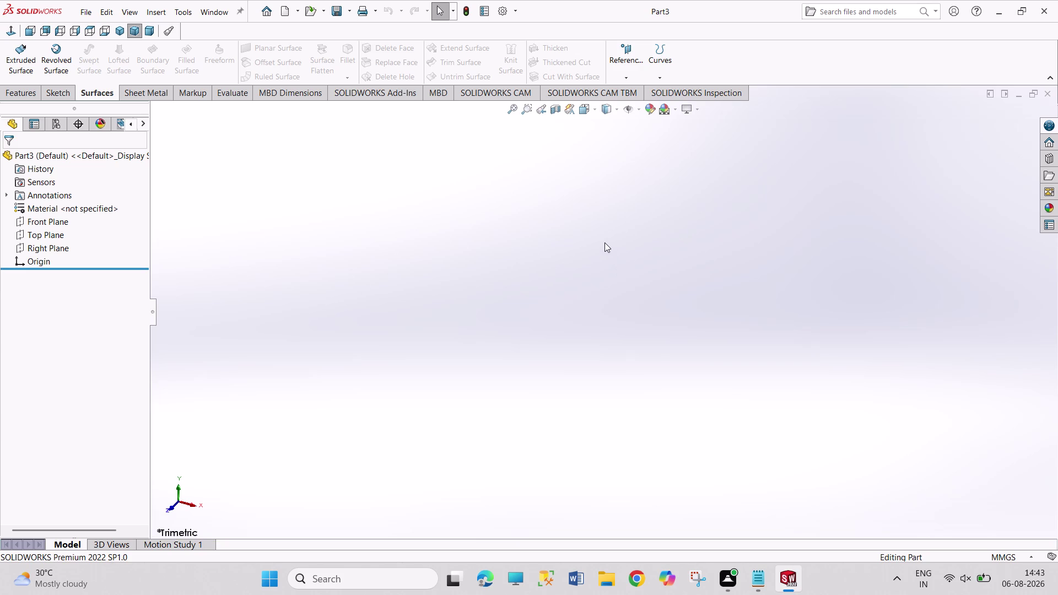
drag(224, 178, 419, 391)
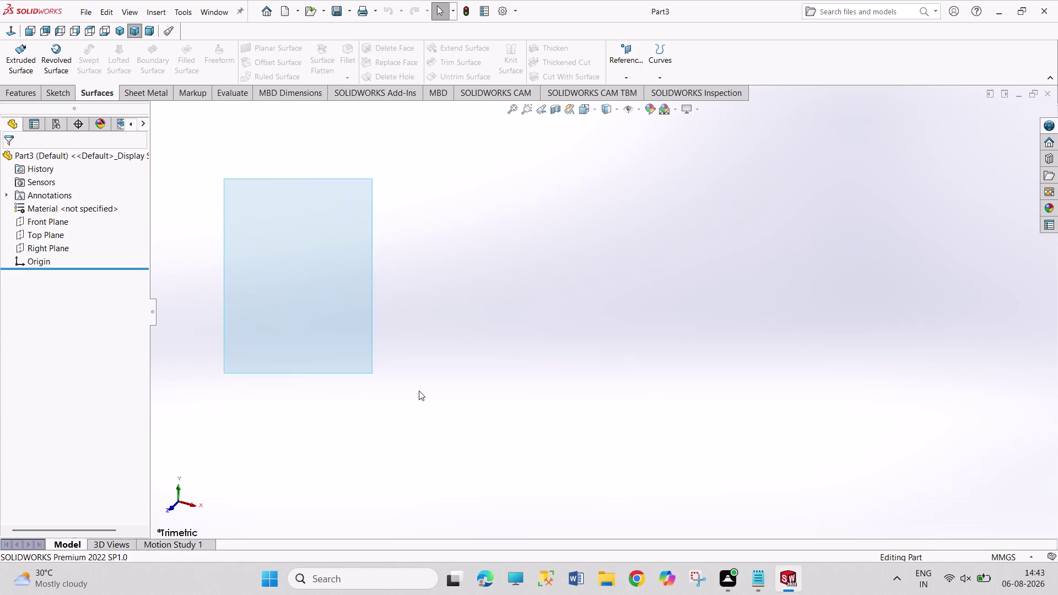
drag(419, 391, 565, 416)
drag(230, 144, 515, 392)
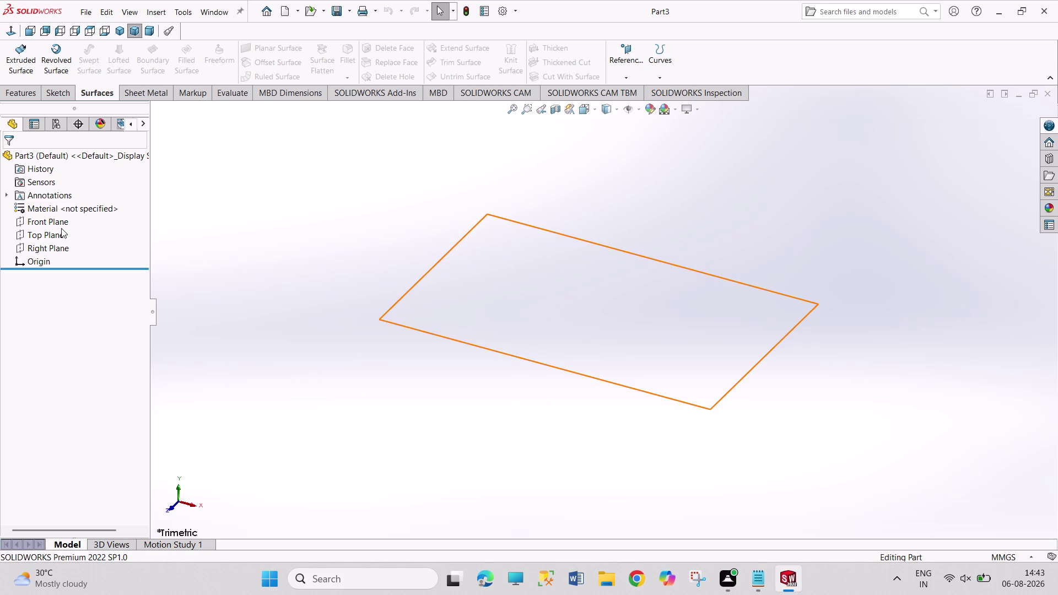
click(60, 224)
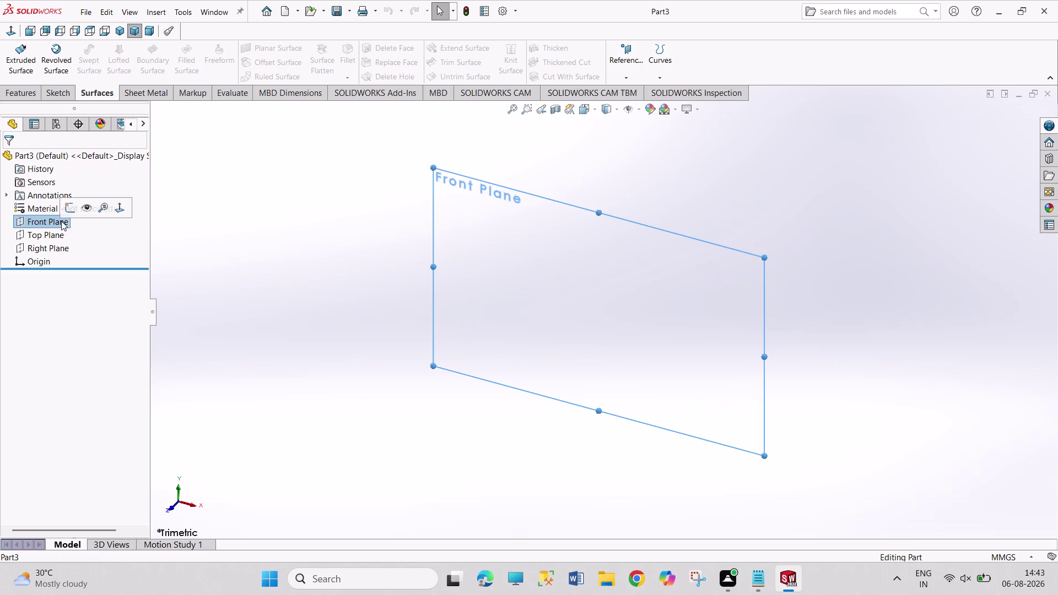
On Front Plane, sketch a horizontal line about 71 mm from the origin, cancelling the arc.
click(66, 212)
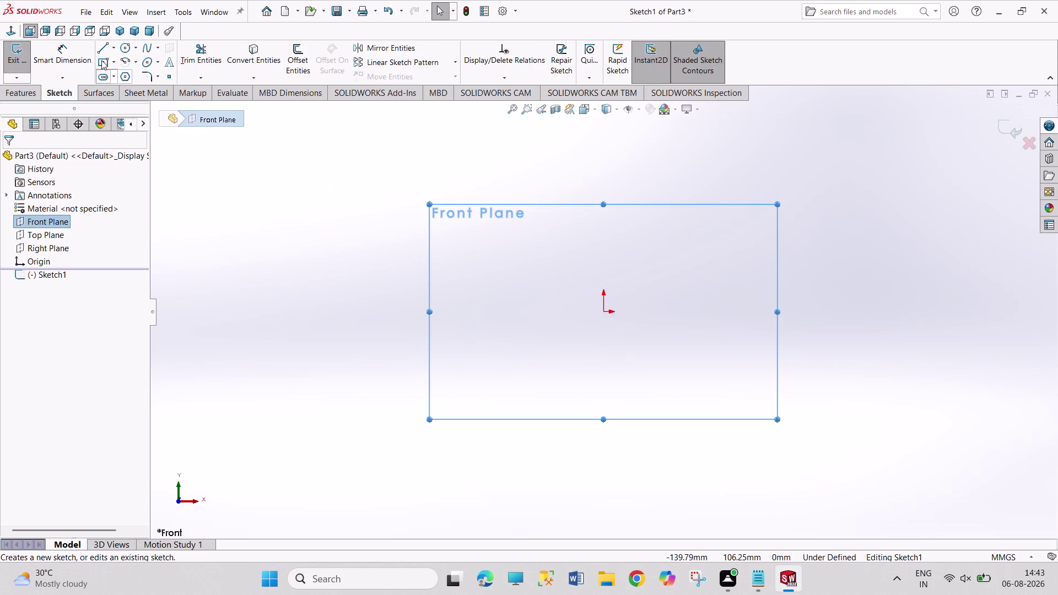
click(103, 53)
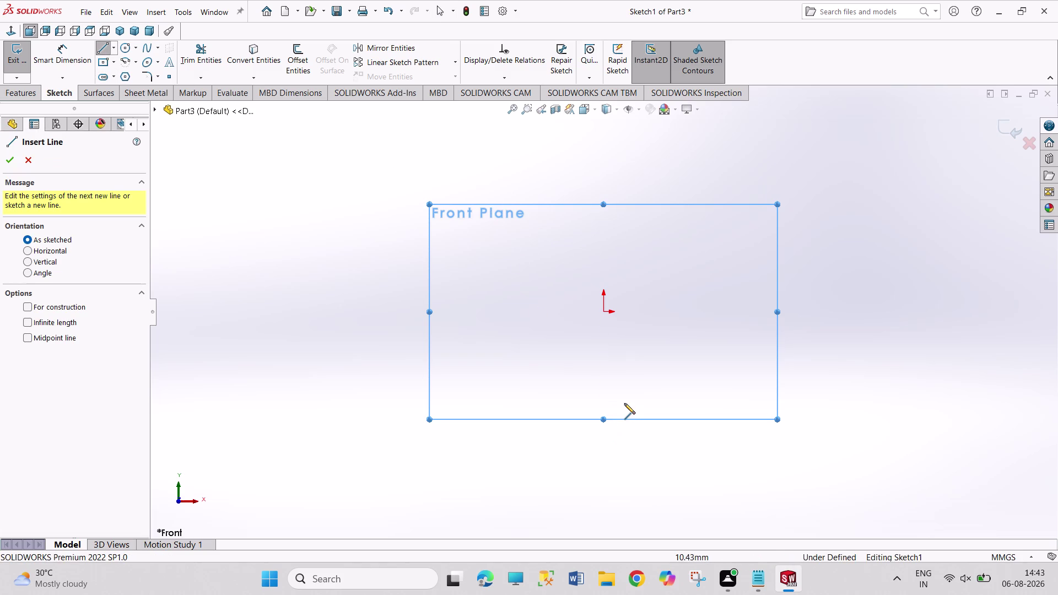
click(606, 312)
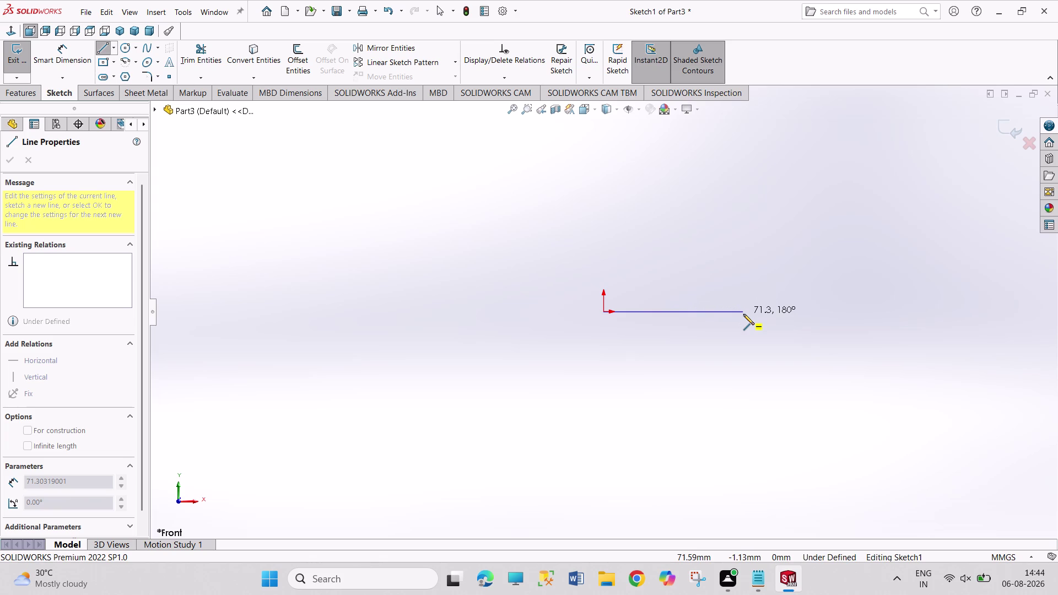
click(743, 314)
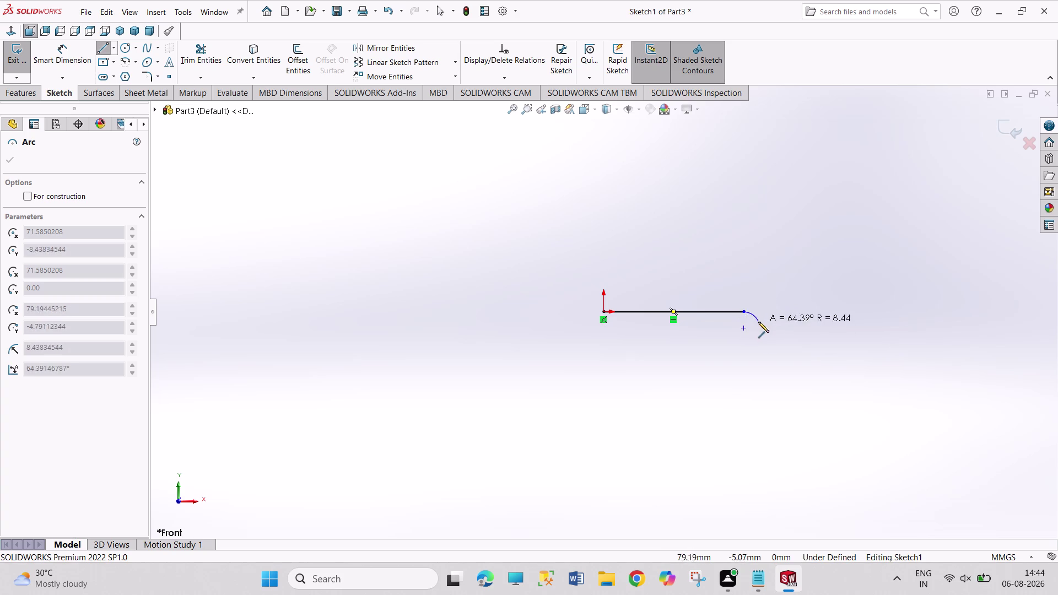
right_click(797, 309)
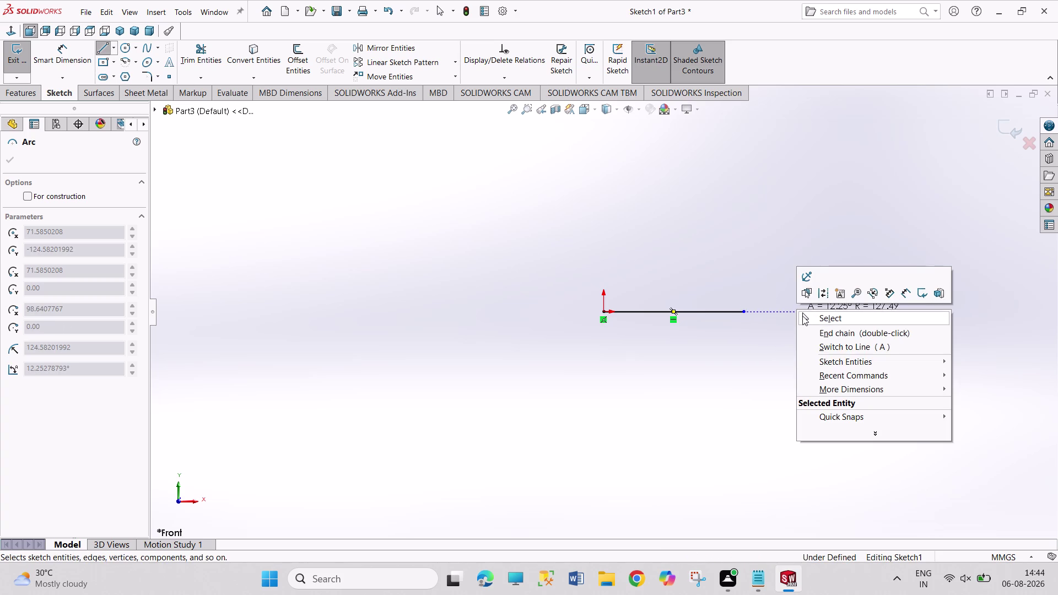
click(803, 316)
right_drag(792, 316, 786, 263)
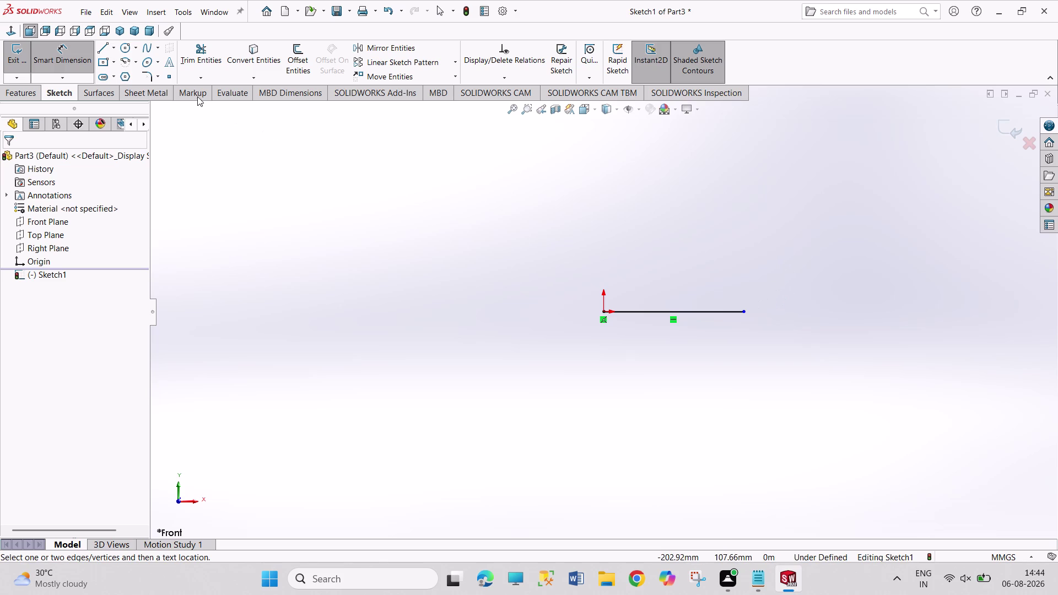
Continue the horizontal line with a sloped line, downward tangent arc and short vertical line.
click(105, 49)
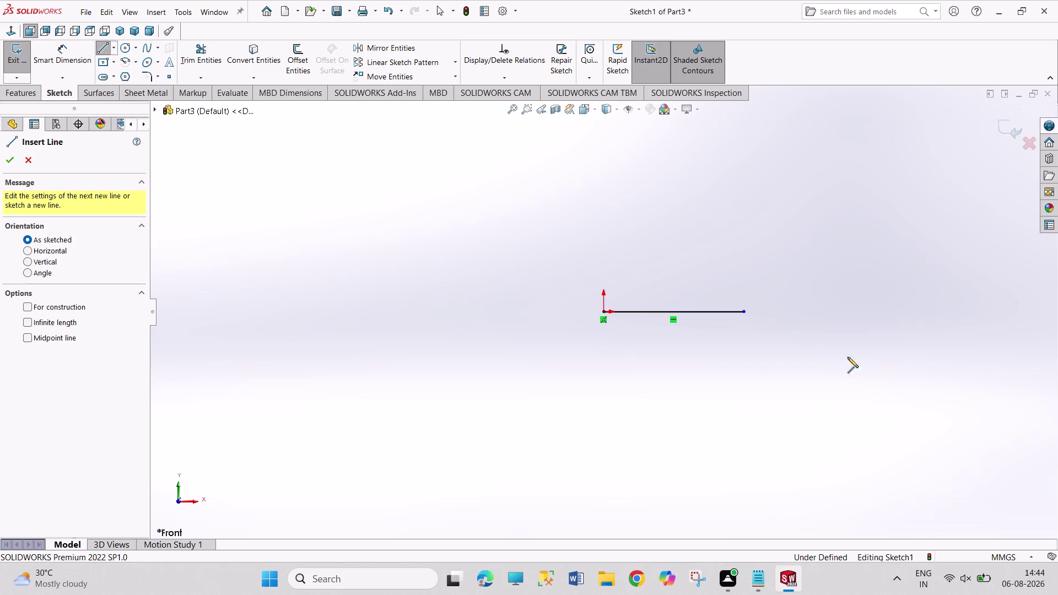
click(745, 310)
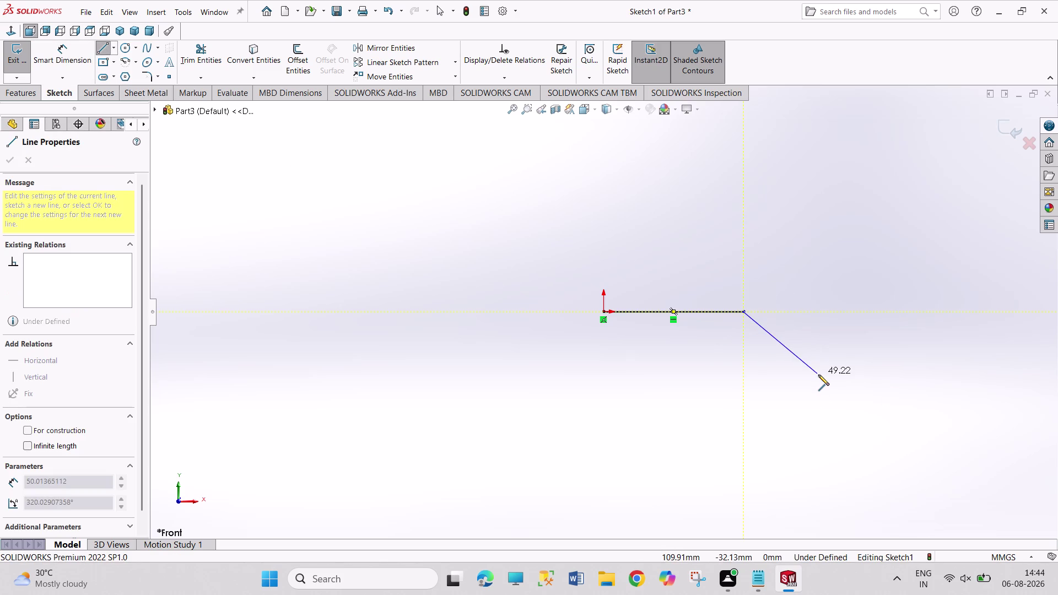
click(828, 357)
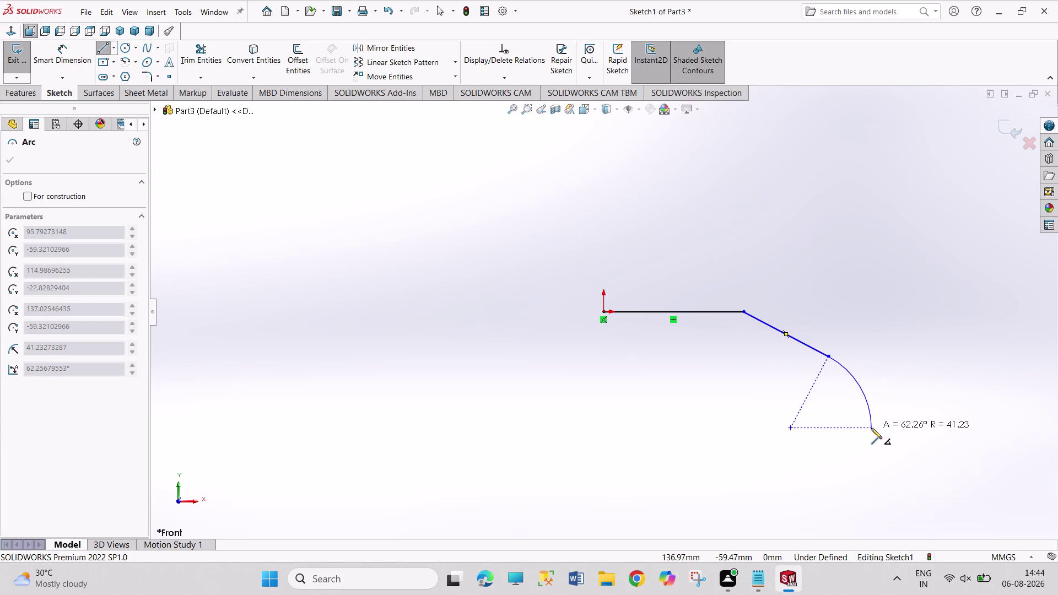
click(889, 458)
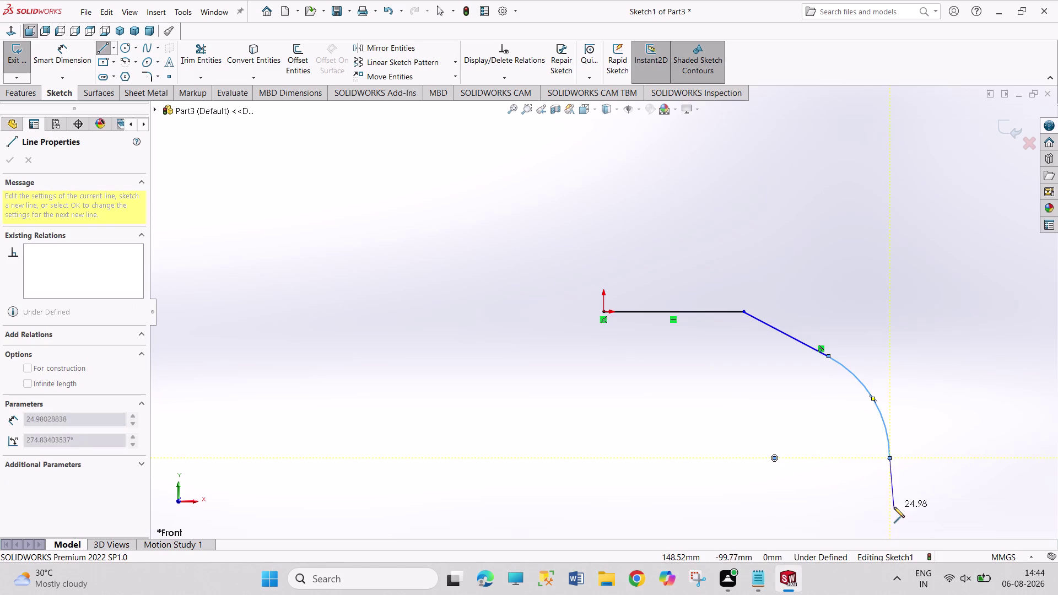
drag(891, 511, 894, 503)
right_click(911, 455)
click(916, 461)
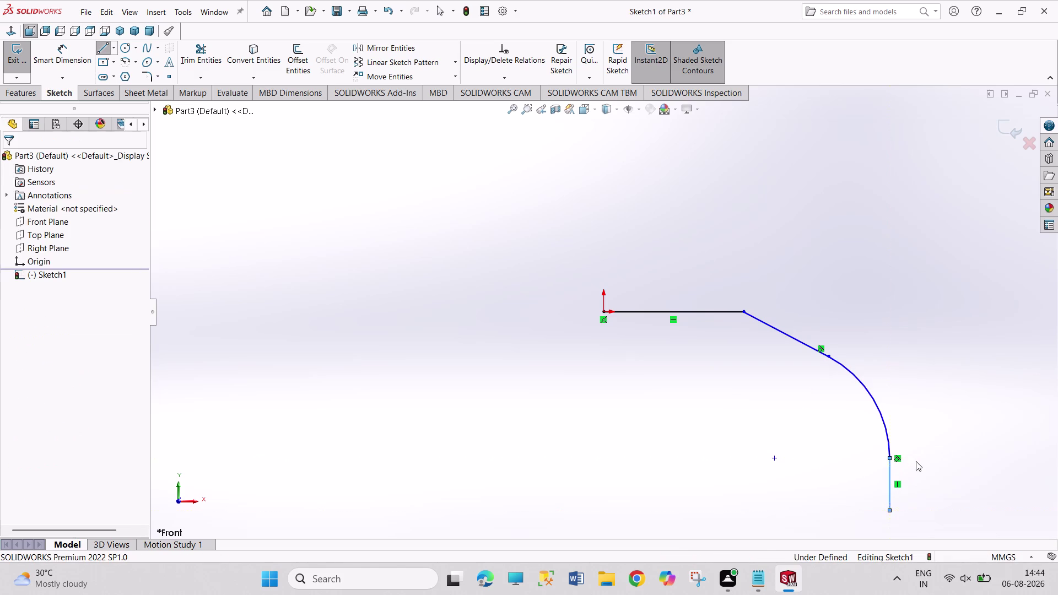
scroll(up, 3)
scroll(down, 3)
scroll(down, 3)
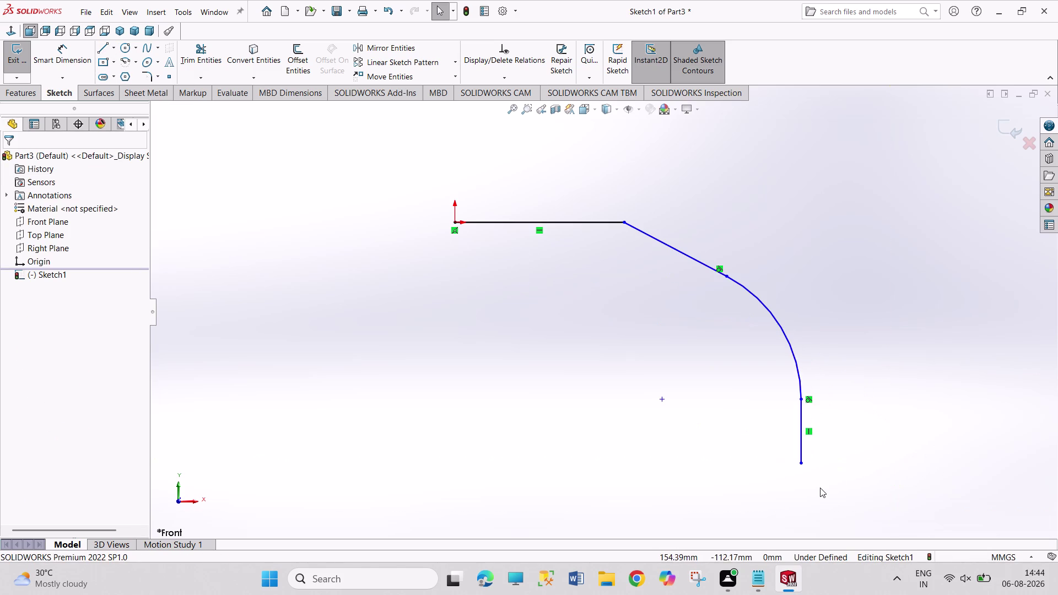
right_drag(849, 430, 849, 313)
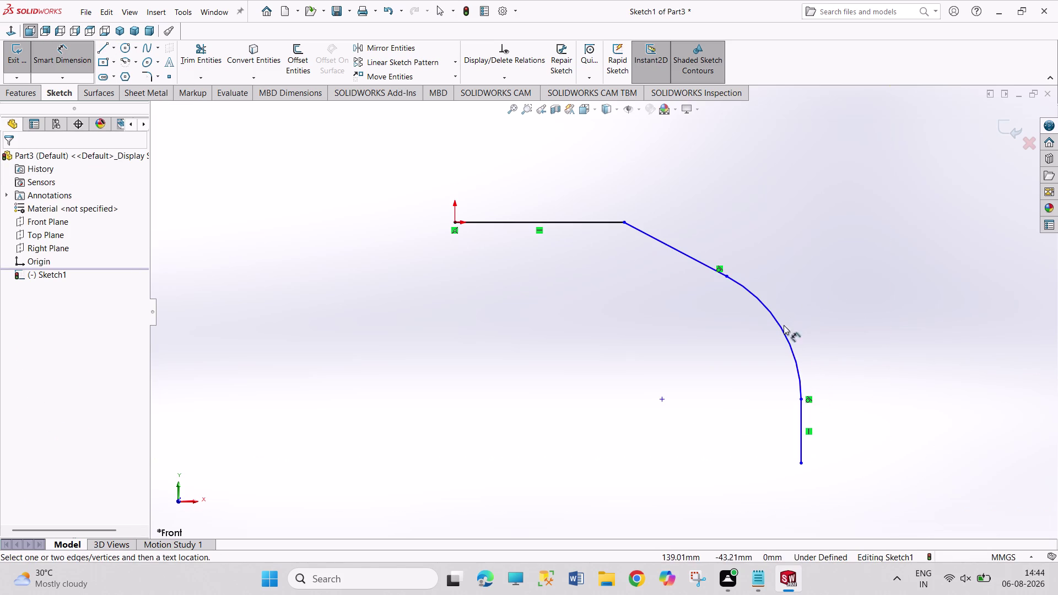
Dimension the arc radius to R40 and the sloped line angle to 30°.
click(783, 327)
click(809, 309)
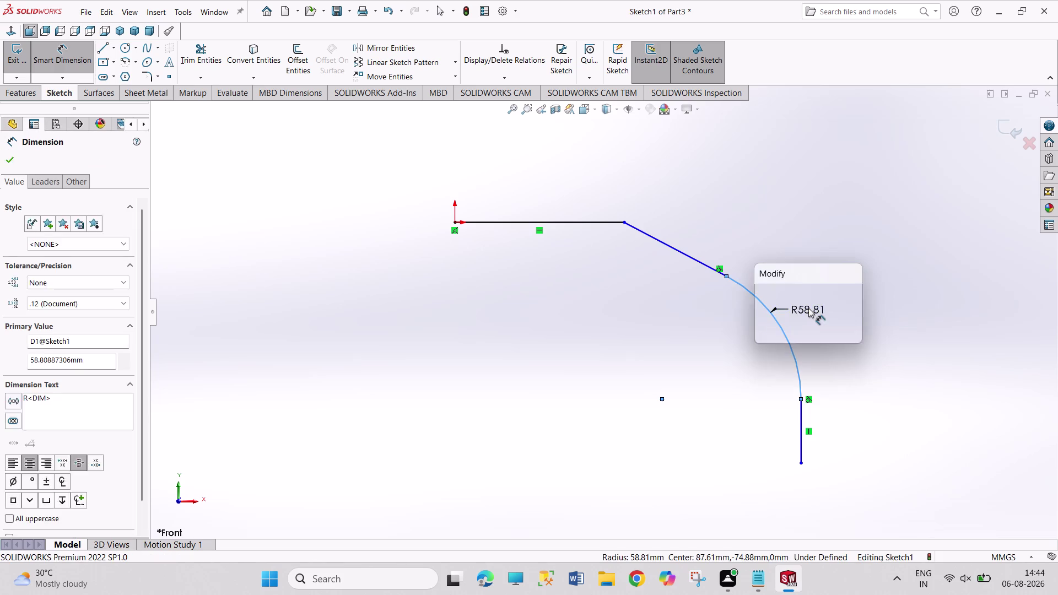
text(40)
key(Return)
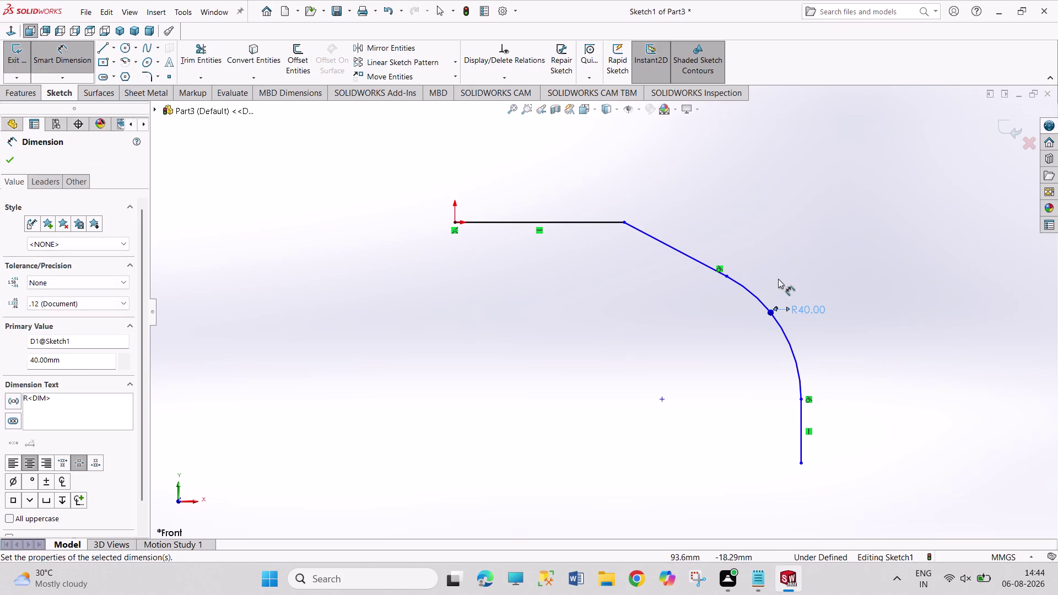
click(638, 231)
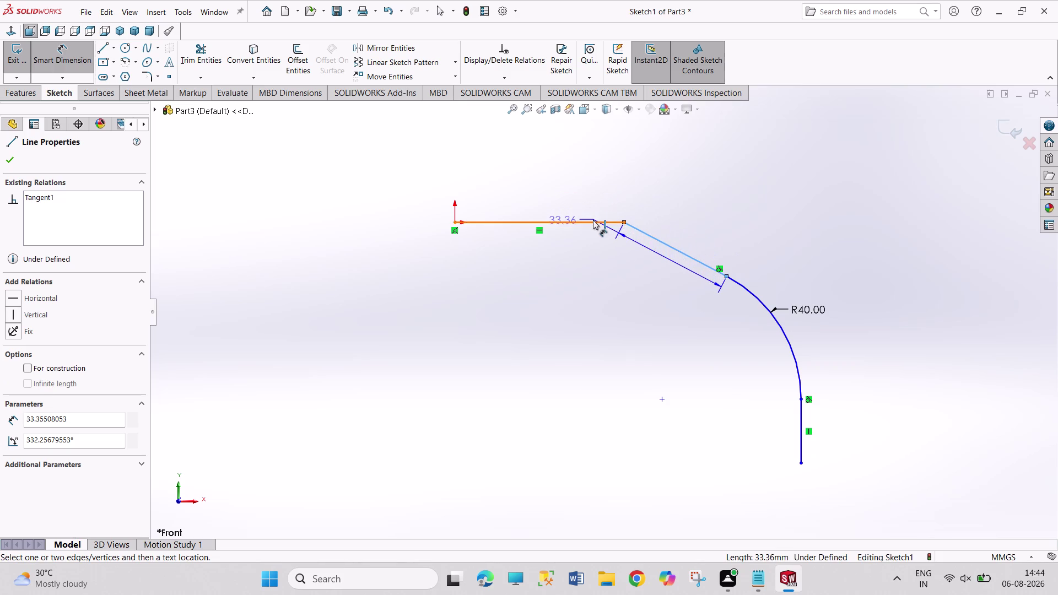
click(593, 220)
click(585, 212)
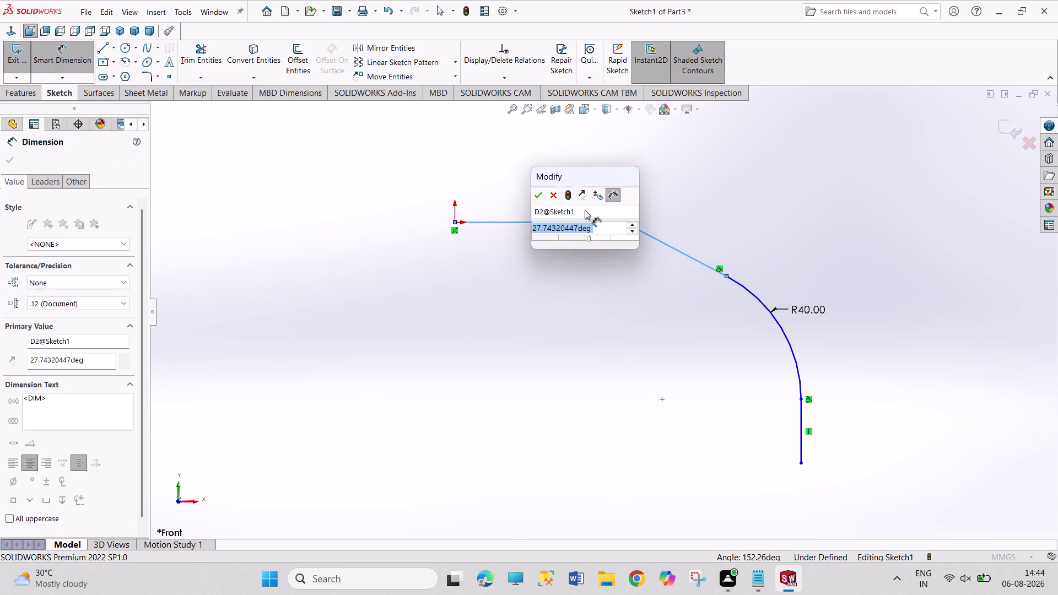
text(30)
key(Return)
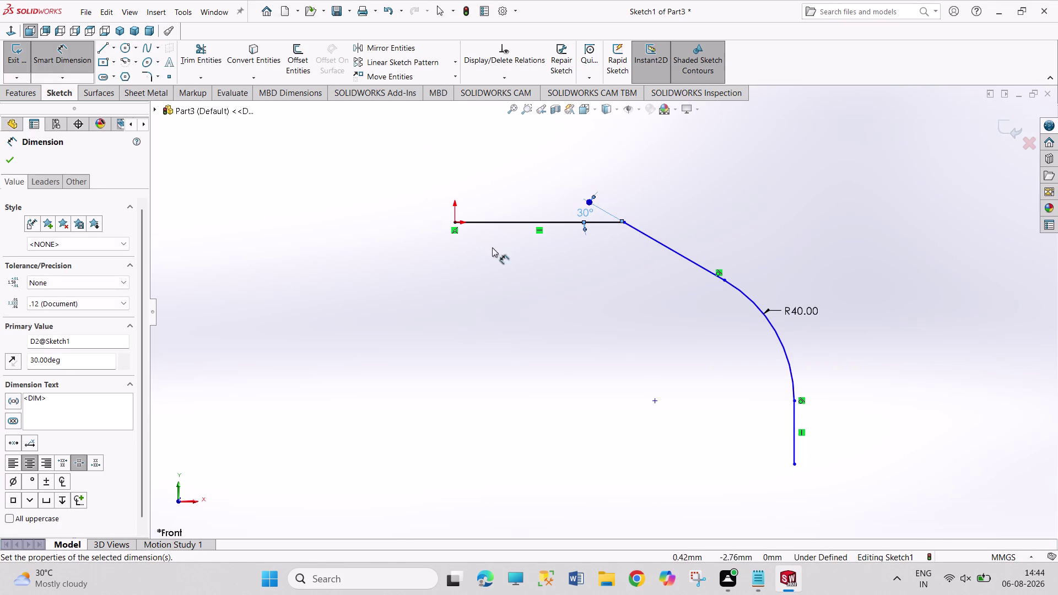
Dimension the horizontal line length to 30.50 and the profile height to 50.
click(523, 222)
click(545, 145)
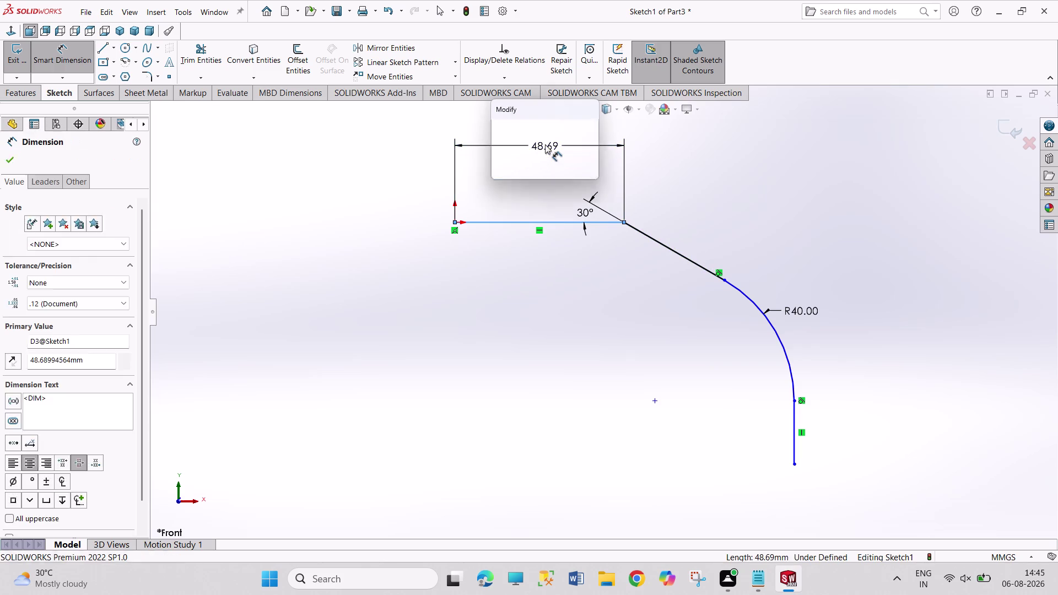
text(30.5)
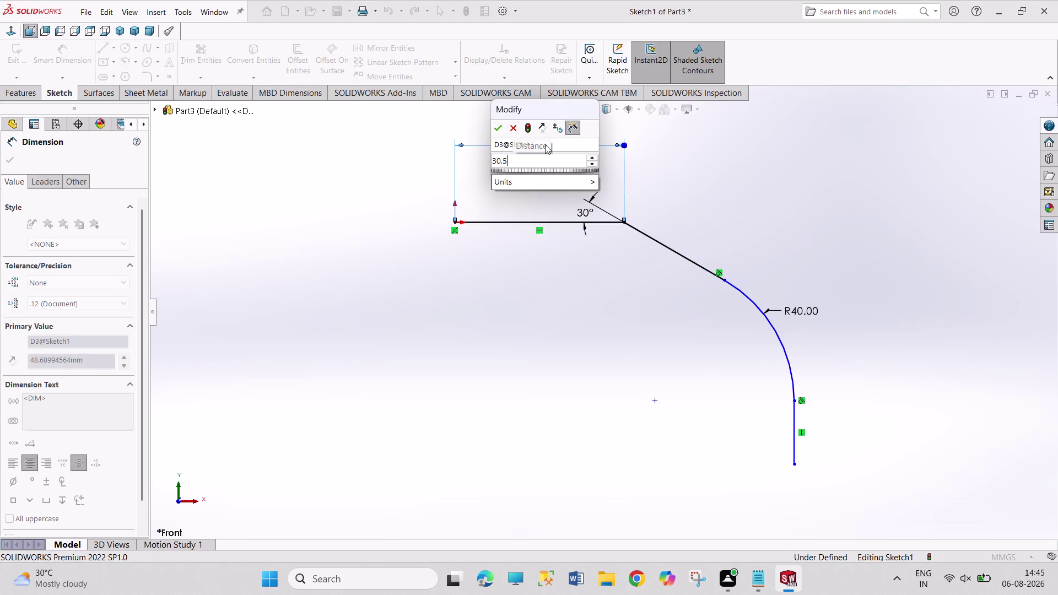
key(Return)
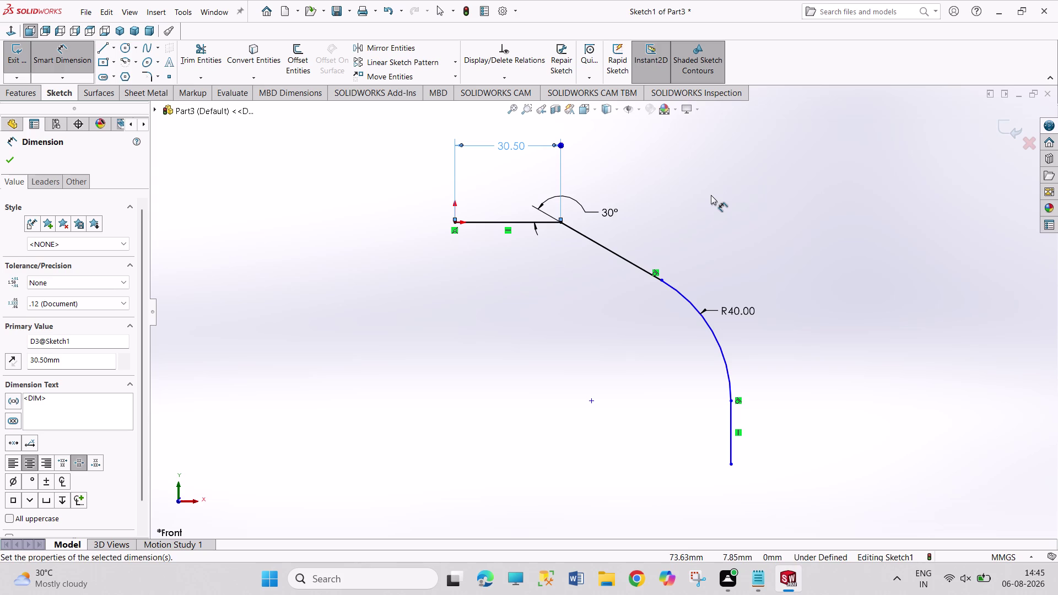
click(732, 467)
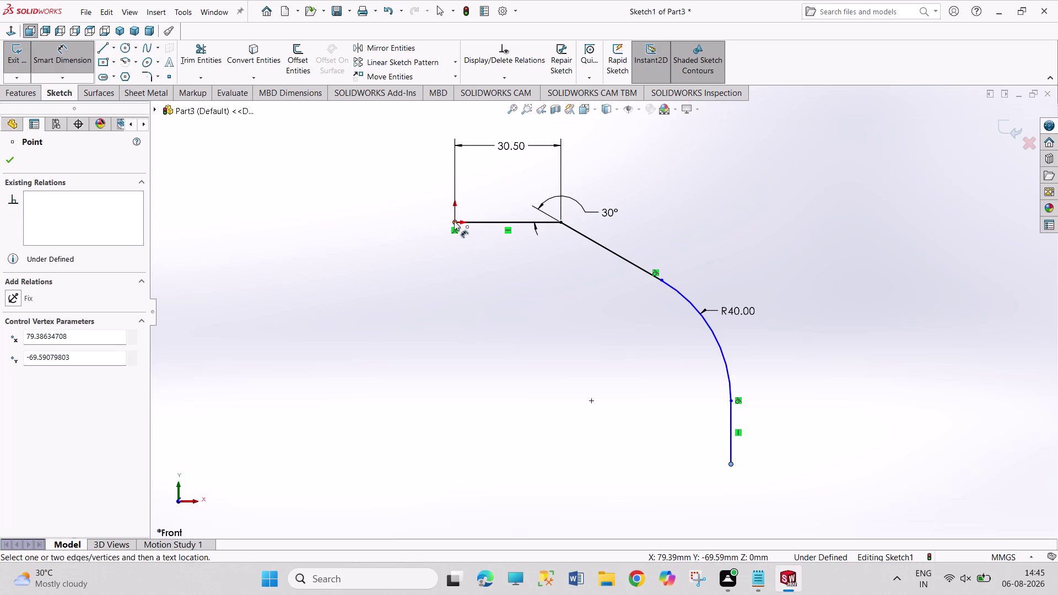
drag(454, 221, 449, 240)
click(400, 315)
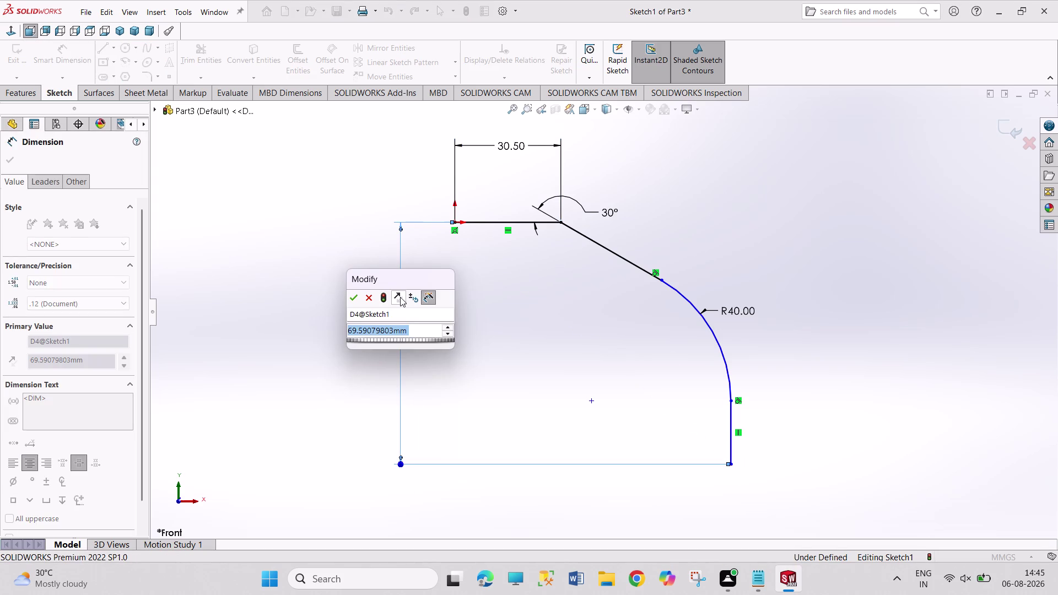
text(50)
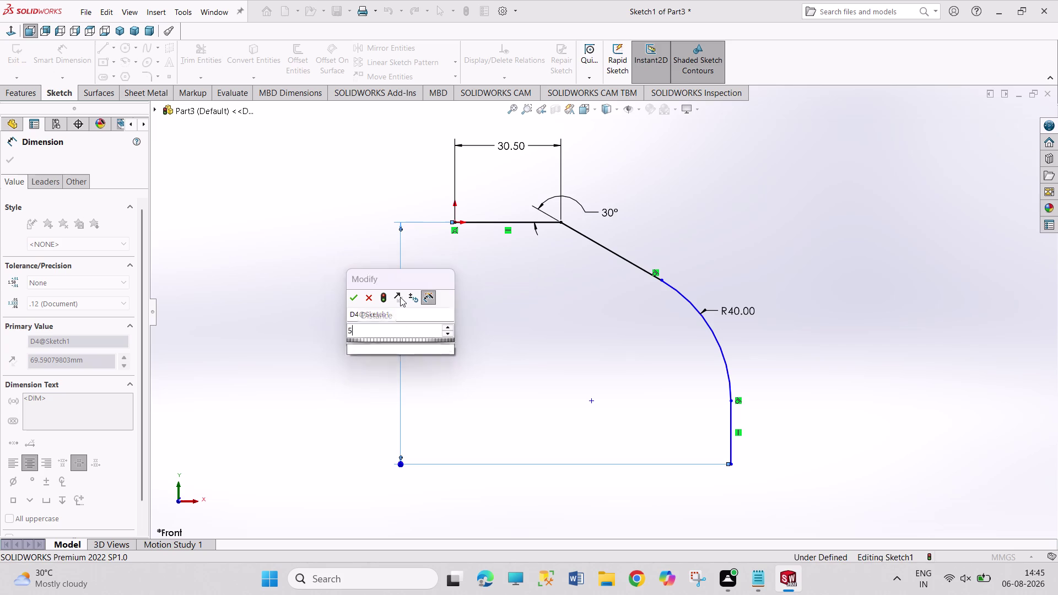
key(Return)
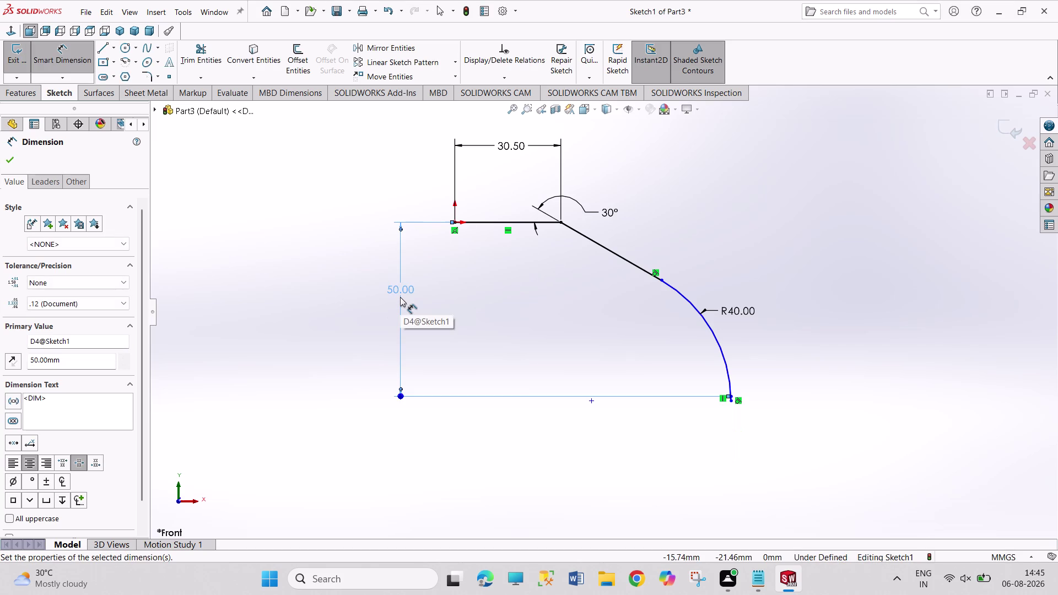
Add the 59 overall width dimension and exit the sketch as Sketch1.
click(456, 224)
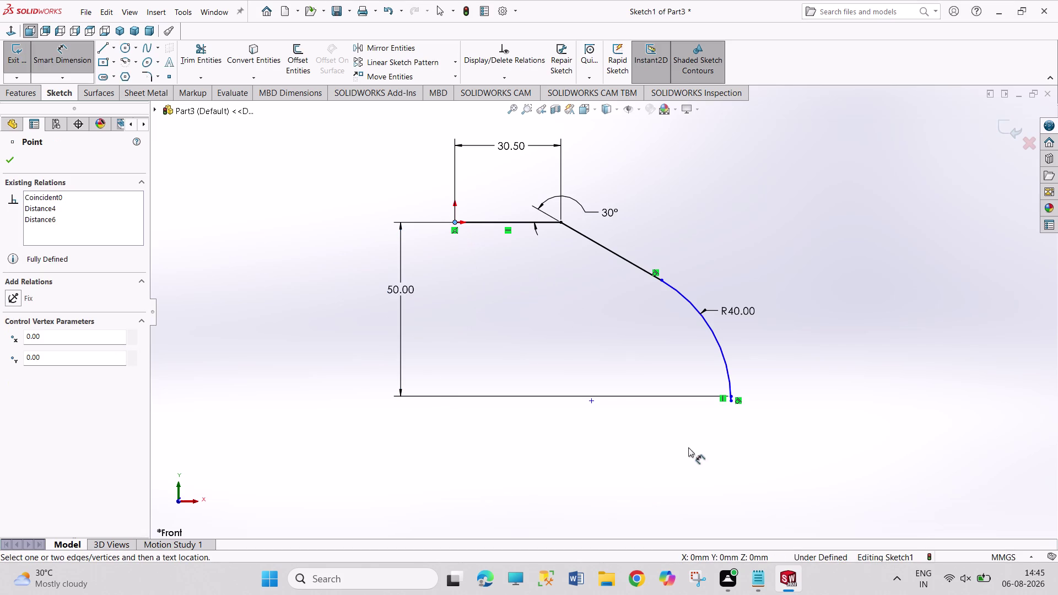
click(729, 404)
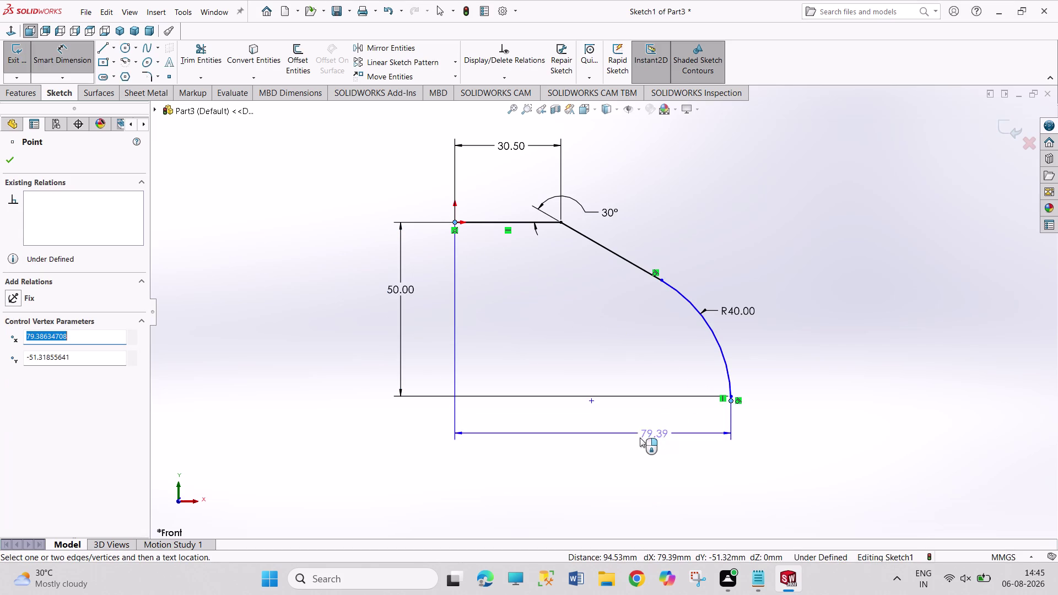
click(637, 438)
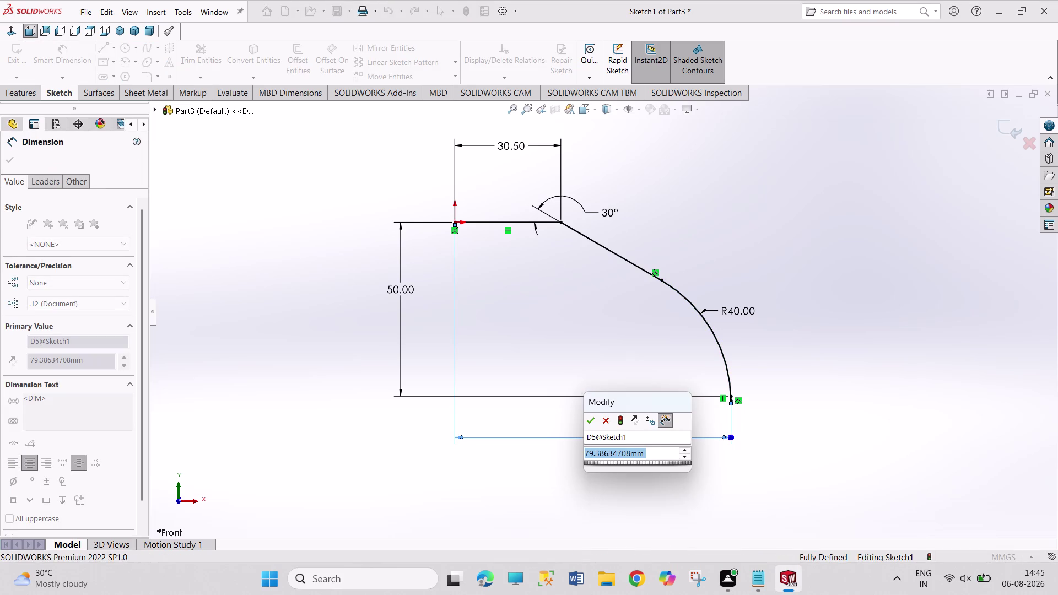
text(59)
key(Return)
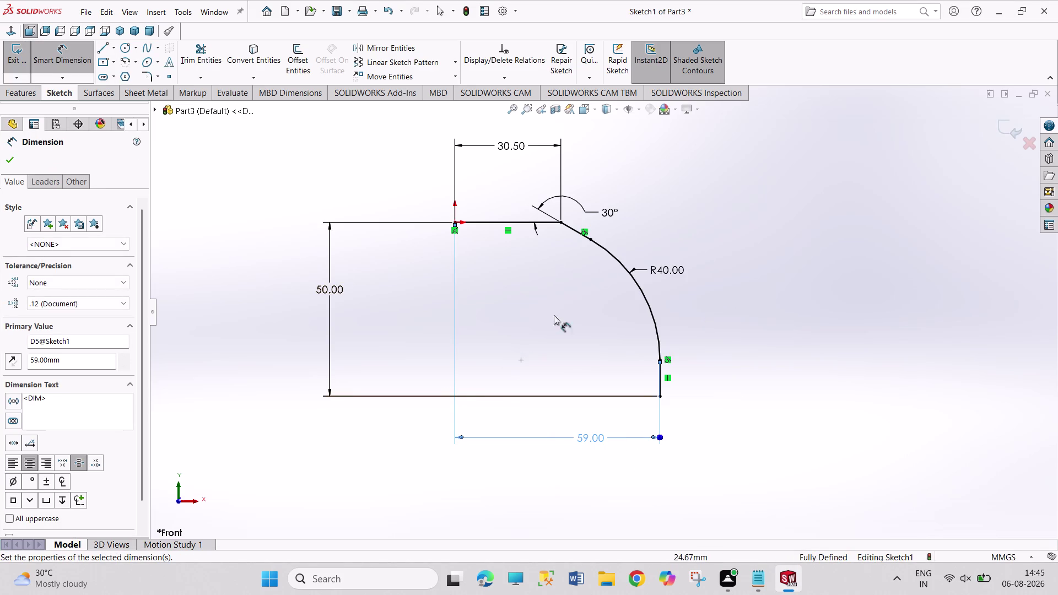
right_click(696, 225)
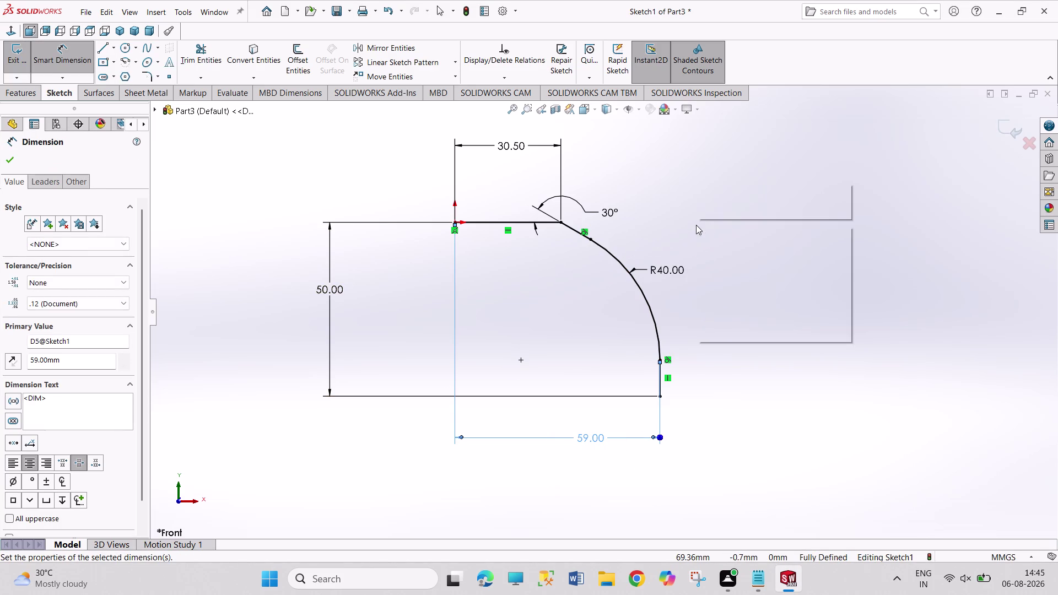
click(714, 268)
drag(709, 181, 729, 217)
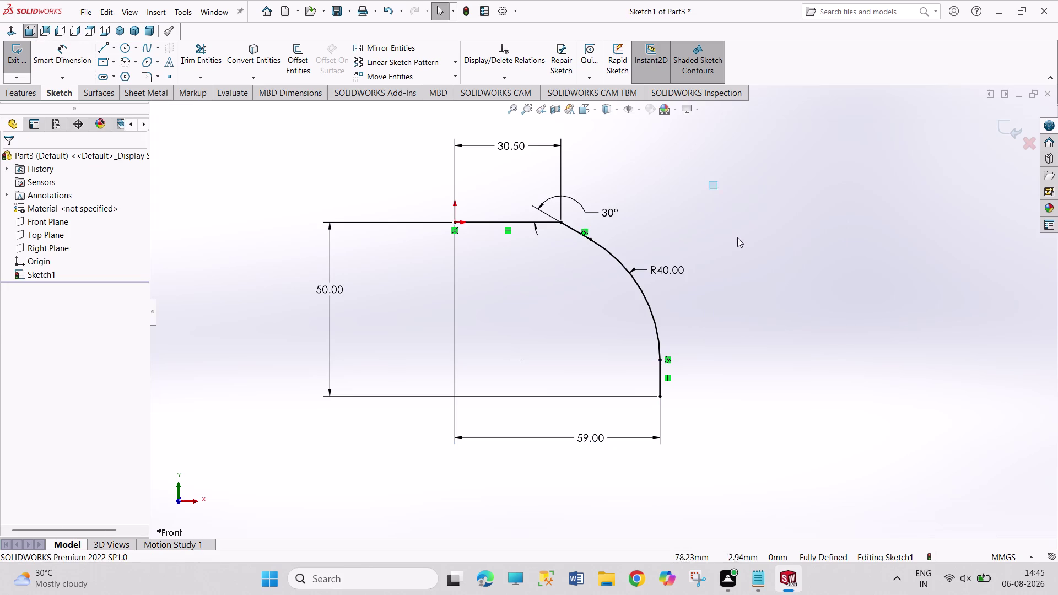
drag(729, 217, 765, 263)
drag(765, 149, 830, 258)
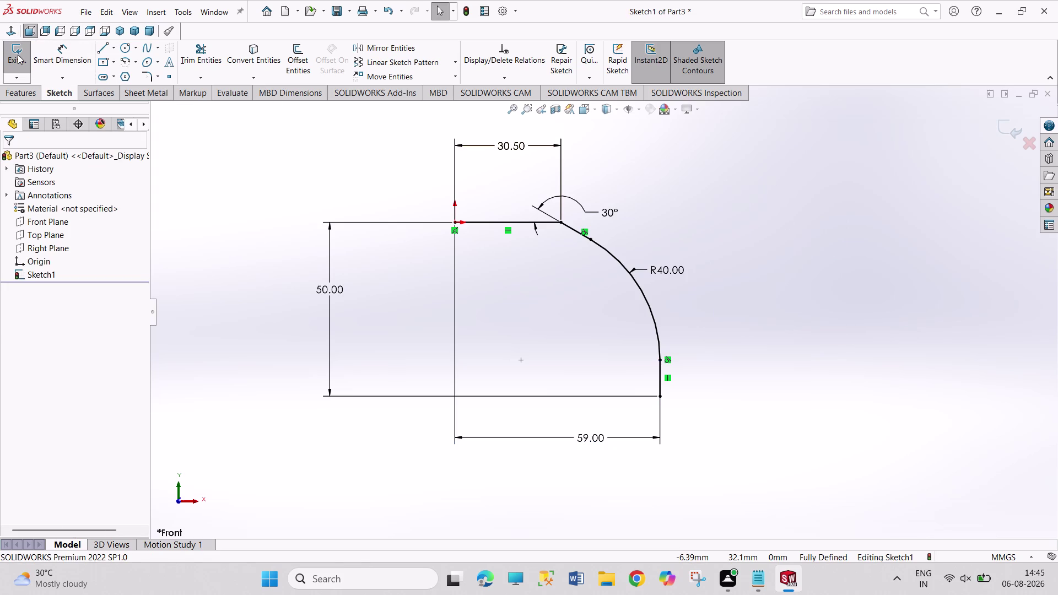
click(17, 55)
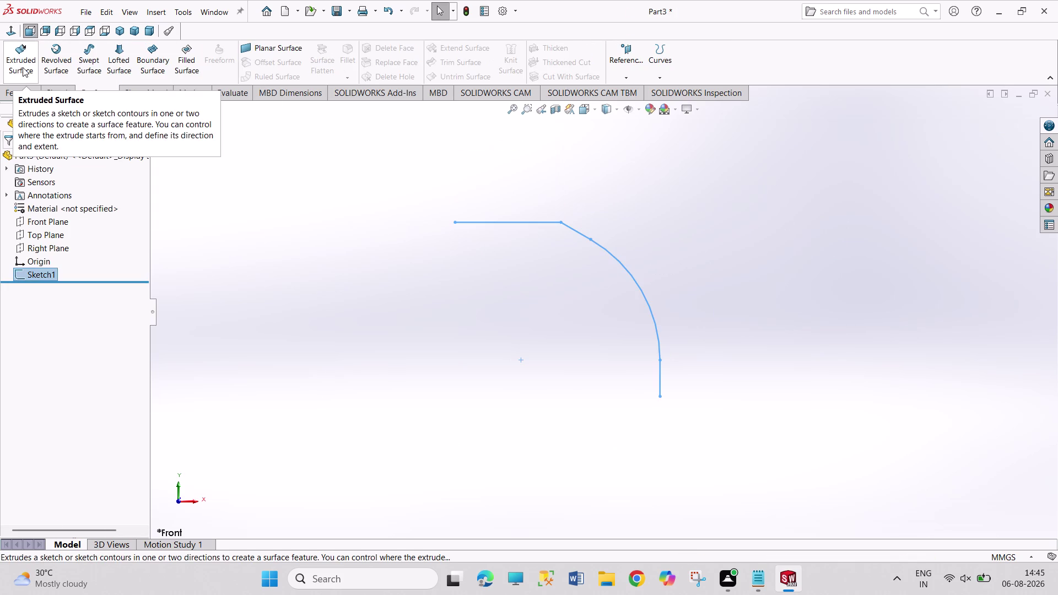
Create Surface-Extrude1 from Sketch1 with Mid Plane and 70 mm depth.
click(23, 67)
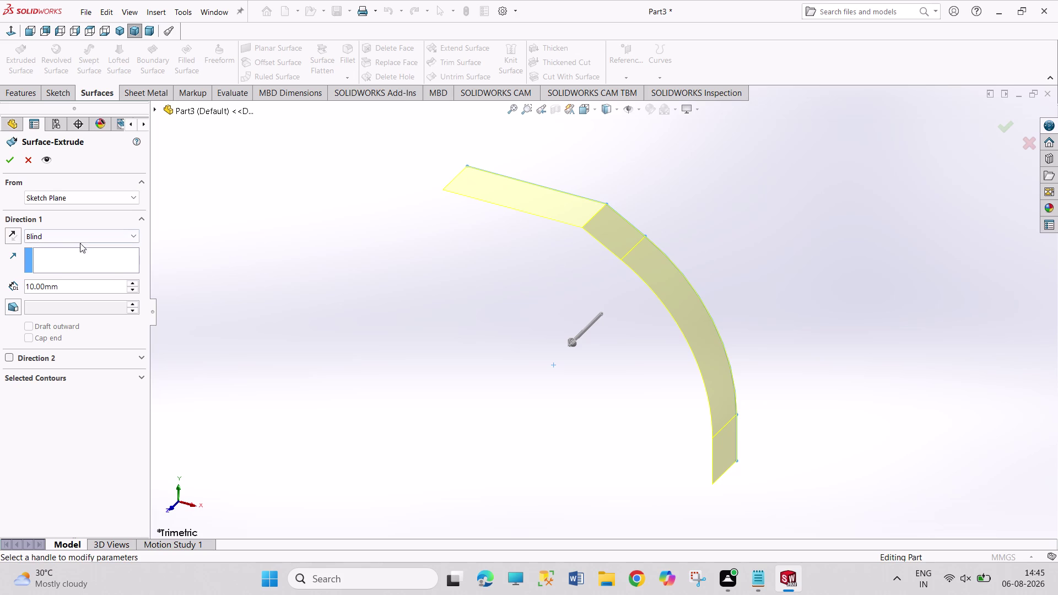
click(129, 236)
click(96, 295)
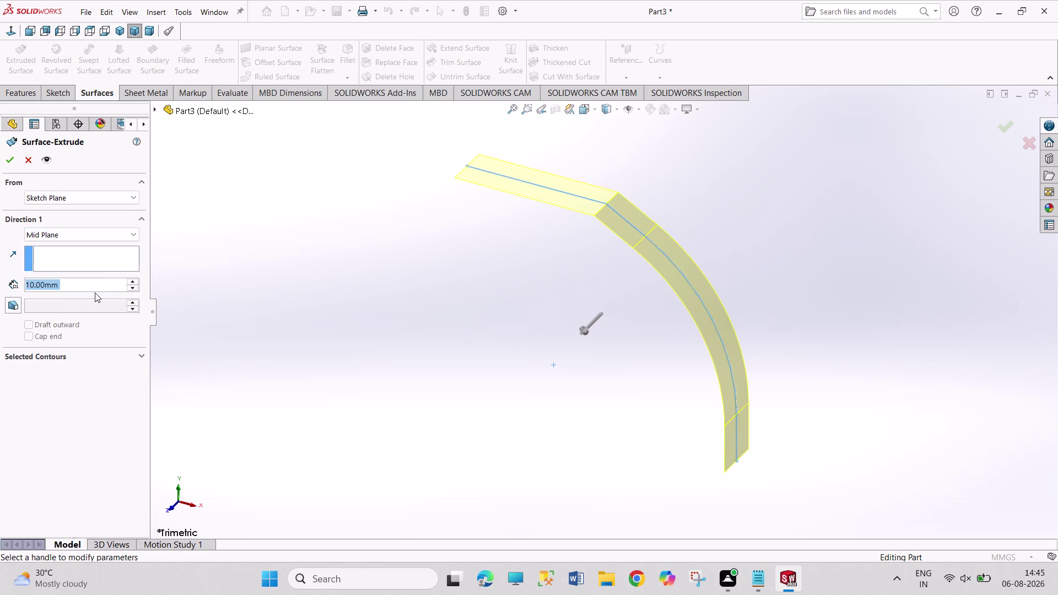
text(7)
text(0)
key(Return)
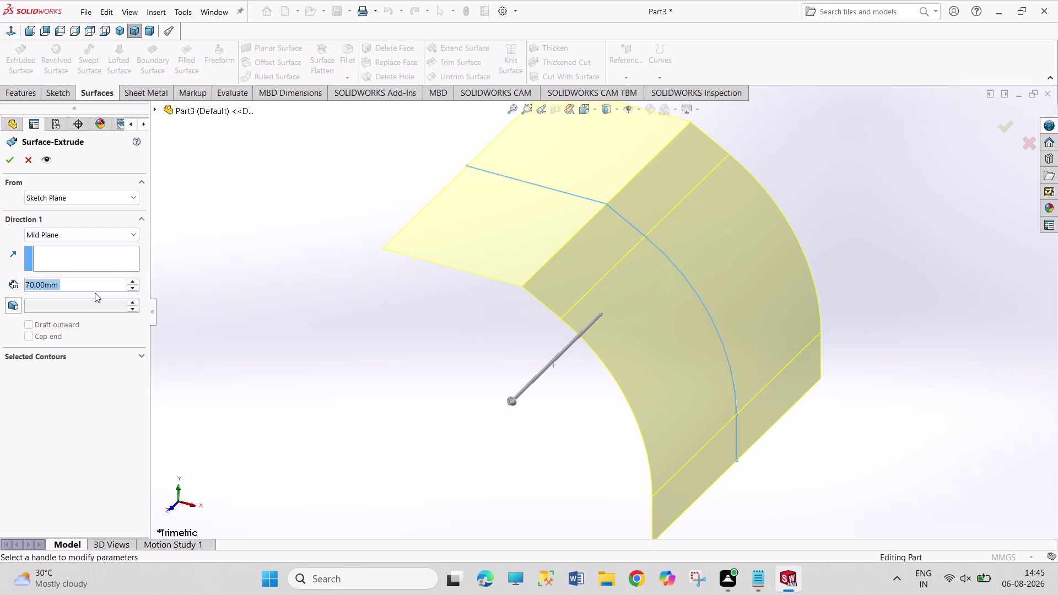
click(14, 162)
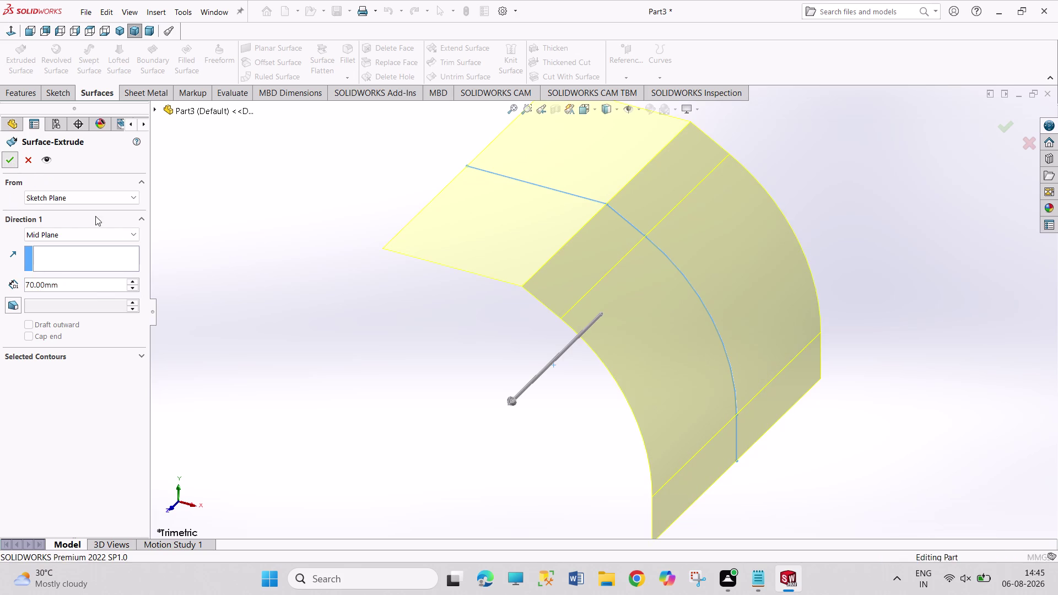
click(236, 282)
Clear the selection and pick Front Plane in the part tree.
scroll(up, 3)
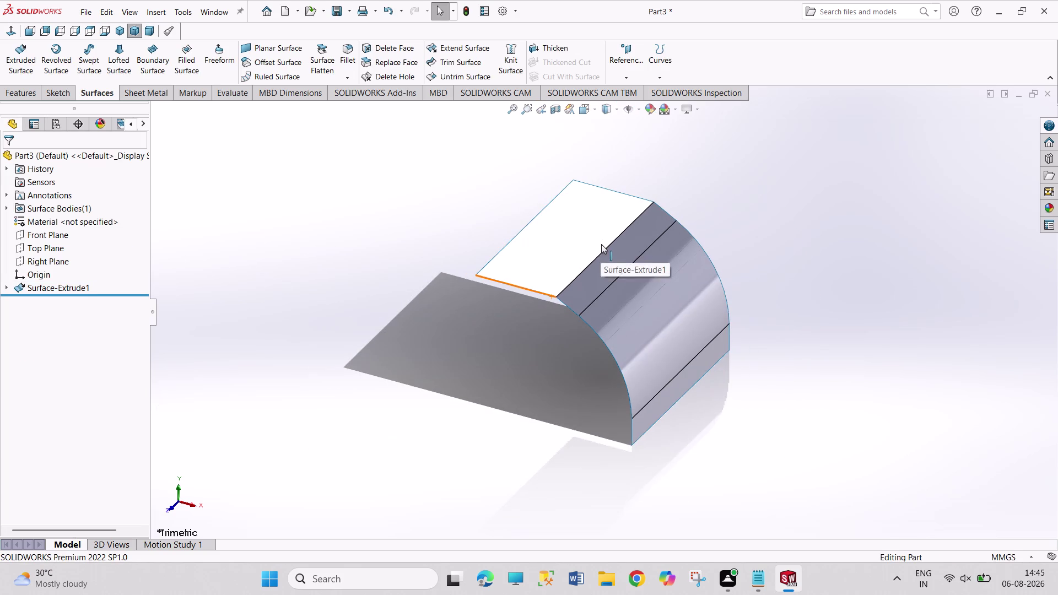
scroll(down, 3)
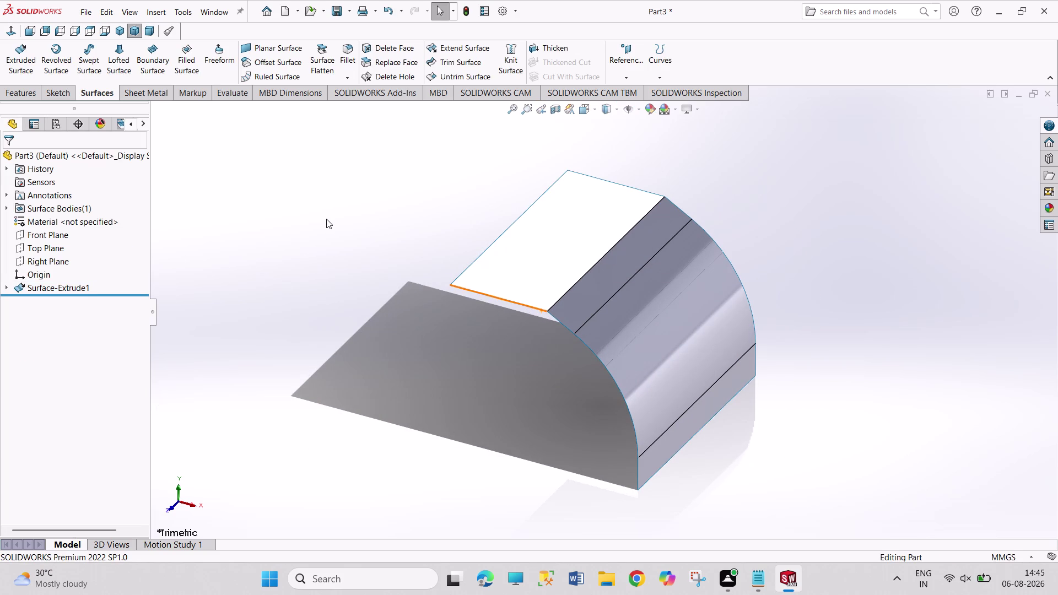
click(39, 236)
click(47, 225)
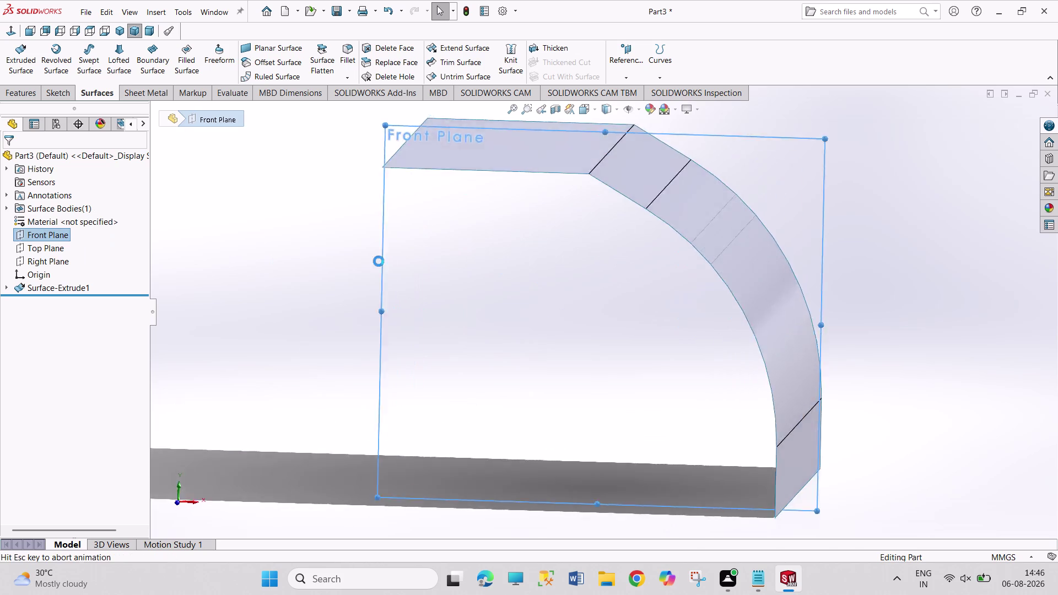
Open an empty Sketch2 on Front Plane, cancelling the Line tool.
scroll(up, 3)
scroll(down, 3)
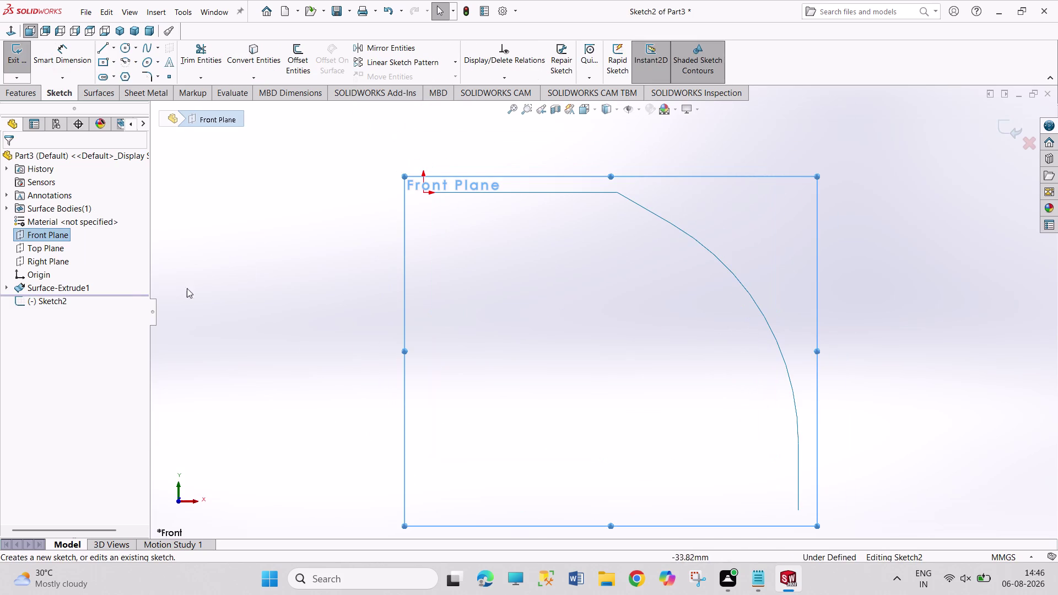
click(546, 330)
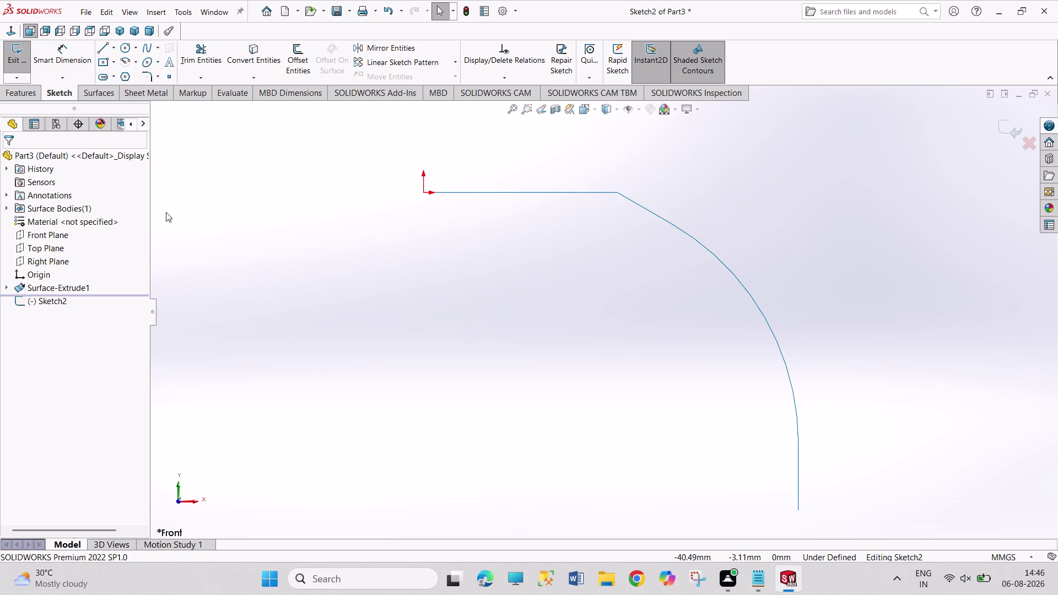
click(105, 51)
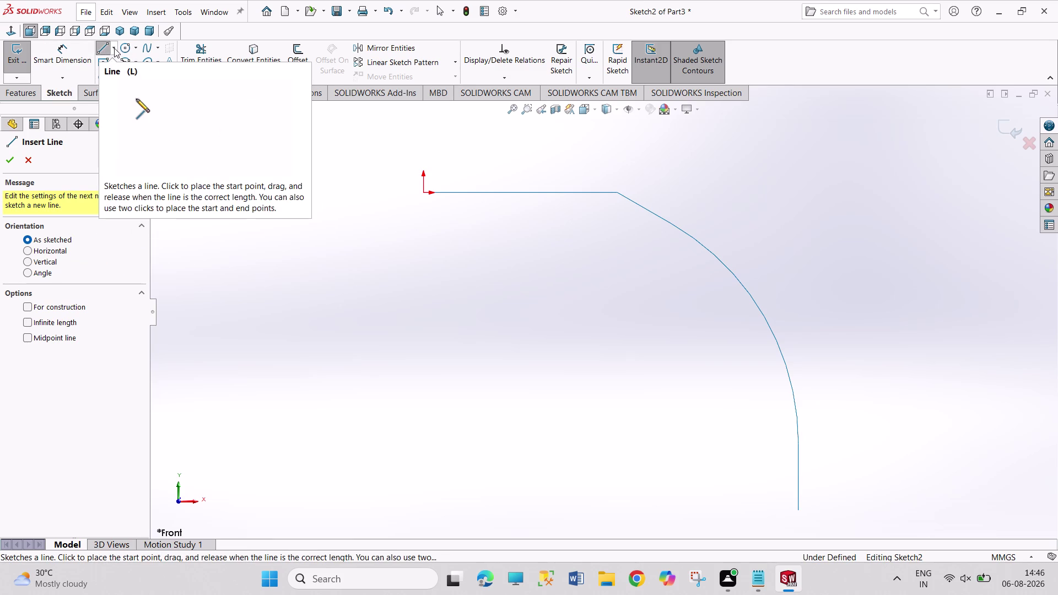
click(114, 48)
click(115, 57)
click(238, 192)
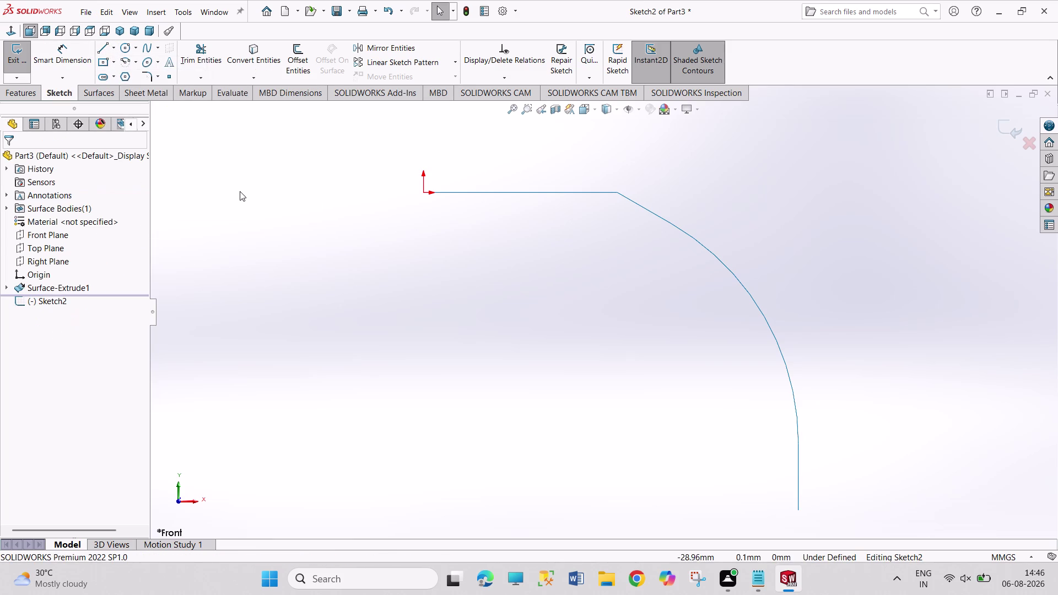
click(119, 27)
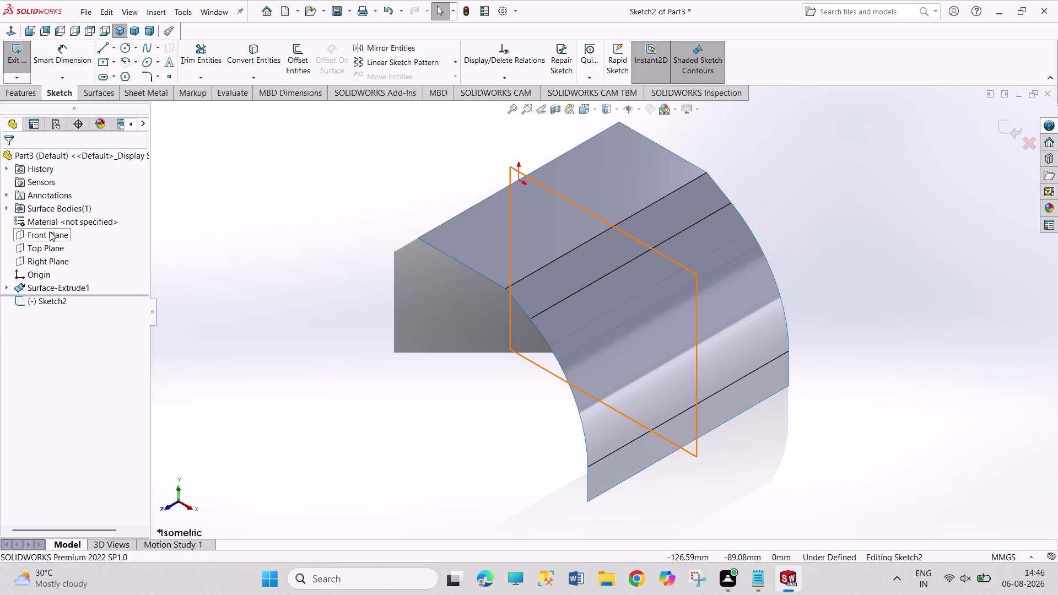
click(54, 265)
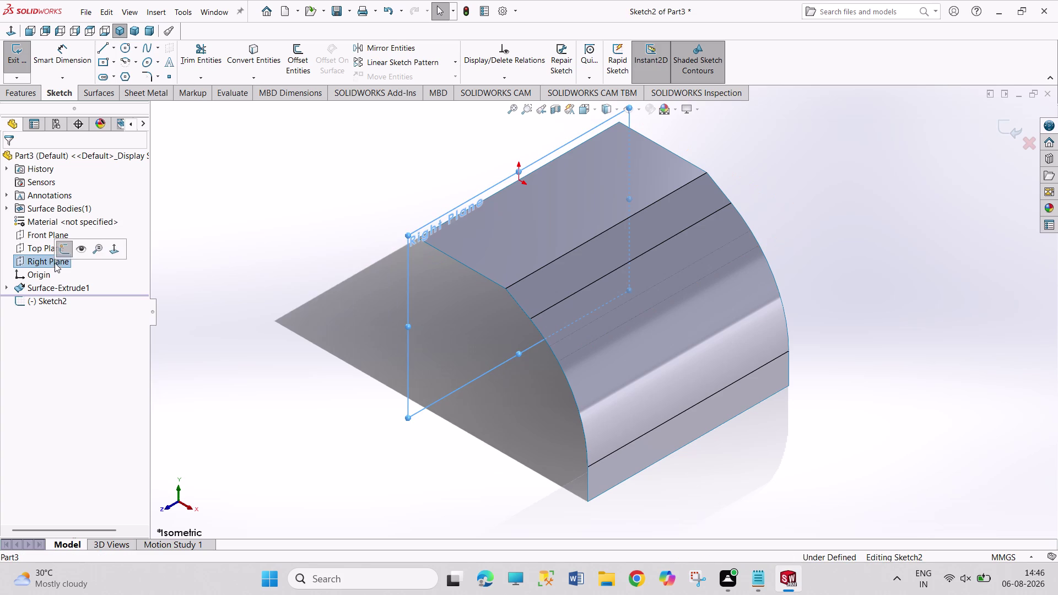
Exit the empty Sketch2 and start Sketch3 on Right Plane.
click(68, 244)
click(58, 261)
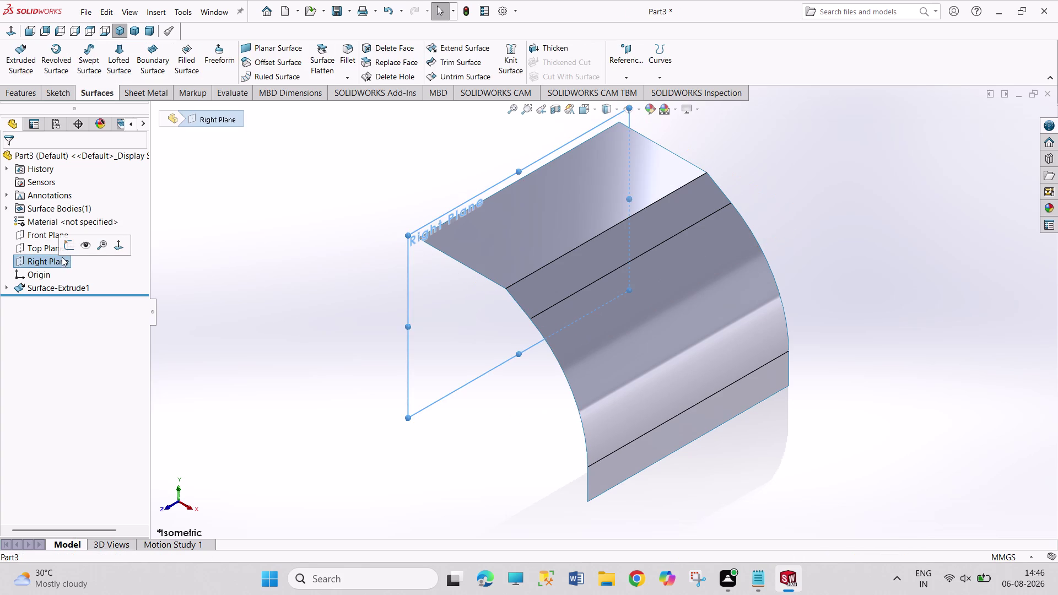
click(65, 248)
scroll(up, 3)
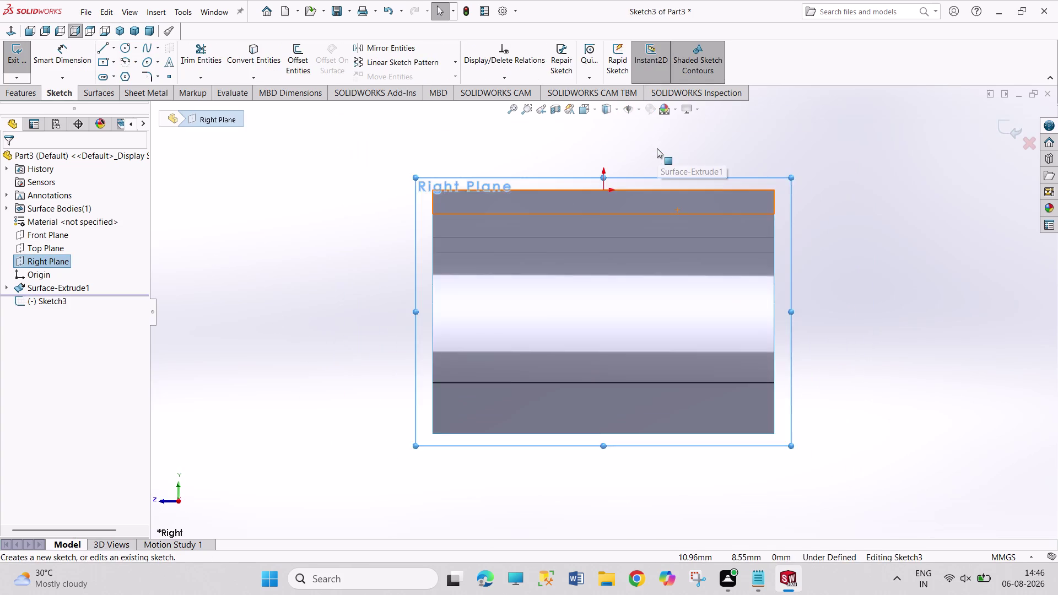
scroll(up, 3)
scroll(down, 3)
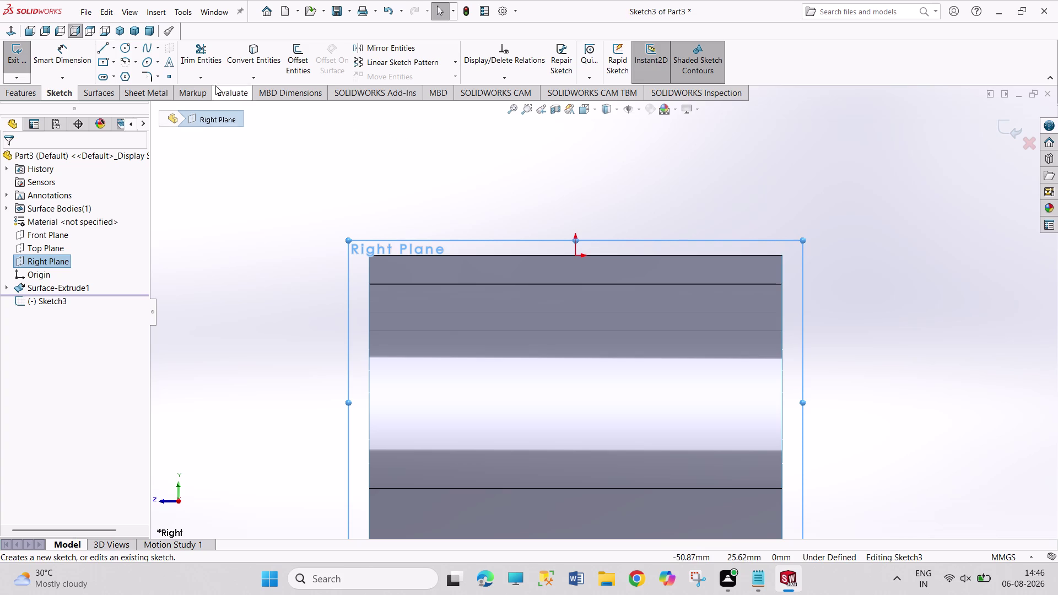
Draw a circle centred on the origin and dimension it to 50 mm diameter.
click(124, 45)
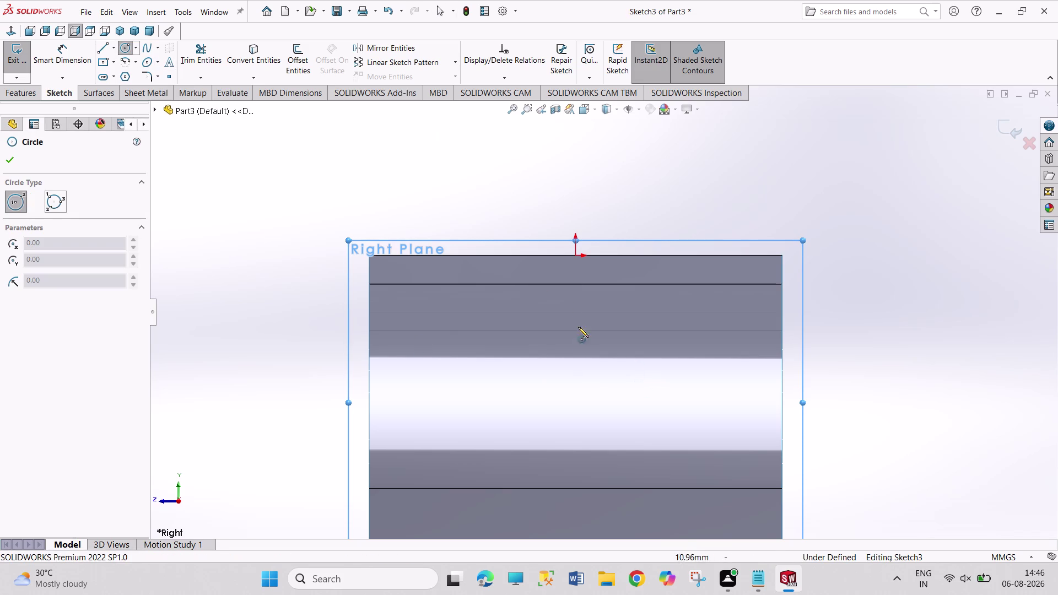
click(573, 255)
click(615, 364)
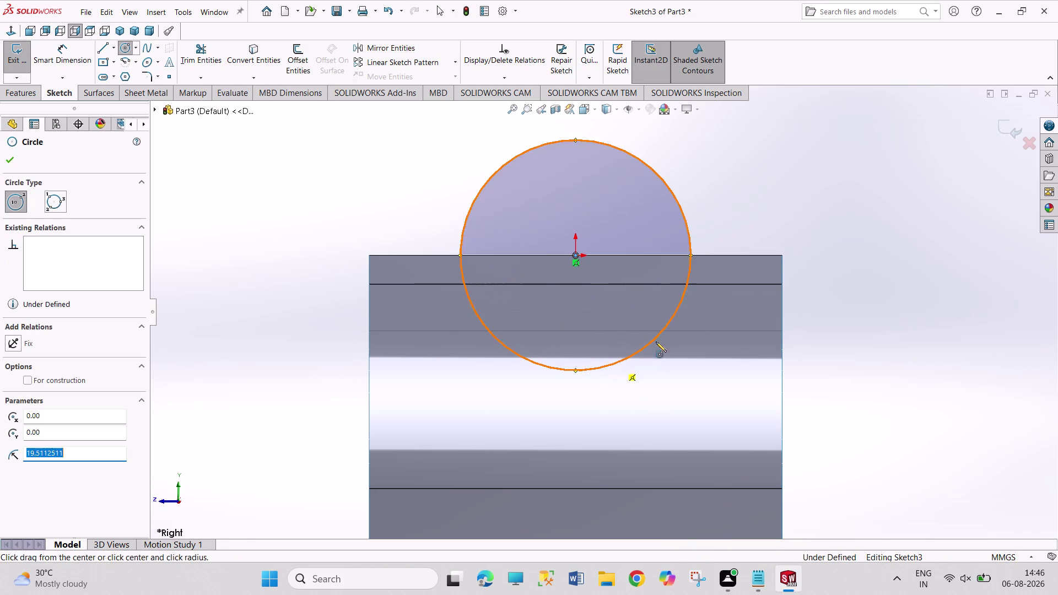
right_drag(877, 326, 817, 140)
click(686, 216)
click(704, 201)
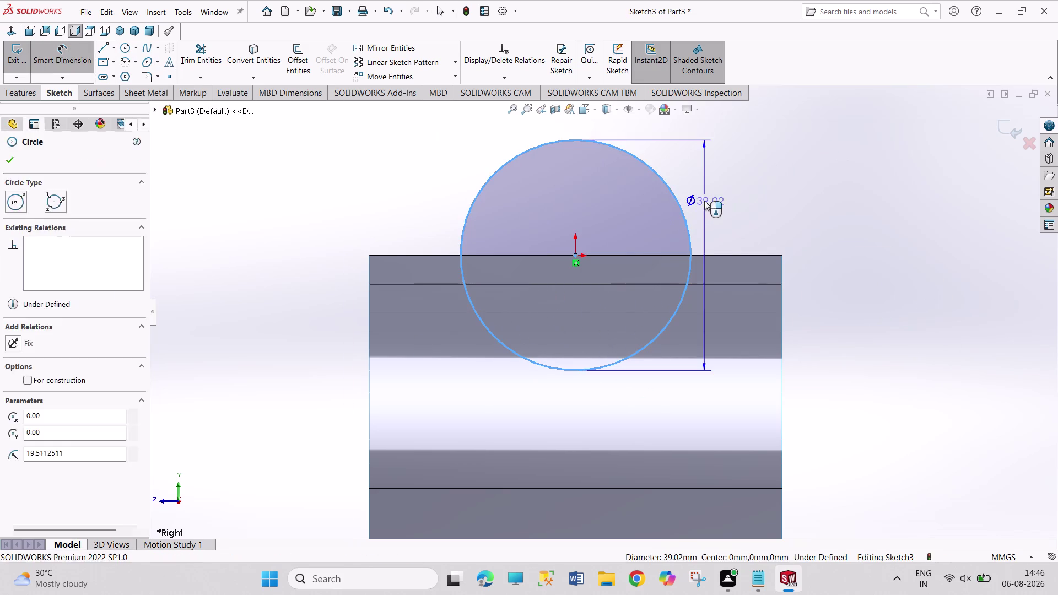
text(50)
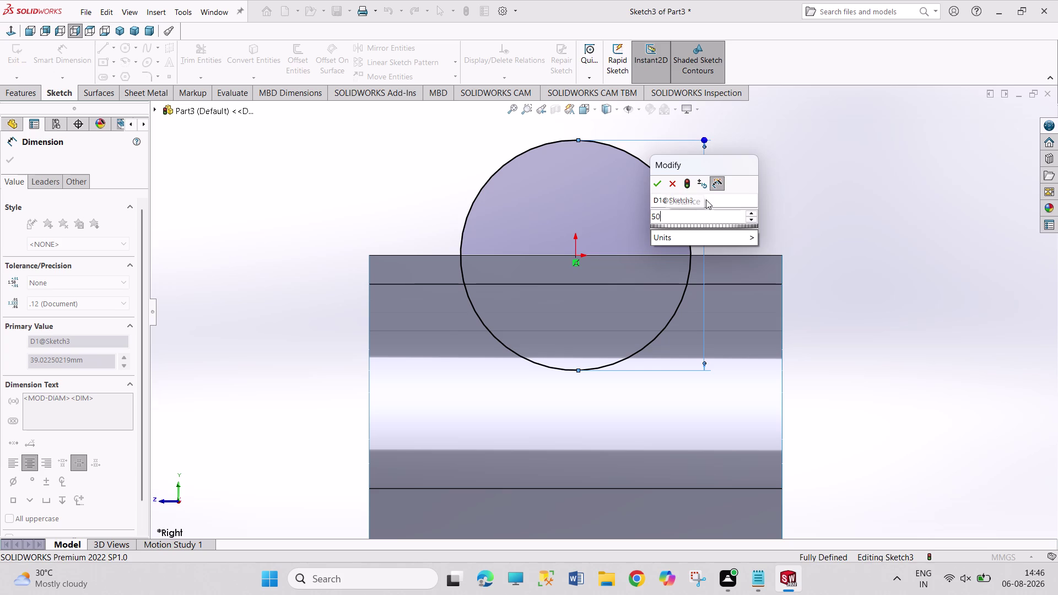
key(Return)
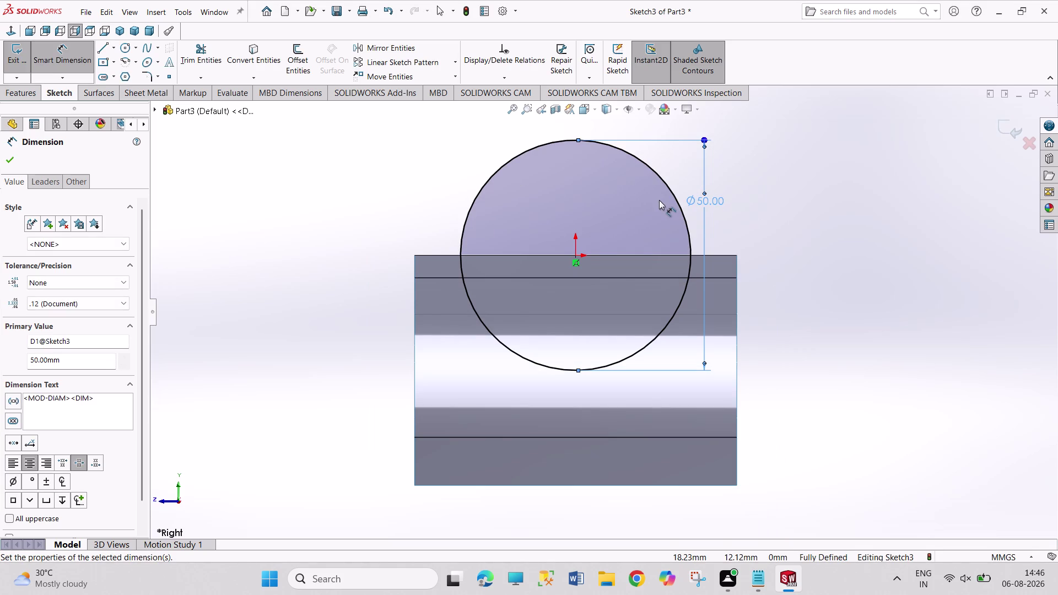
right_click(800, 233)
click(810, 272)
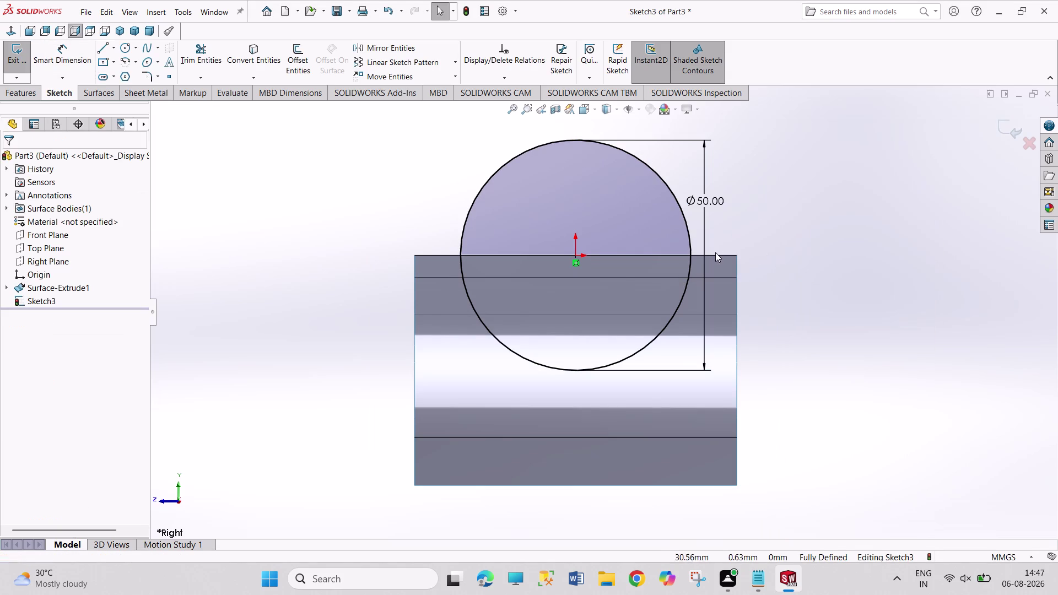
click(711, 256)
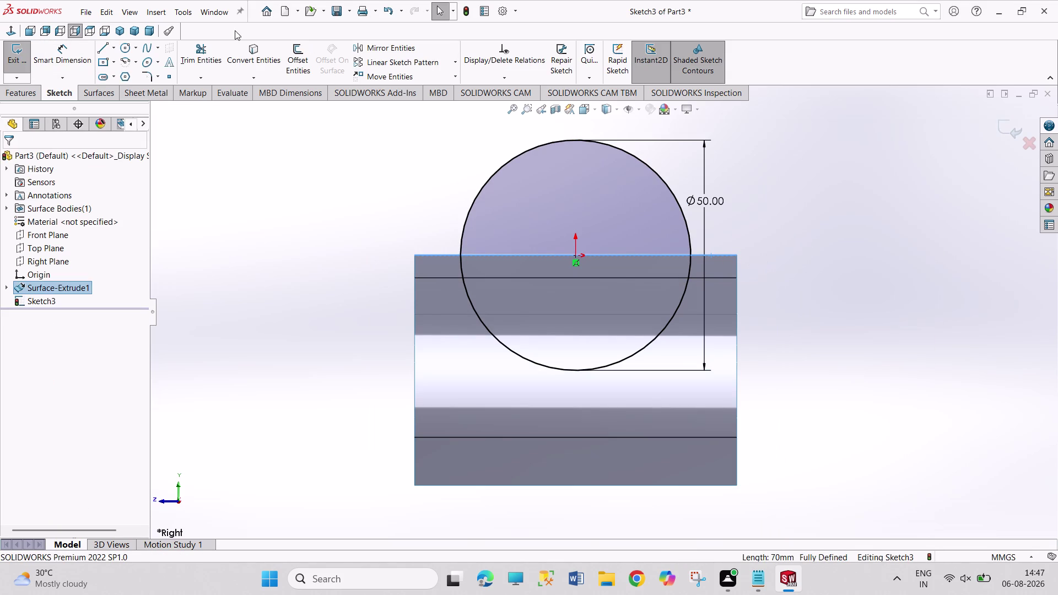
Convert Surface-Extrude1's top edge into sketch geometry.
click(241, 54)
click(293, 127)
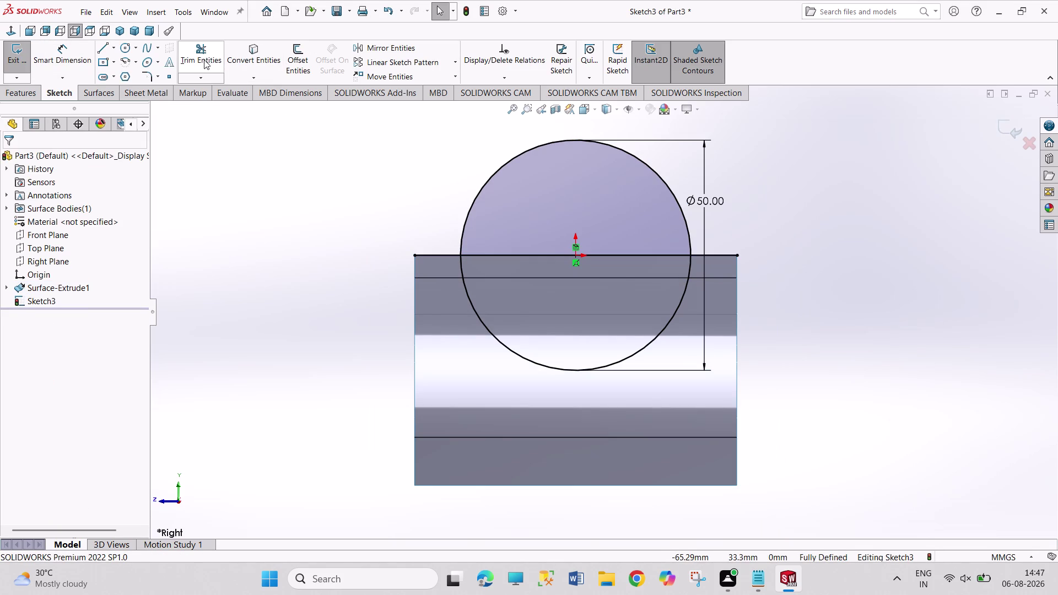
drag(203, 59, 207, 65)
Trim the left, inner and right line segments to leave the semicircle, then exit the sketch.
click(497, 168)
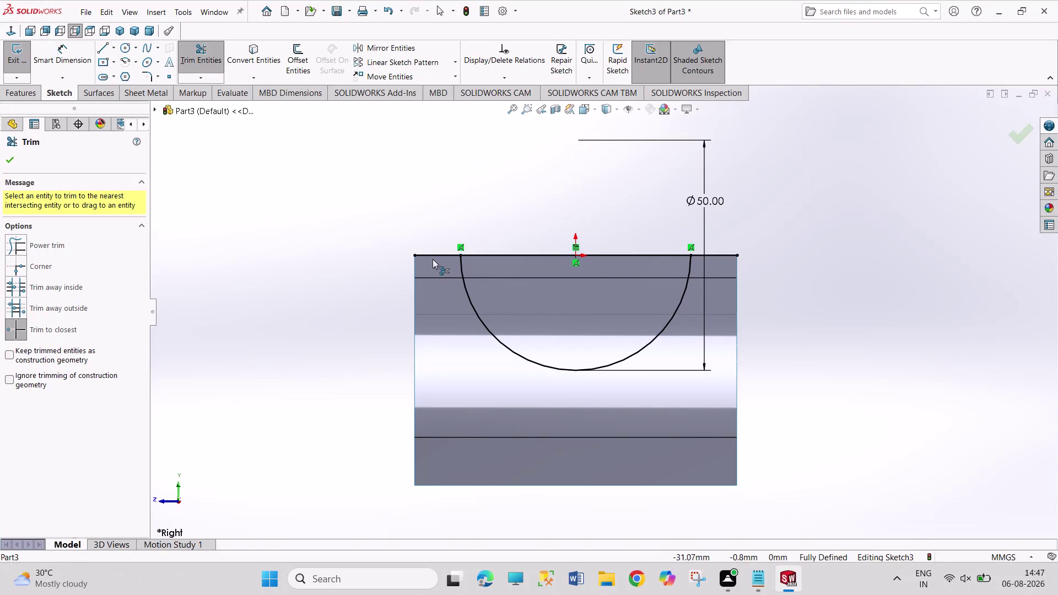
click(434, 255)
click(524, 255)
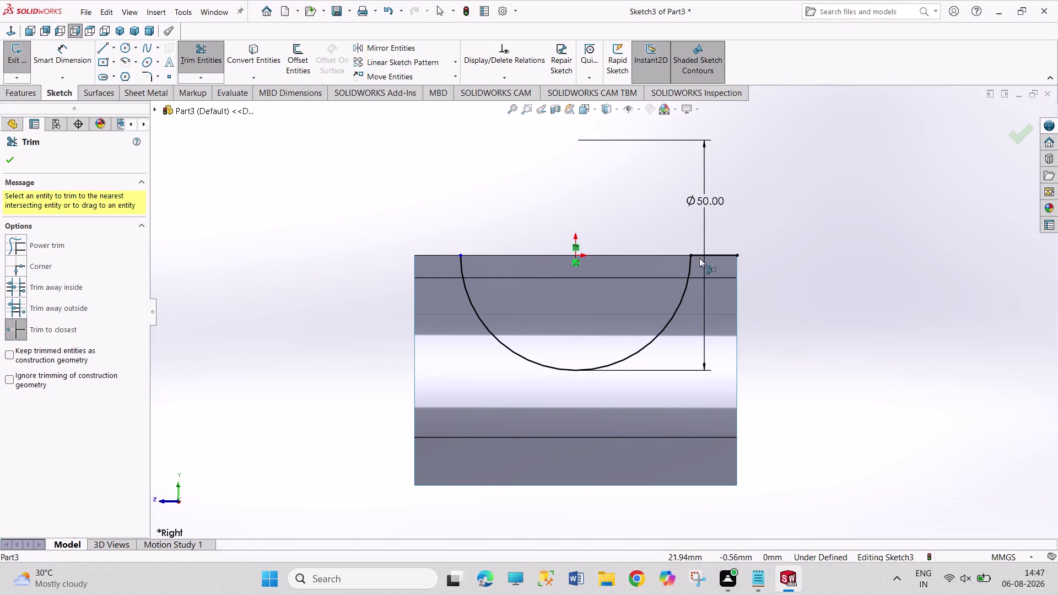
click(723, 256)
right_click(802, 205)
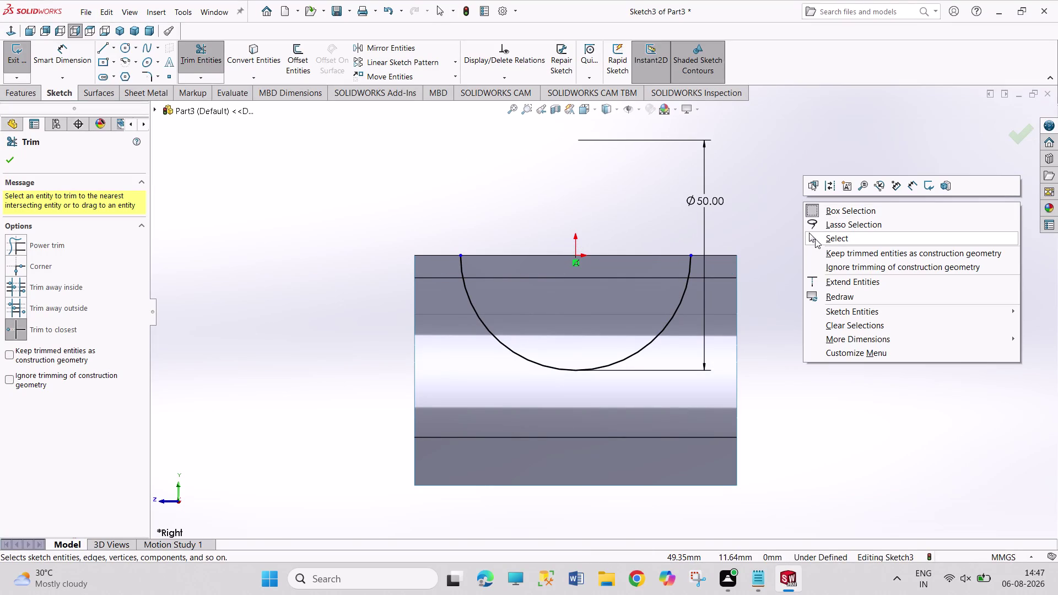
click(815, 238)
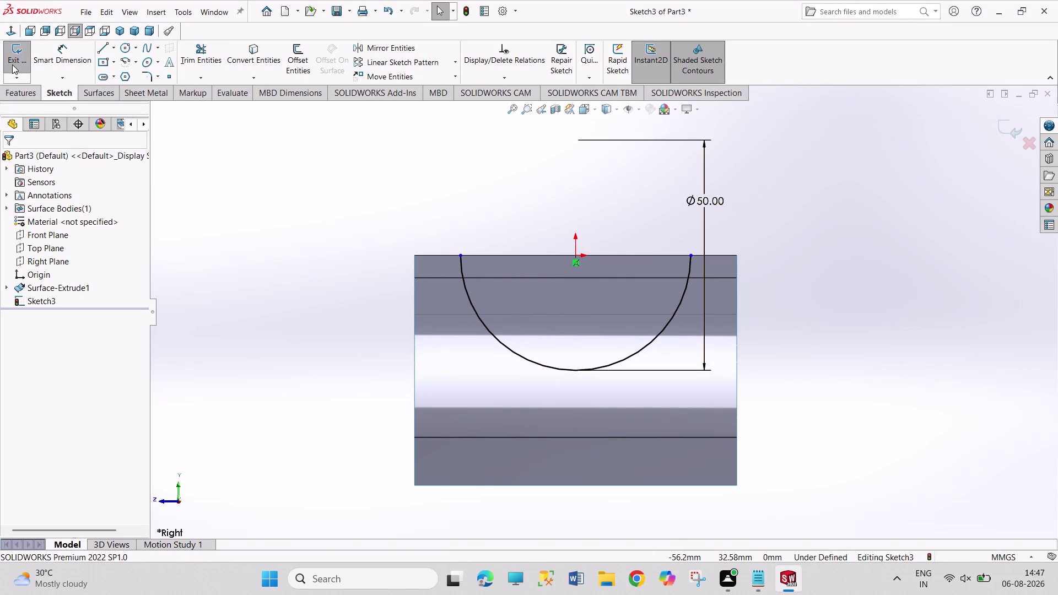
click(11, 65)
Extrude Sketch3's semicircle into a 100 mm mid-plane surface, Surface-Extrude2.
click(12, 56)
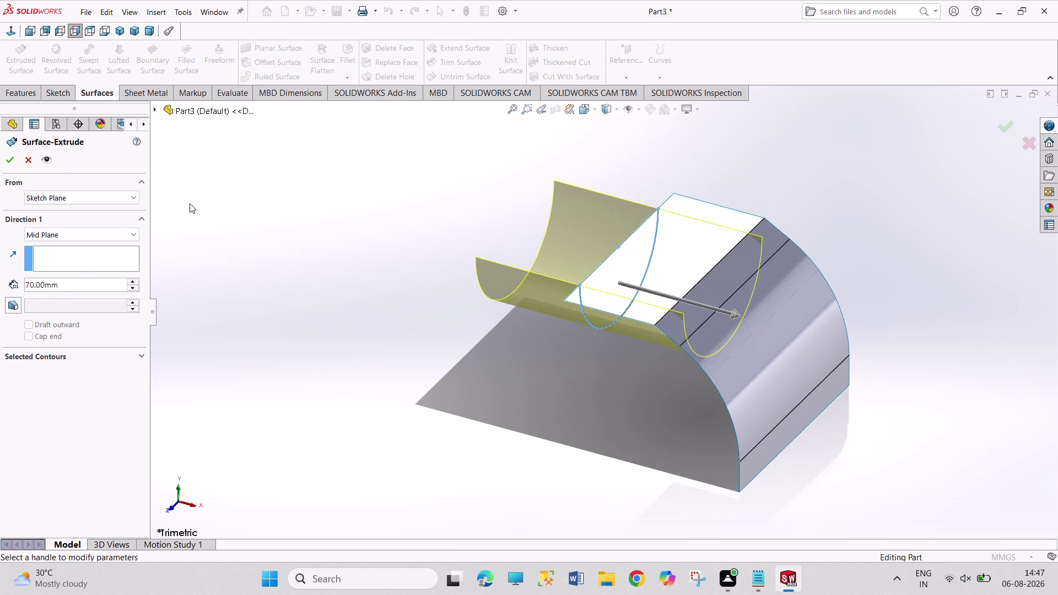
triple_click(135, 281)
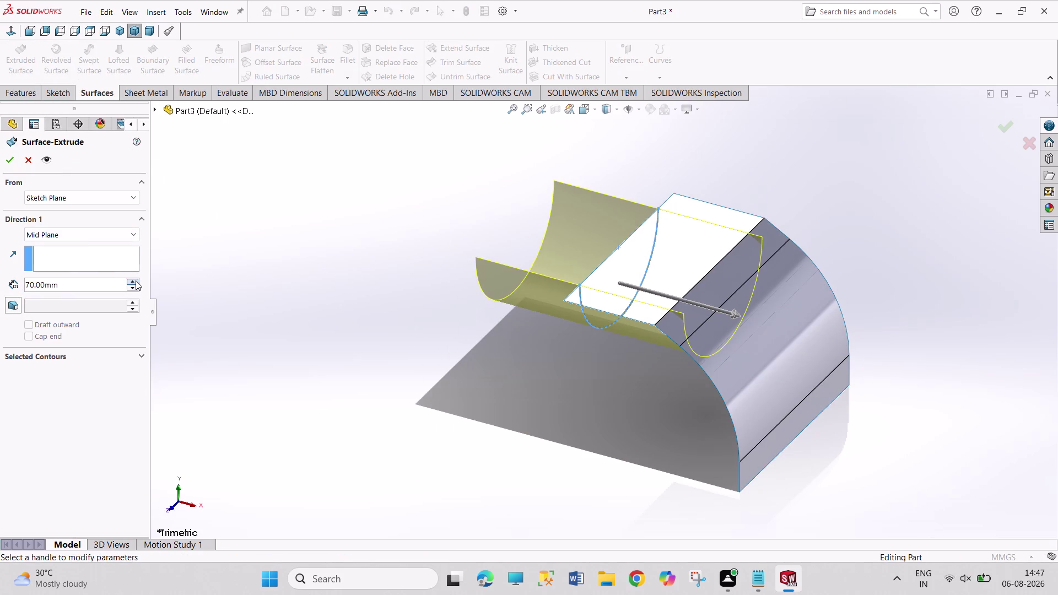
double_click(136, 280)
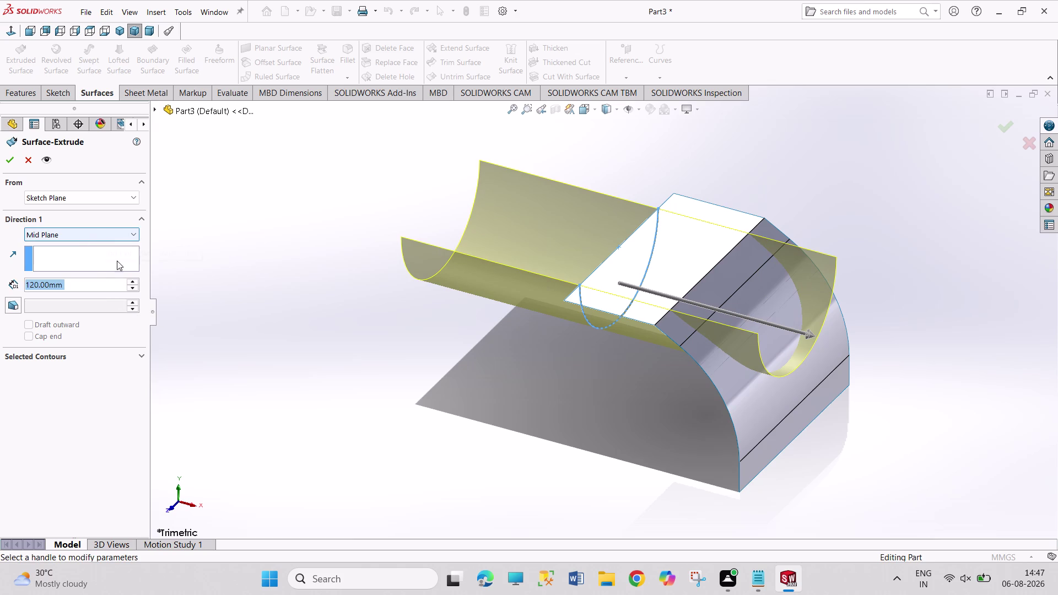
click(134, 311)
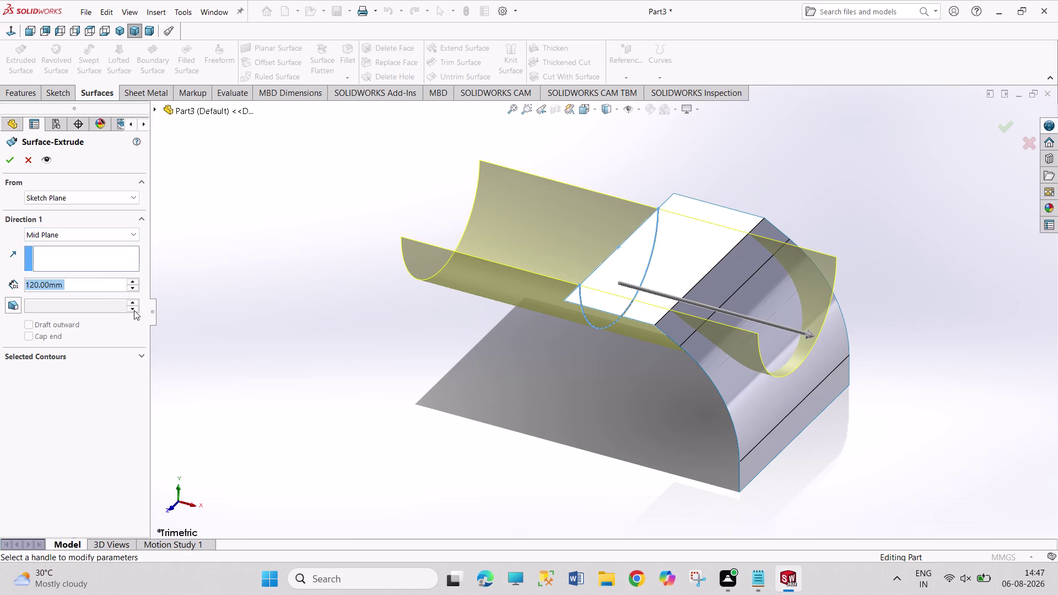
click(134, 310)
click(134, 310)
double_click(134, 286)
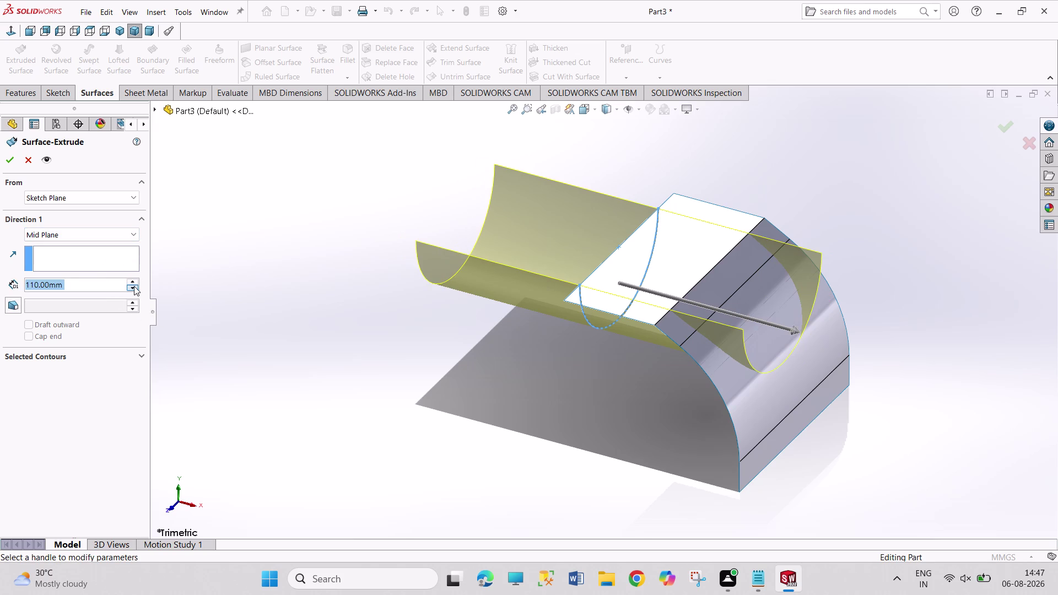
click(134, 286)
click(132, 279)
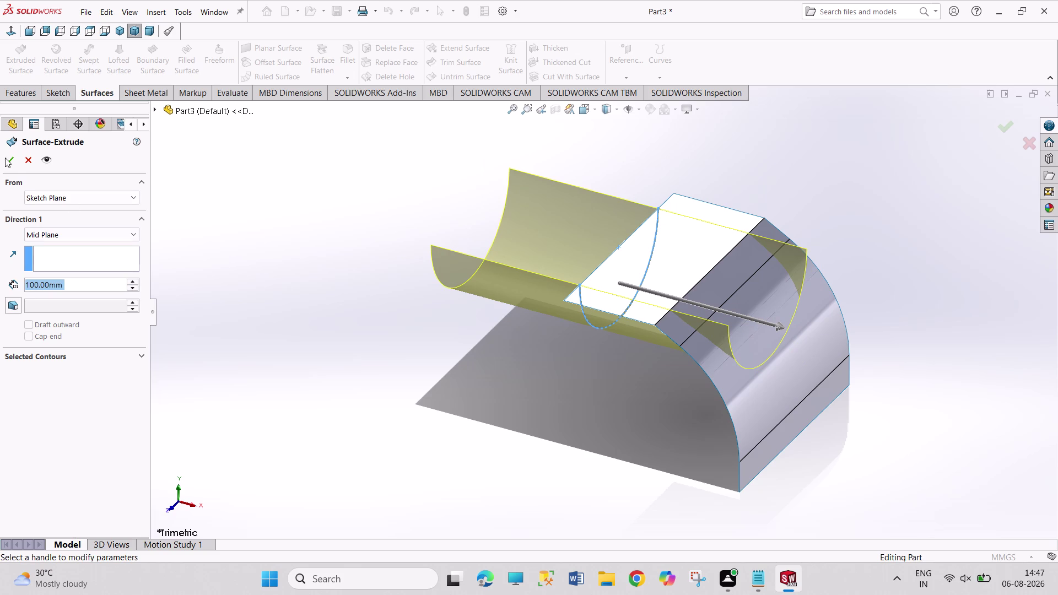
click(4, 159)
click(259, 255)
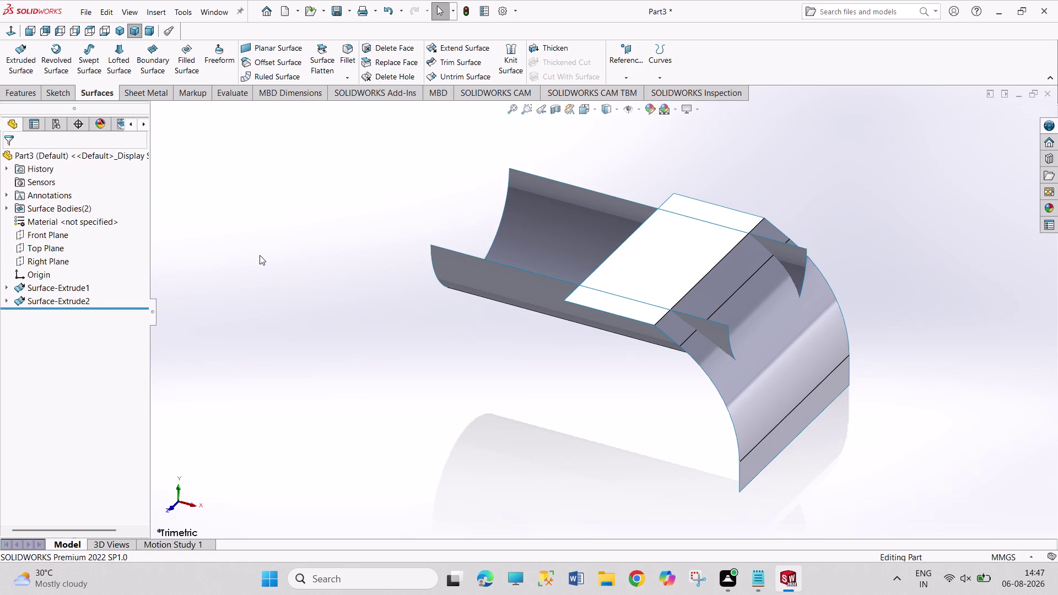
Change Surface-Extrude2 from Mid Plane to Blind, extending 100 mm one way.
right_click(82, 294)
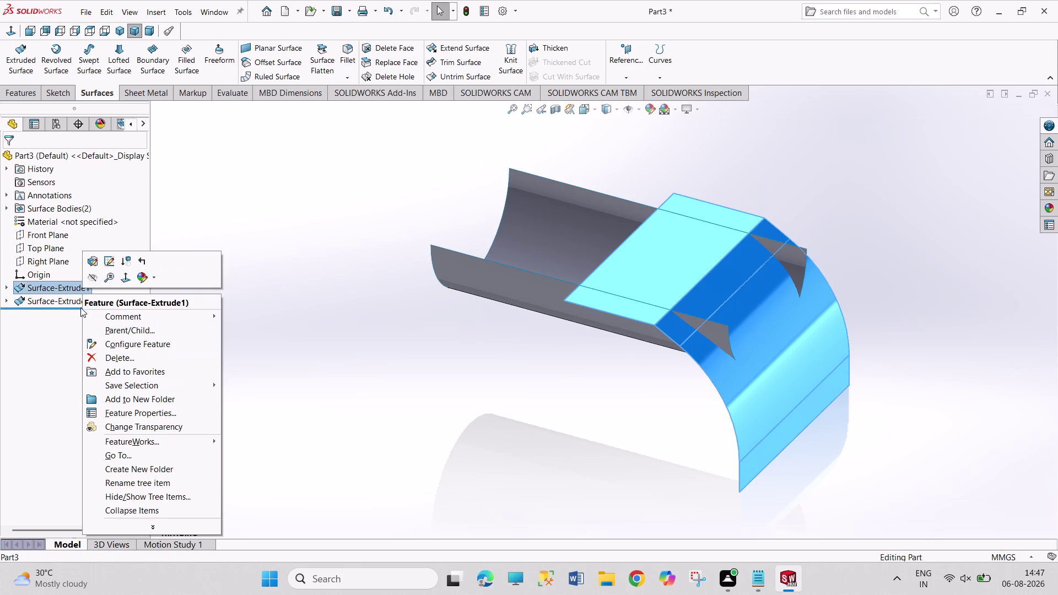
right_click(72, 304)
click(81, 273)
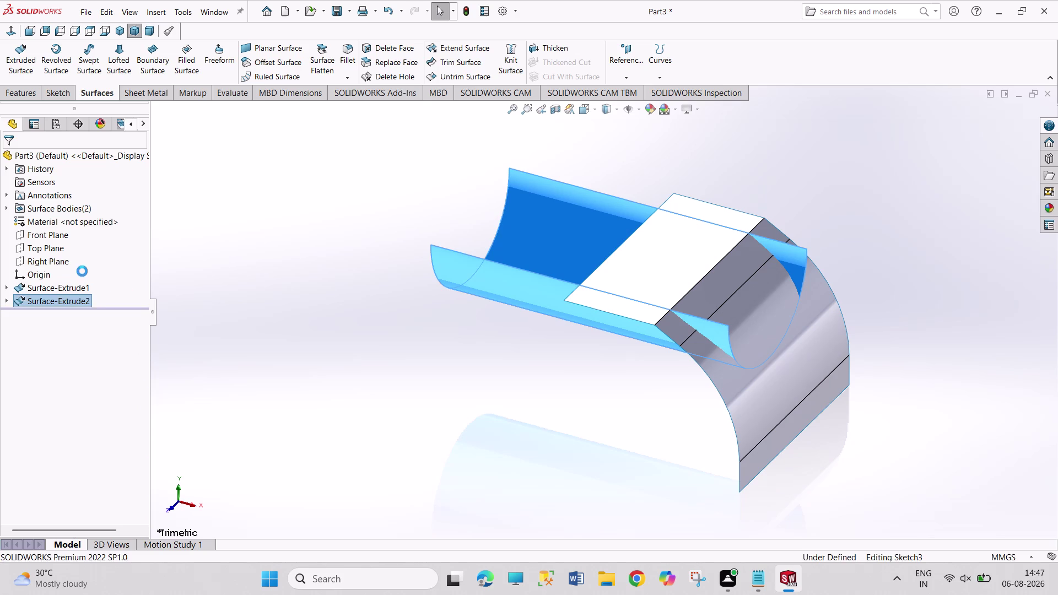
click(45, 235)
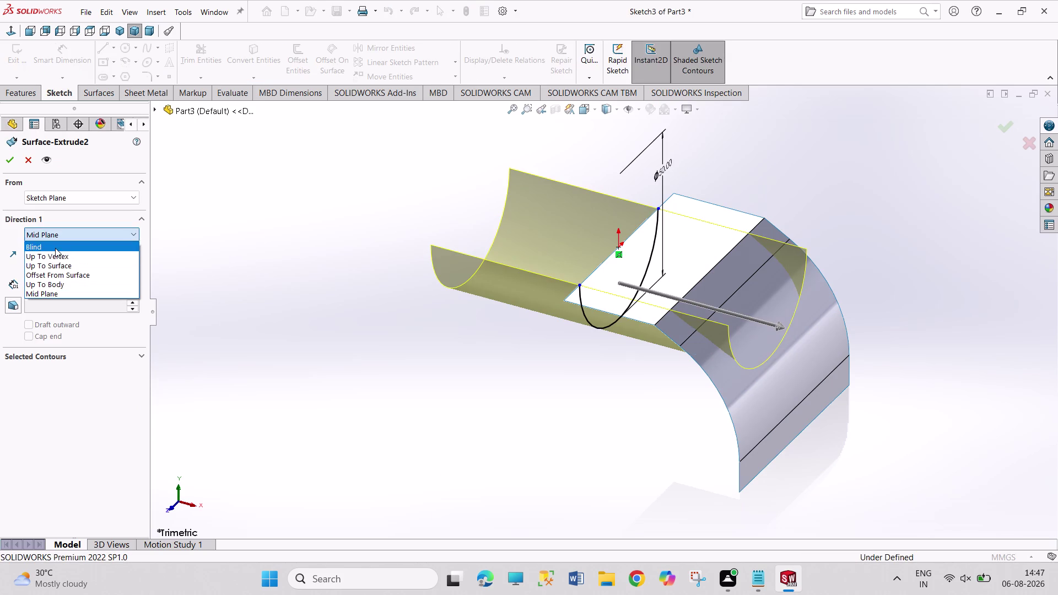
click(55, 248)
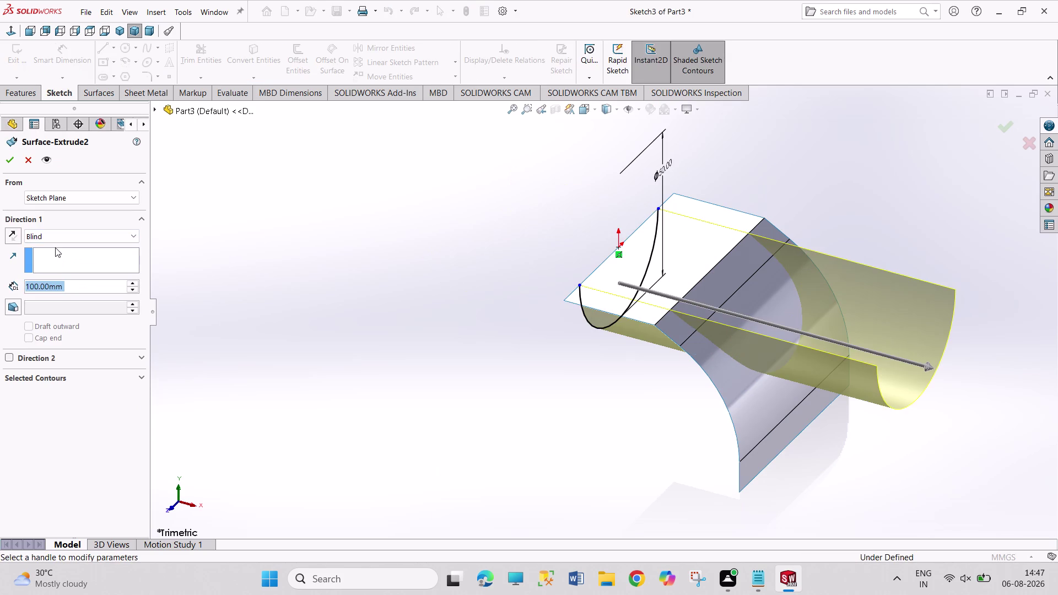
middle_drag(313, 251, 372, 280)
click(4, 153)
click(231, 231)
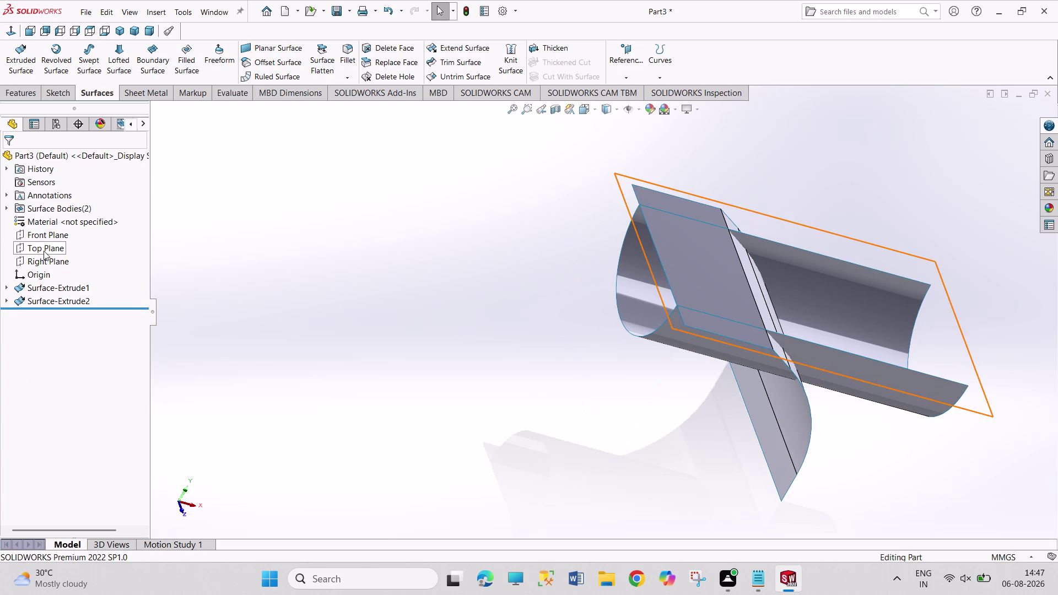
click(42, 237)
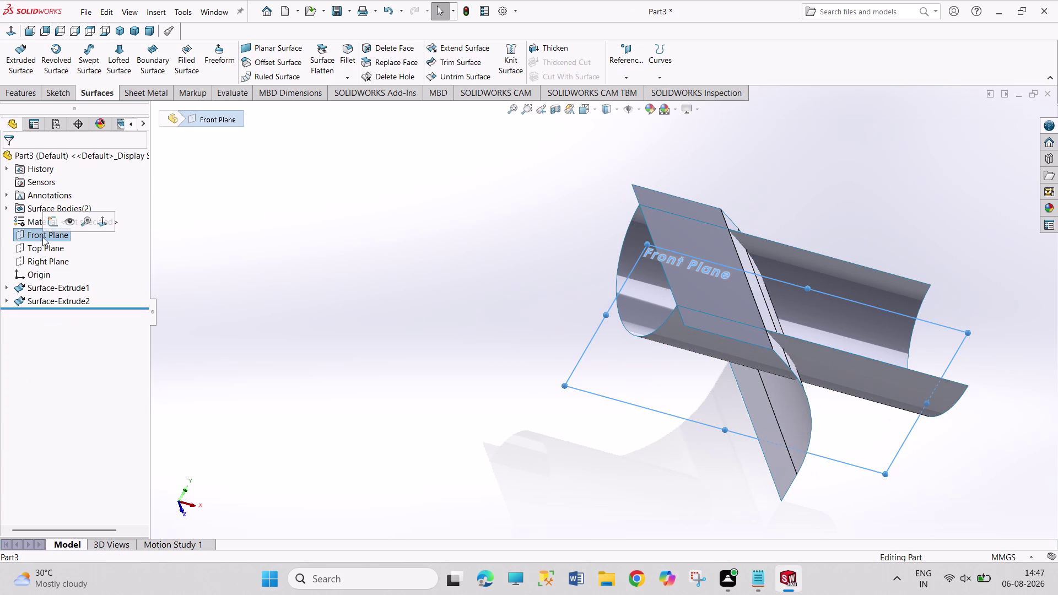
Start a new sketch on the Front Plane.
click(54, 223)
scroll(up, 3)
scroll(down, 3)
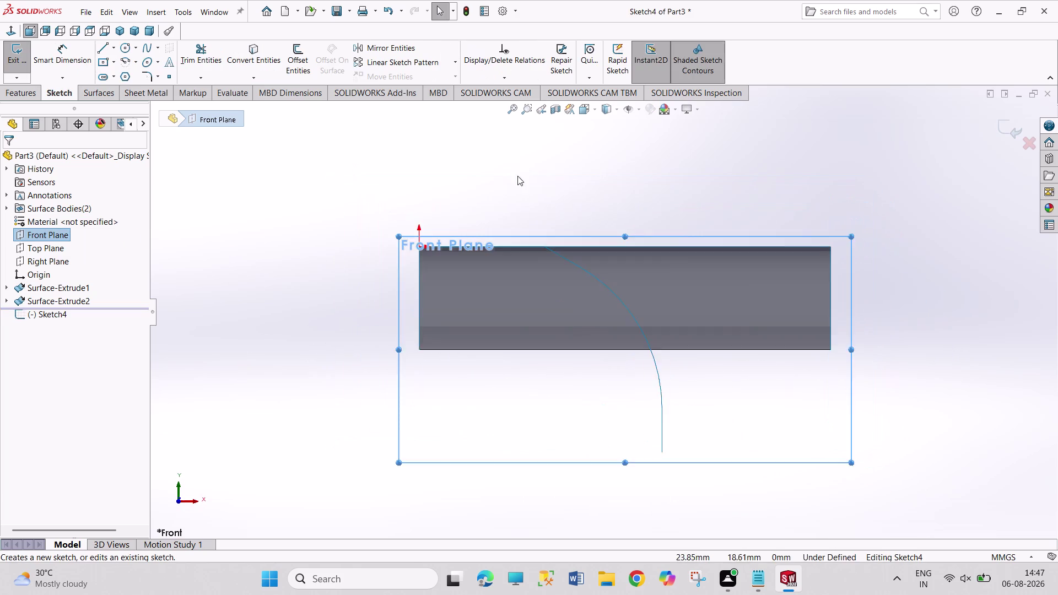
scroll(down, 3)
click(271, 347)
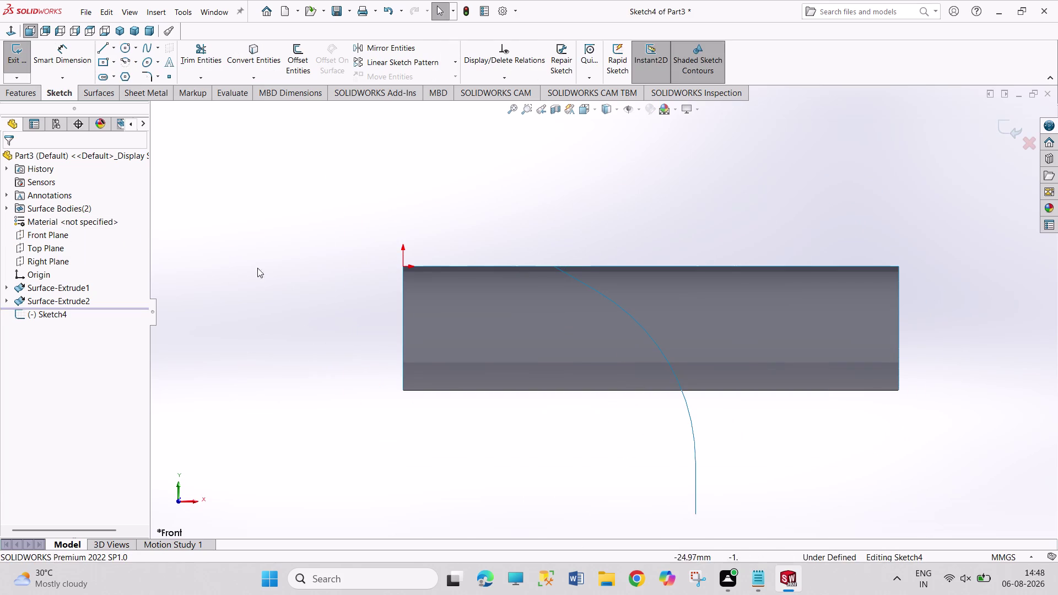
Draw a 180° centerpoint arc below the part.
click(123, 62)
click(516, 428)
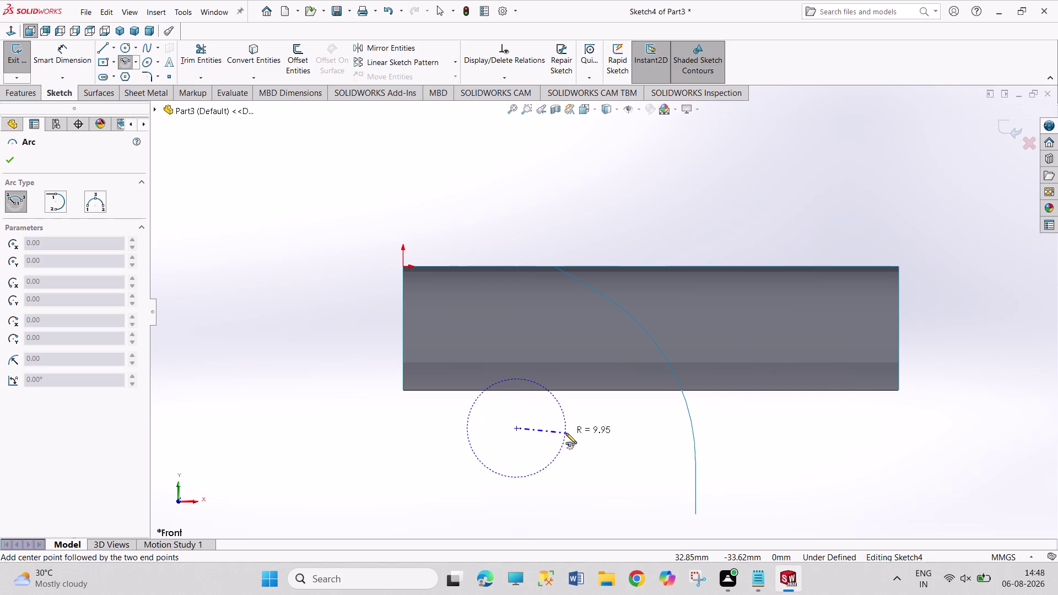
drag(572, 431, 568, 421)
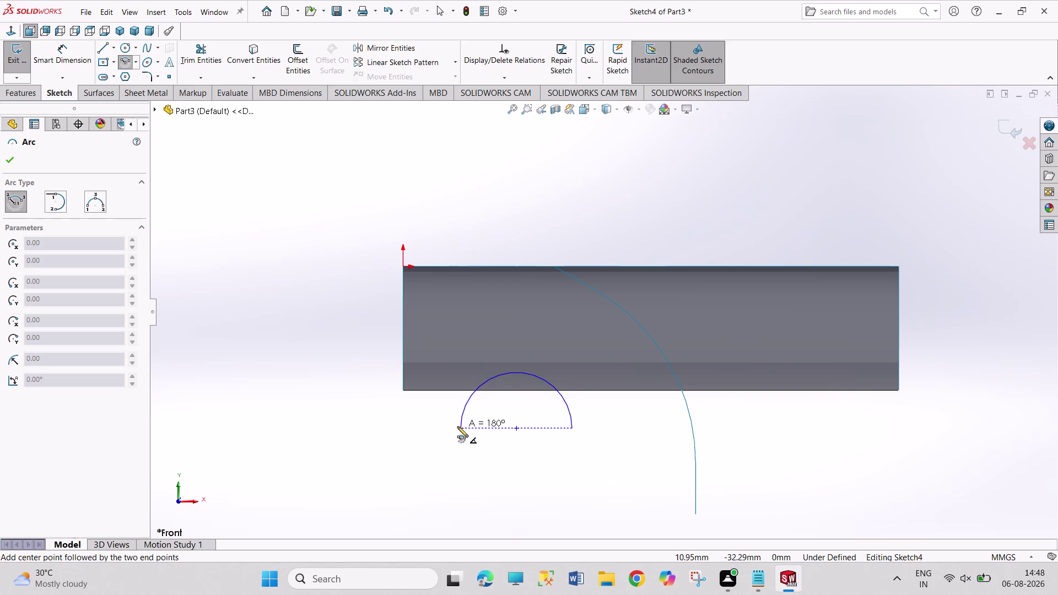
click(458, 427)
right_drag(401, 456, 398, 379)
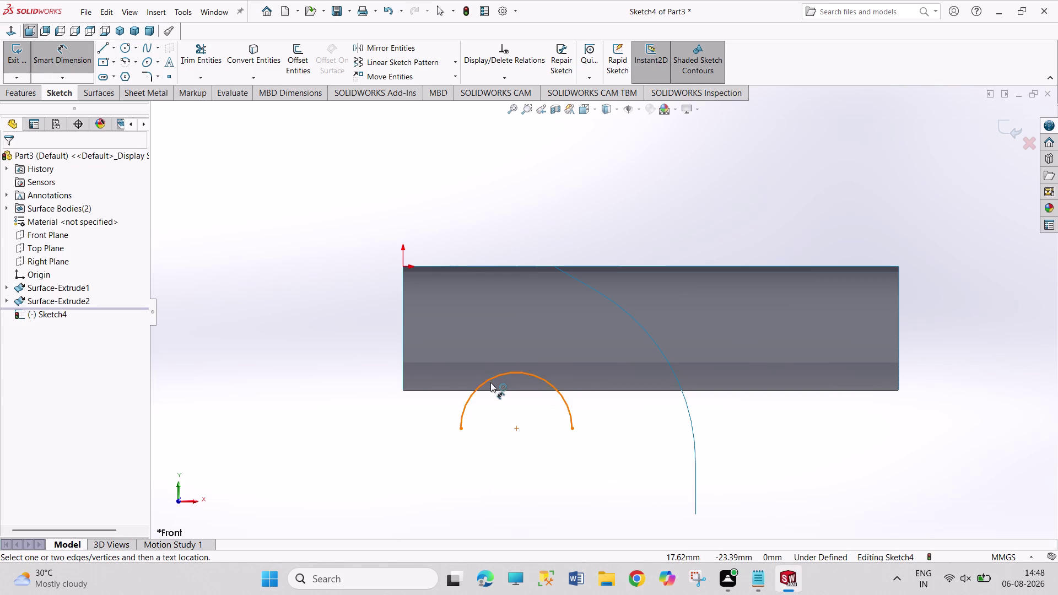
Dimension the half-circle arc with a 15 mm radius.
drag(490, 382, 481, 379)
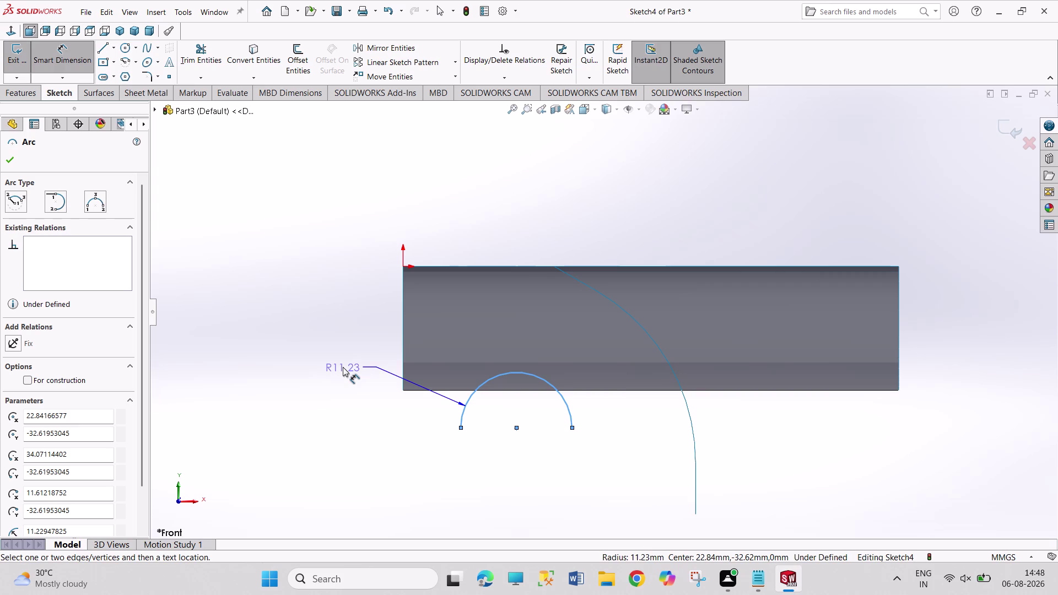
click(343, 367)
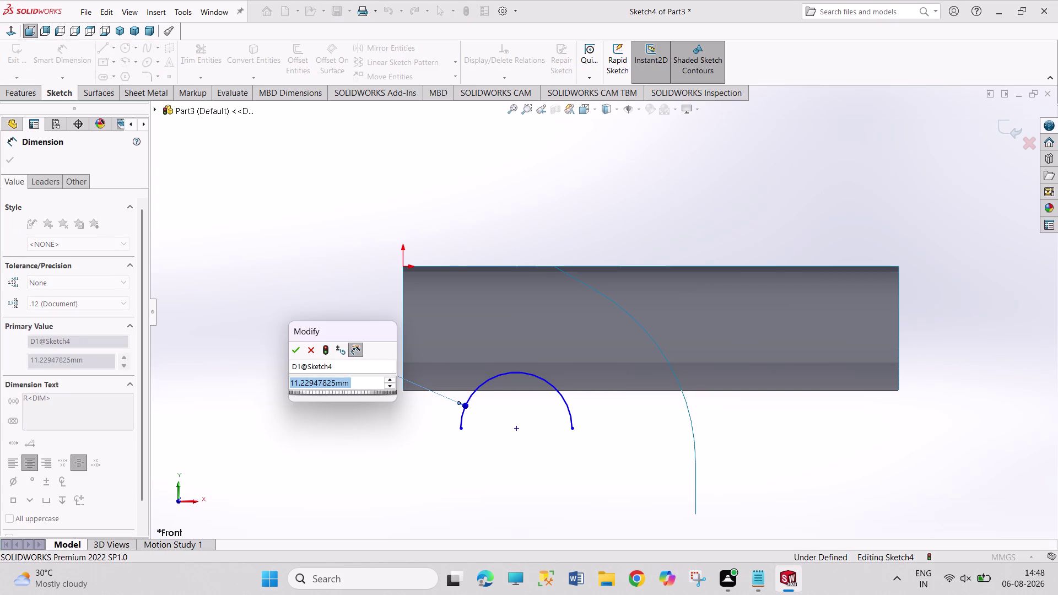
text(15)
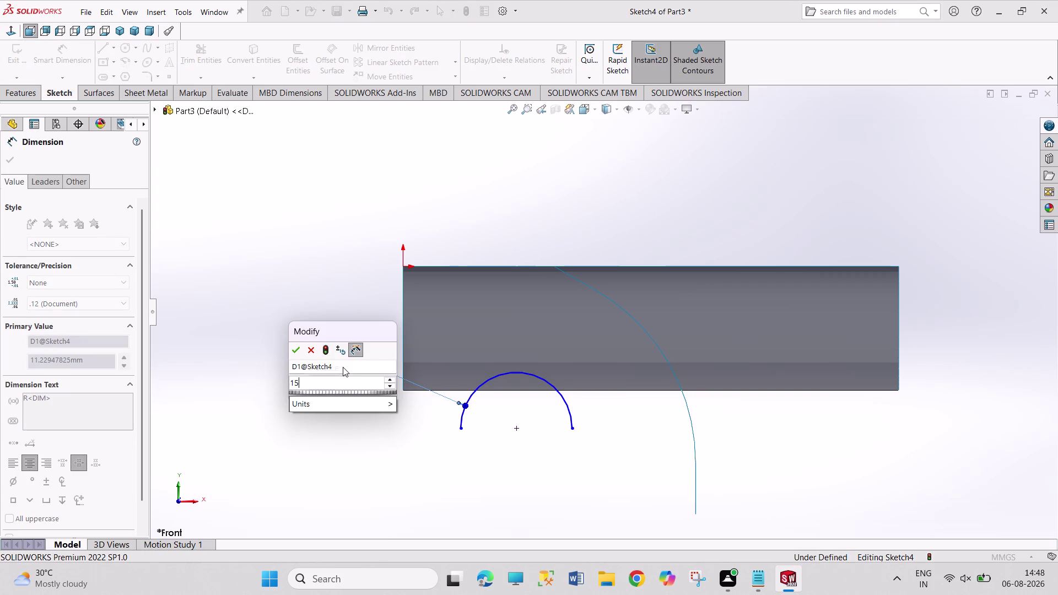
key(Return)
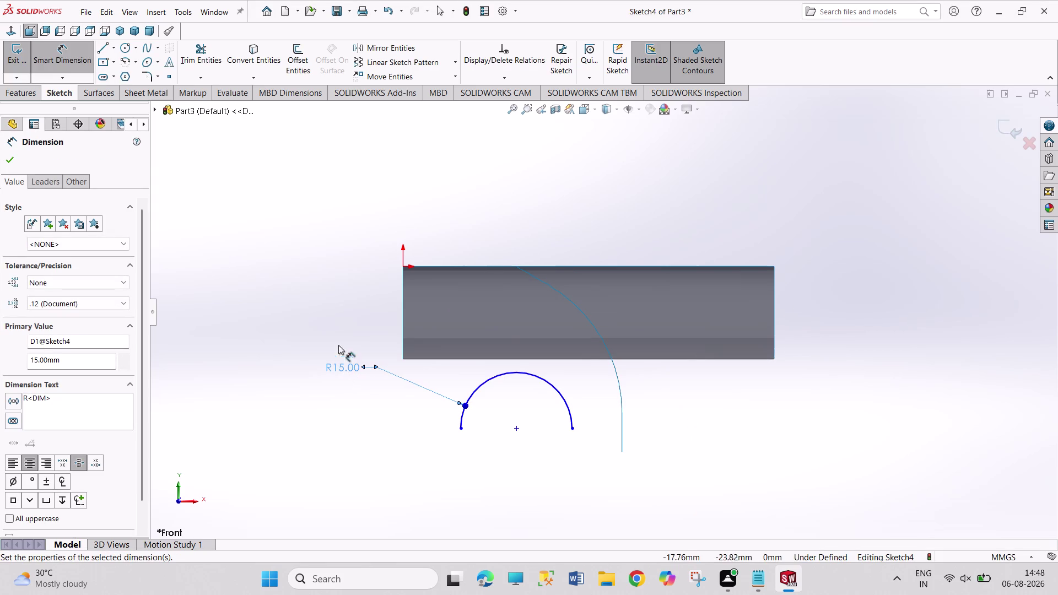
right_click(345, 273)
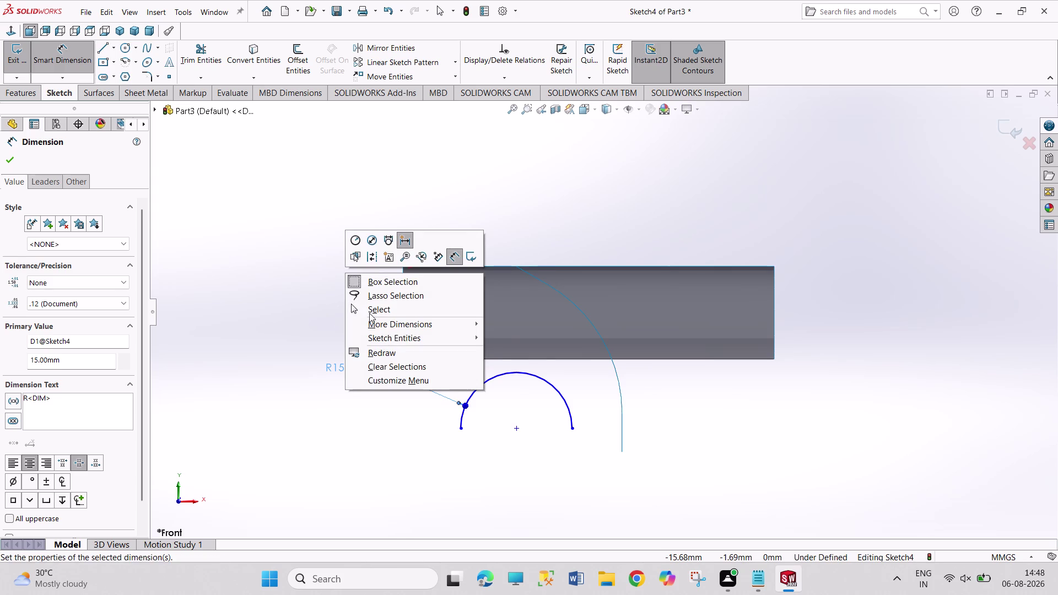
click(370, 311)
click(325, 265)
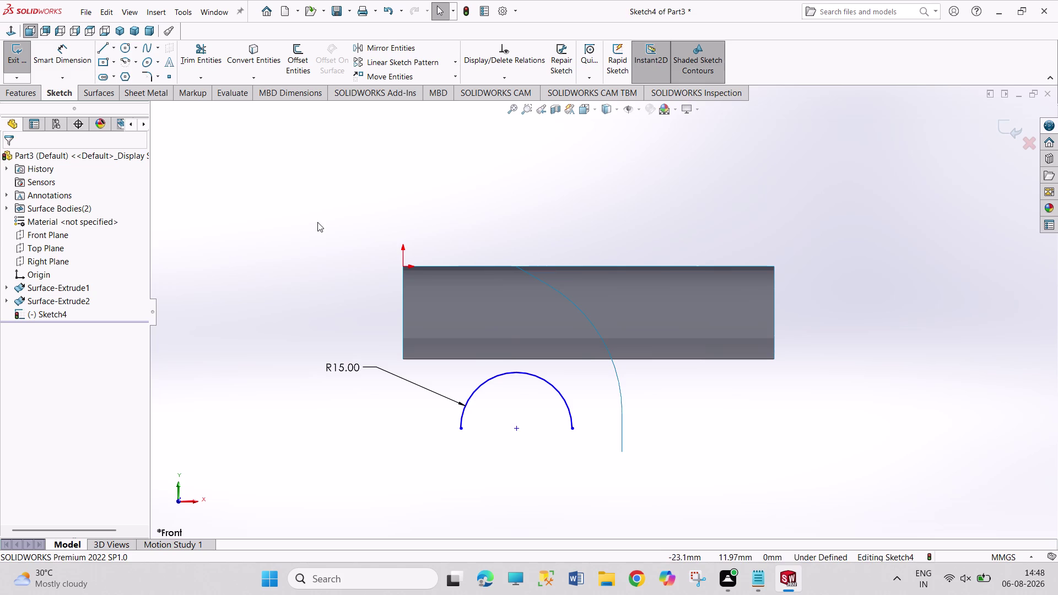
Add a 25 mm vertical distance from the part's top-left corner to the arc's end.
click(43, 58)
drag(461, 430, 454, 431)
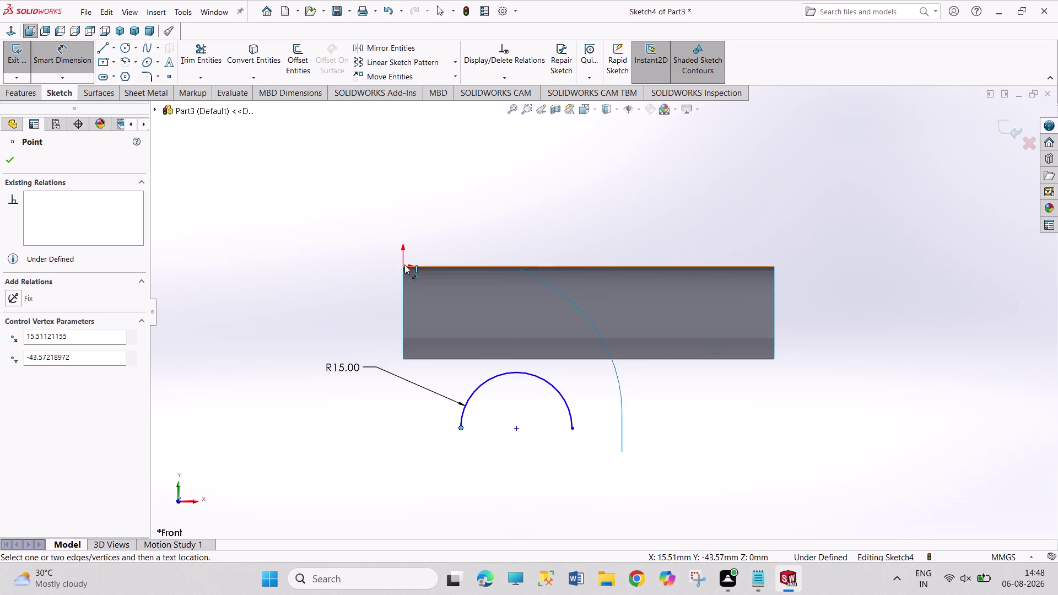
drag(403, 265, 397, 269)
click(270, 347)
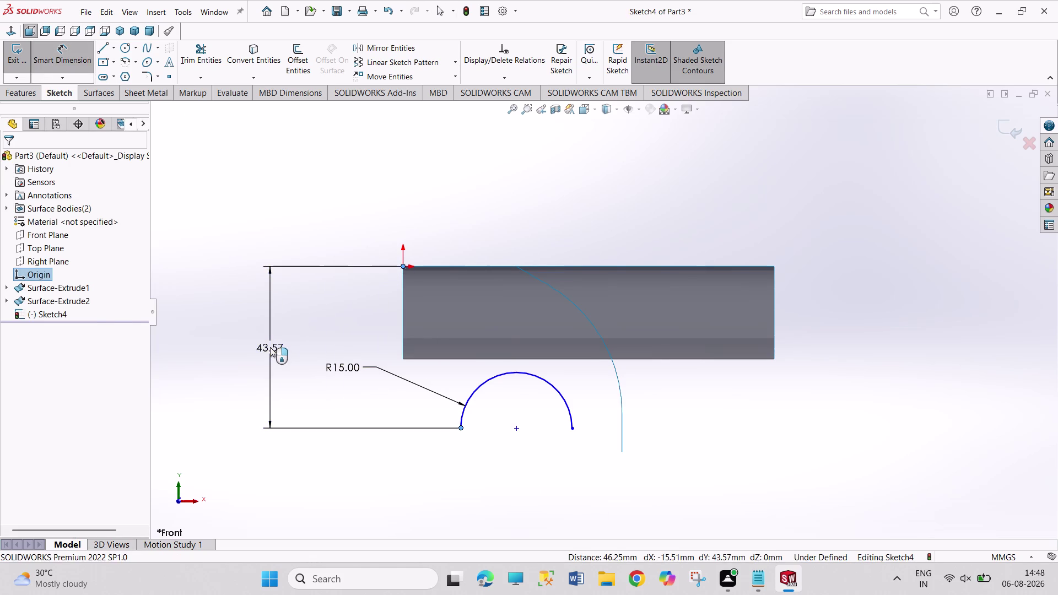
text(25)
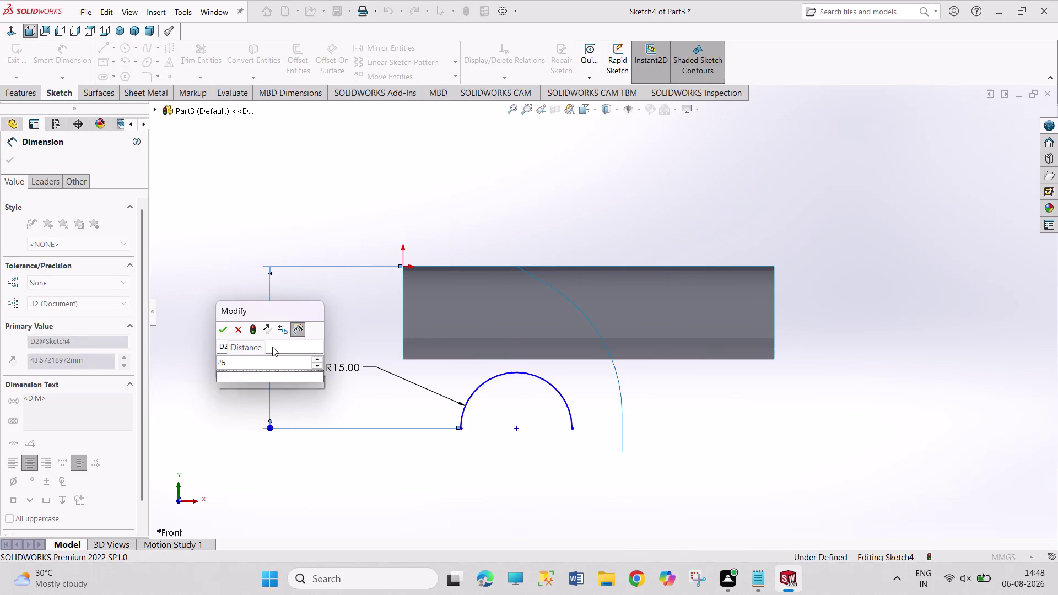
key(Return)
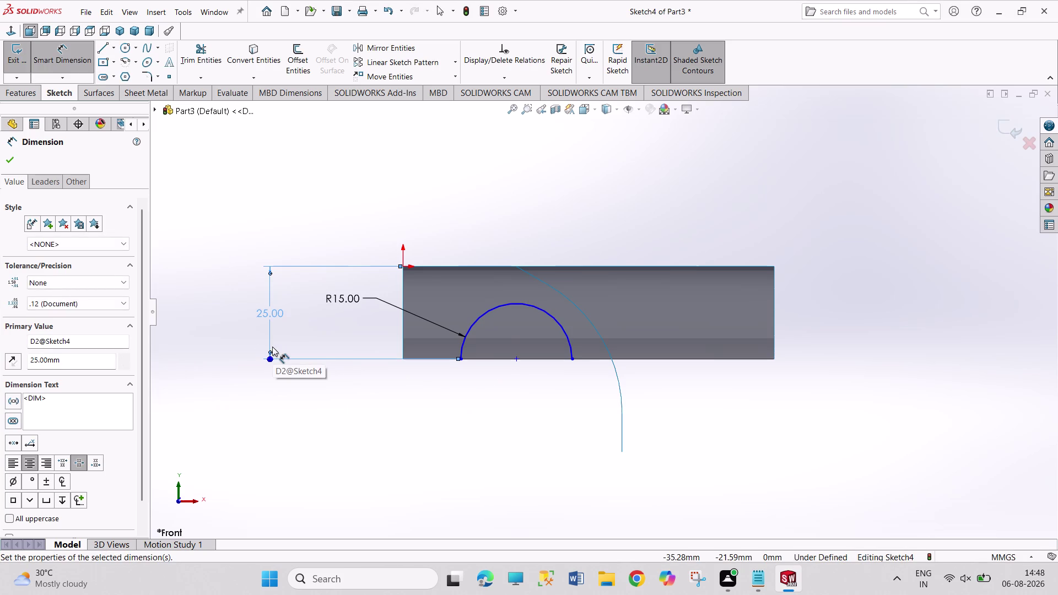
Add a 20 mm horizontal distance from the part's bottom-left corner to the arc centre.
click(520, 361)
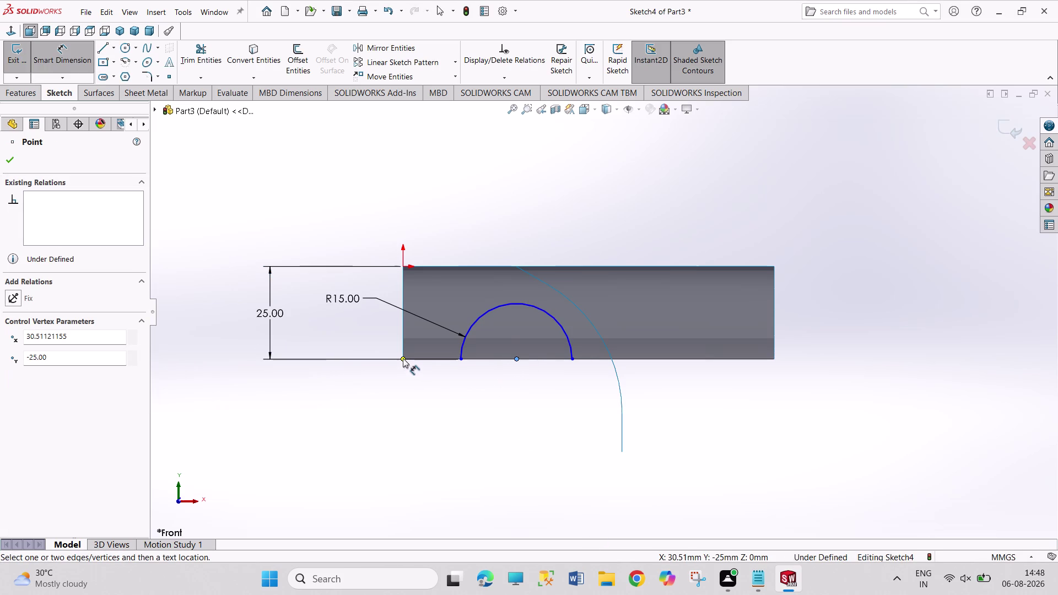
drag(403, 358, 403, 363)
click(475, 420)
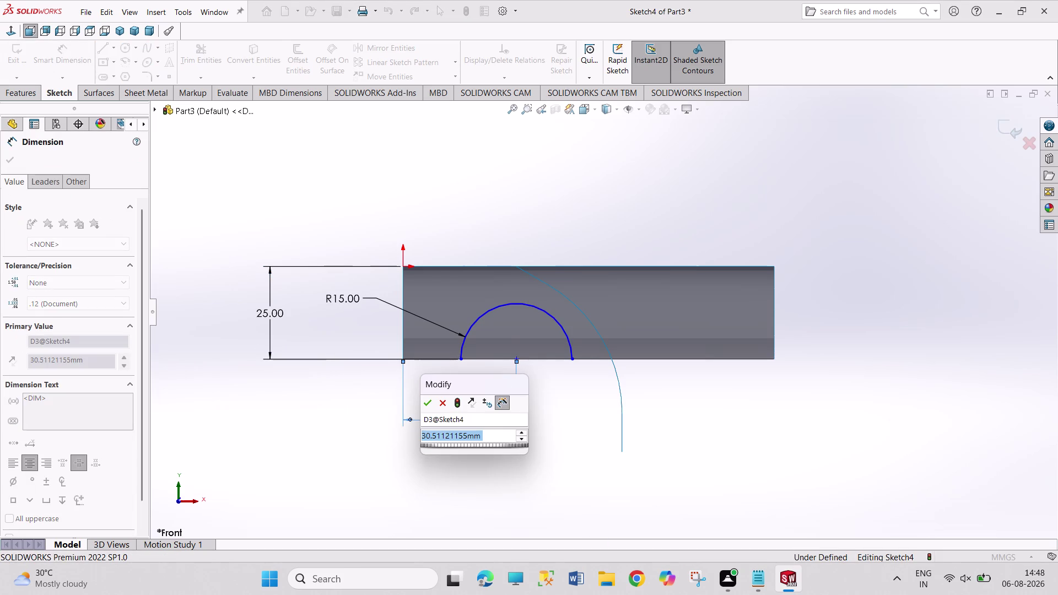
text(20)
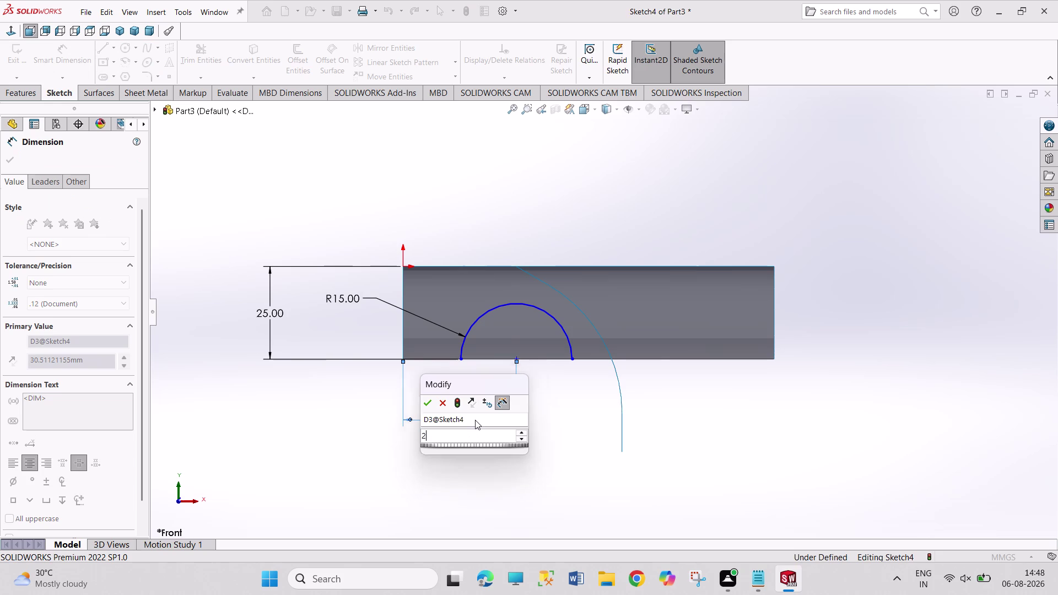
key(Return)
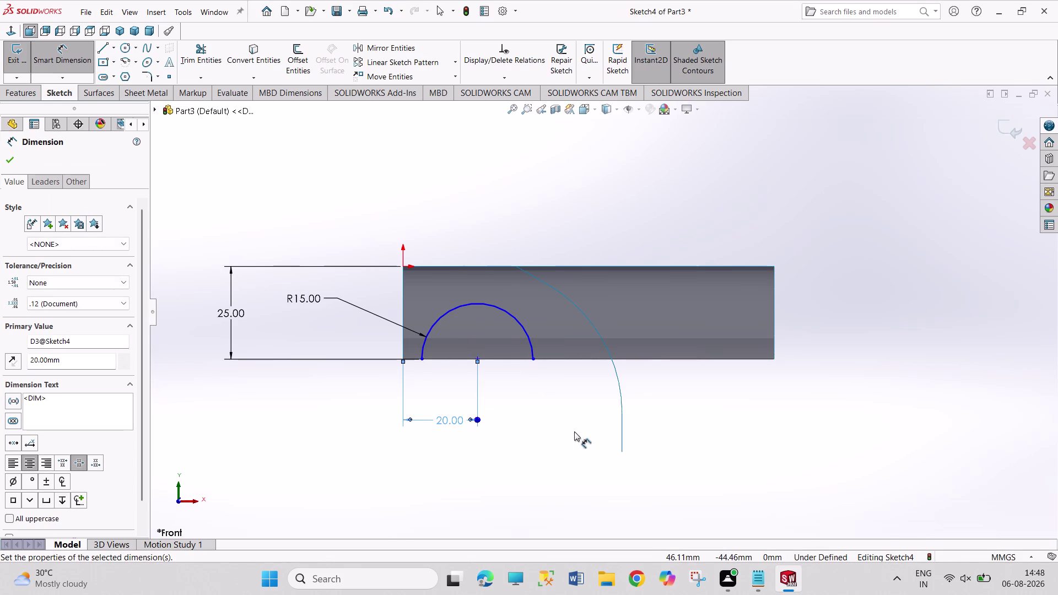
right_click(536, 414)
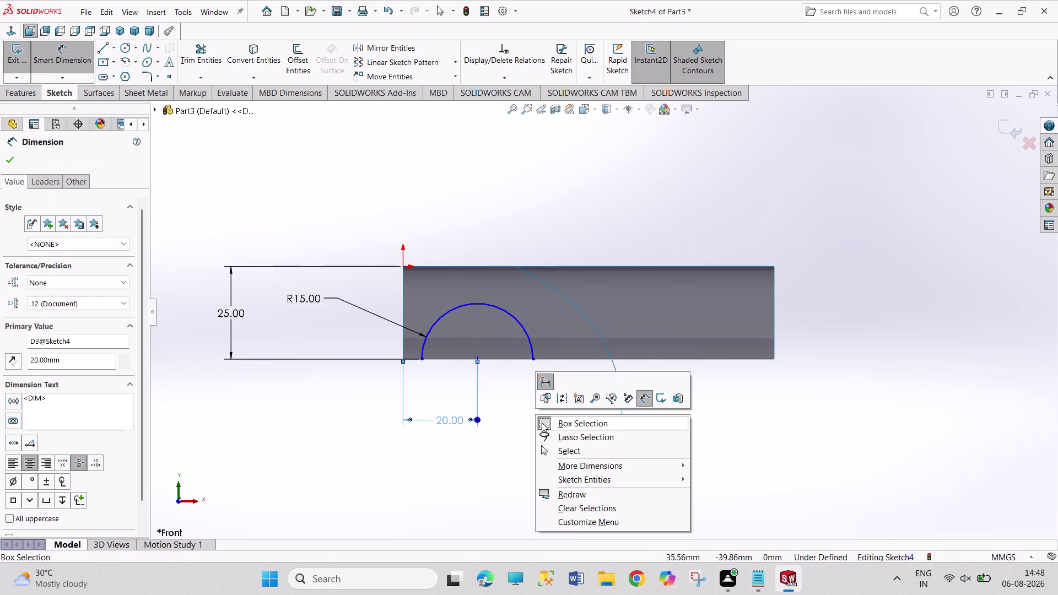
click(555, 456)
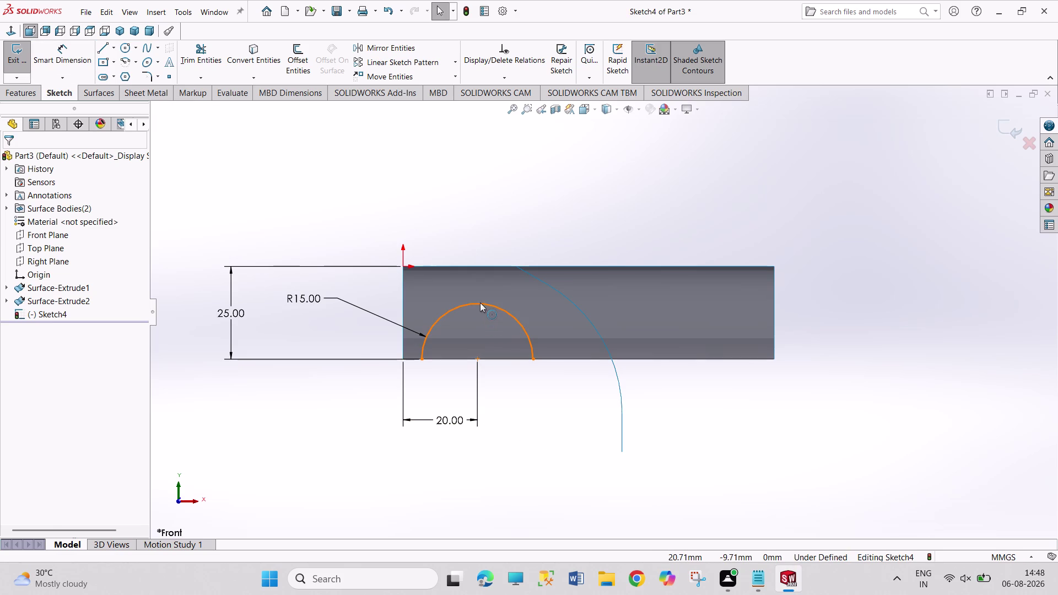
Replace the 25 mm dimension with a vertical distance from arc centre to the top edge.
right_click(225, 315)
click(264, 432)
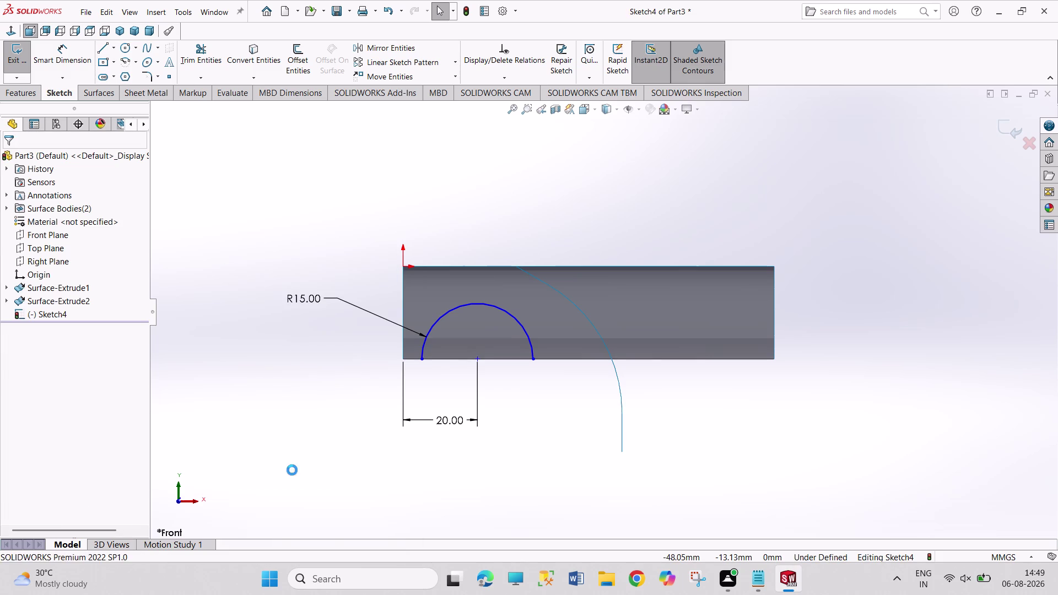
right_drag(292, 471, 289, 308)
click(477, 359)
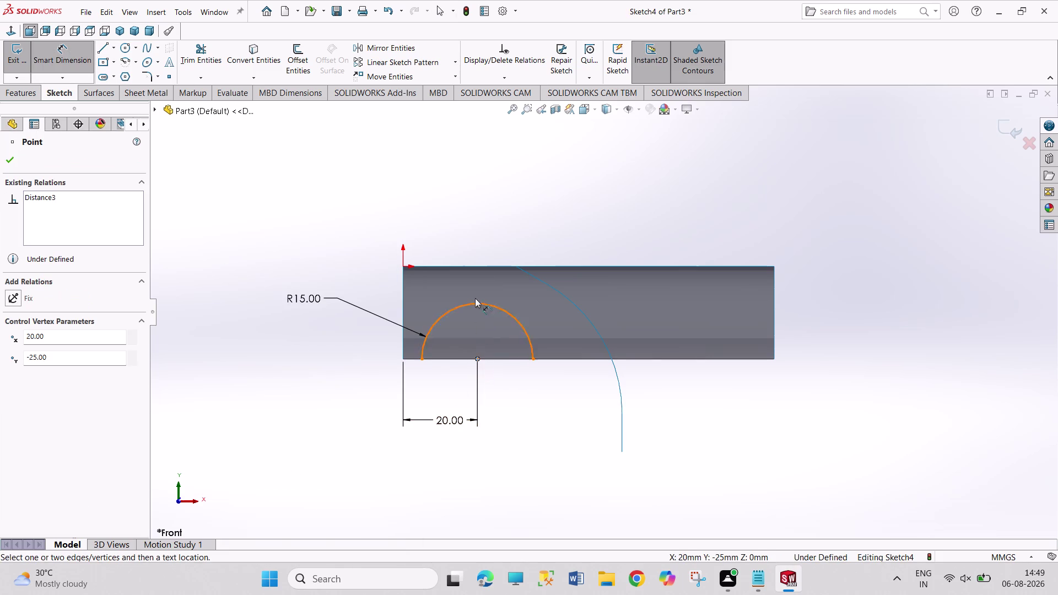
click(470, 267)
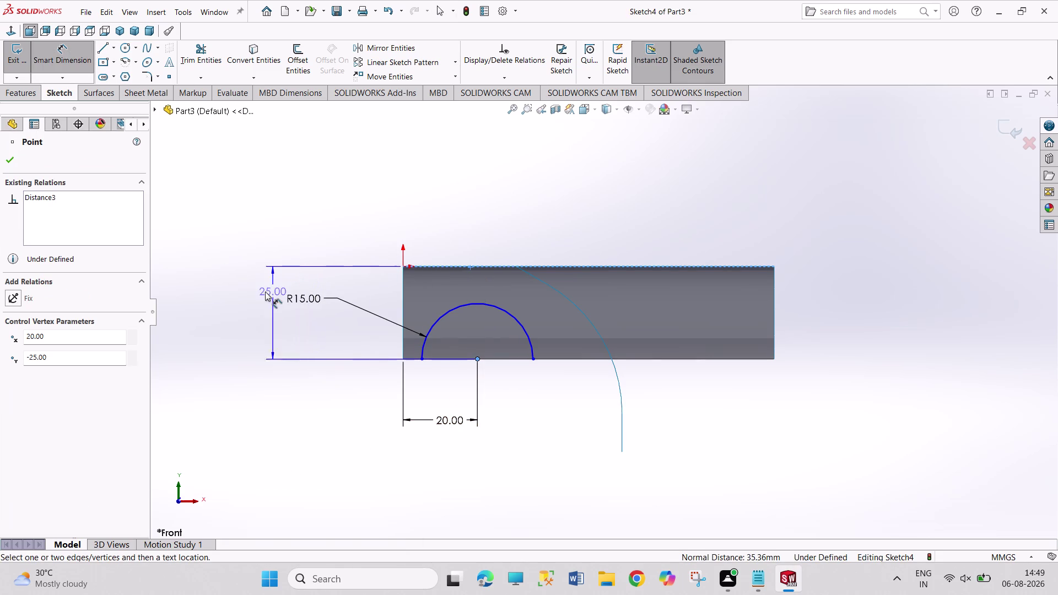
click(265, 293)
click(213, 274)
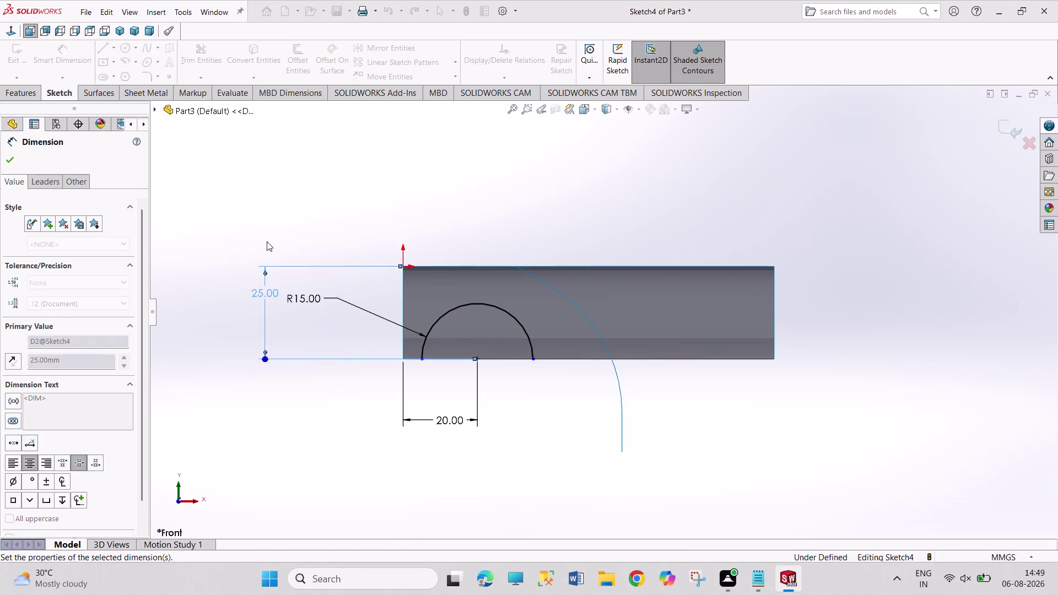
Exit Sketch4 and extrude it into a 100 mm mid-plane surface, Surface-Extrude3.
click(267, 241)
click(11, 64)
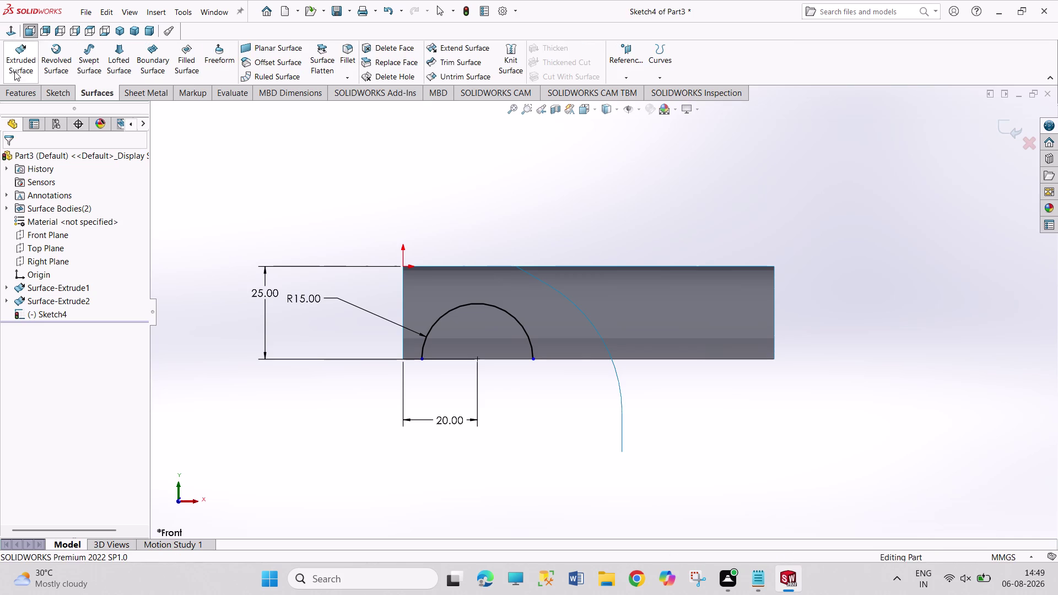
click(17, 55)
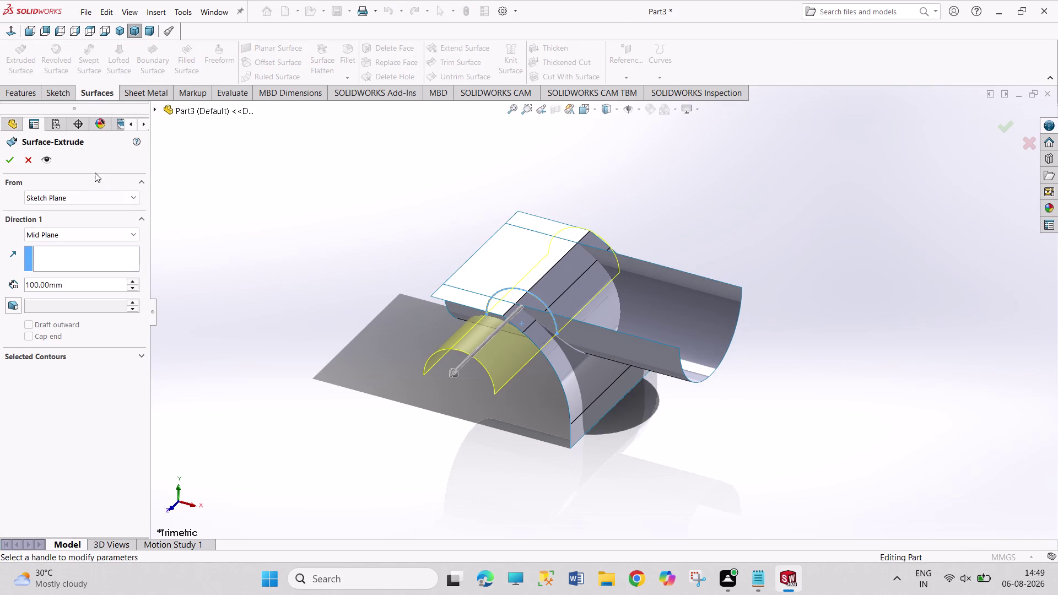
click(15, 155)
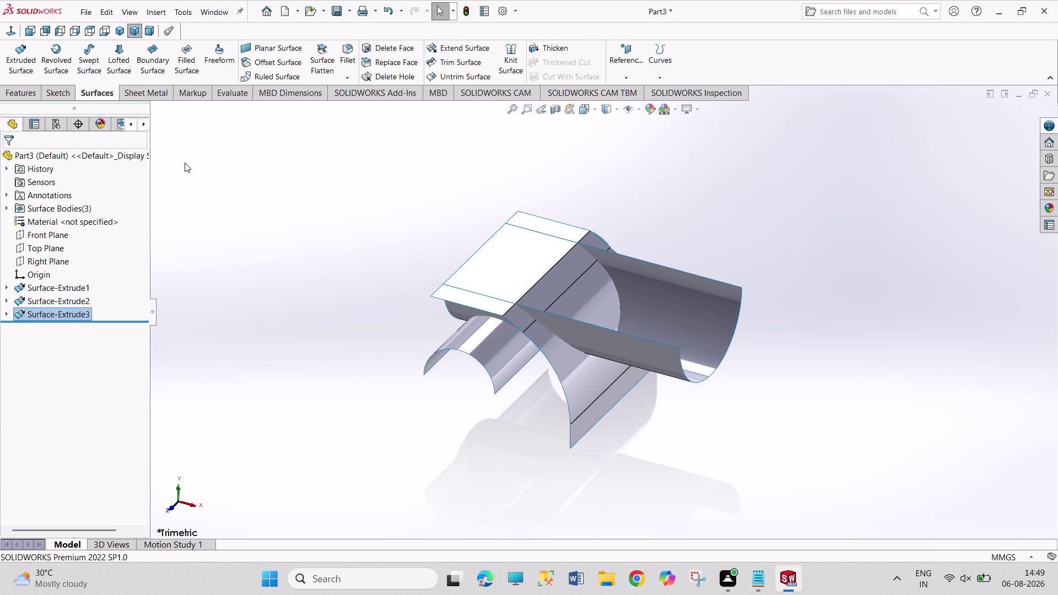
Orbit to inspect the three surfaces, then window-select them for Knit Surface.
click(184, 163)
middle_drag(278, 184, 322, 244)
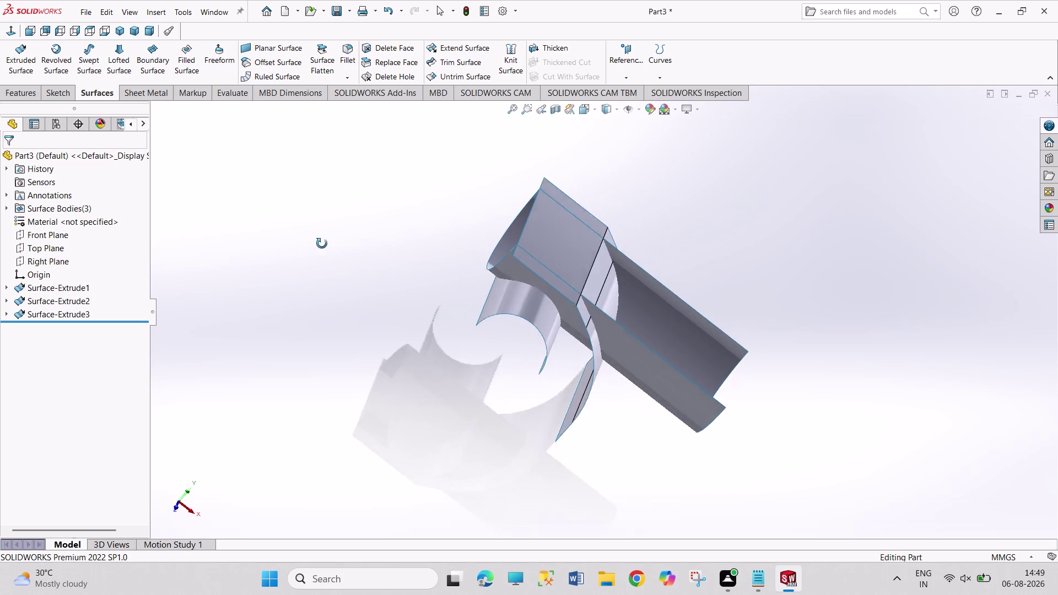
middle_drag(321, 244, 344, 166)
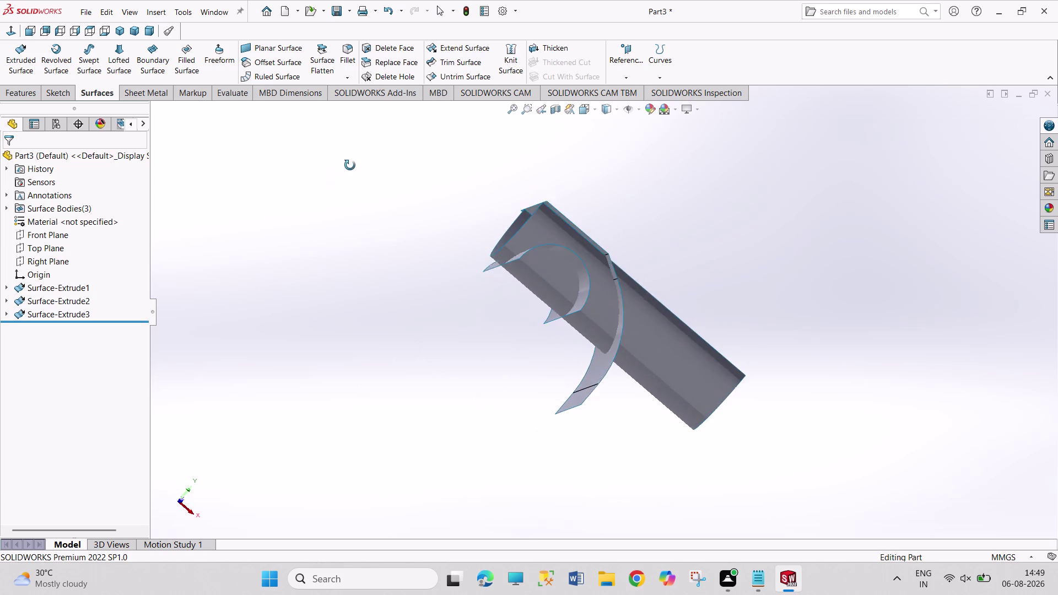
middle_drag(344, 166, 365, 166)
middle_drag(368, 166, 354, 177)
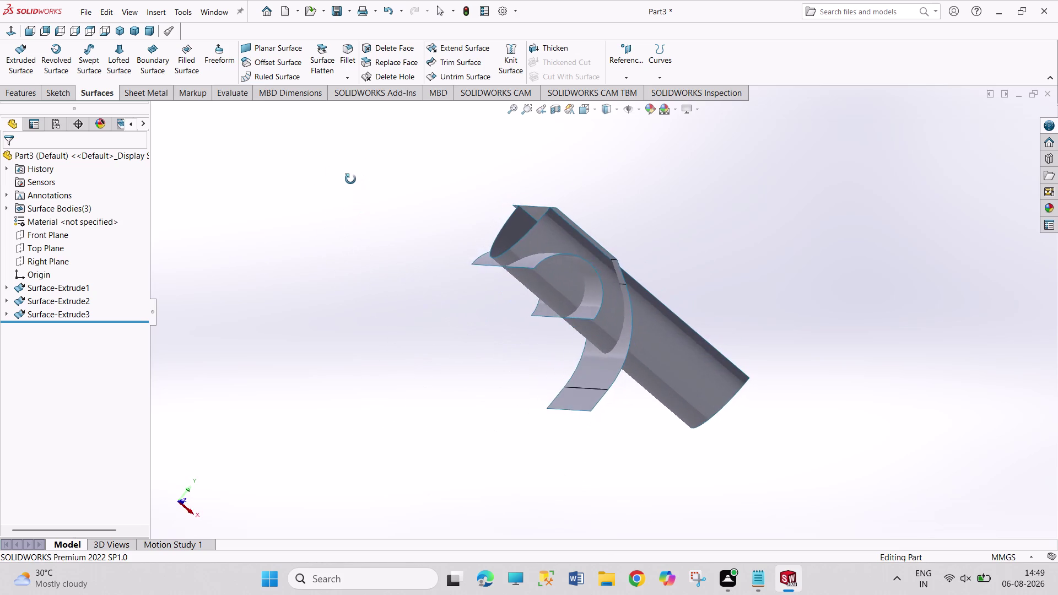
middle_drag(354, 177, 332, 188)
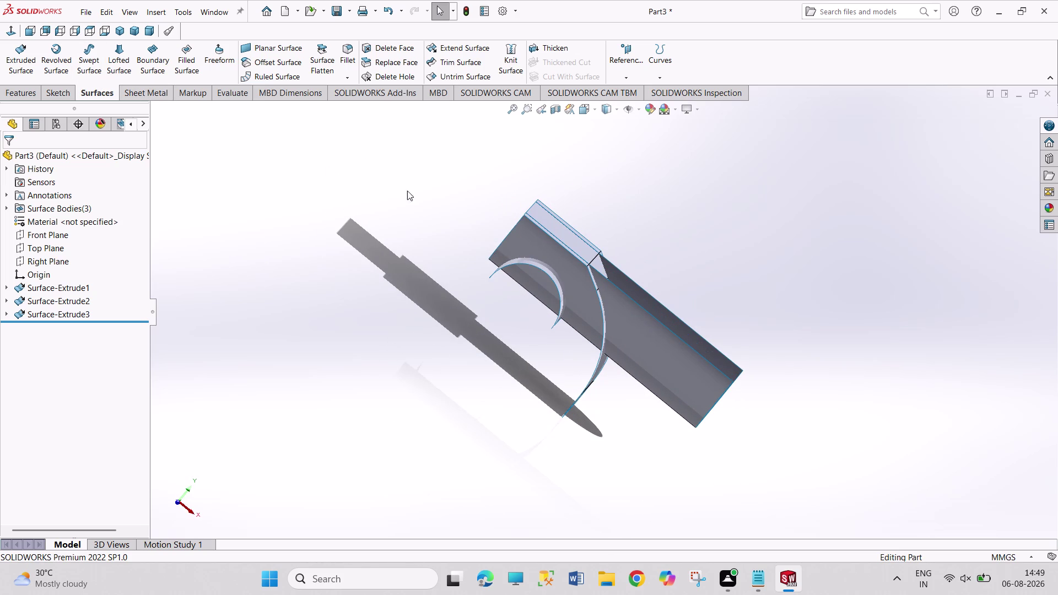
drag(415, 153, 859, 481)
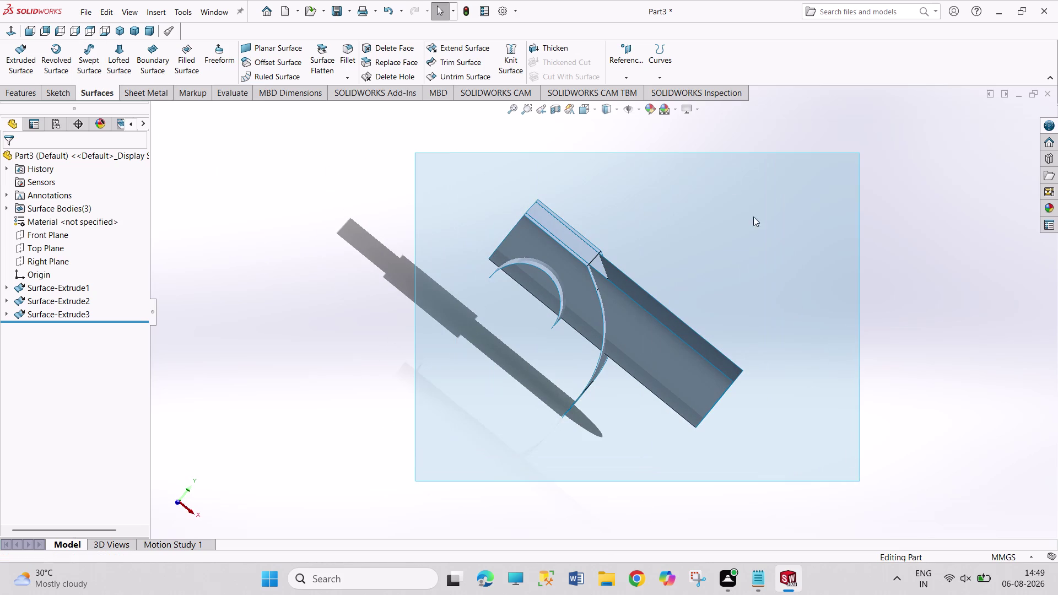
click(519, 63)
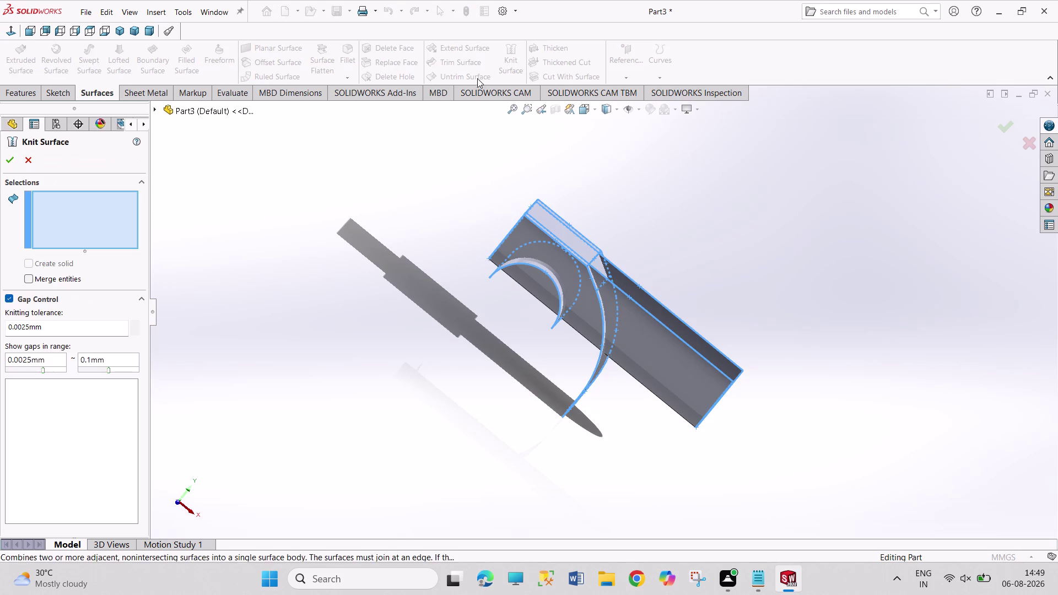
Try knitting the three surfaces, cancel after the no-shared-edges error, and switch to Trim Surface.
drag(443, 111, 829, 485)
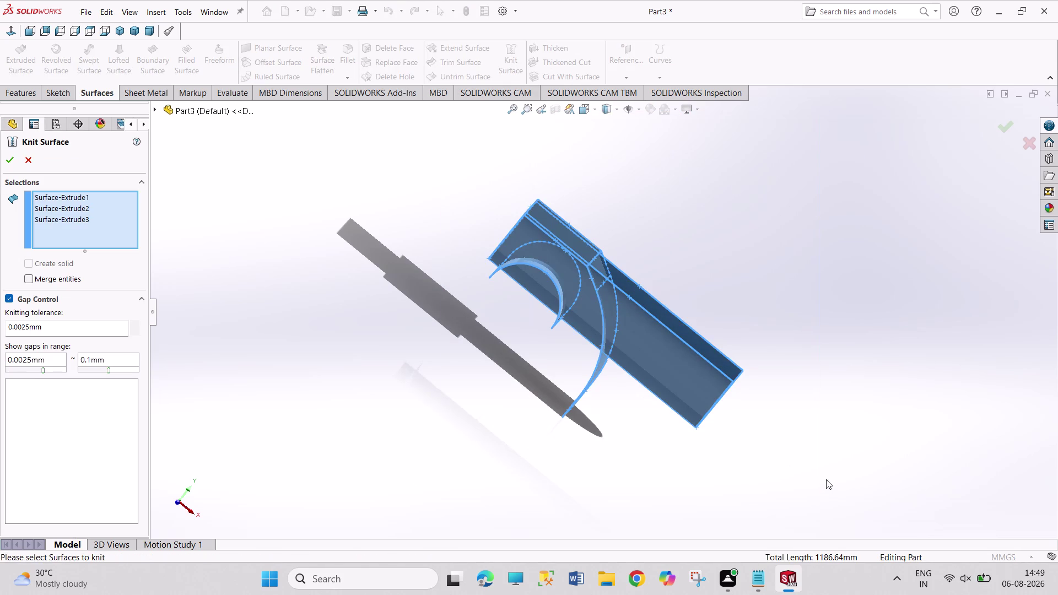
click(14, 158)
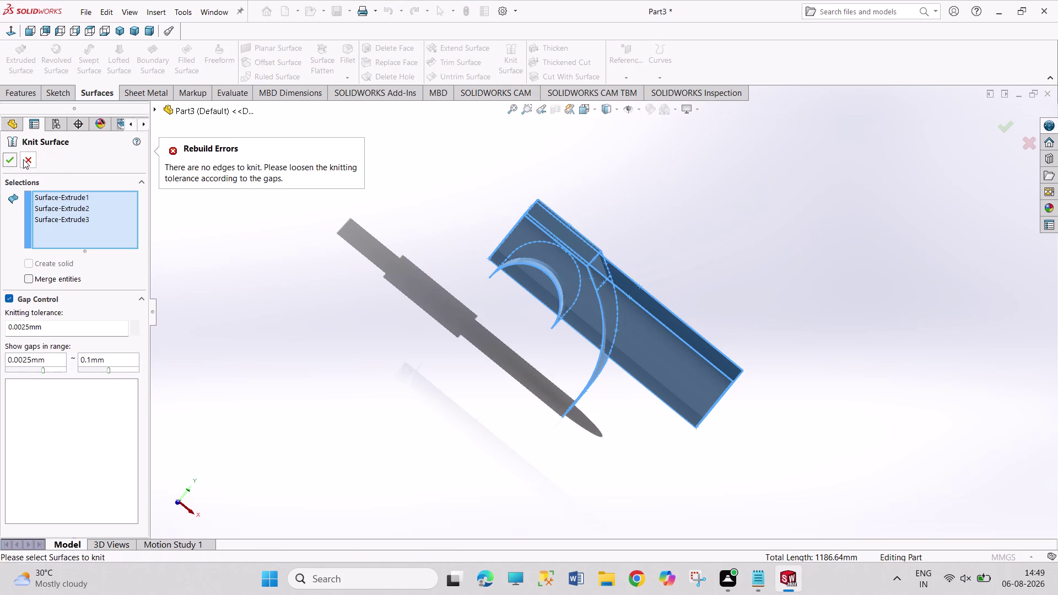
click(36, 161)
click(403, 244)
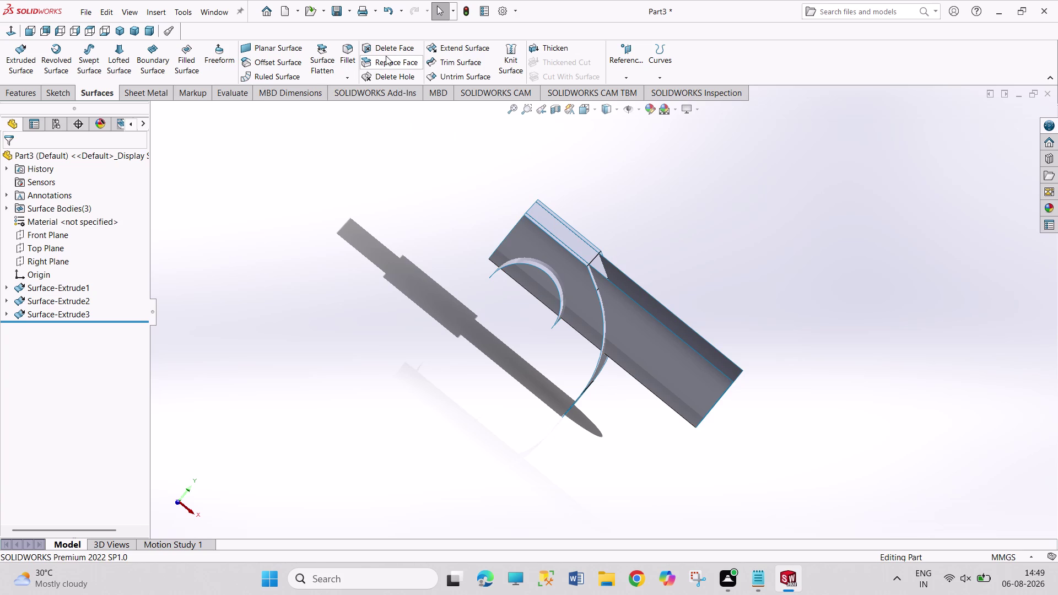
click(453, 59)
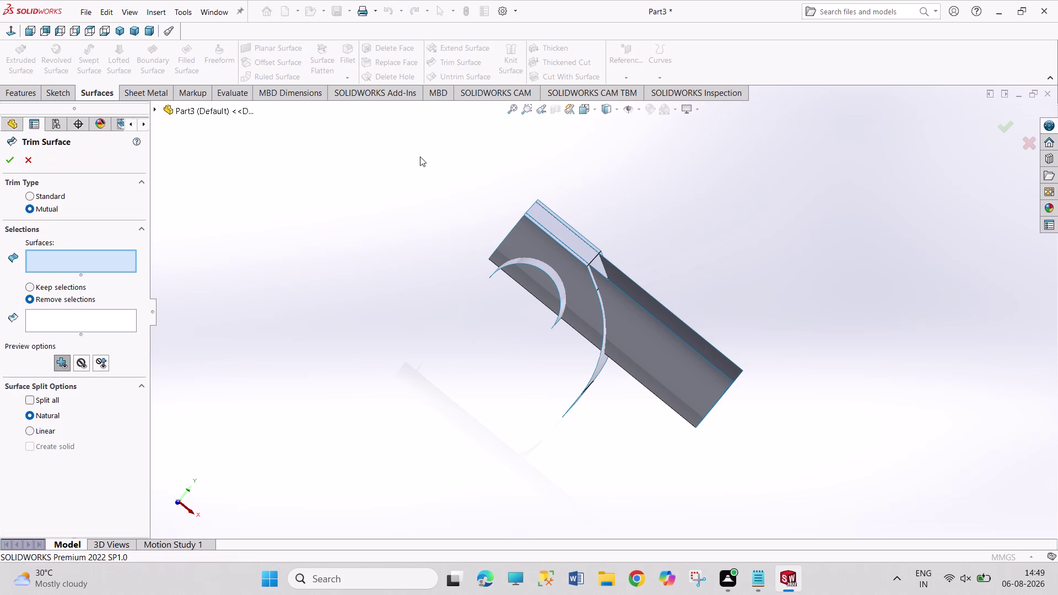
Select all three surfaces for mutual trimming and mark three excess pieces for removal.
drag(407, 125, 788, 503)
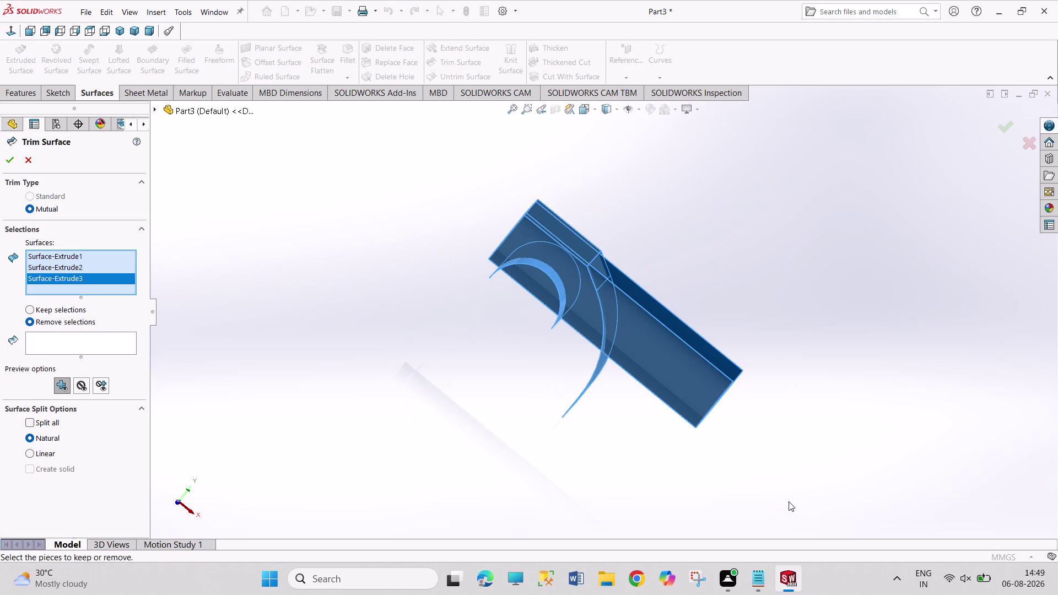
middle_drag(742, 381, 692, 483)
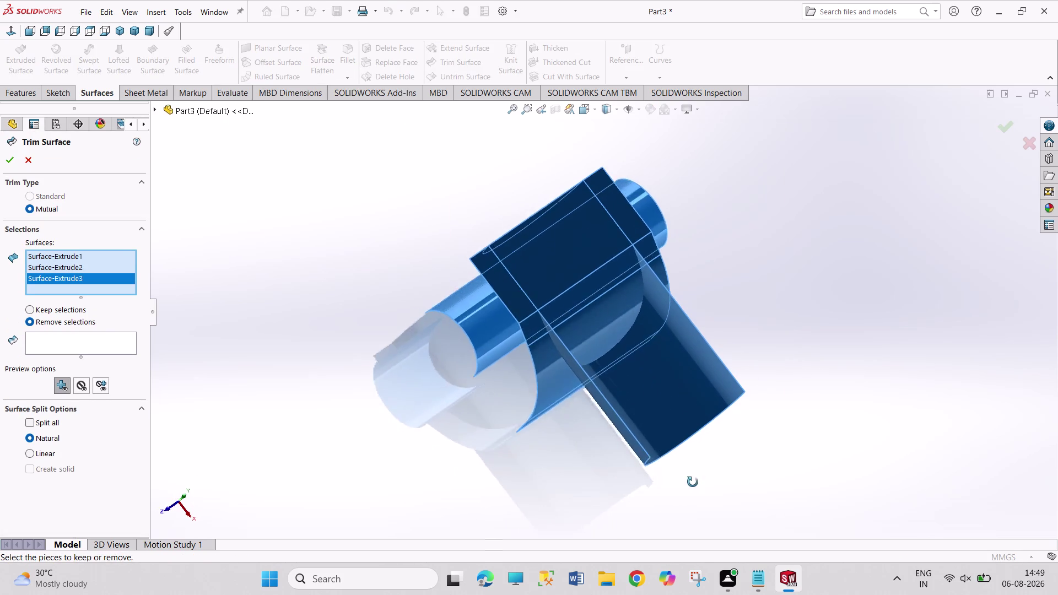
middle_drag(693, 483, 719, 459)
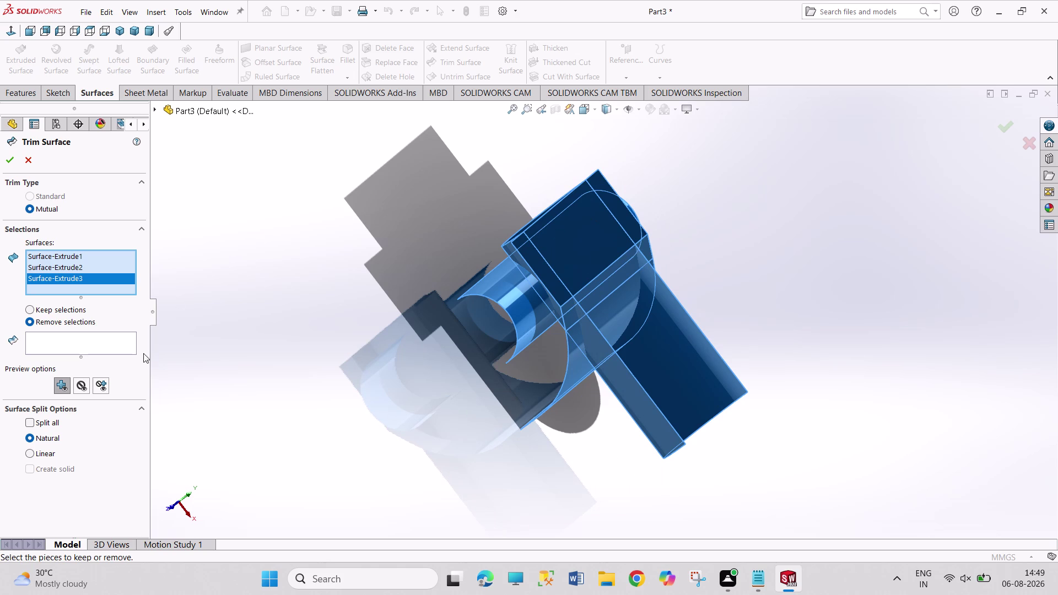
click(83, 340)
middle_drag(709, 331, 668, 296)
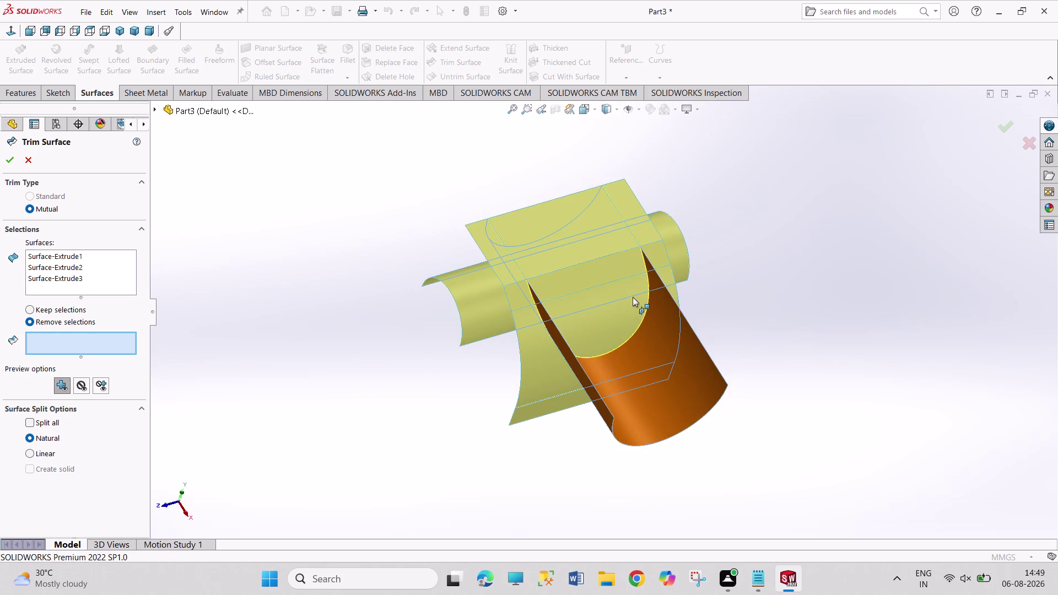
click(609, 307)
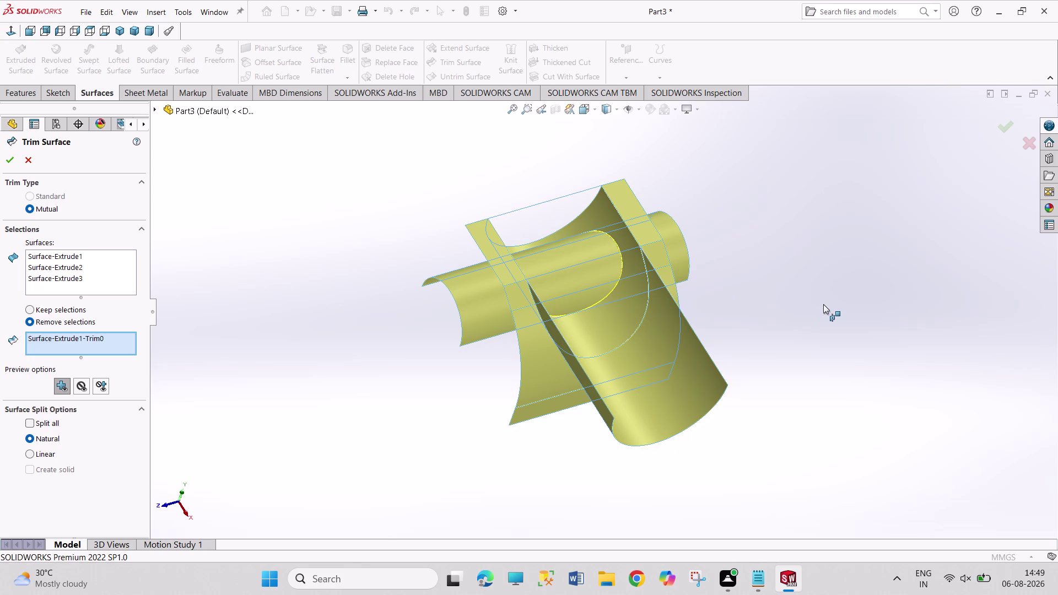
click(471, 315)
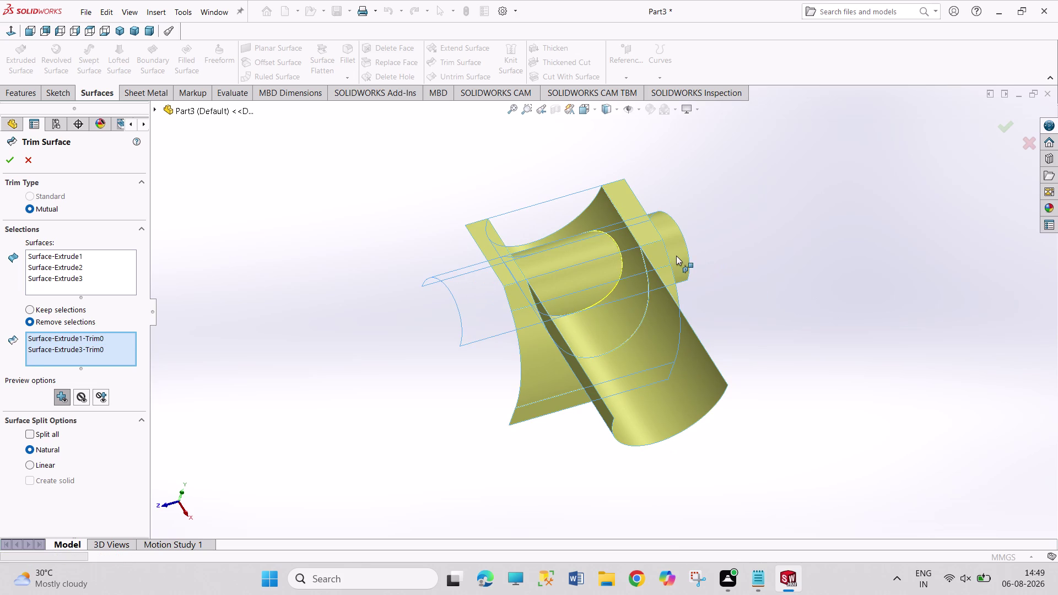
click(675, 255)
Remove the pieces inside the arch and the protruding half-cylinder, then accept Surface-Trim1.
middle_drag(752, 304, 682, 206)
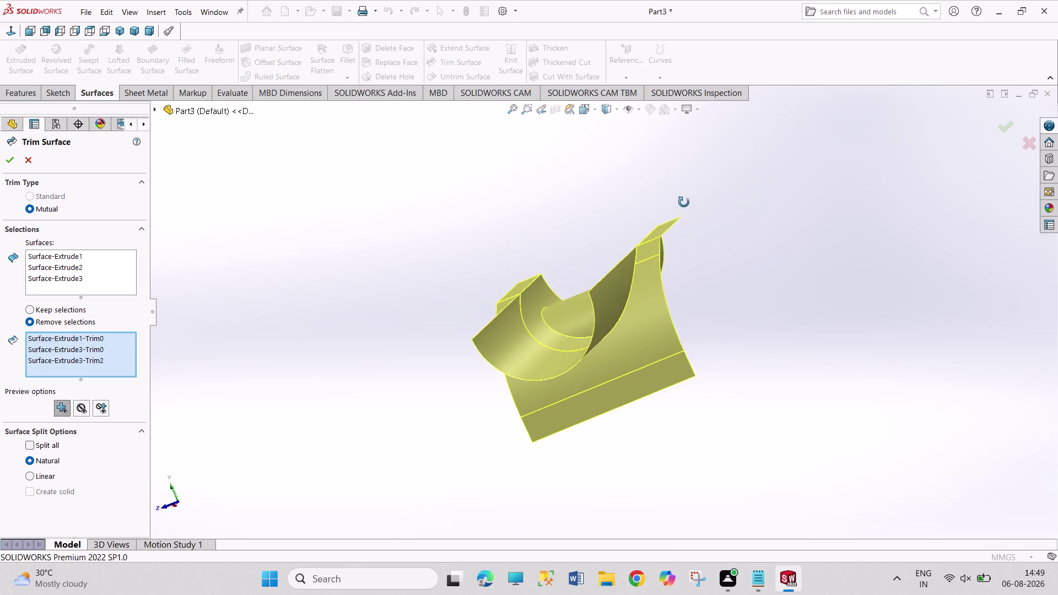
middle_drag(682, 206, 759, 181)
middle_drag(361, 422, 403, 340)
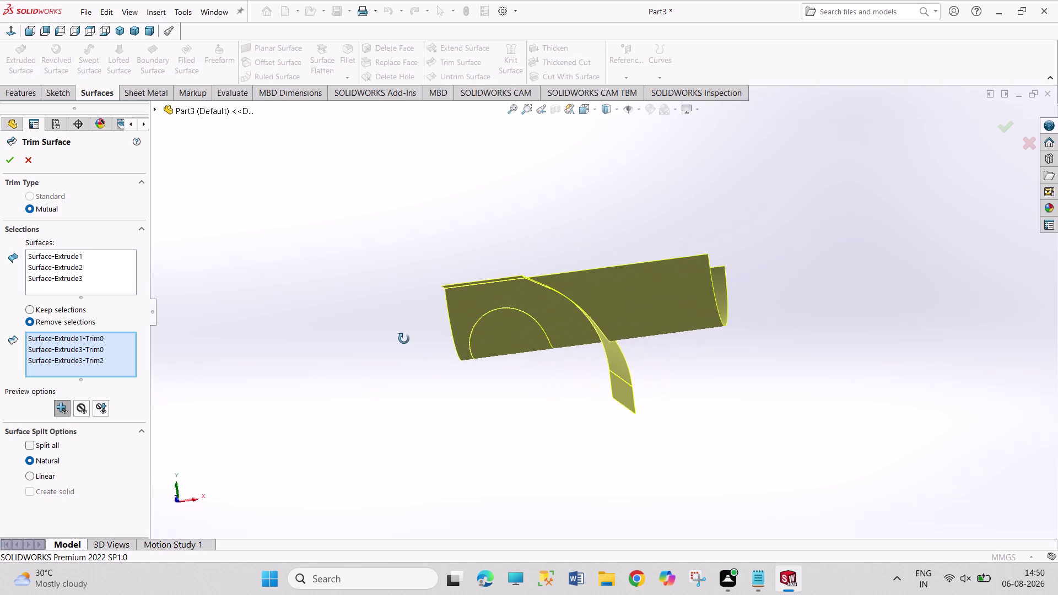
middle_drag(403, 341, 404, 338)
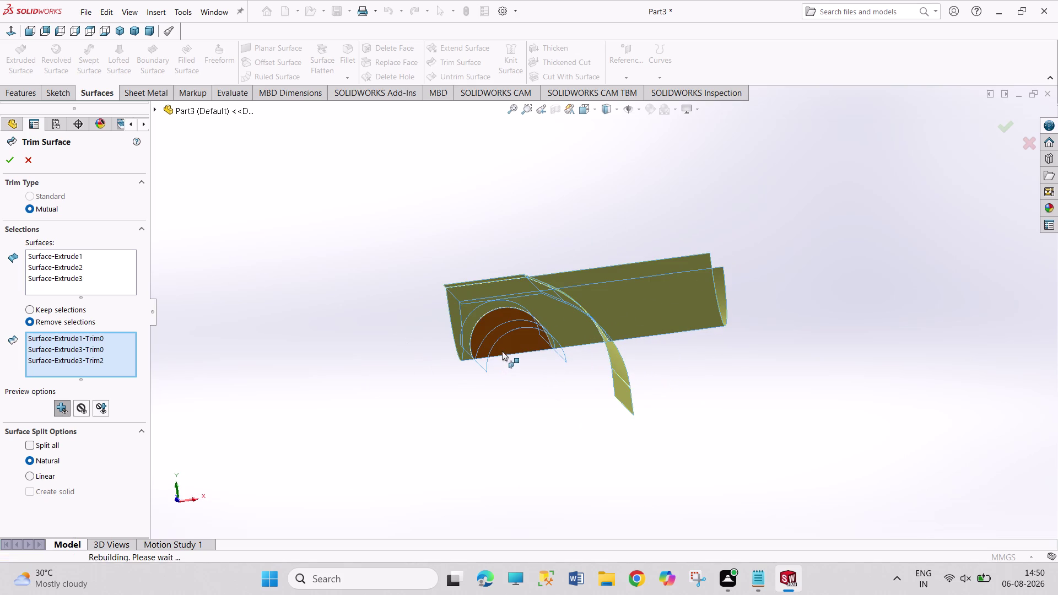
middle_drag(432, 341, 456, 451)
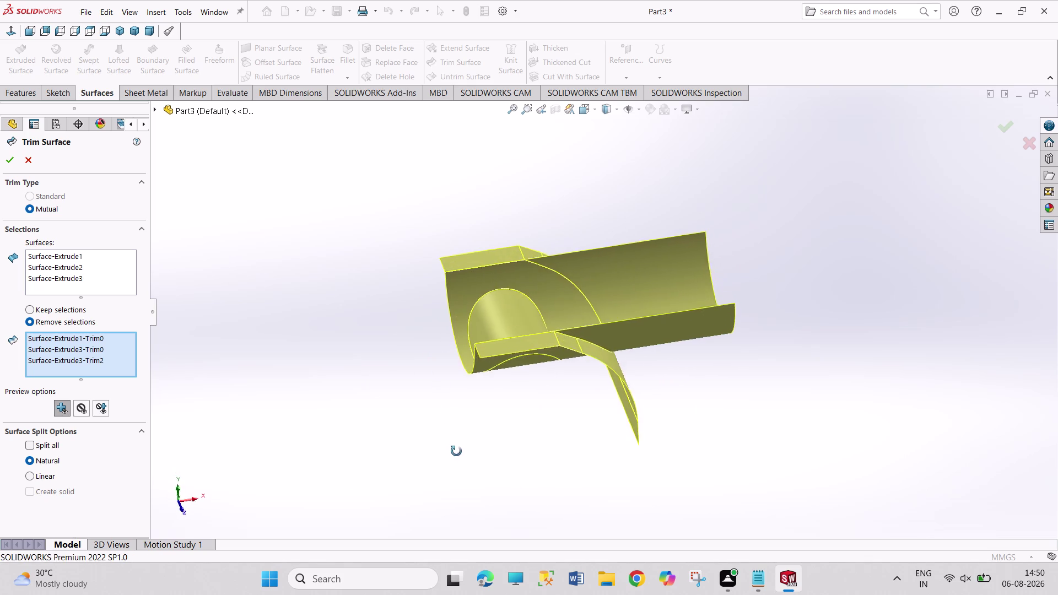
middle_drag(456, 451, 512, 431)
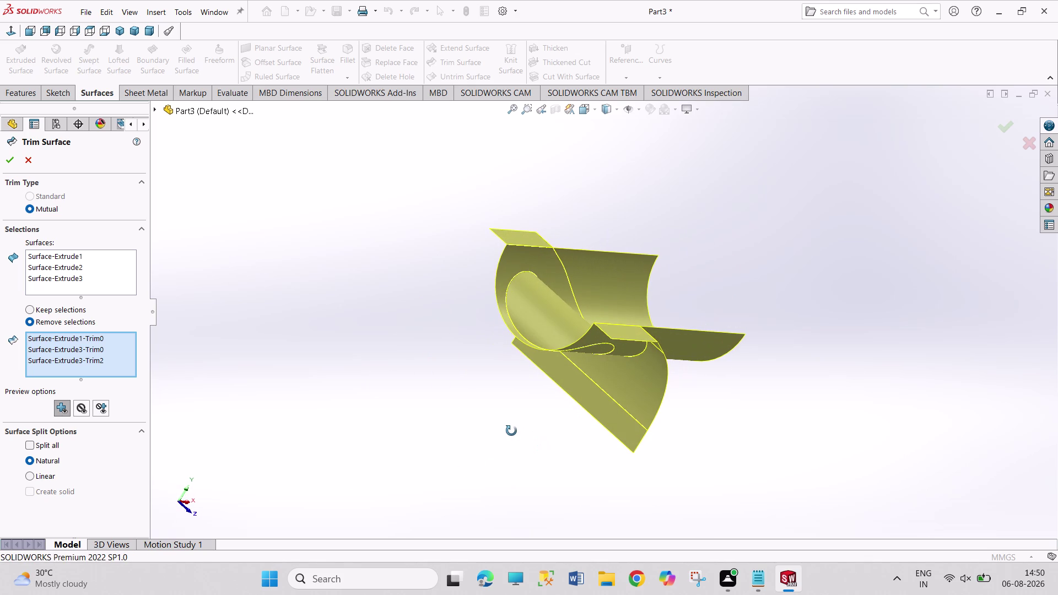
middle_drag(511, 431, 508, 389)
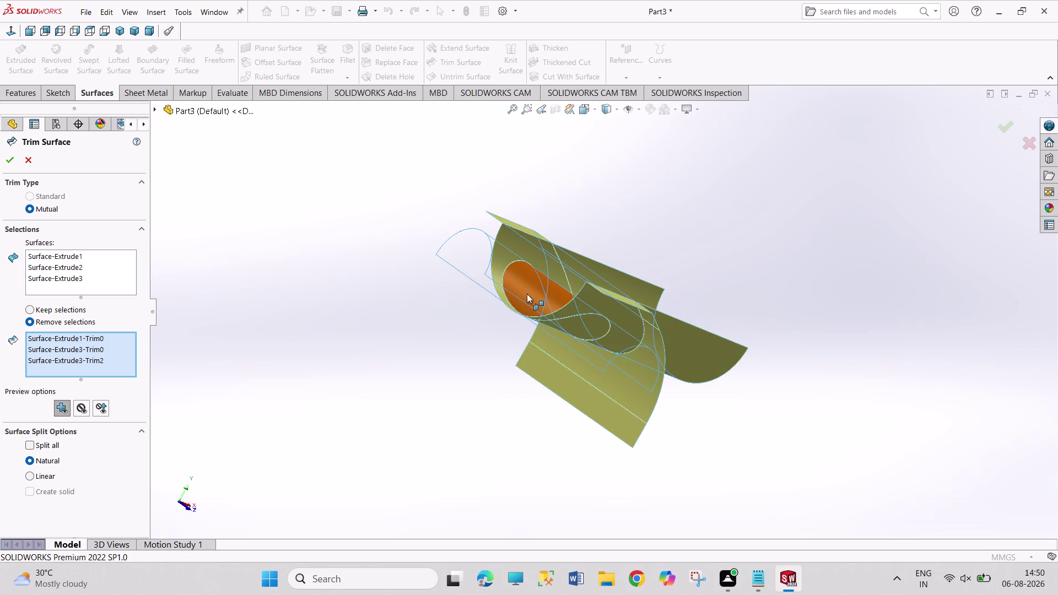
click(528, 292)
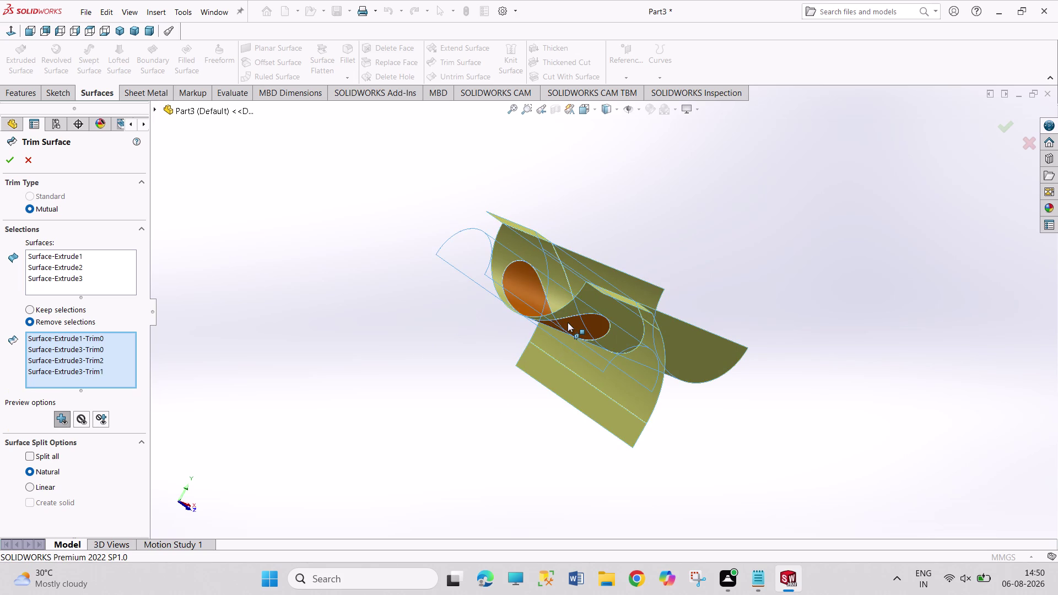
click(568, 323)
middle_drag(450, 363, 387, 444)
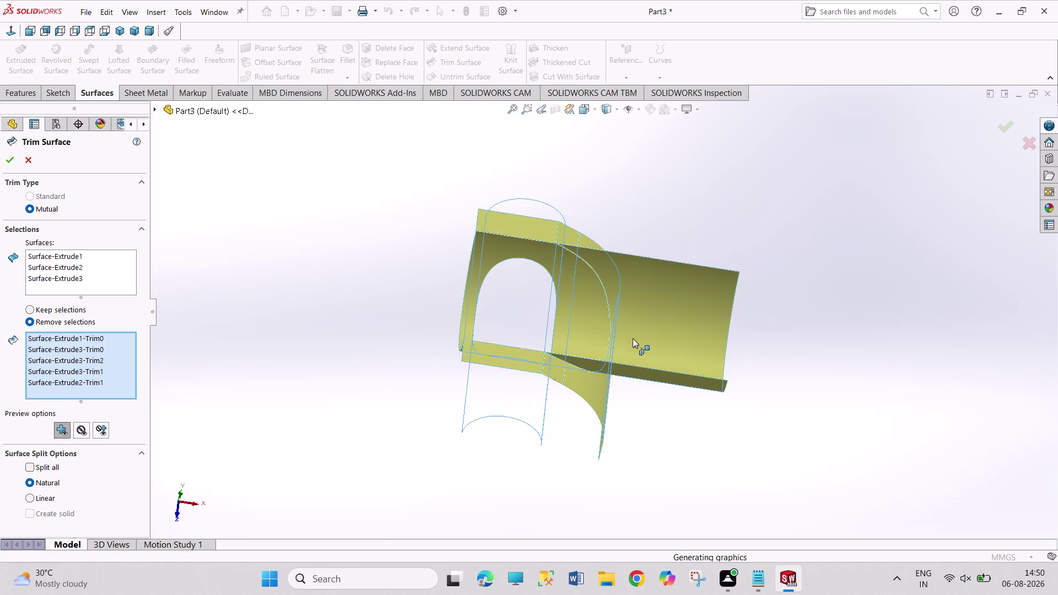
click(714, 299)
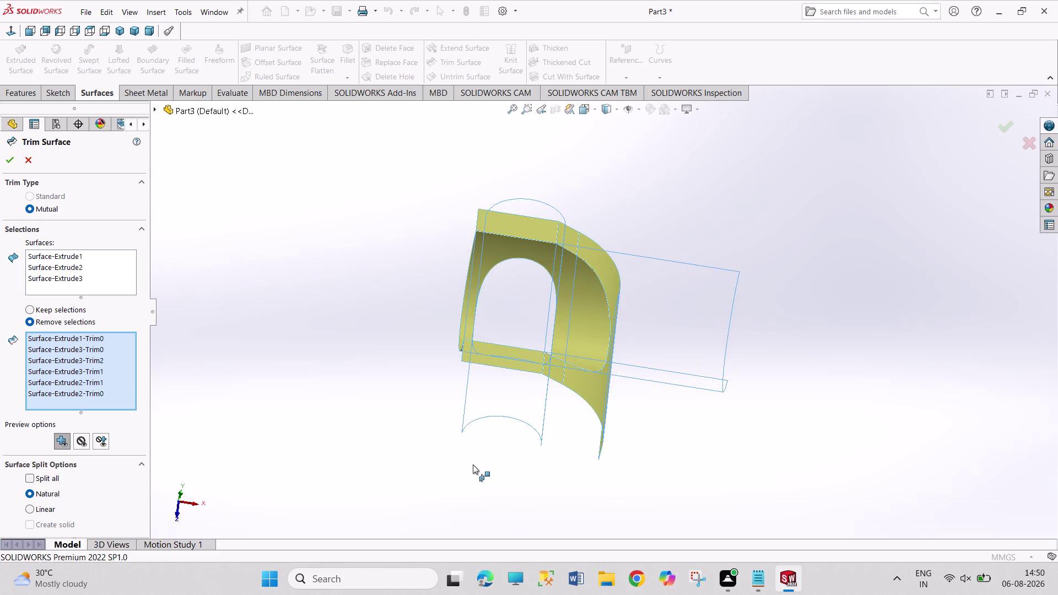
click(4, 164)
click(264, 272)
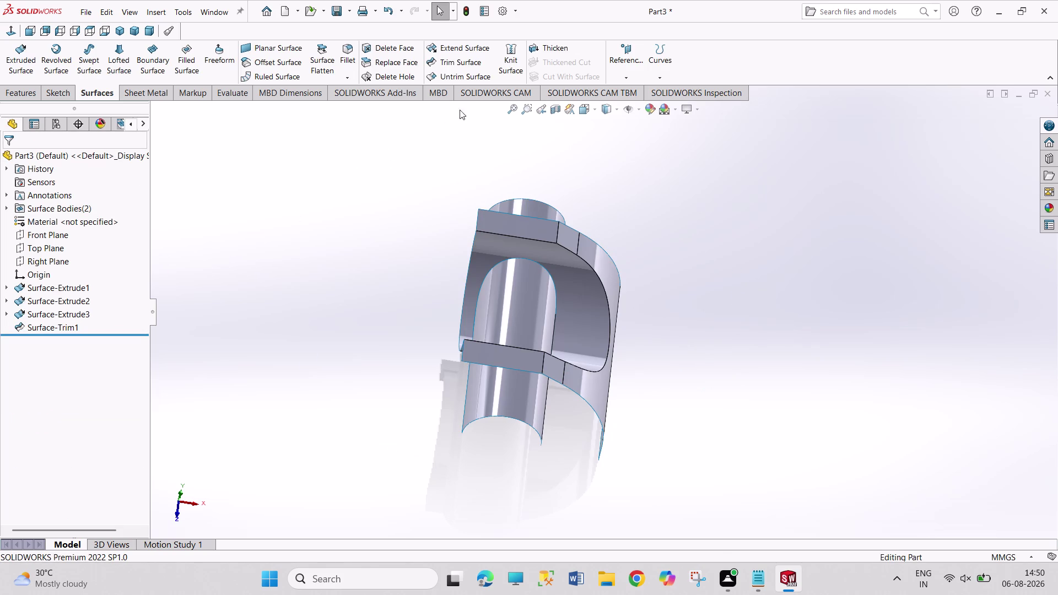
Mutually trim Surface-Trim1 with Surface-Extrude3, removing two excess pieces to create Surface-Trim2.
click(436, 67)
drag(373, 133, 361, 208)
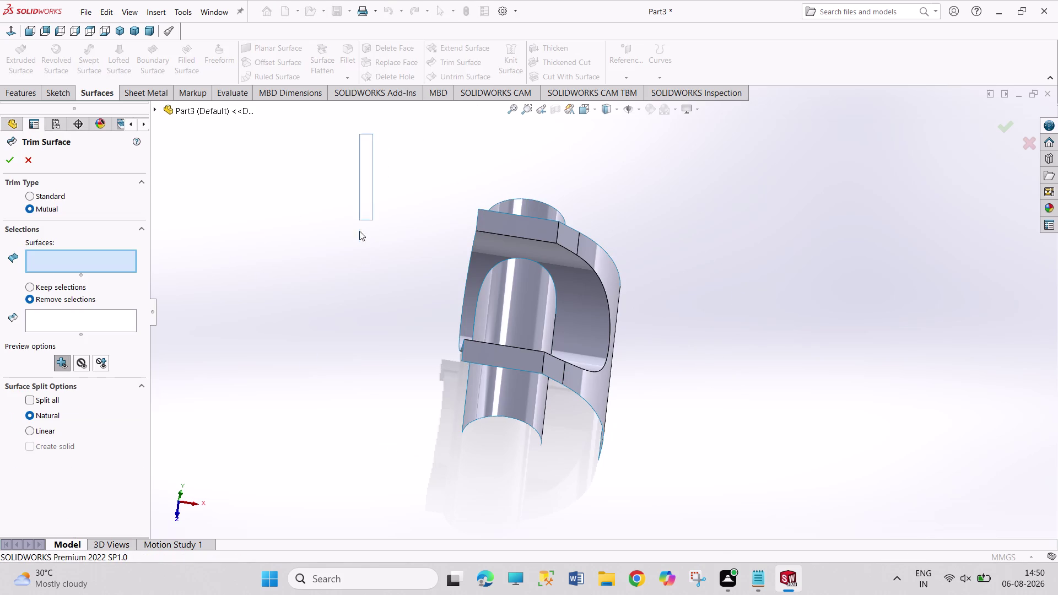
drag(361, 207, 725, 491)
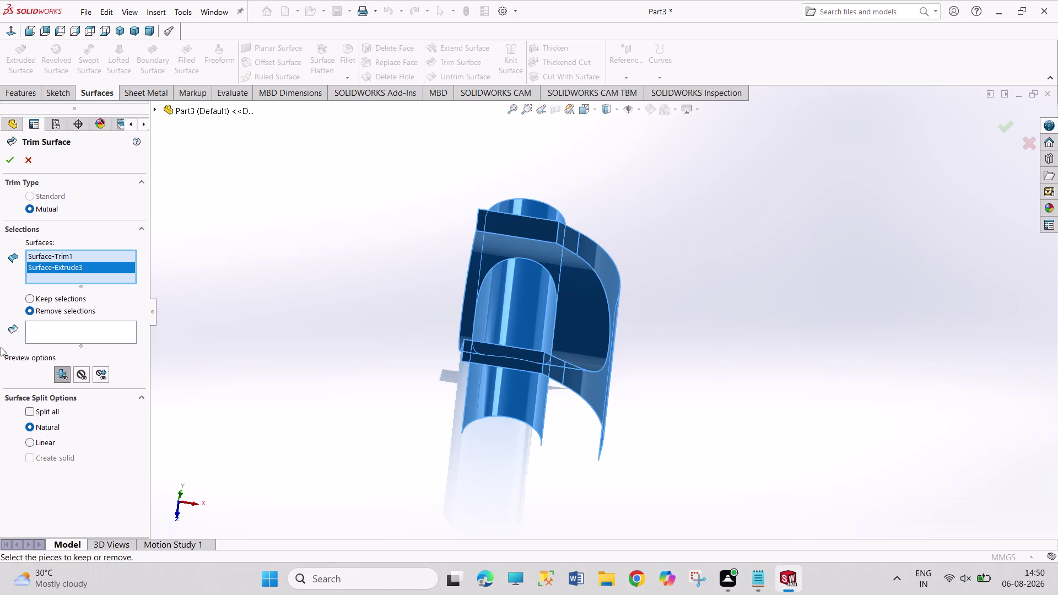
click(38, 340)
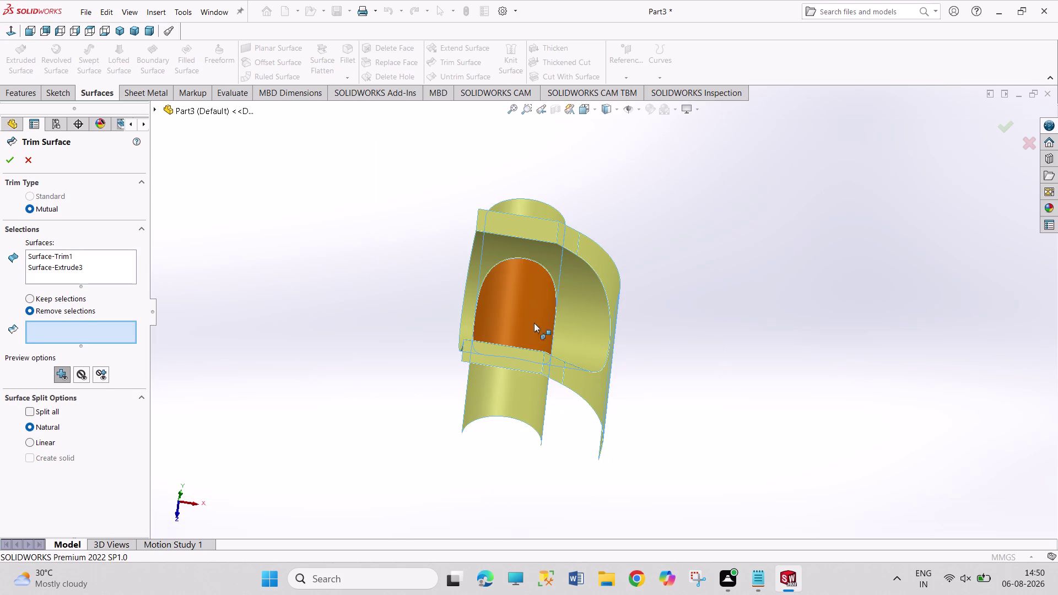
click(514, 419)
click(529, 204)
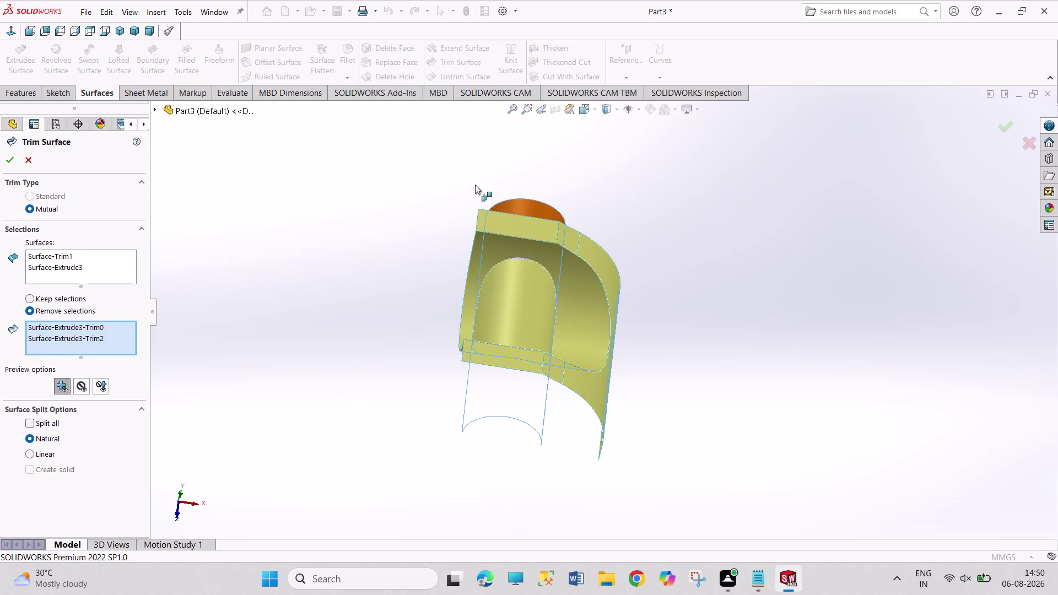
middle_drag(368, 269, 467, 255)
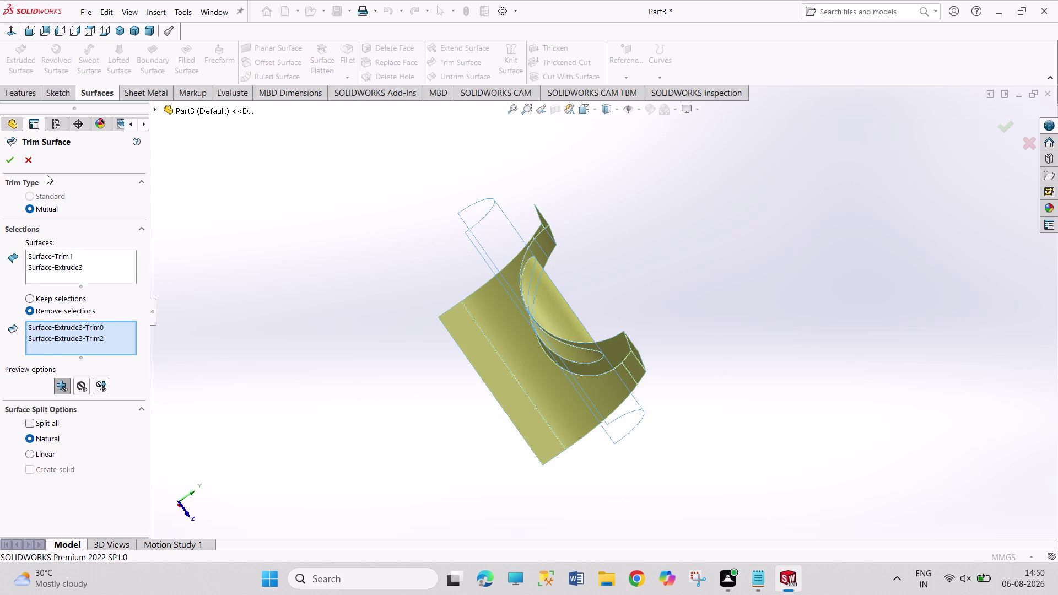
click(8, 163)
click(136, 222)
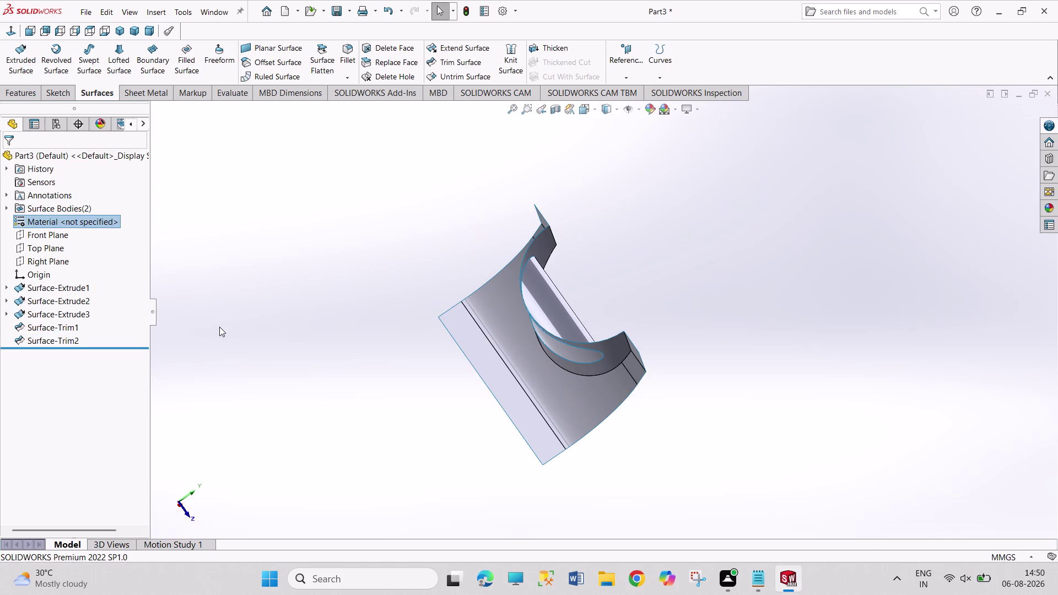
middle_drag(220, 327, 143, 315)
click(520, 323)
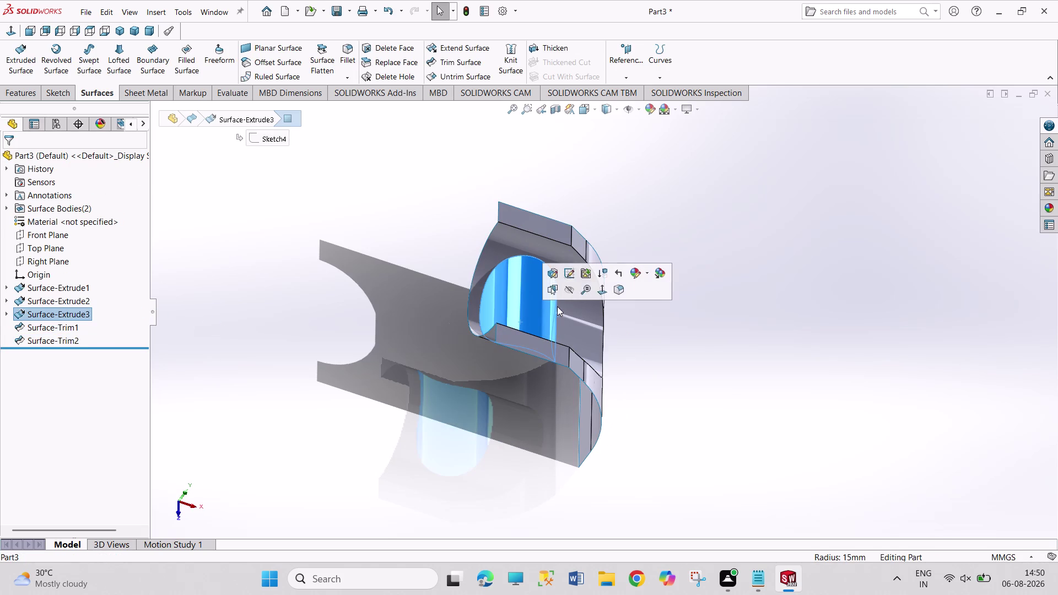
click(569, 286)
click(323, 362)
middle_drag(335, 410, 223, 310)
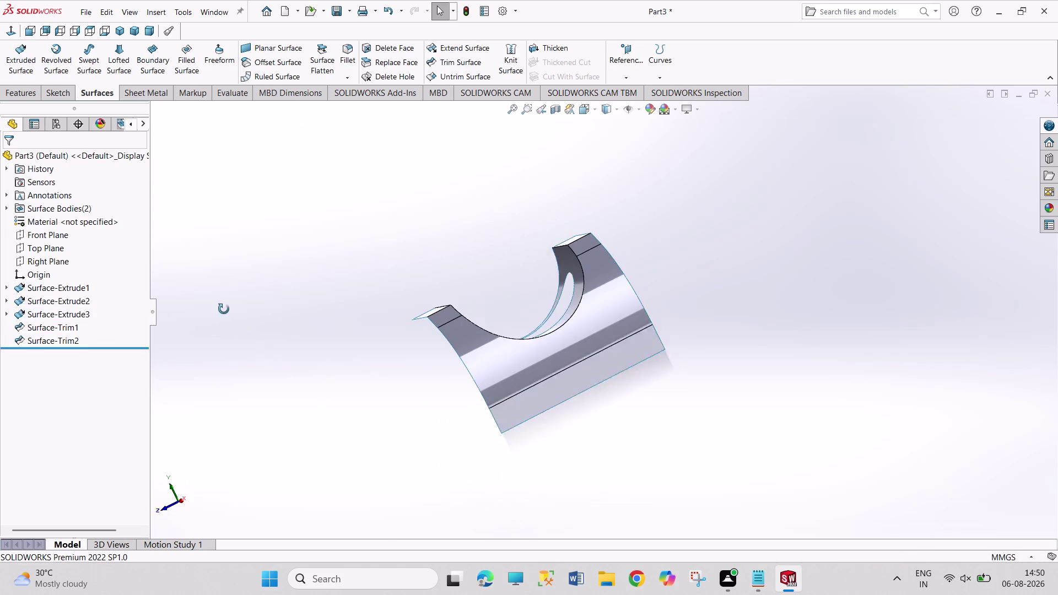
middle_drag(224, 309, 218, 299)
middle_drag(231, 342, 411, 476)
middle_drag(381, 435, 326, 422)
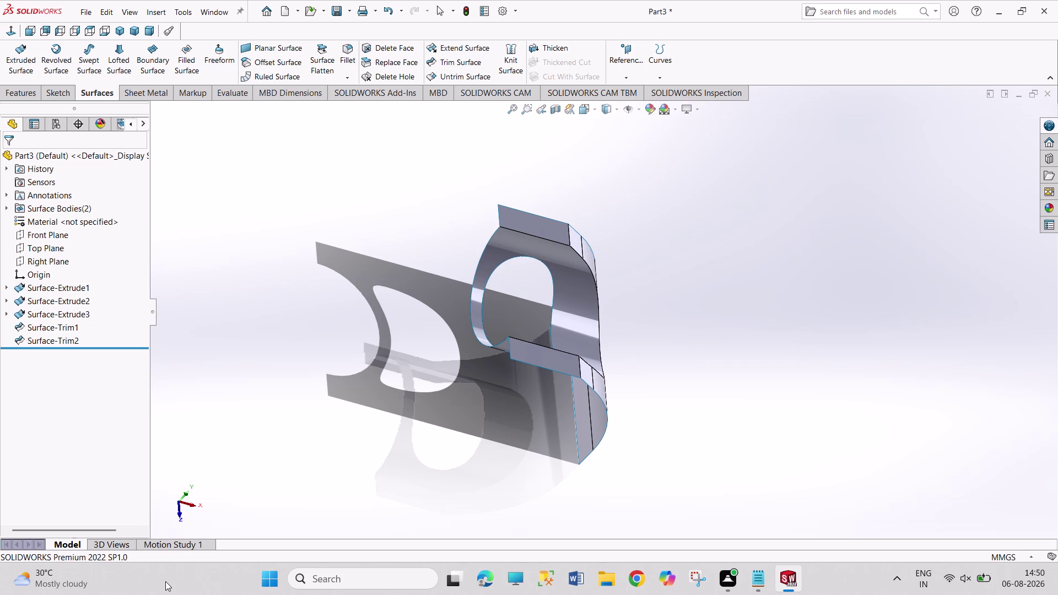
scroll(up, 3)
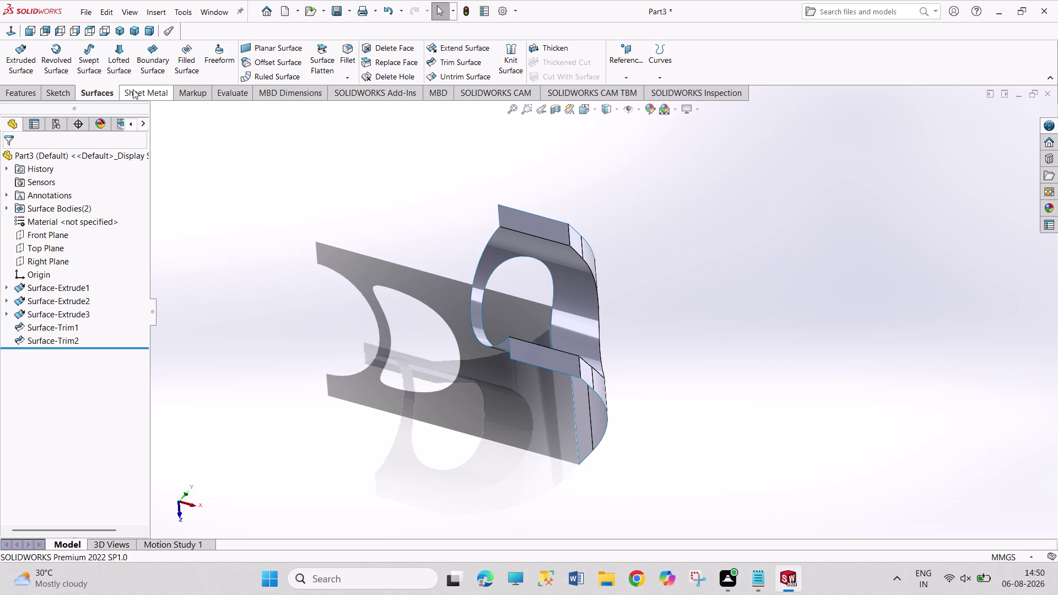
click(117, 30)
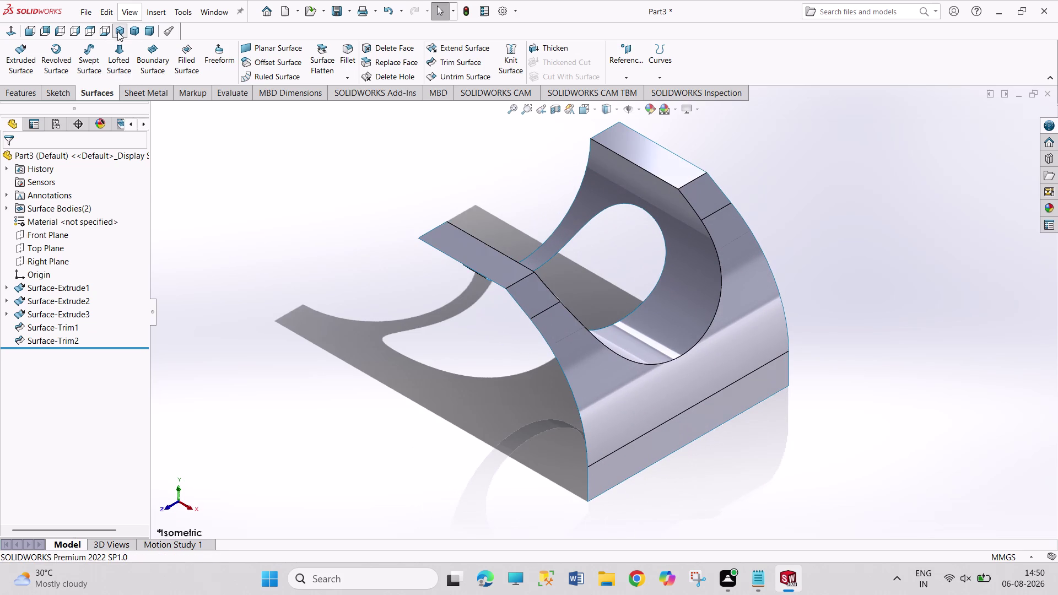
click(136, 36)
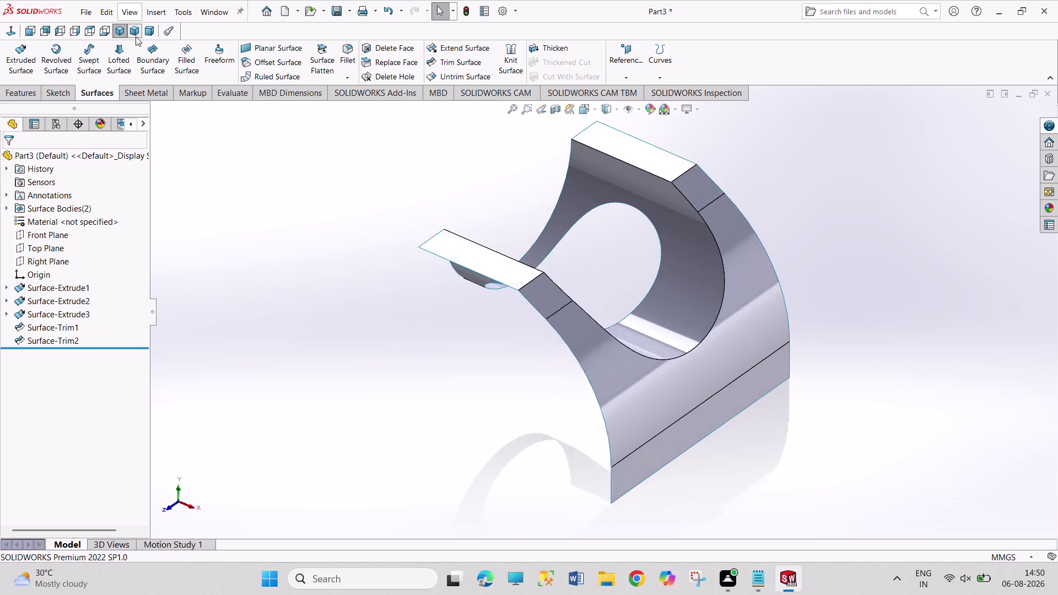
click(148, 33)
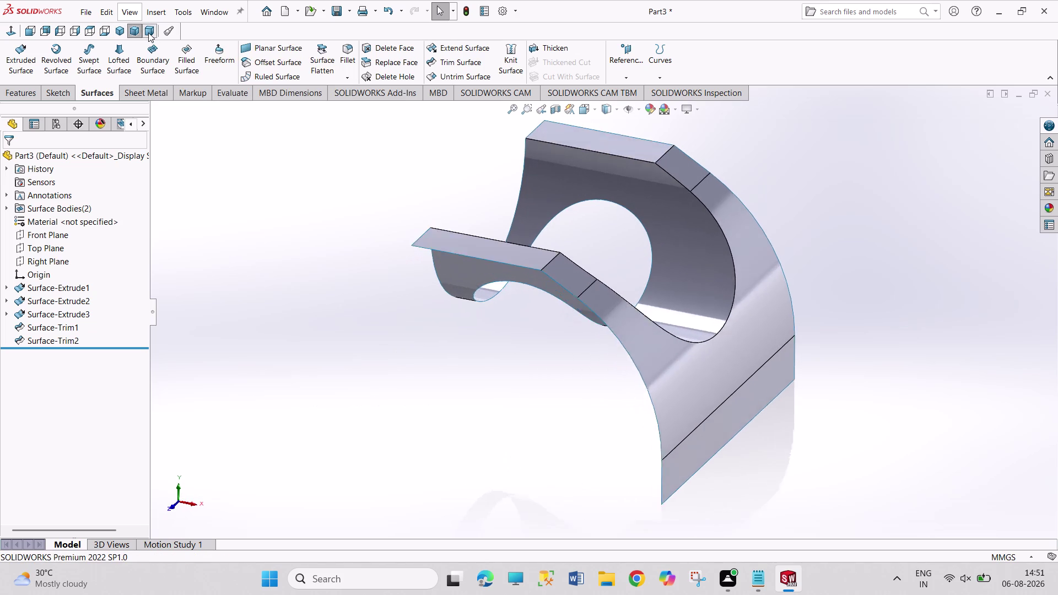
scroll(up, 3)
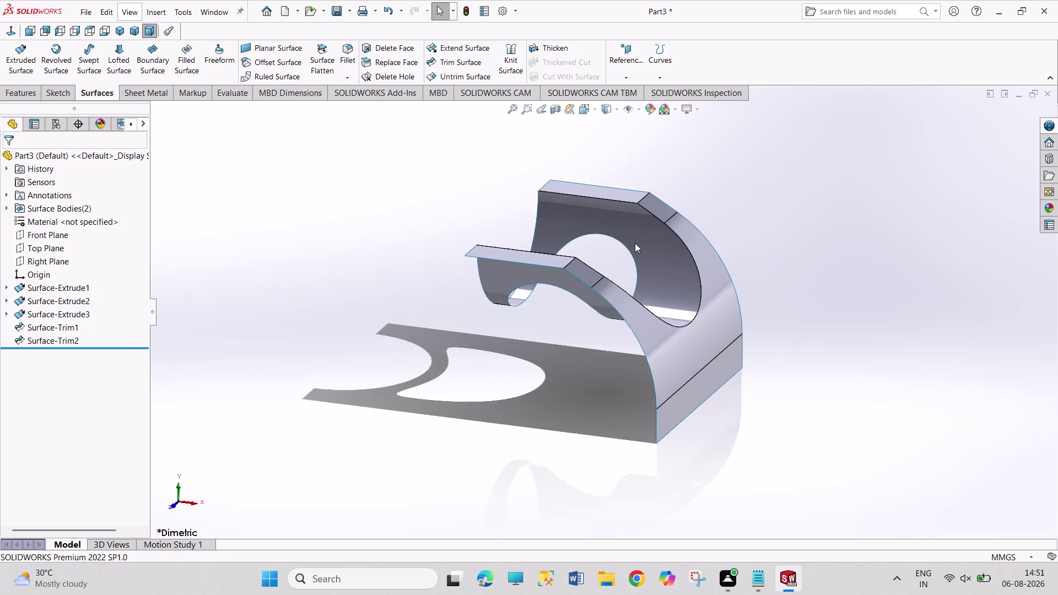
scroll(up, 3)
scroll(down, 3)
scroll(down, 3)
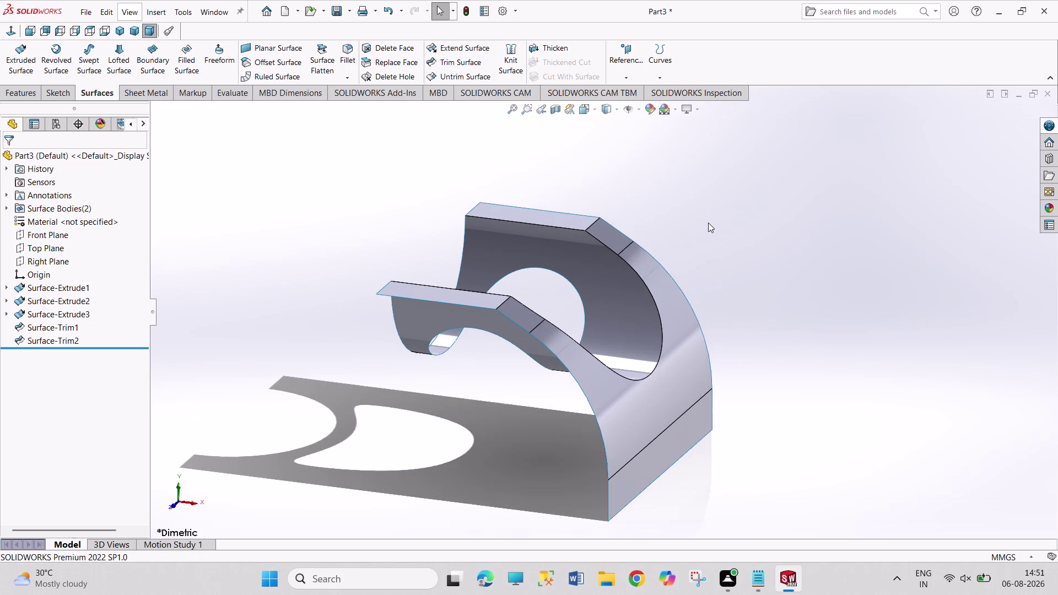
scroll(down, 3)
scroll(up, 3)
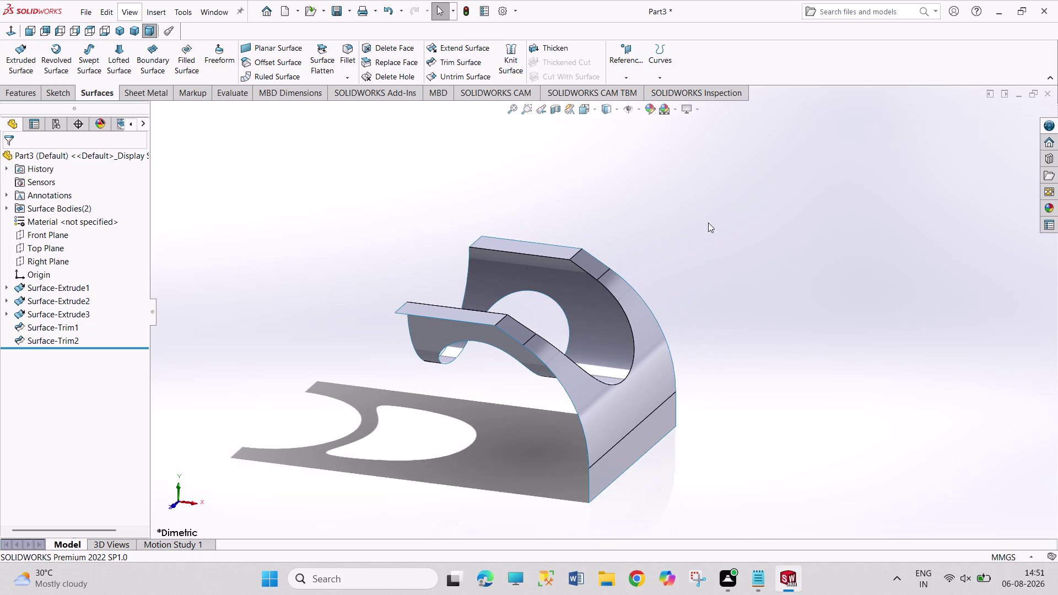
scroll(down, 3)
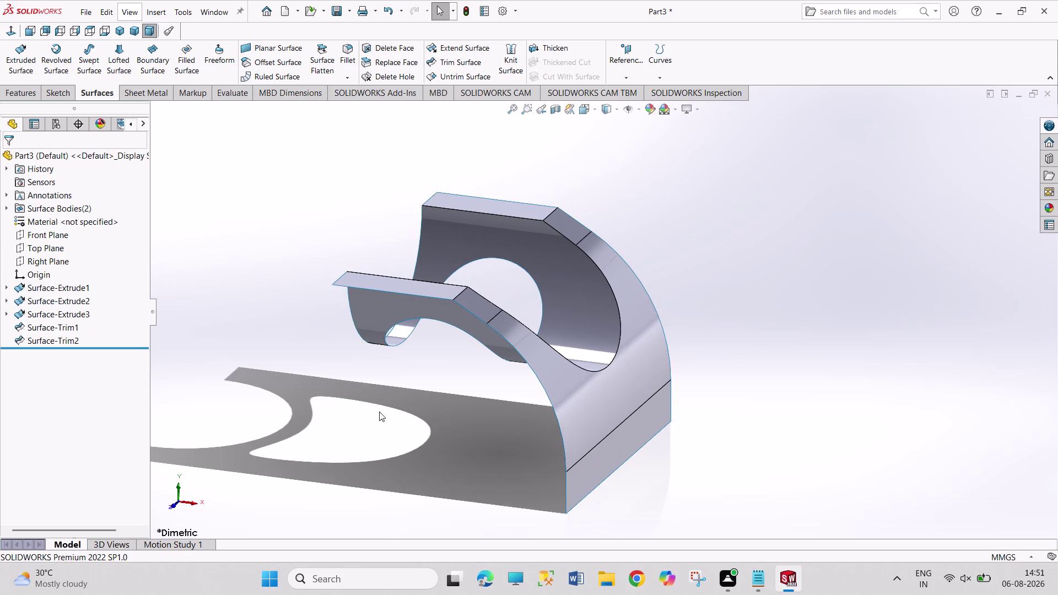
scroll(down, 3)
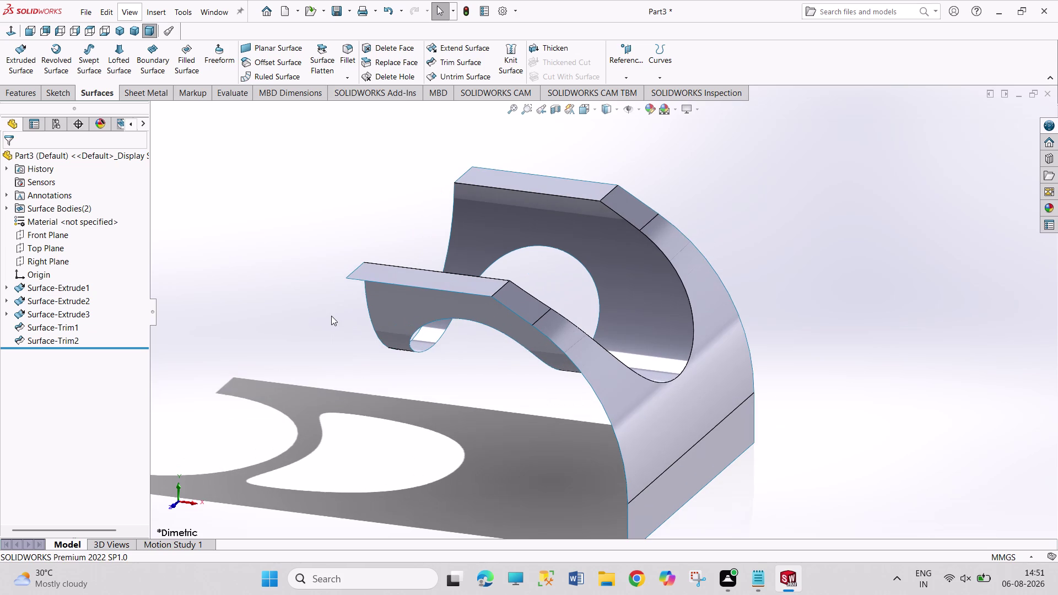
scroll(up, 3)
scroll(up, 3)
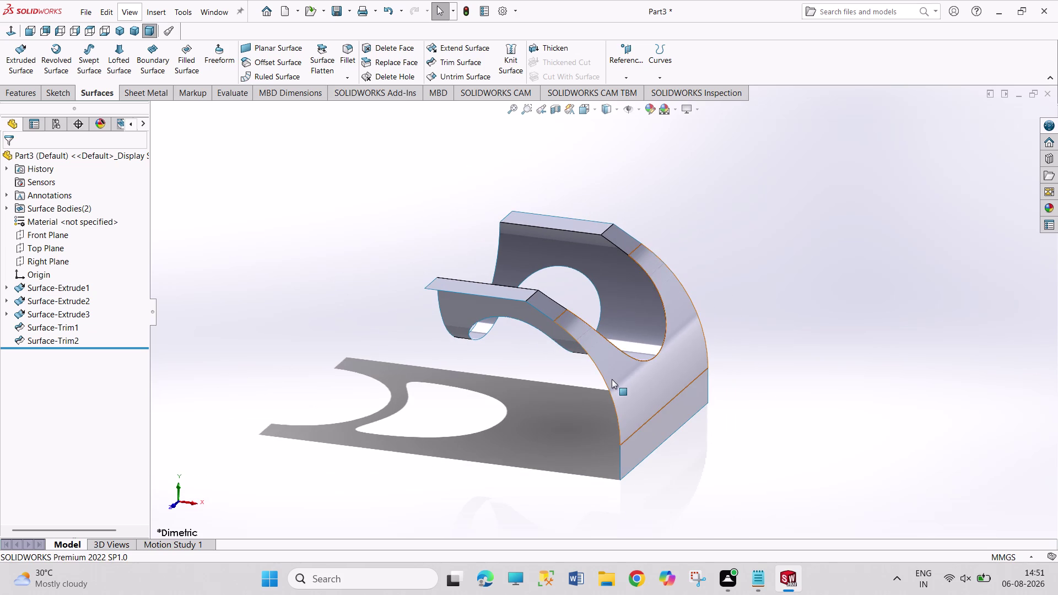
scroll(down, 3)
scroll(down, 3)
scroll(up, 3)
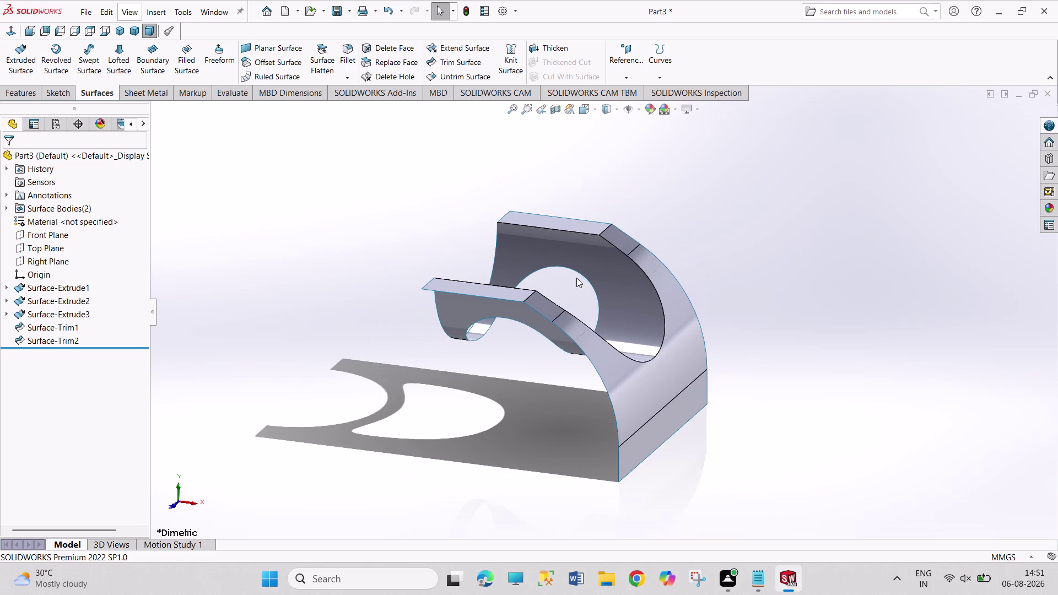
scroll(down, 3)
scroll(down, 3)
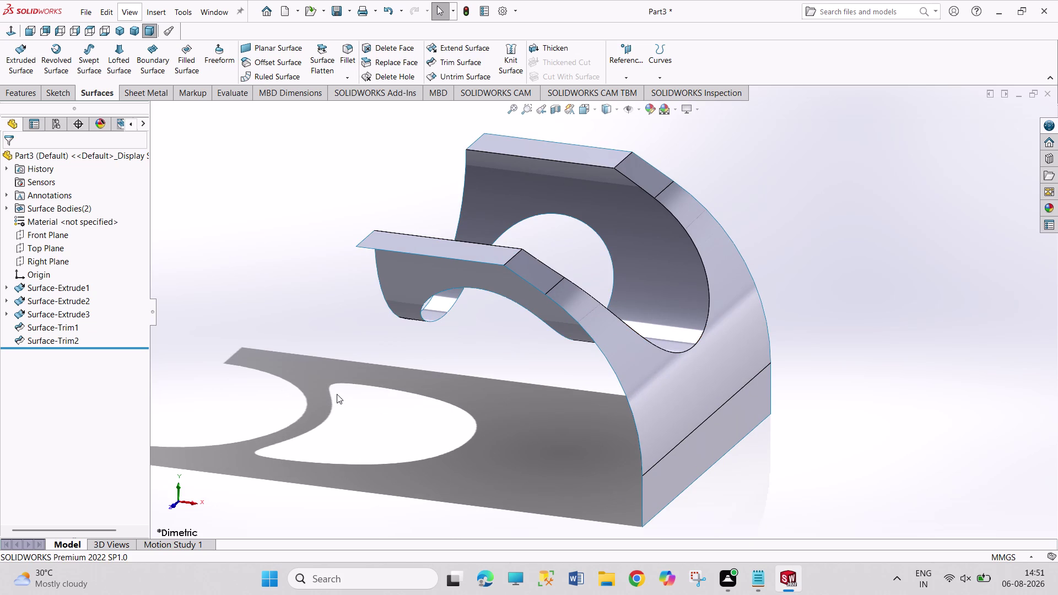
drag(333, 388, 306, 440)
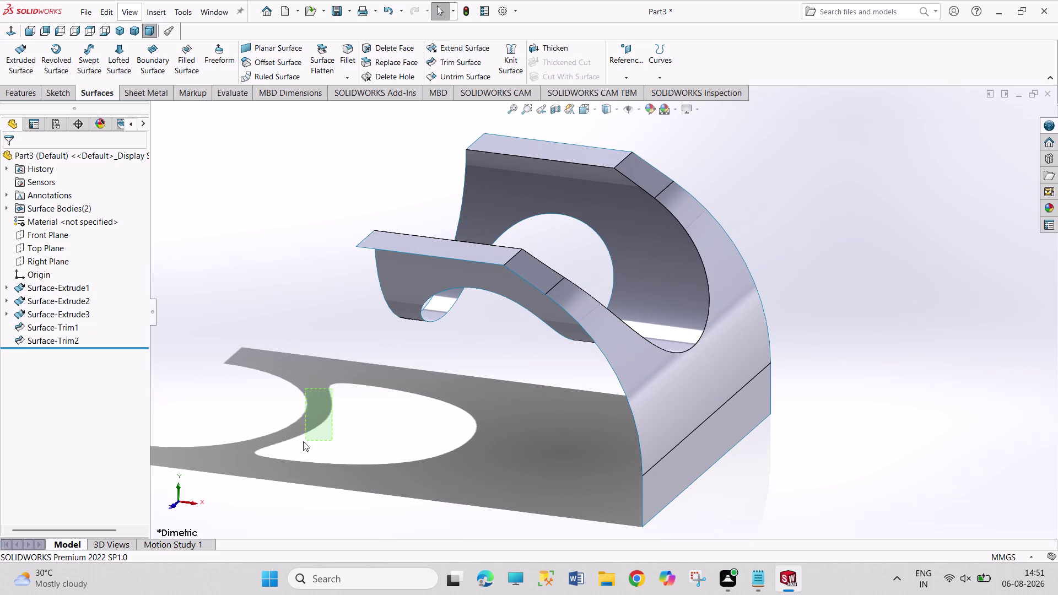
drag(306, 440, 524, 480)
drag(507, 360, 214, 568)
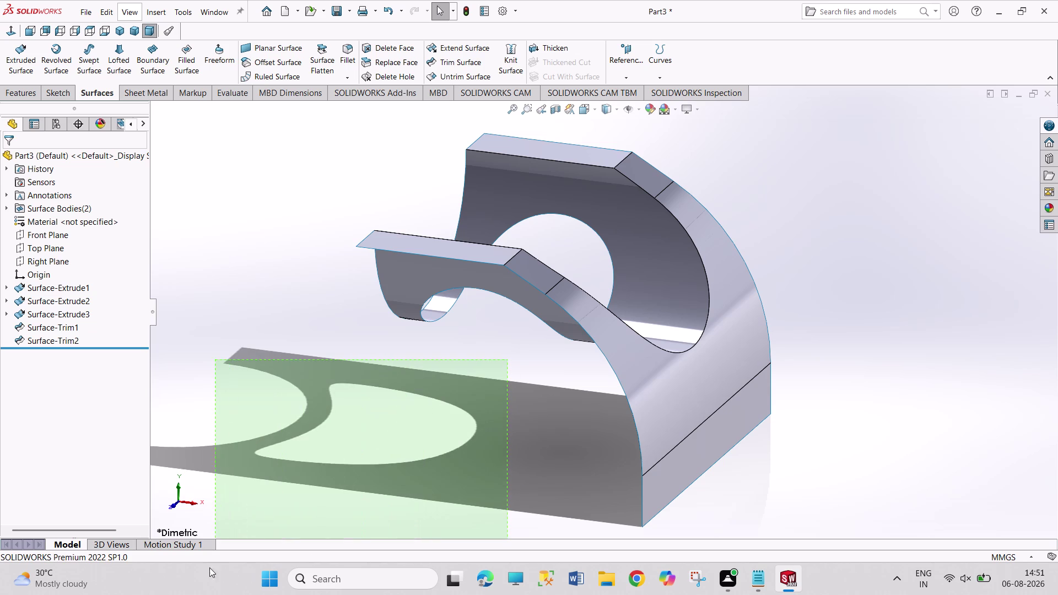
drag(214, 569, 209, 489)
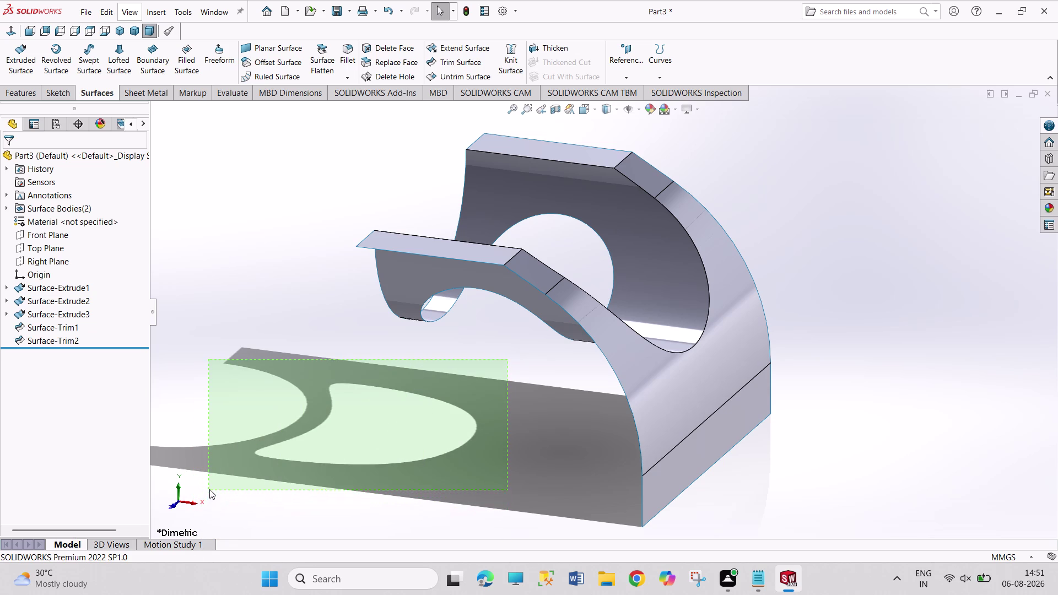
drag(209, 489, 212, 461)
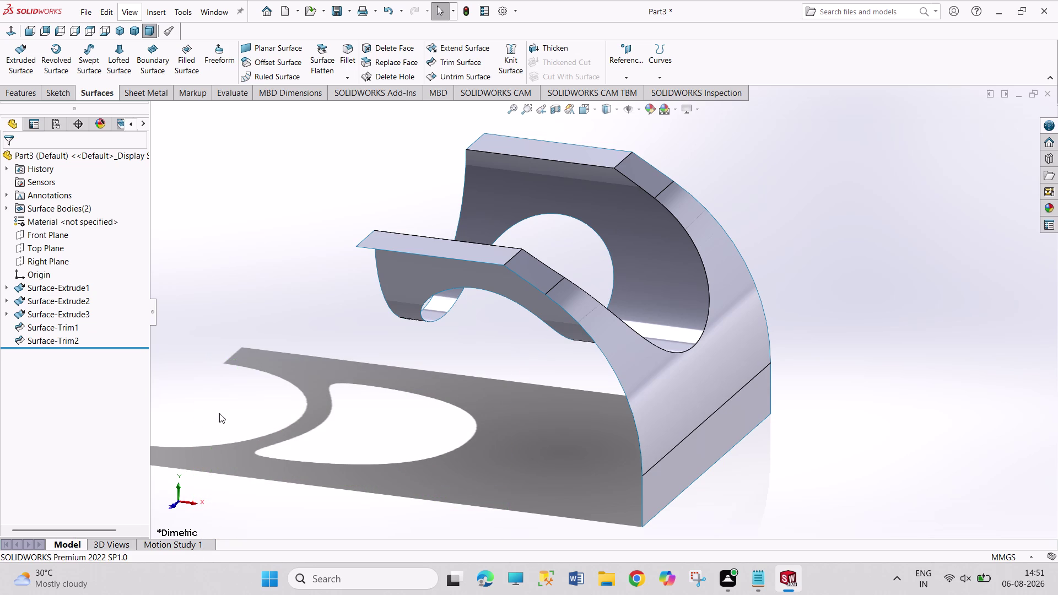
drag(268, 365, 259, 451)
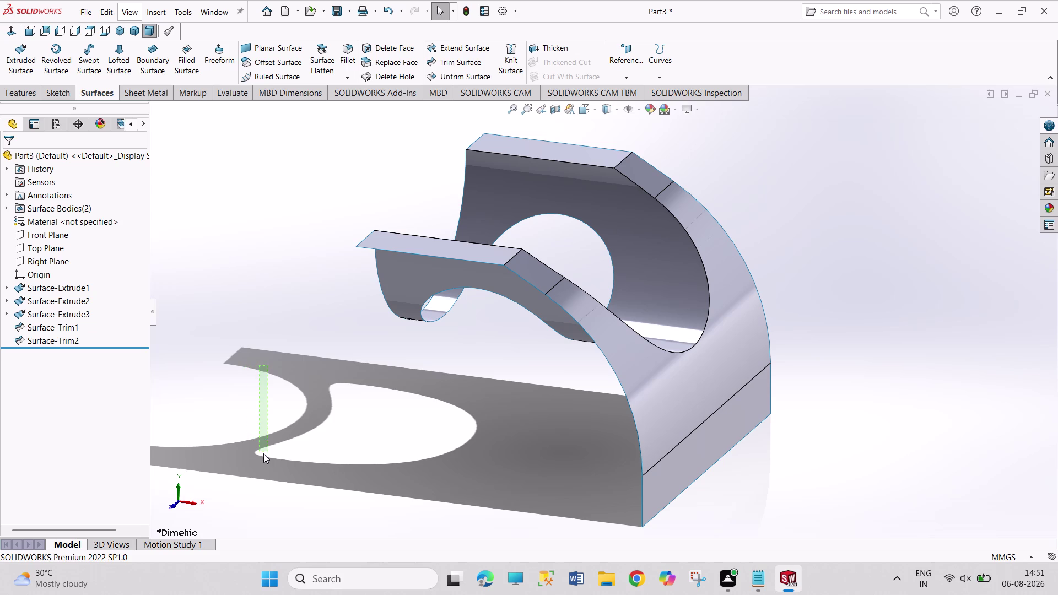
drag(260, 451, 479, 478)
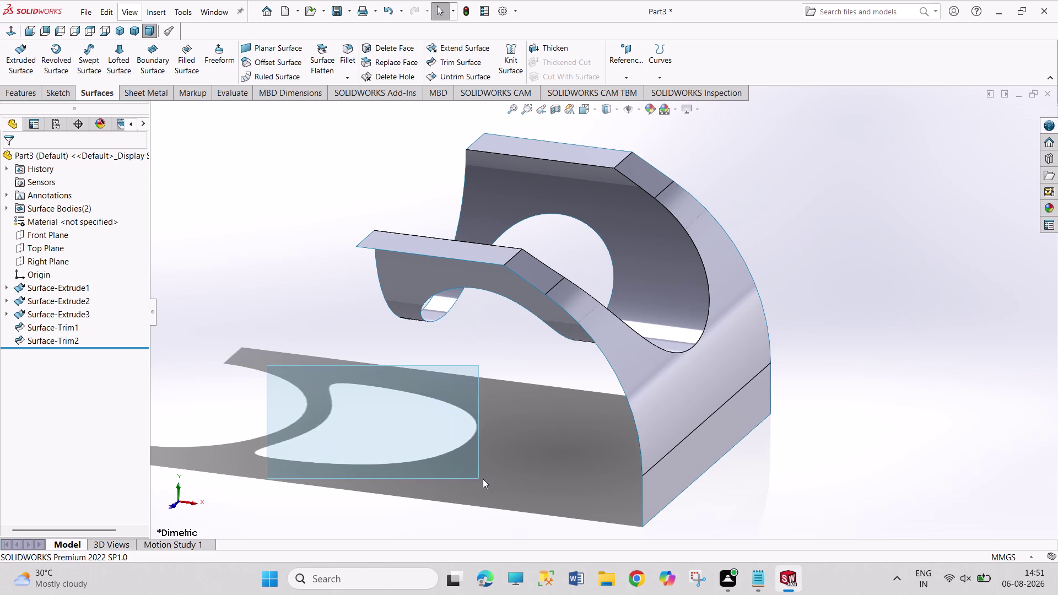
drag(479, 478, 487, 480)
drag(196, 329, 543, 526)
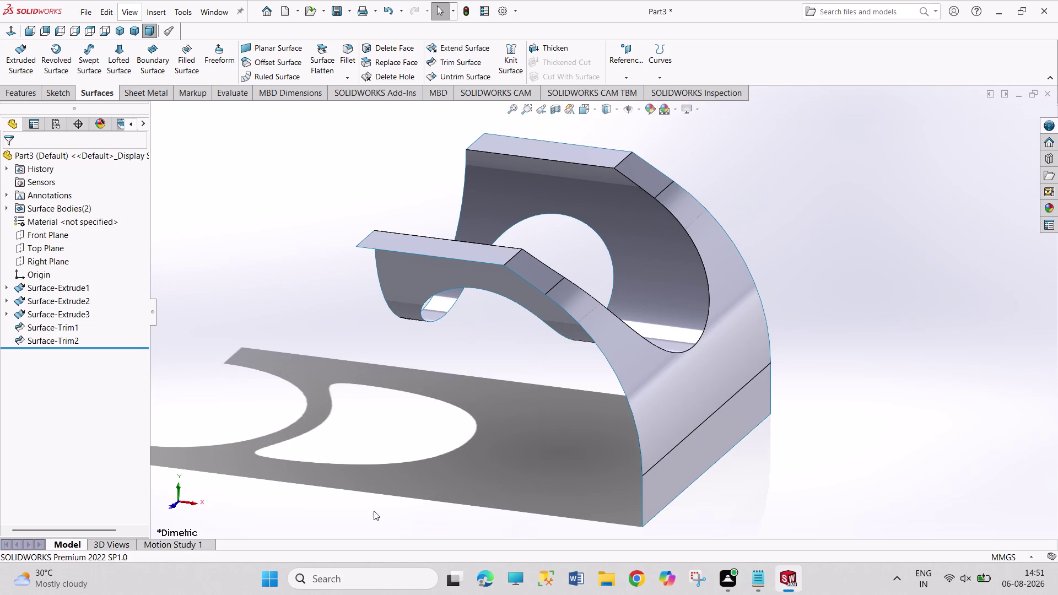
scroll(up, 3)
scroll(up, 3)
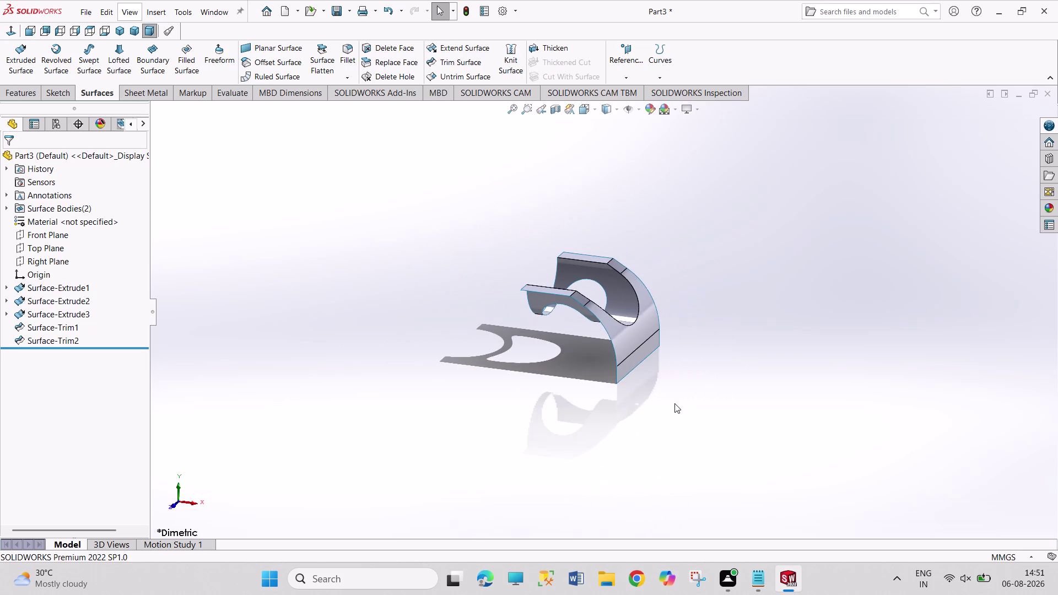
scroll(down, 3)
scroll(down, 3)
scroll(down, 3)
scroll(down, 3)
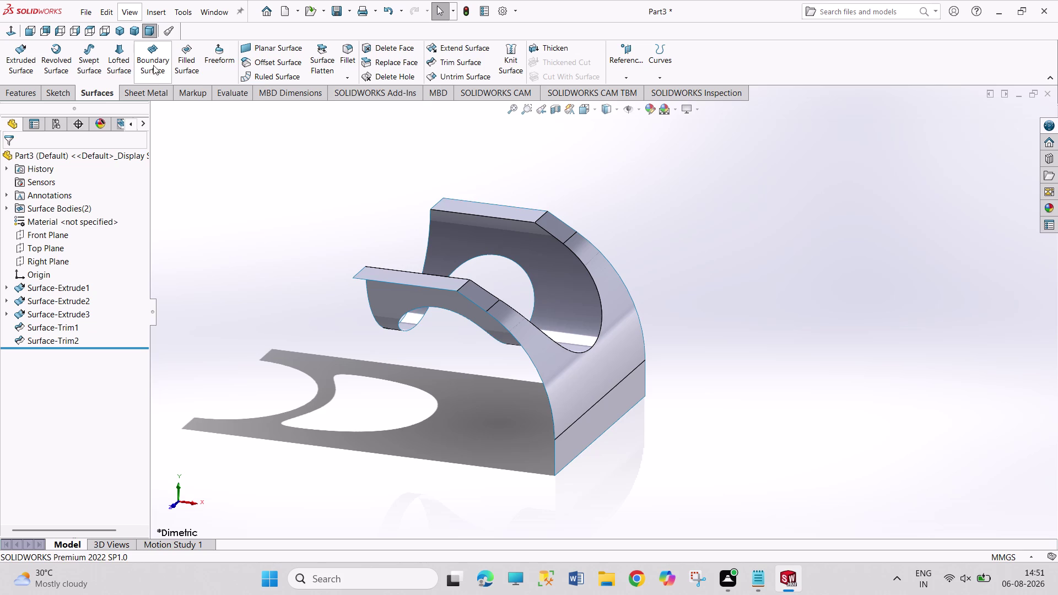
click(222, 65)
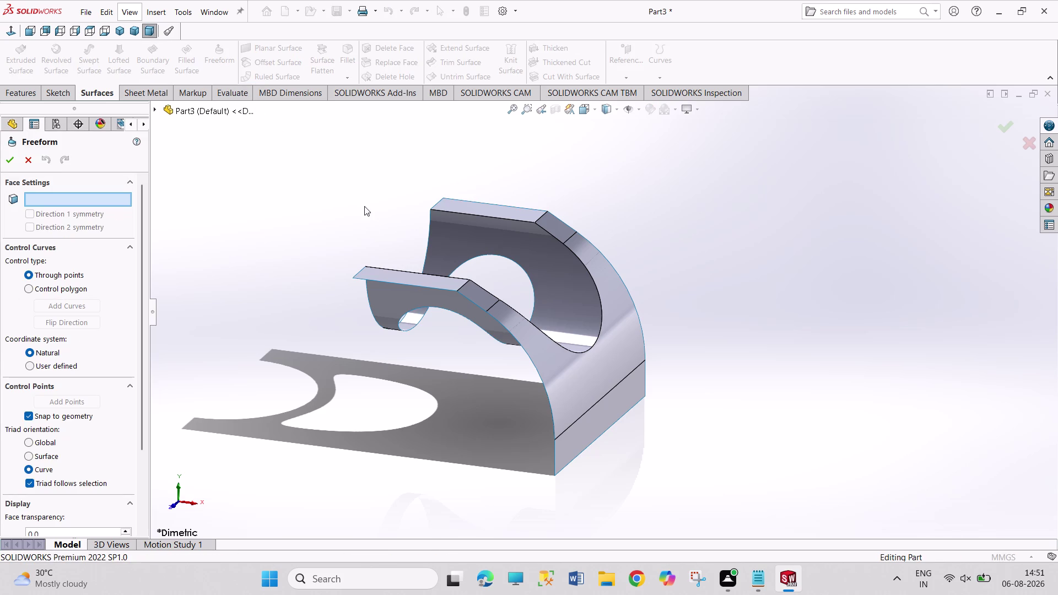
click(587, 368)
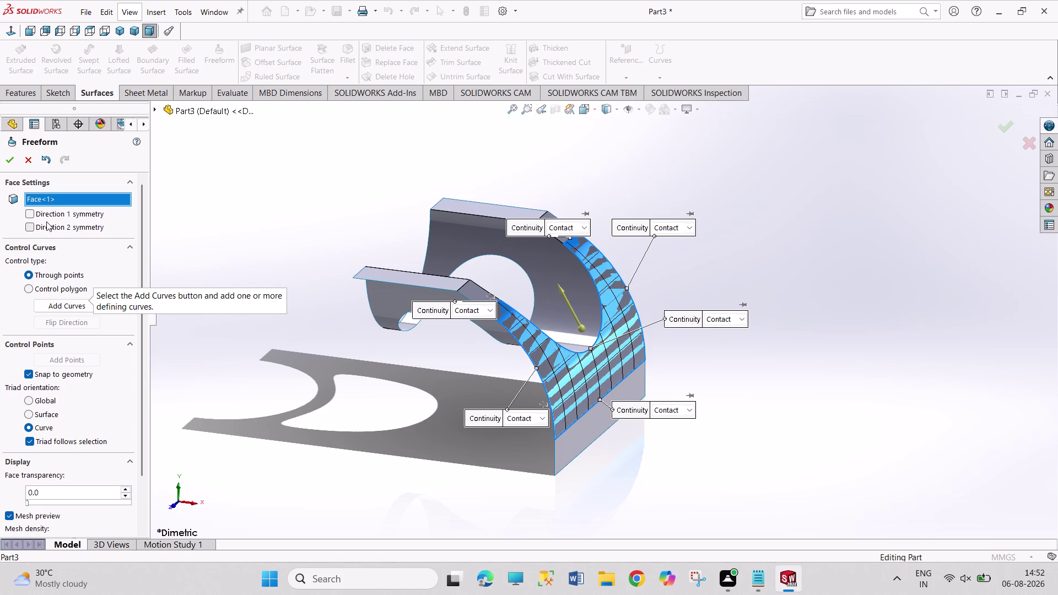
click(6, 159)
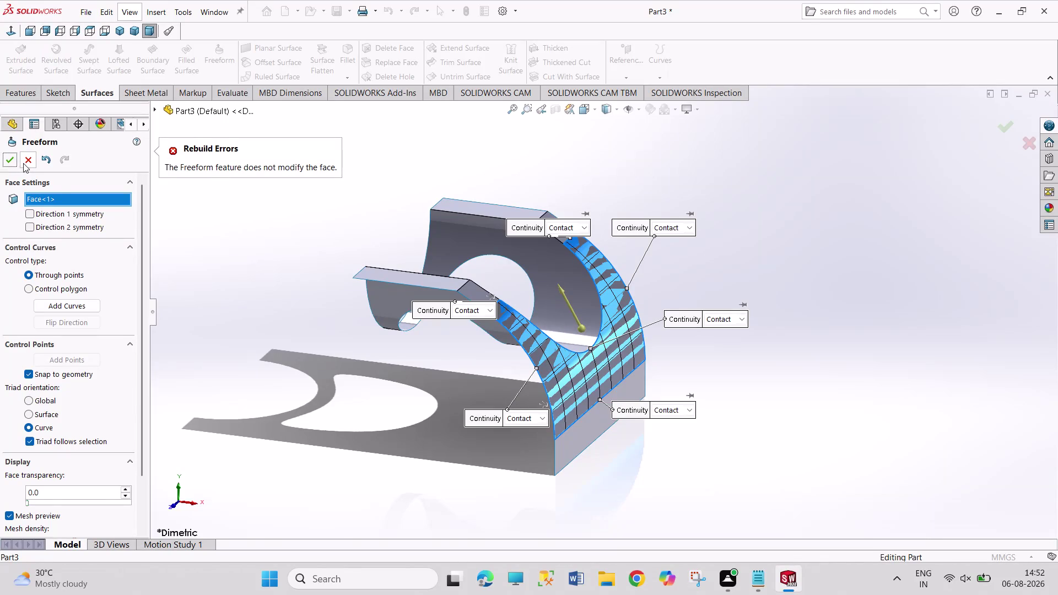
click(26, 162)
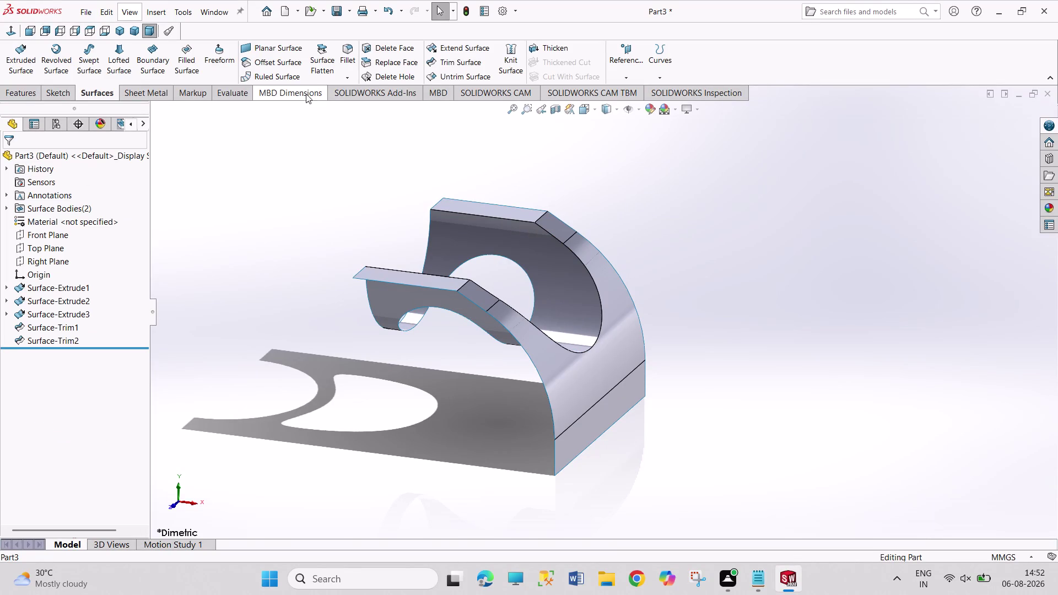
click(222, 67)
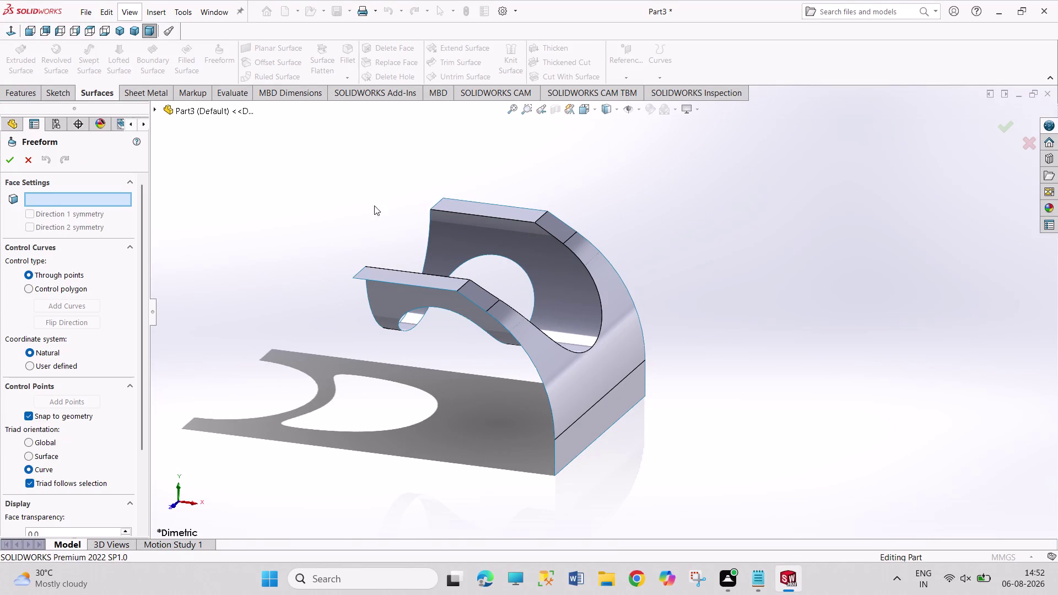
click(614, 393)
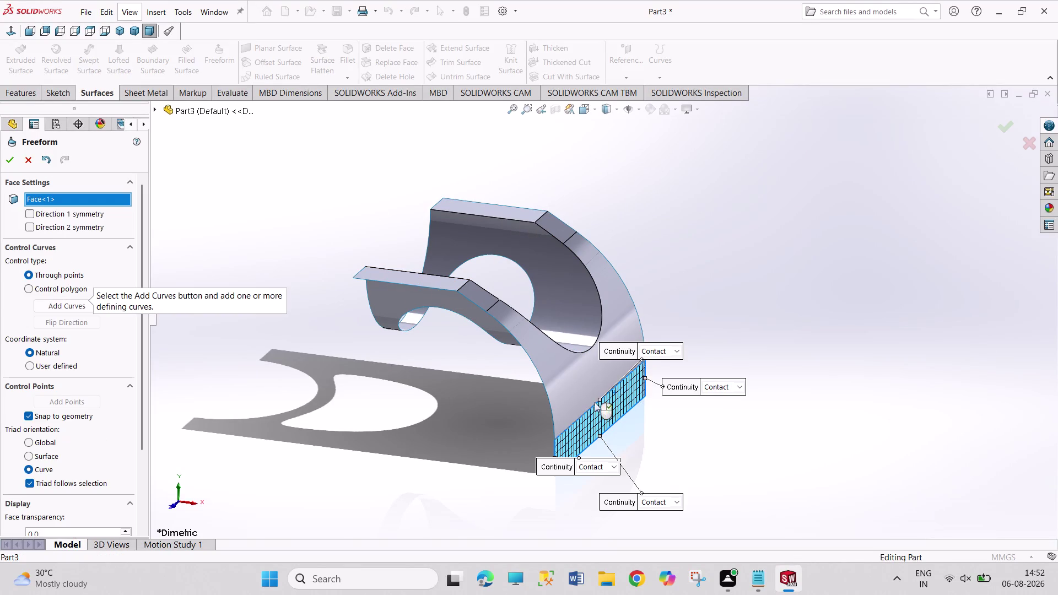
click(7, 159)
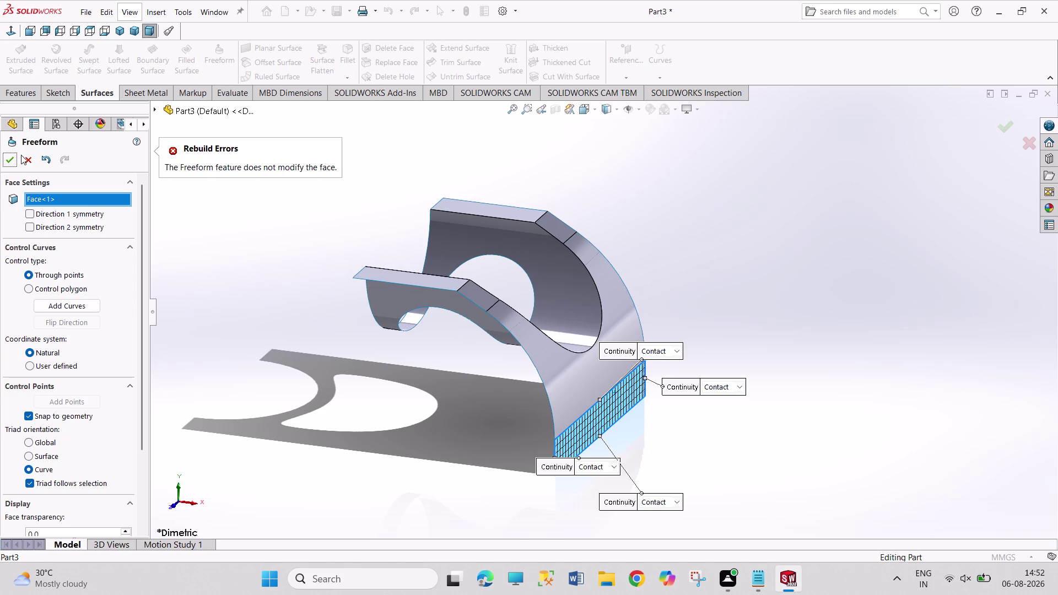
click(31, 214)
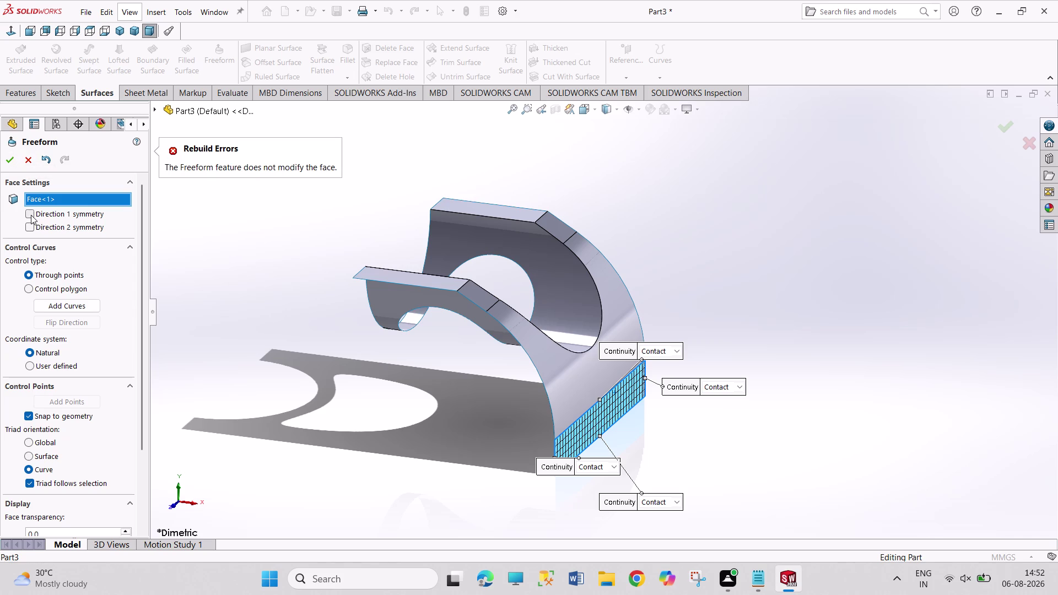
click(33, 228)
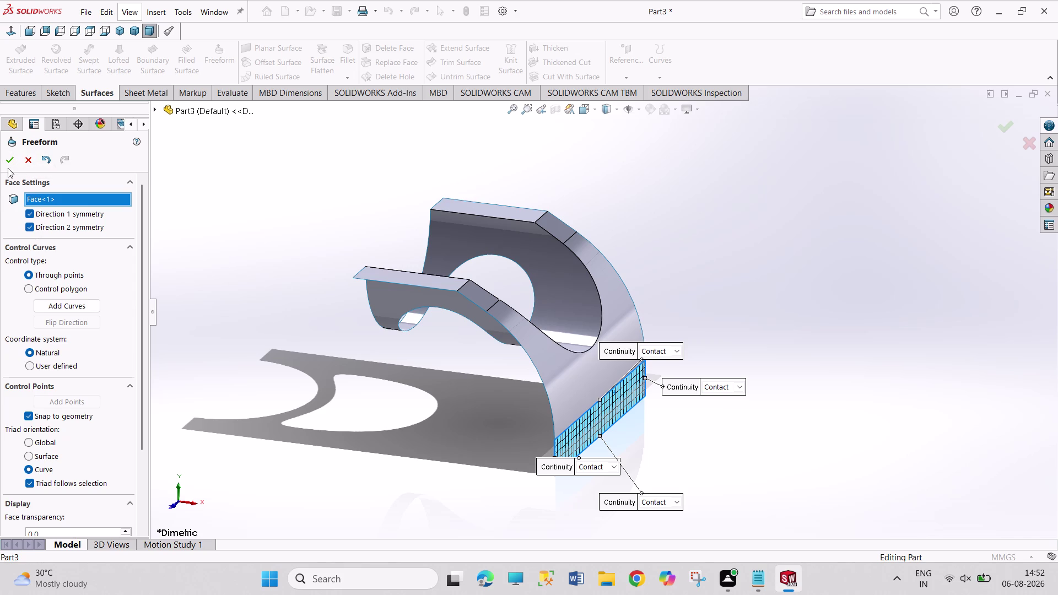
click(7, 163)
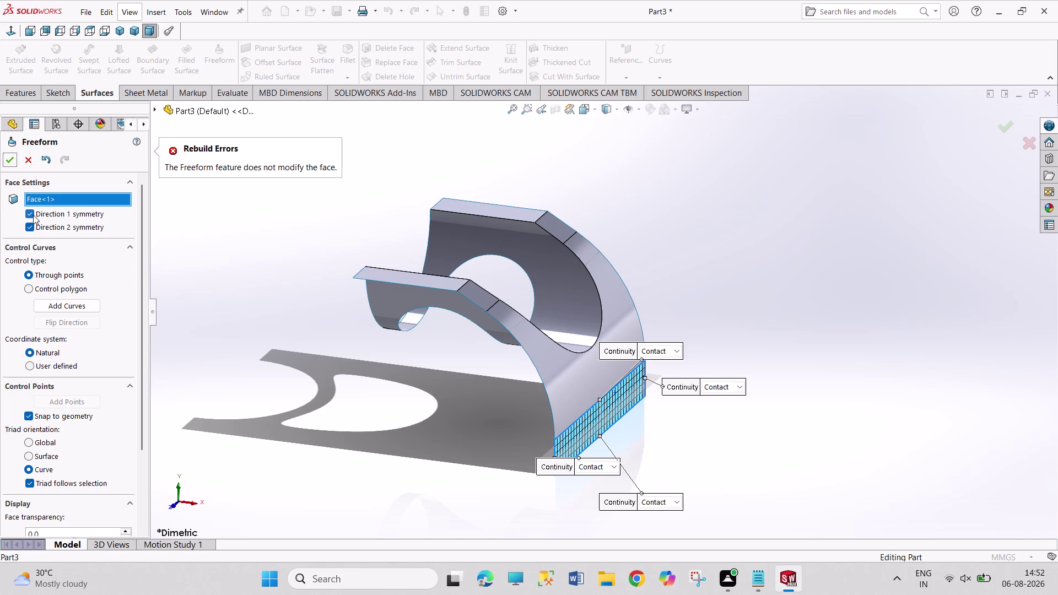
click(30, 215)
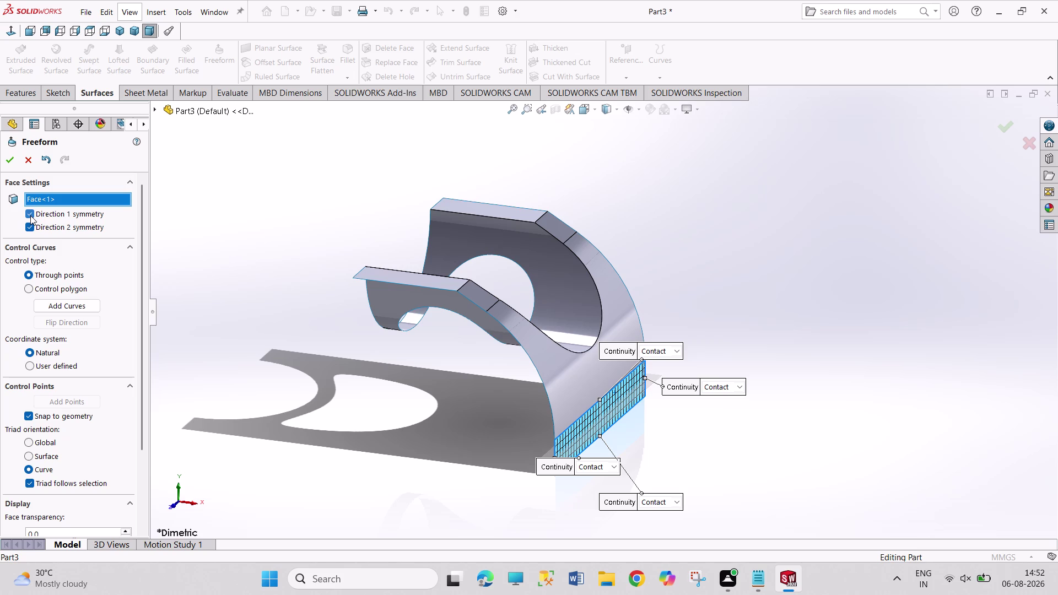
click(30, 225)
click(22, 163)
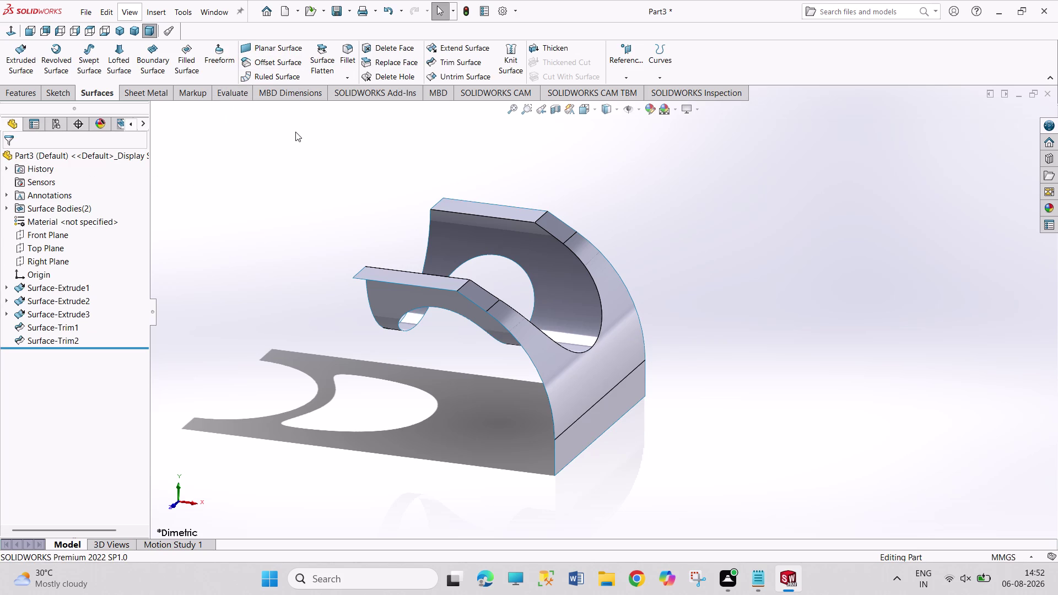
middle_click(291, 151)
click(273, 67)
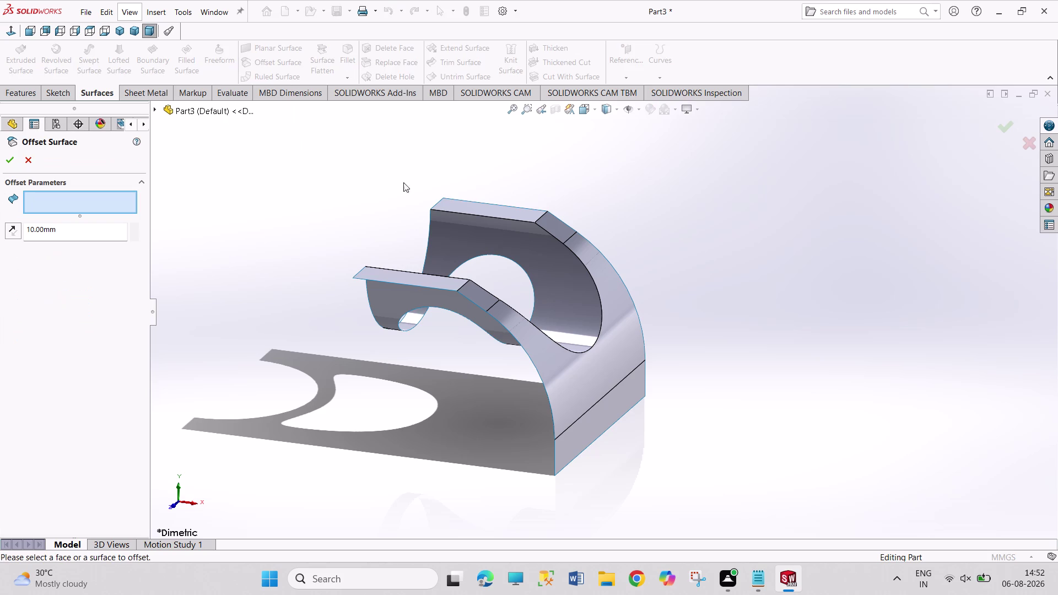
click(597, 419)
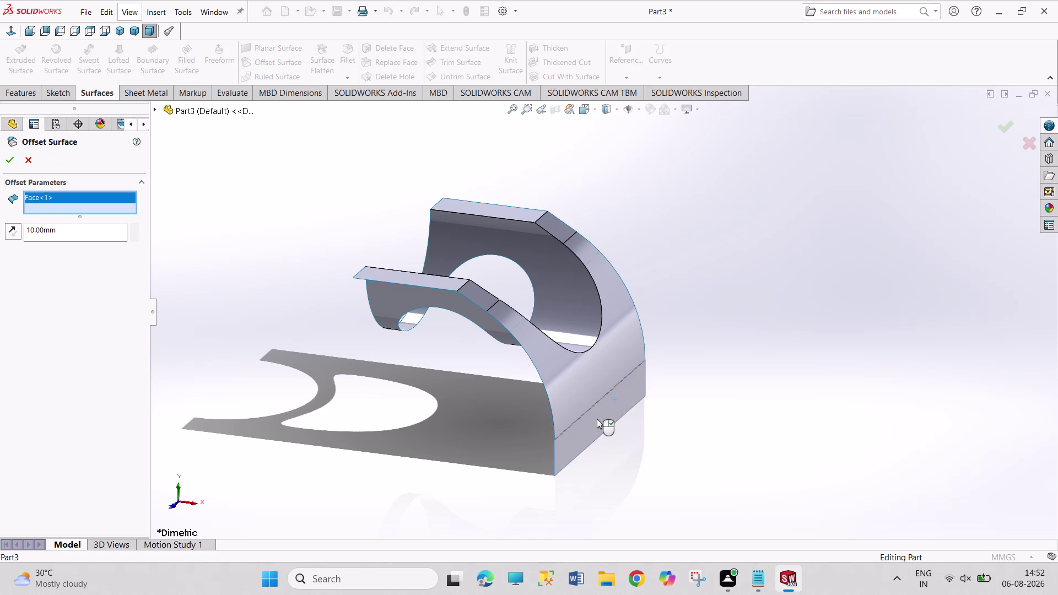
click(593, 383)
click(484, 294)
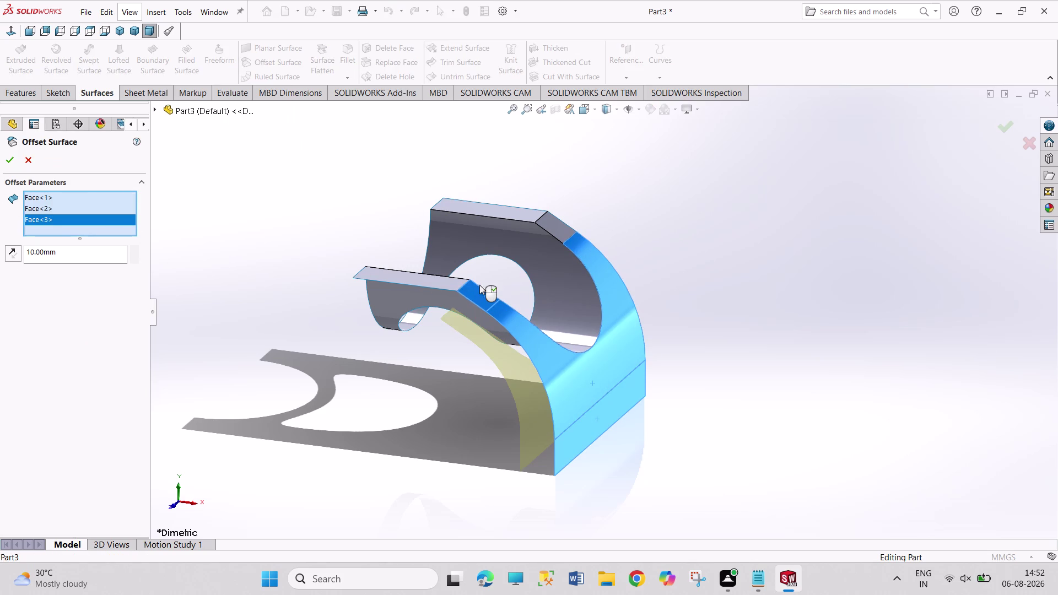
click(453, 279)
click(460, 242)
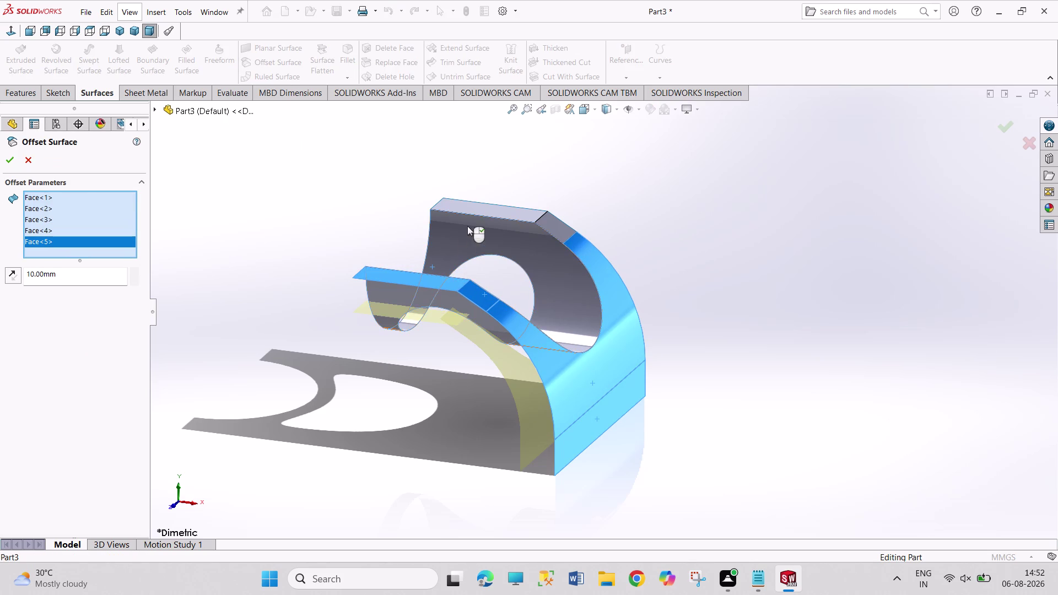
click(478, 209)
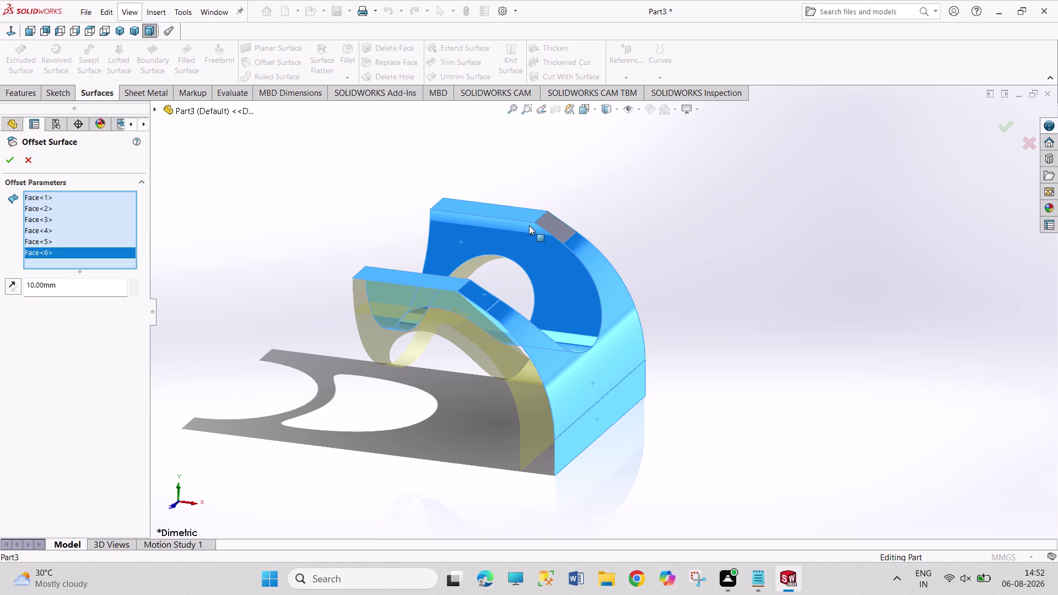
click(548, 223)
middle_drag(309, 237, 375, 289)
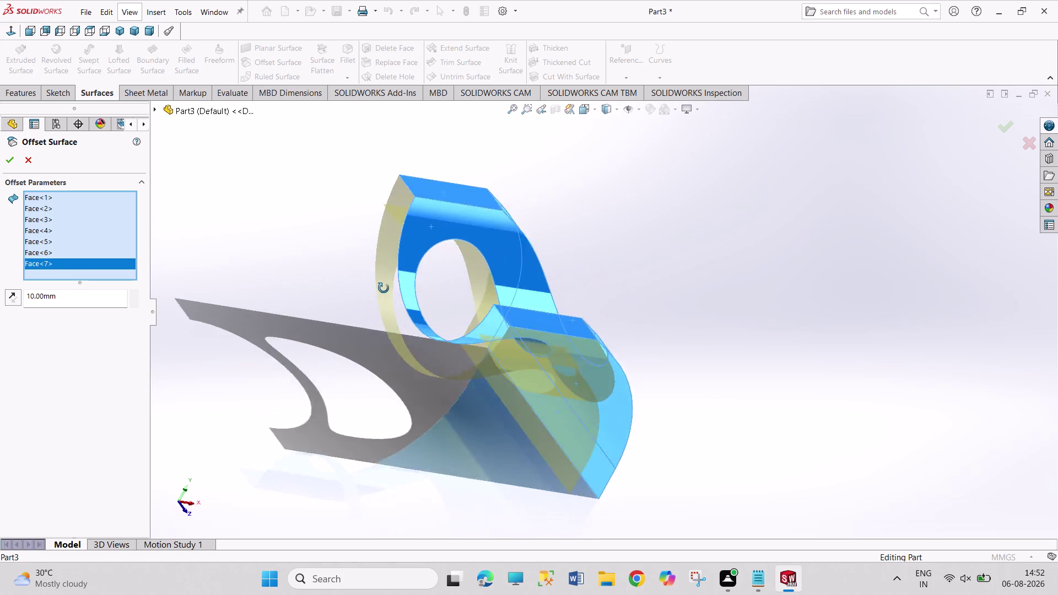
middle_drag(374, 289, 460, 315)
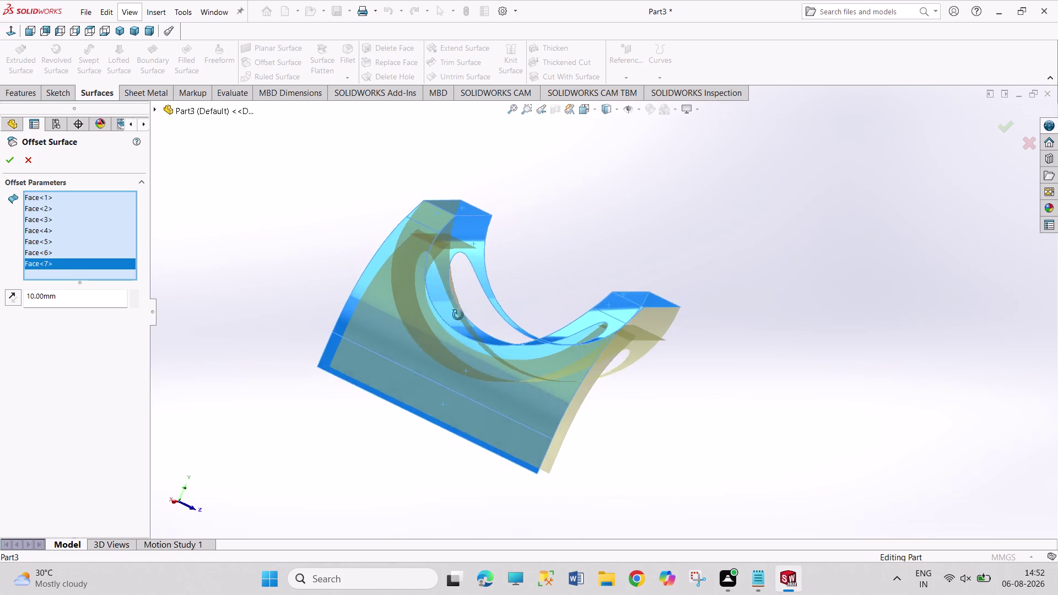
middle_drag(460, 314, 337, 268)
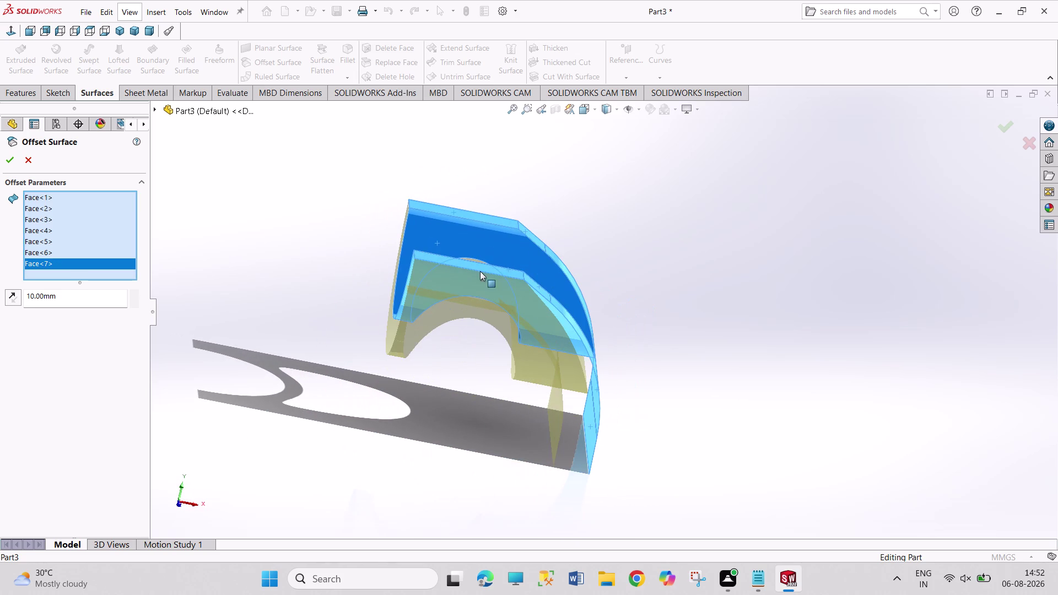
click(32, 162)
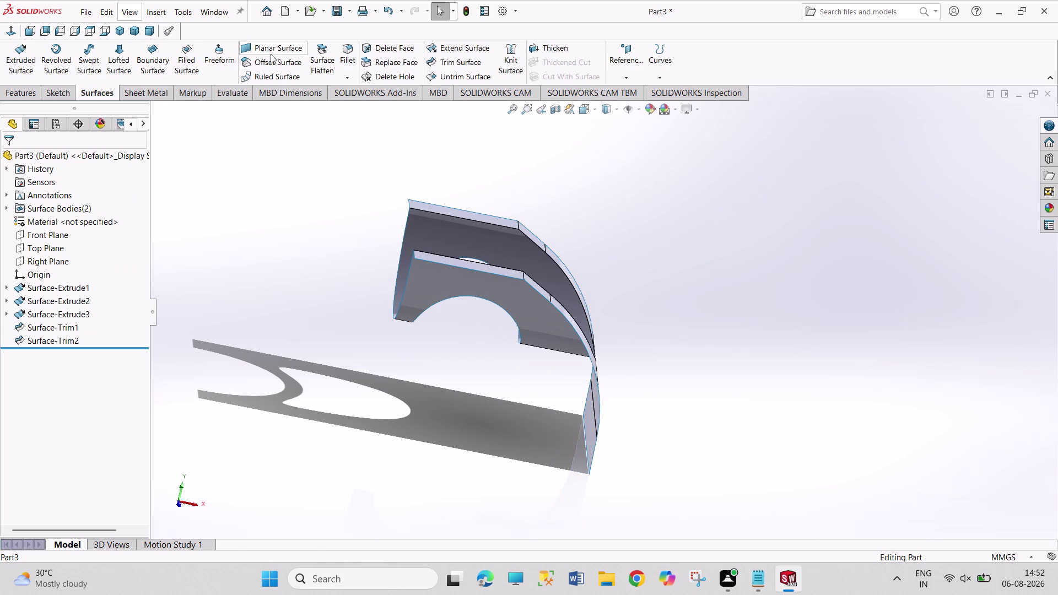
click(277, 80)
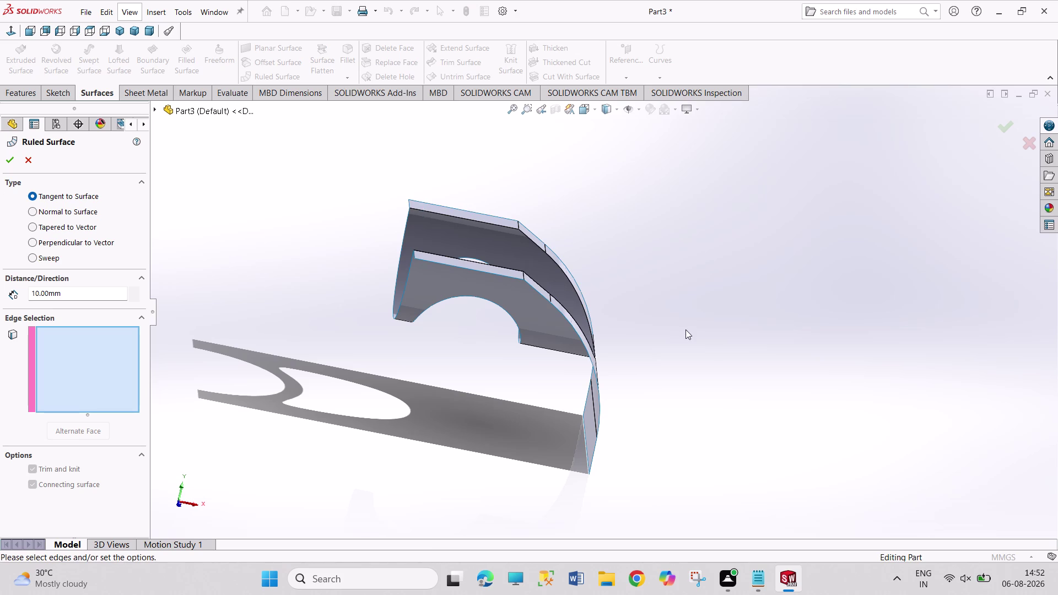
middle_drag(611, 282, 511, 223)
click(552, 407)
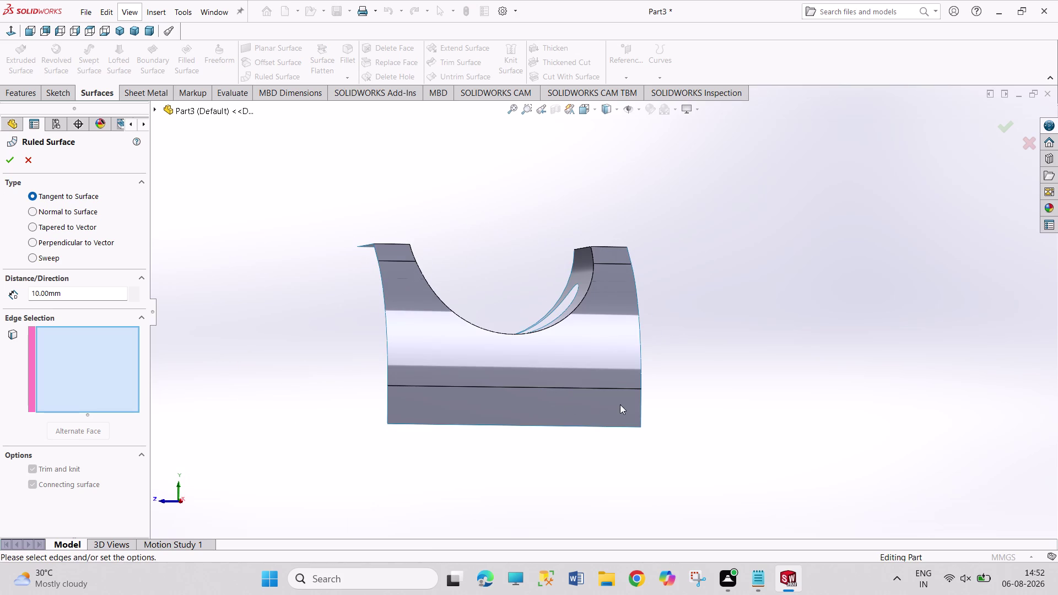
click(641, 405)
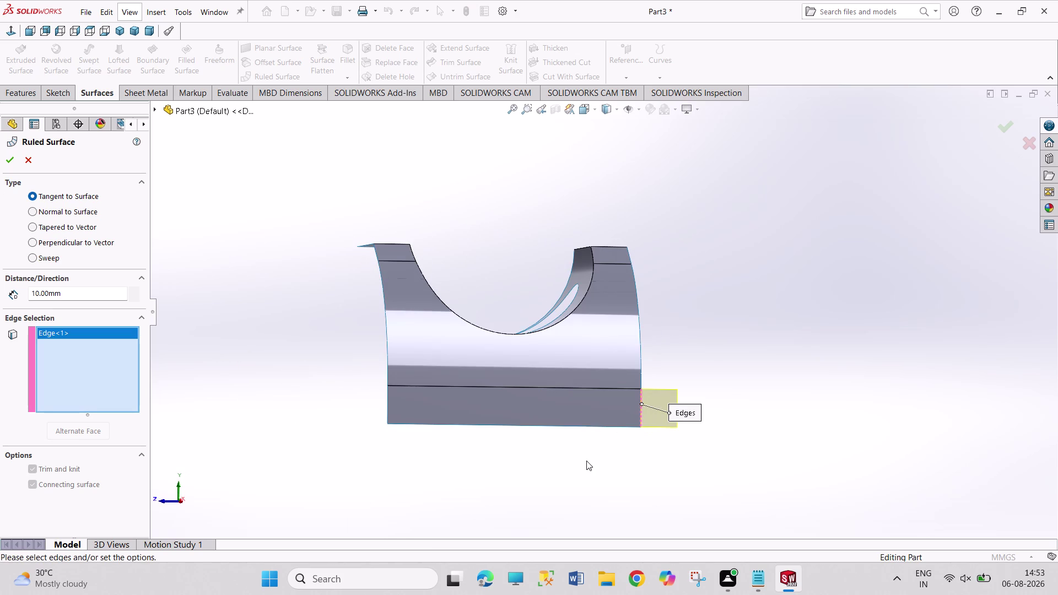
middle_drag(586, 461, 509, 473)
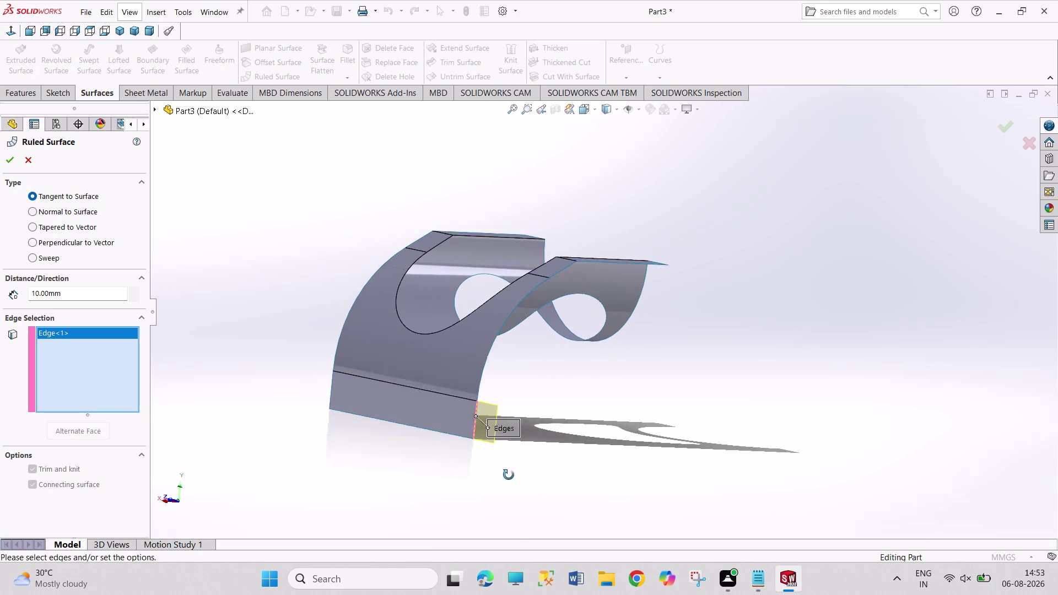
middle_drag(509, 473, 511, 485)
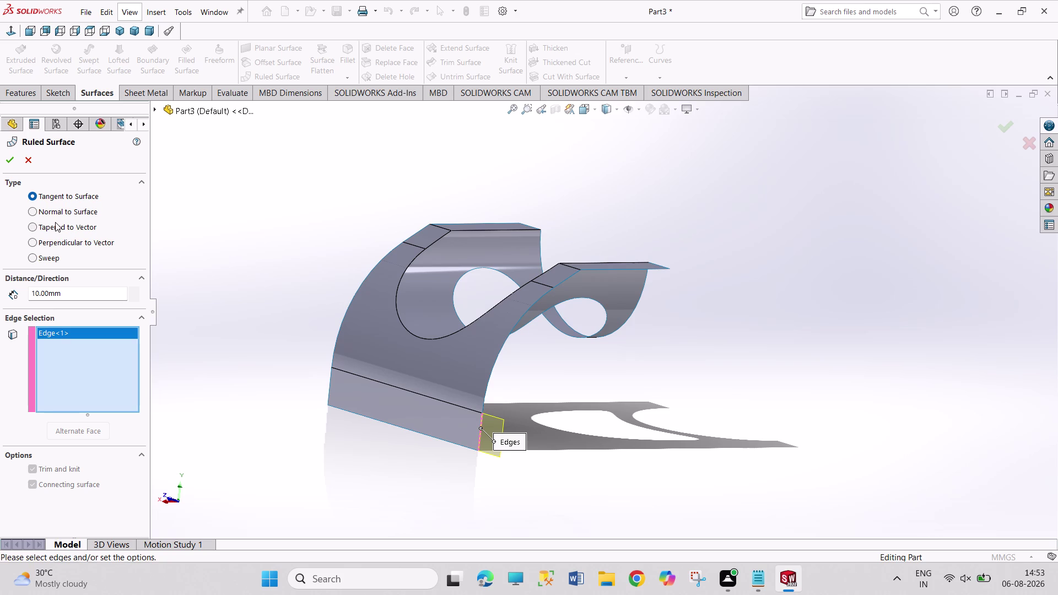
click(54, 217)
click(54, 217)
click(35, 212)
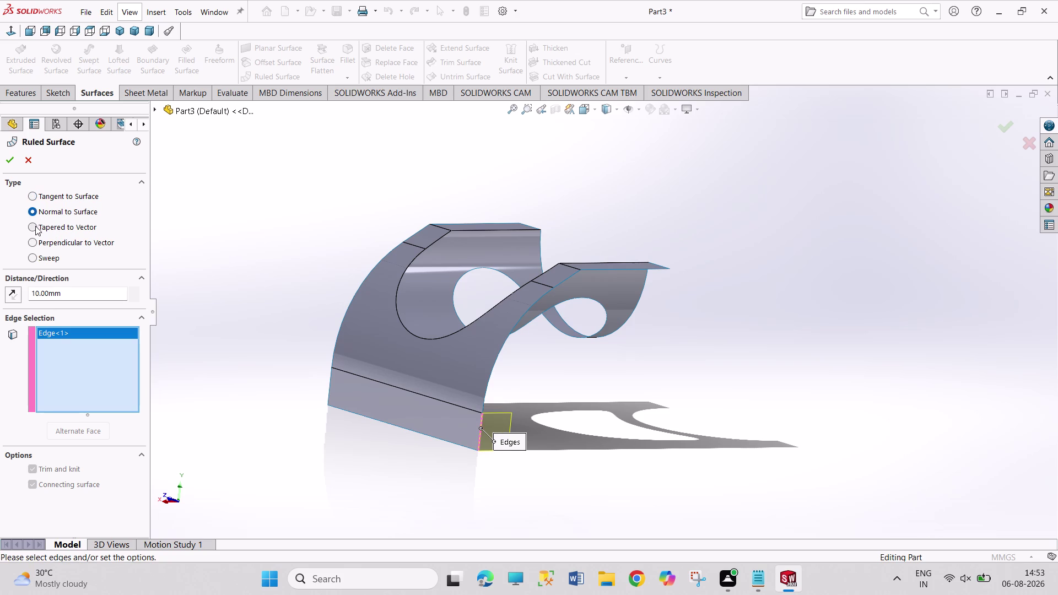
click(32, 227)
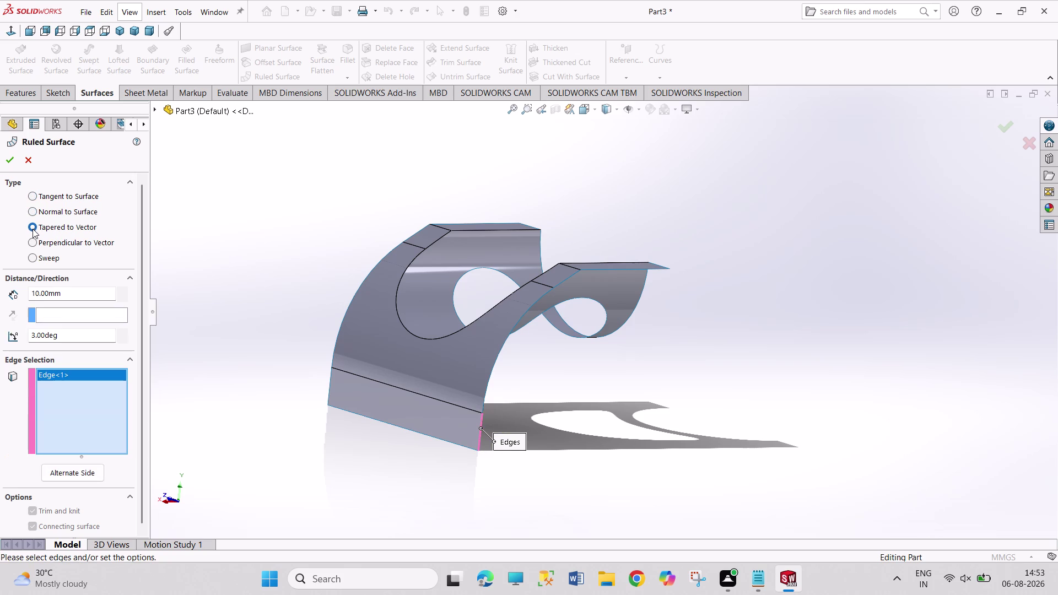
click(31, 240)
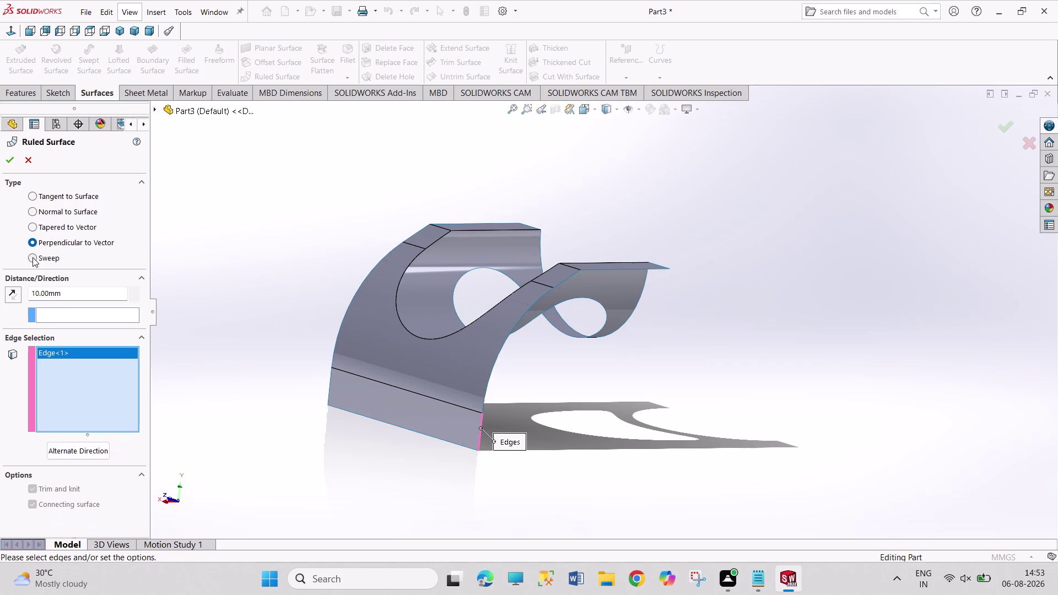
click(33, 257)
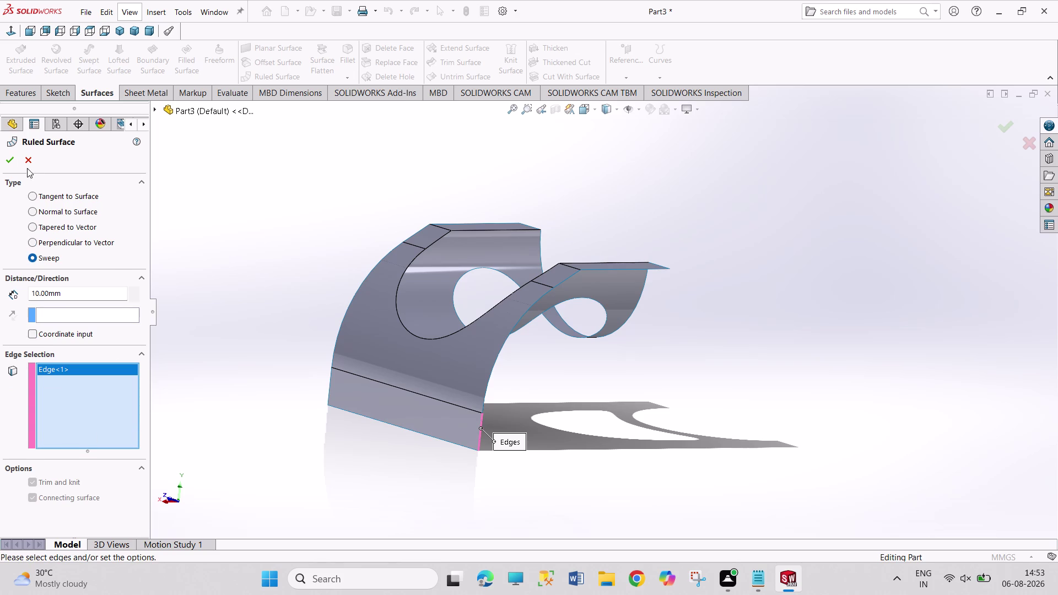
click(28, 164)
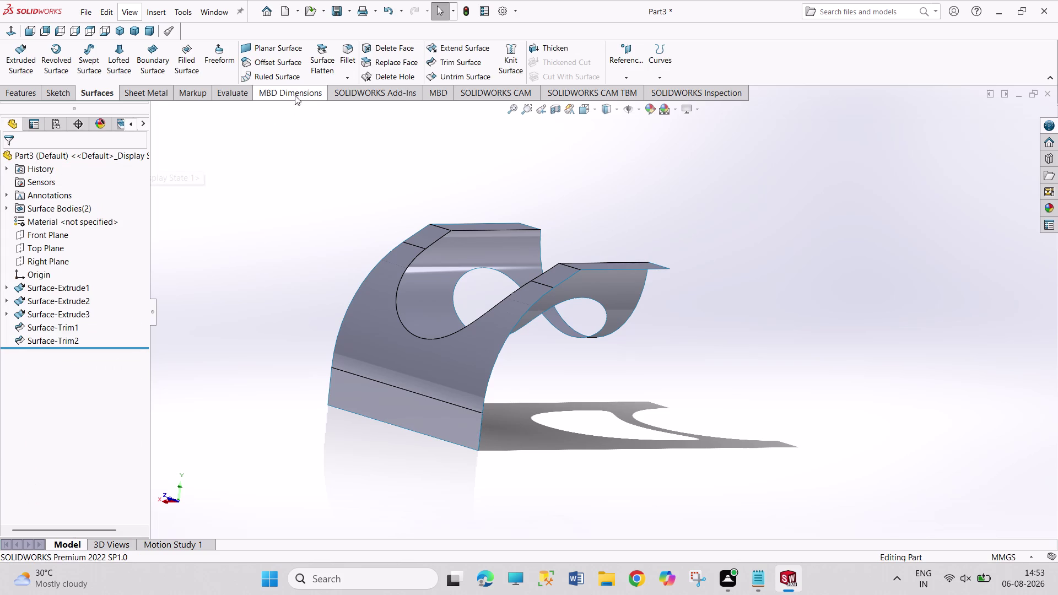
Flatten the bracket's lower band face, anchored at its bottom corner vertex.
click(318, 76)
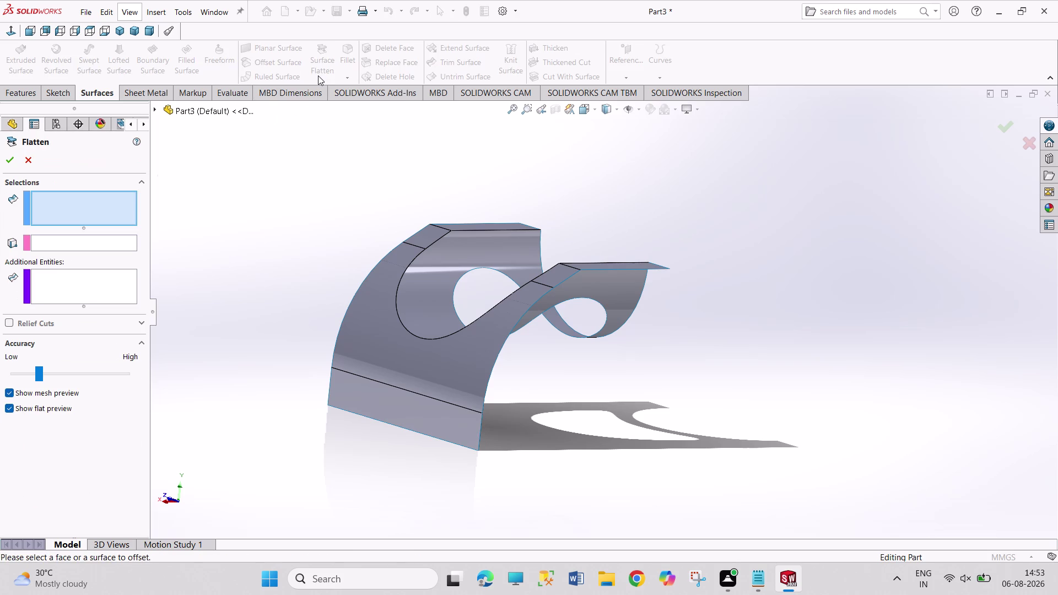
click(472, 431)
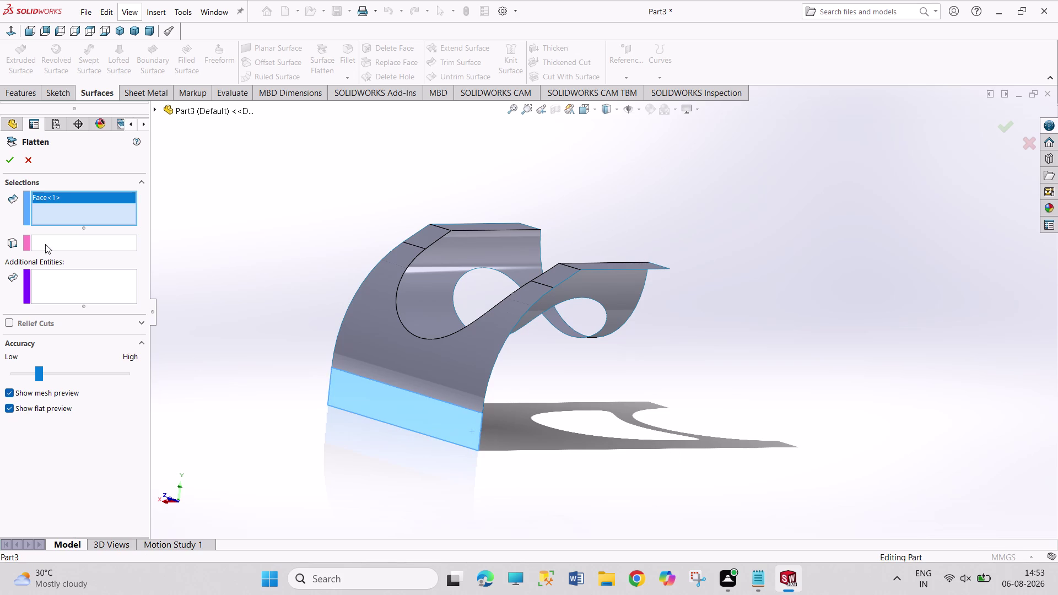
click(45, 244)
click(480, 452)
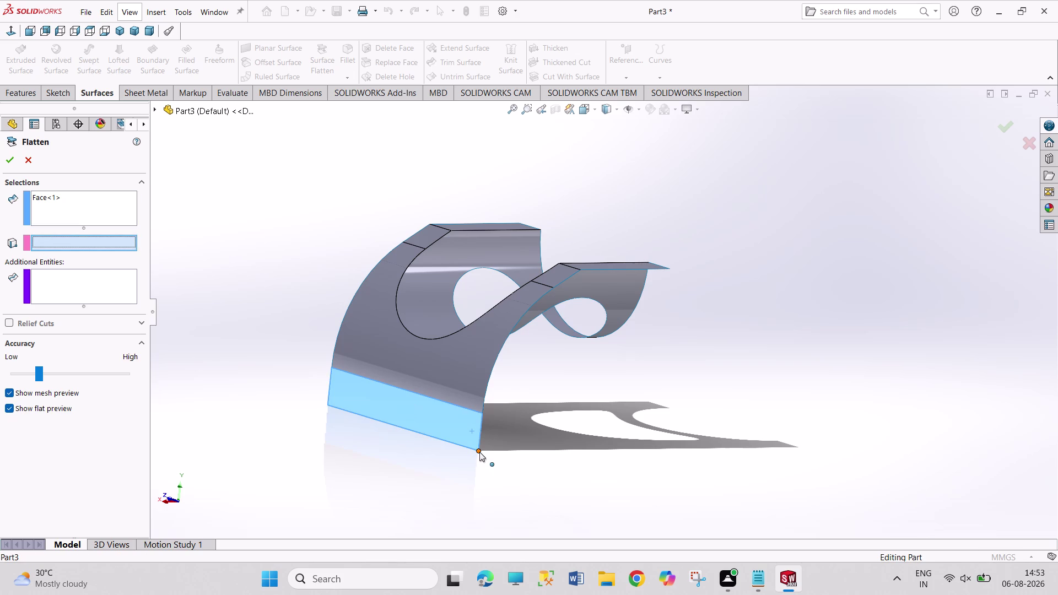
click(3, 159)
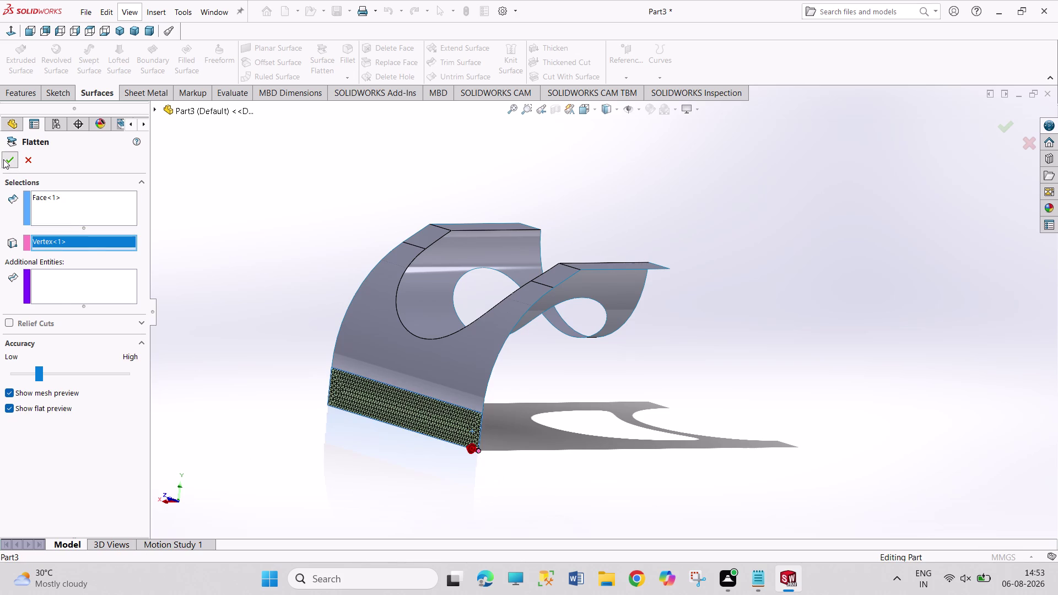
middle_drag(368, 438, 365, 361)
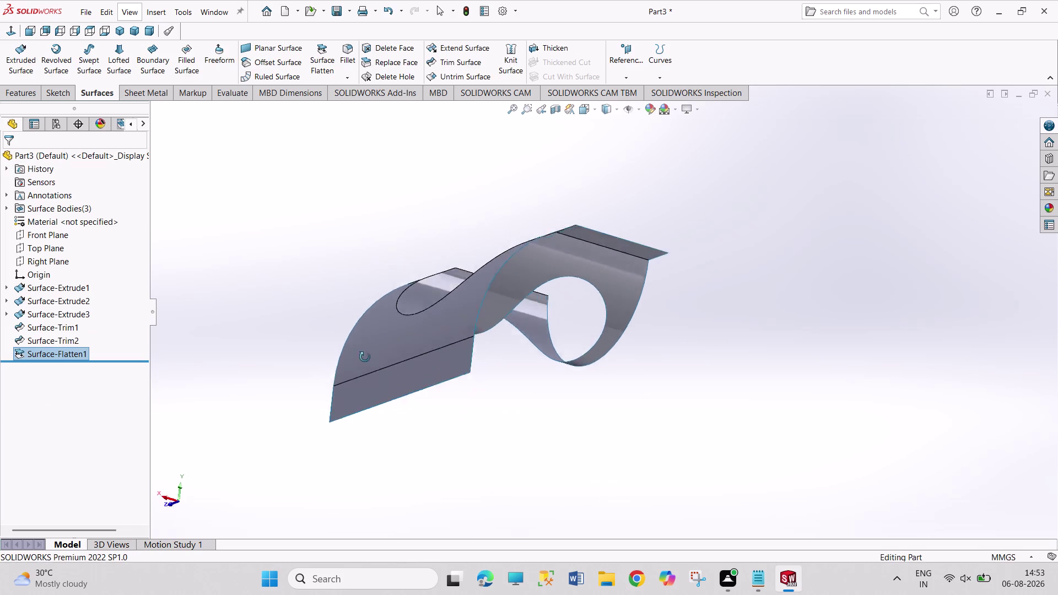
Orbit to check the flattened band, then open Sketch5 on the Right Plane.
middle_drag(364, 361, 413, 525)
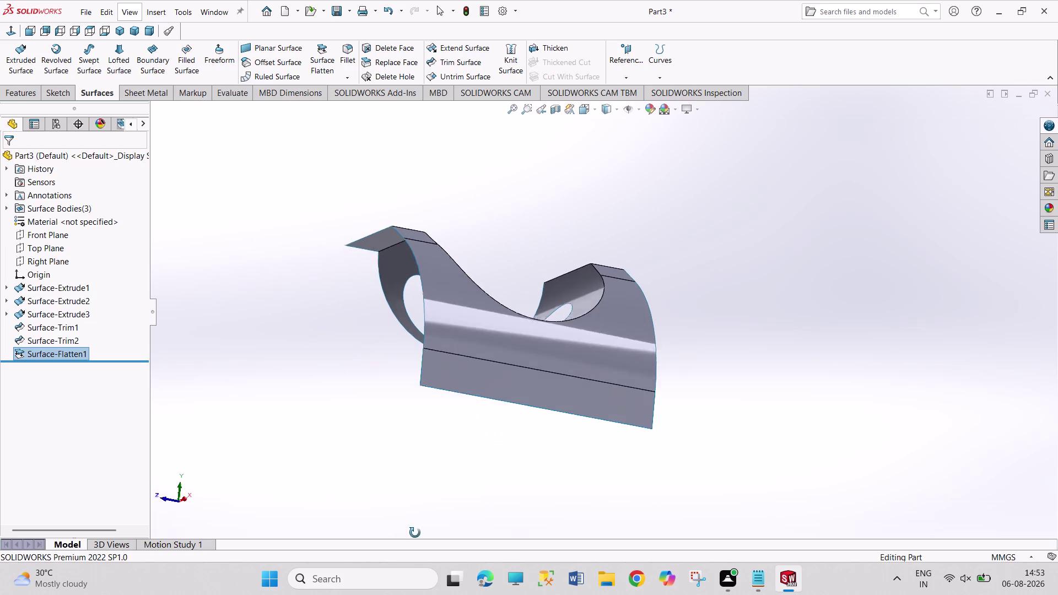
middle_drag(412, 524, 415, 538)
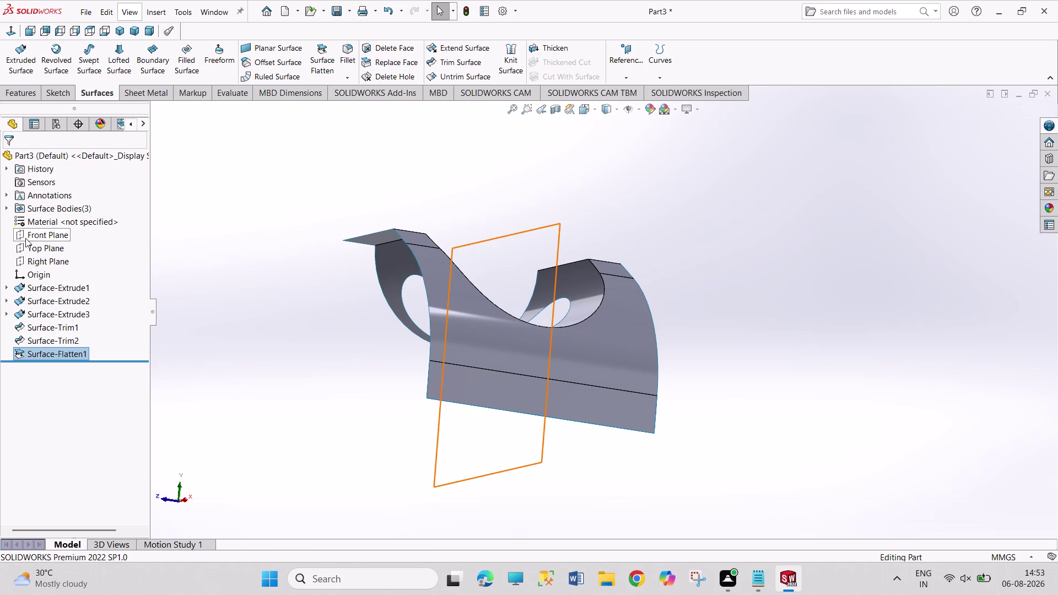
click(49, 253)
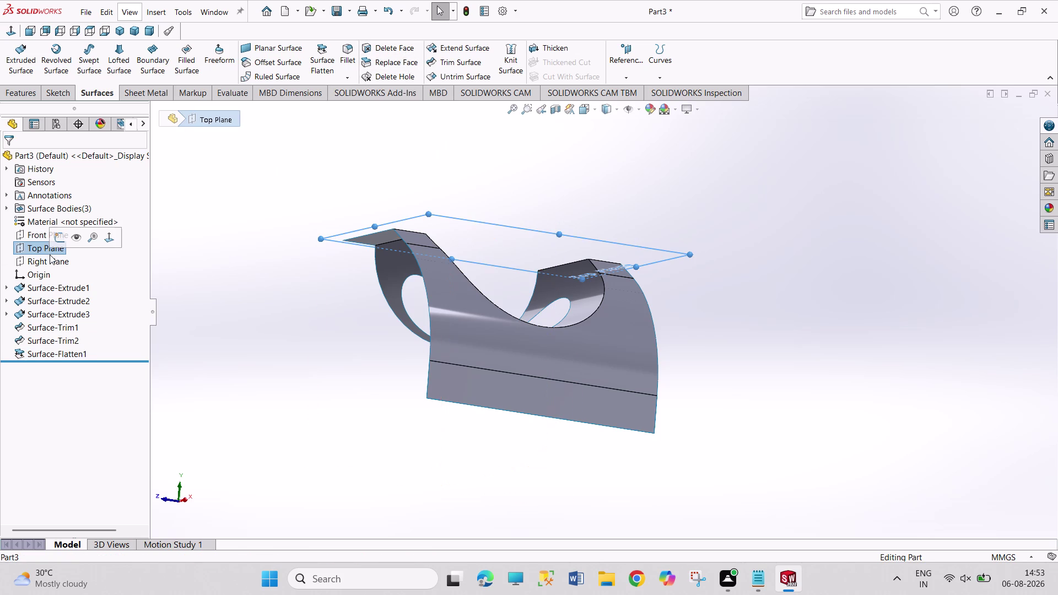
click(52, 265)
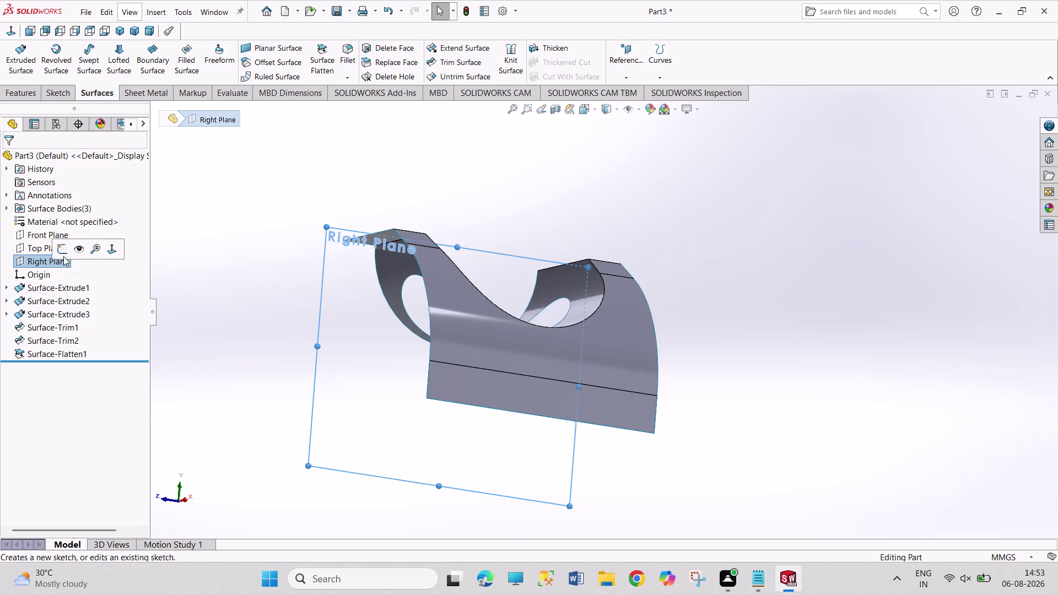
click(66, 251)
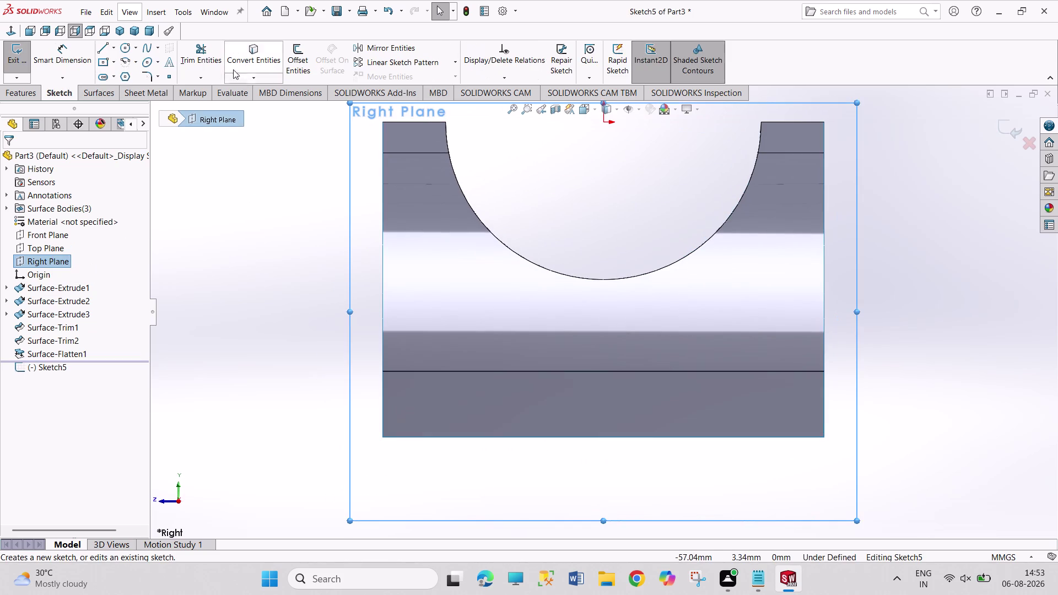
Sketch an ellipse centred inside the semicircular cutout on the Right Plane.
click(147, 62)
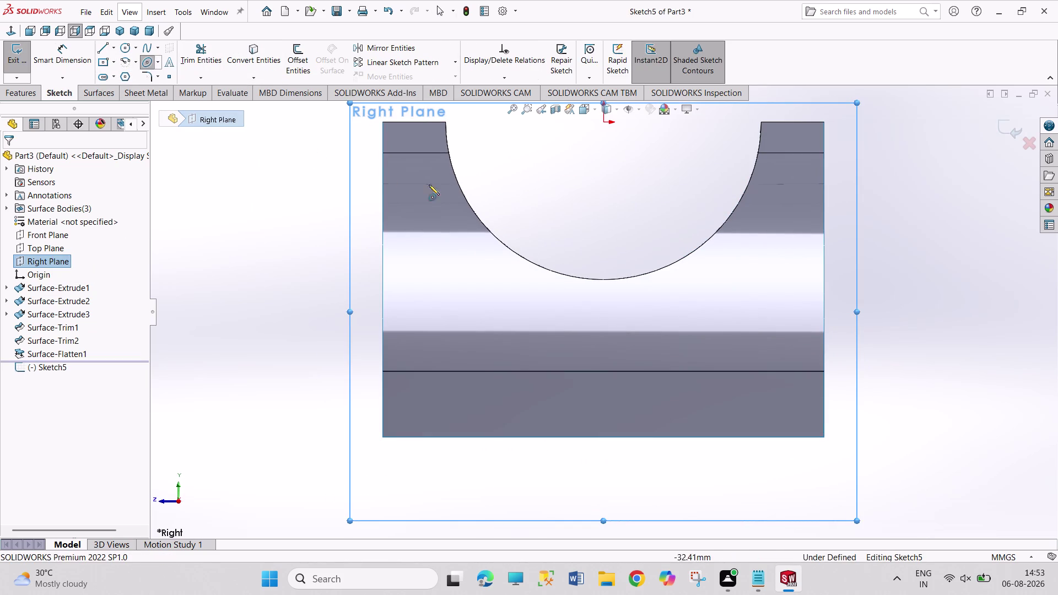
click(605, 210)
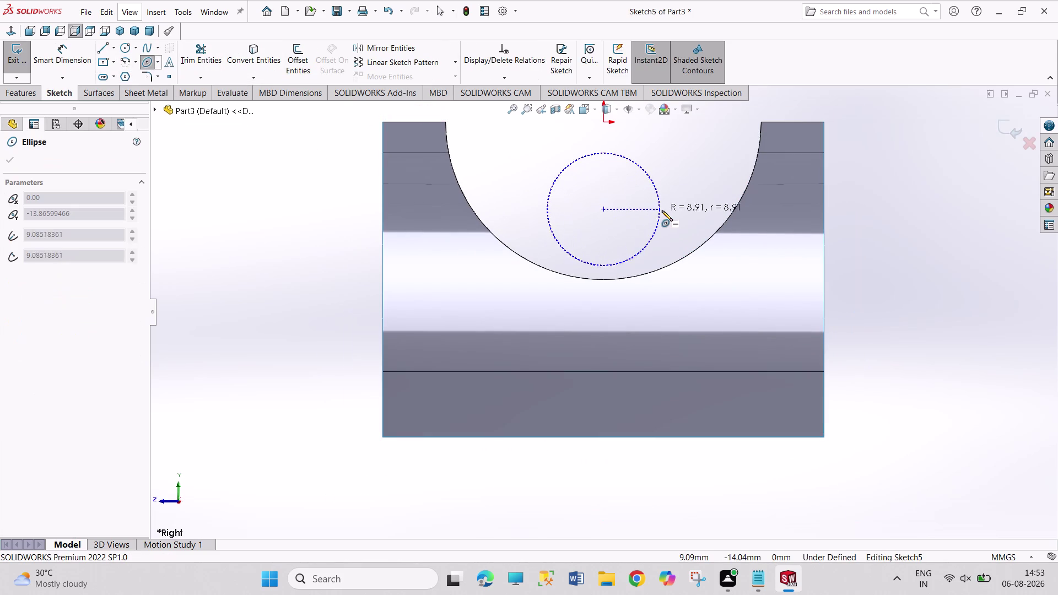
click(662, 211)
click(649, 178)
Undo the ellipse, exit the empty Sketch5, and select the Top Plane.
right_click(119, 234)
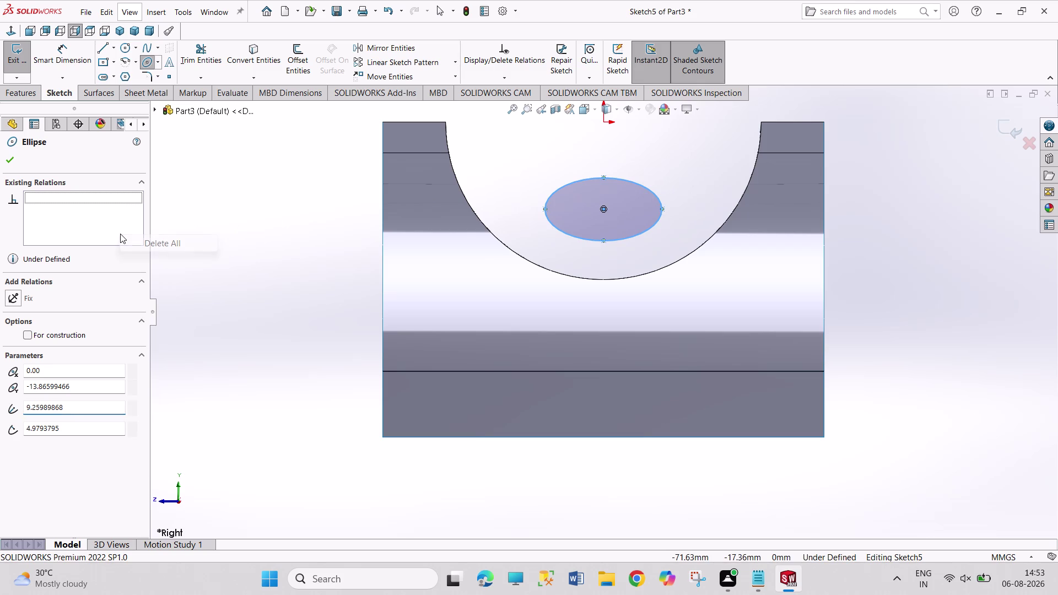
right_click(268, 233)
click(277, 244)
scroll(up, 3)
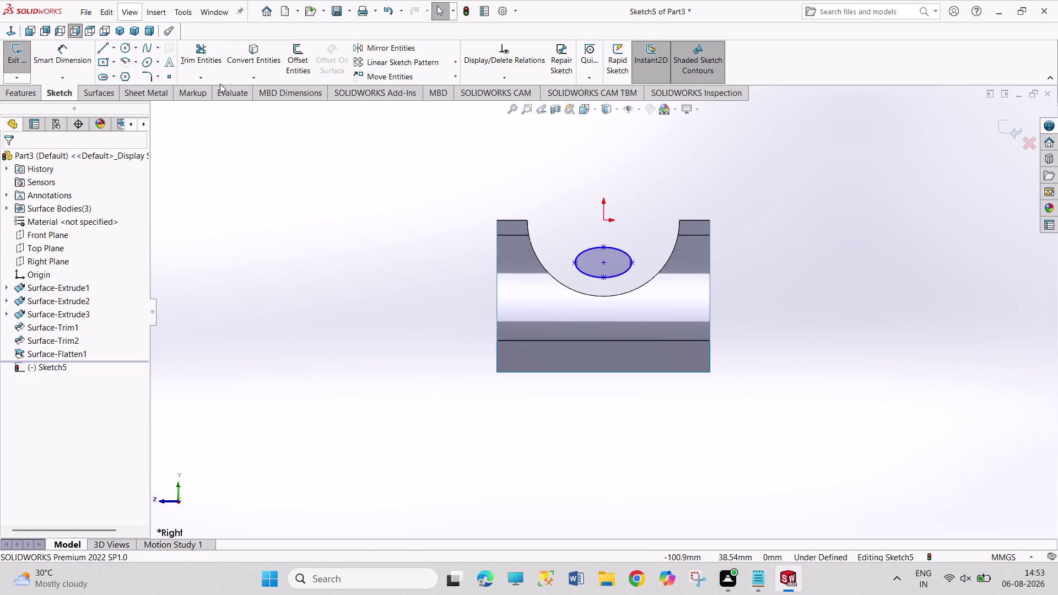
key(ctrl+z)
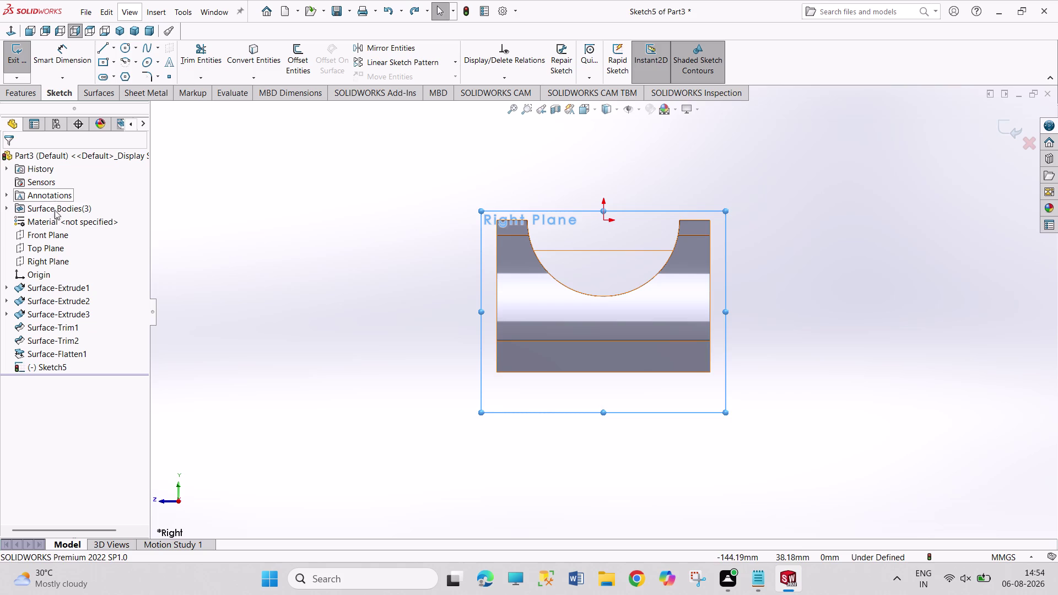
click(43, 251)
click(56, 230)
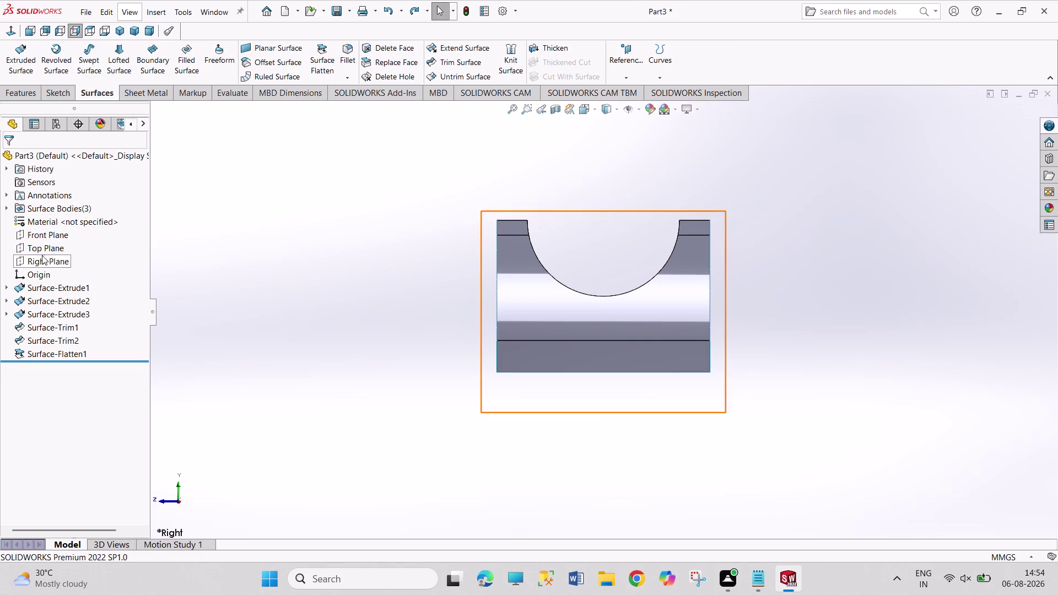
click(42, 251)
Draw an ellipse (R 18.02, r 7.42) at the rounded right end and close Sketch6.
click(47, 236)
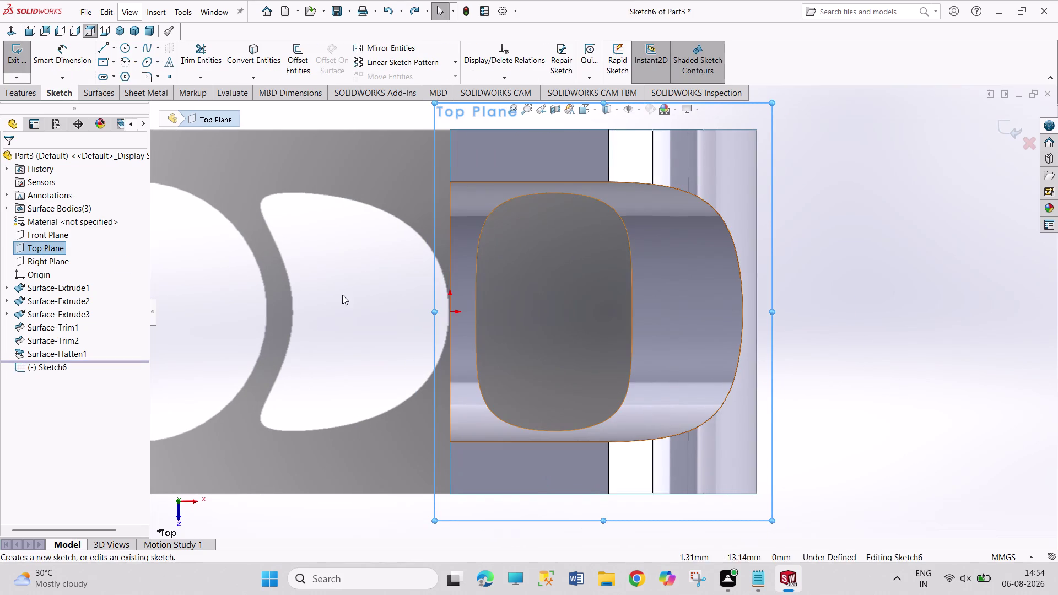
click(144, 65)
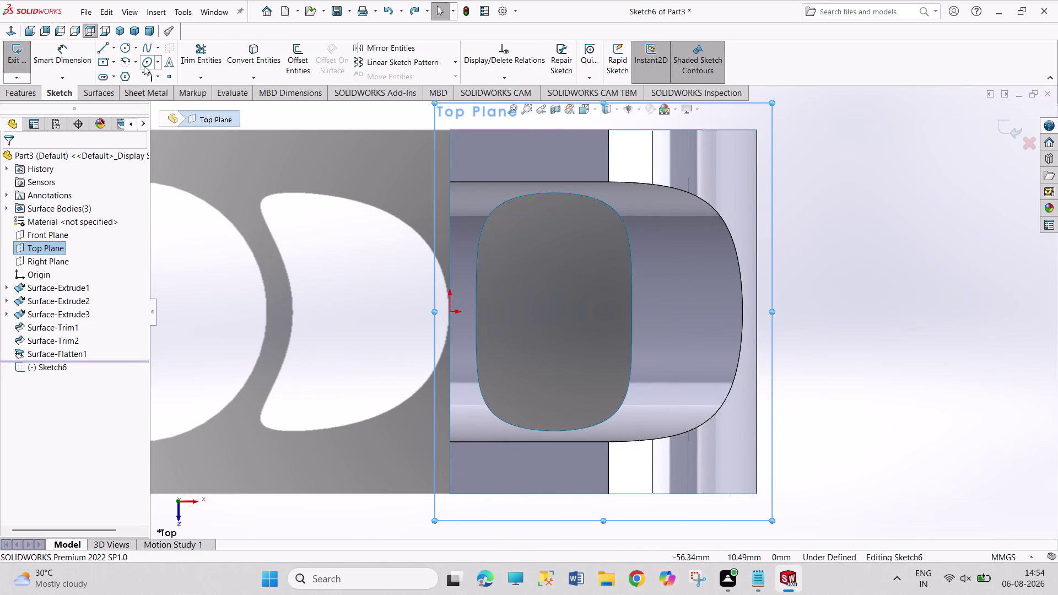
click(689, 310)
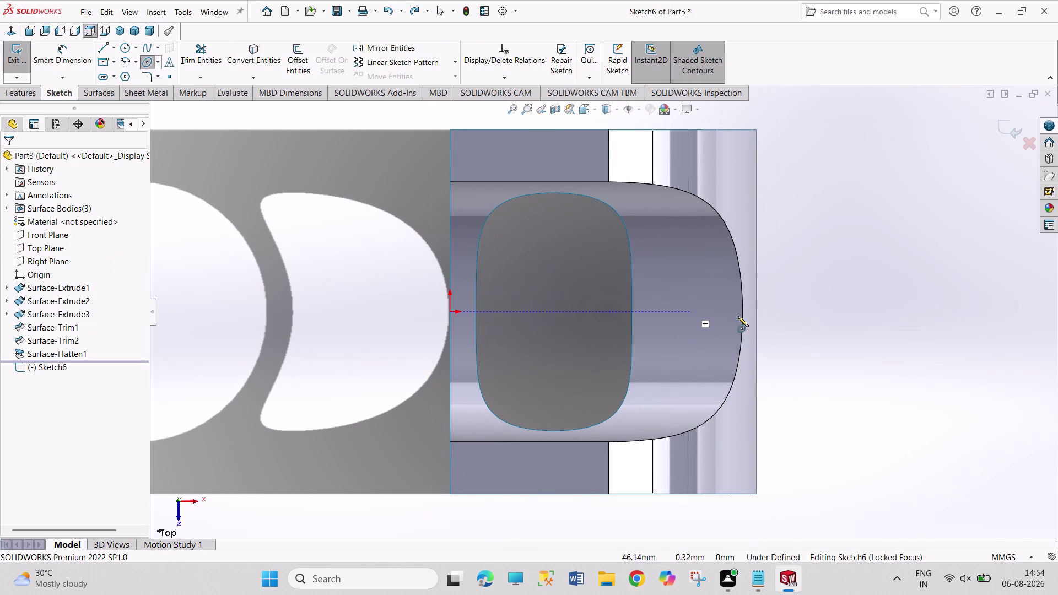
click(783, 313)
click(783, 274)
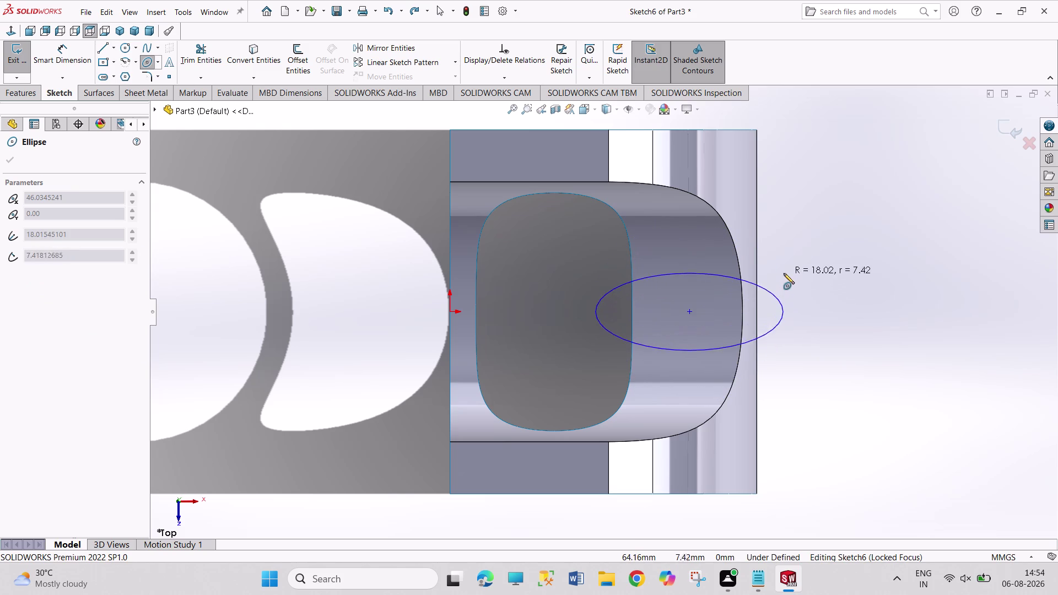
right_drag(808, 221, 810, 212)
right_click(822, 222)
click(827, 225)
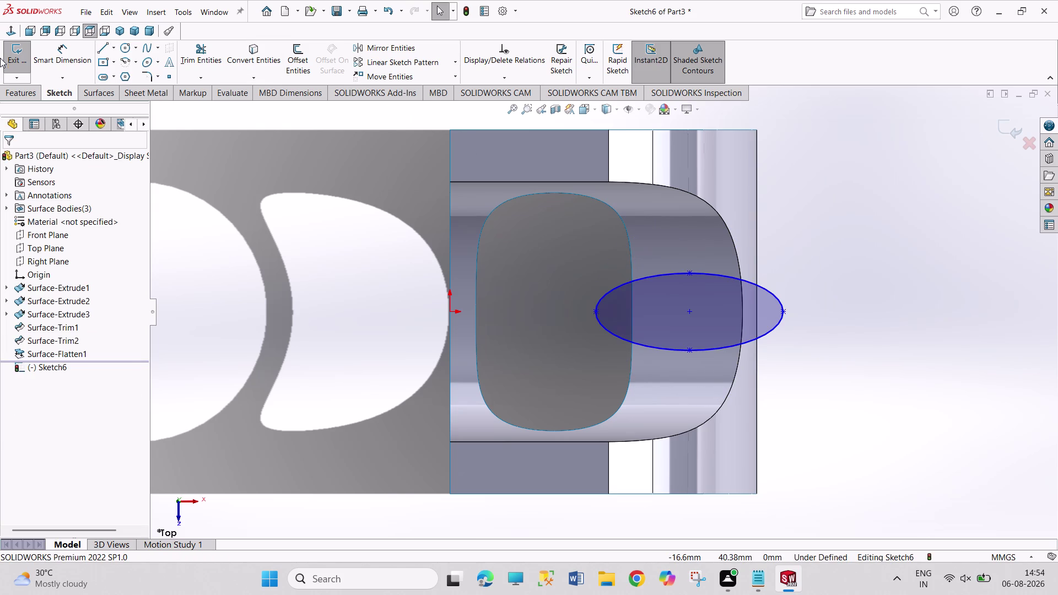
click(16, 49)
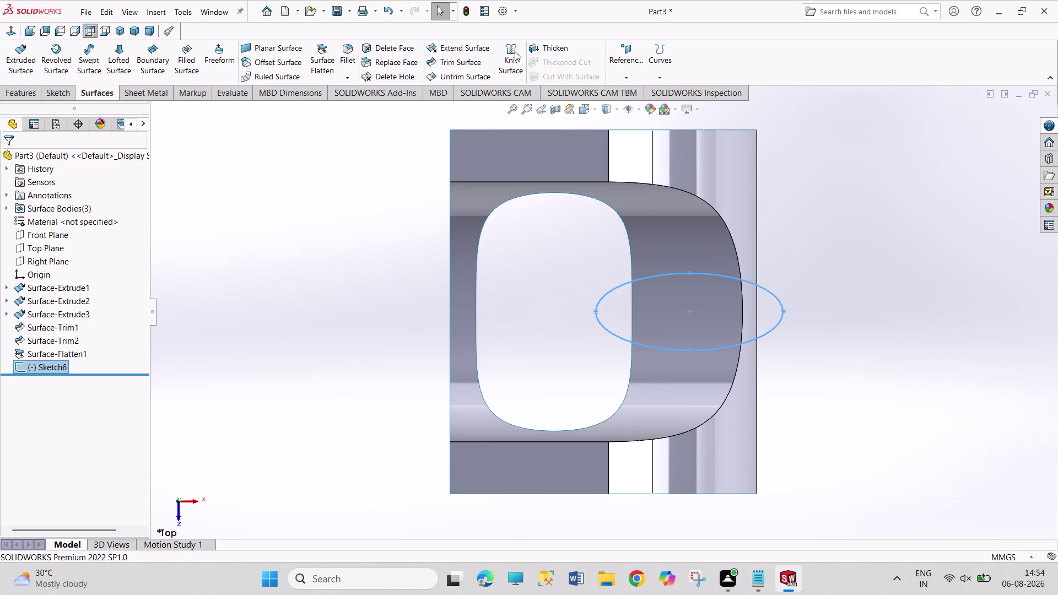
click(474, 51)
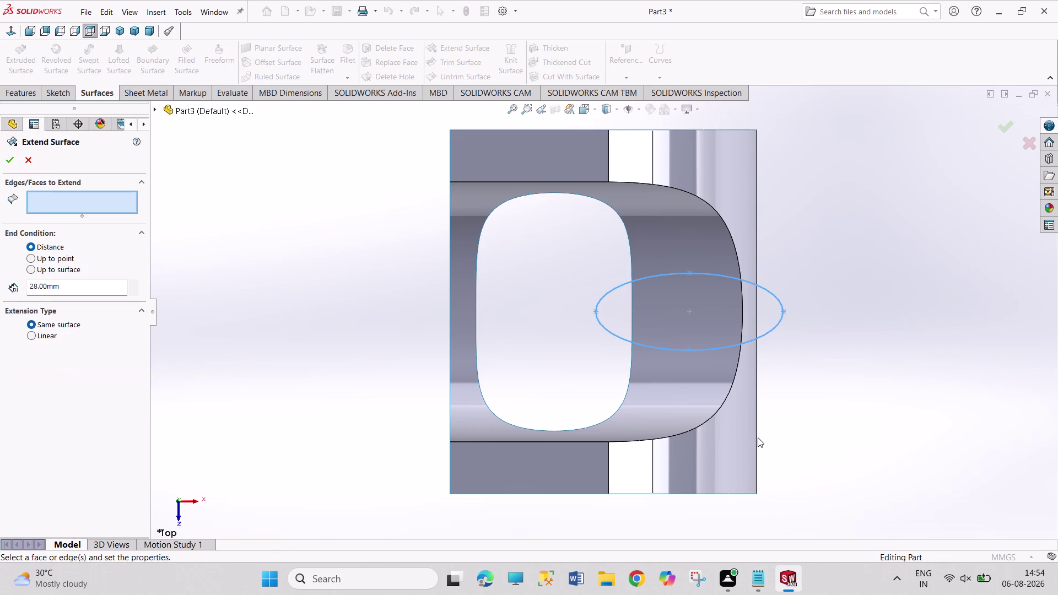
Extend the surface's bottom edge by 28 mm, creating Surface-Extend1.
click(475, 493)
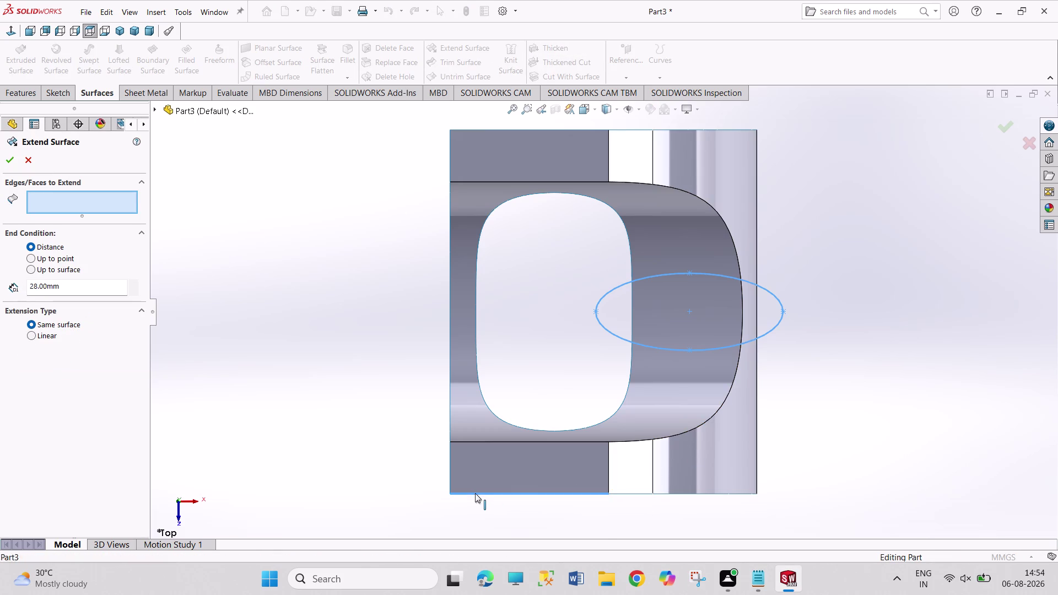
scroll(up, 3)
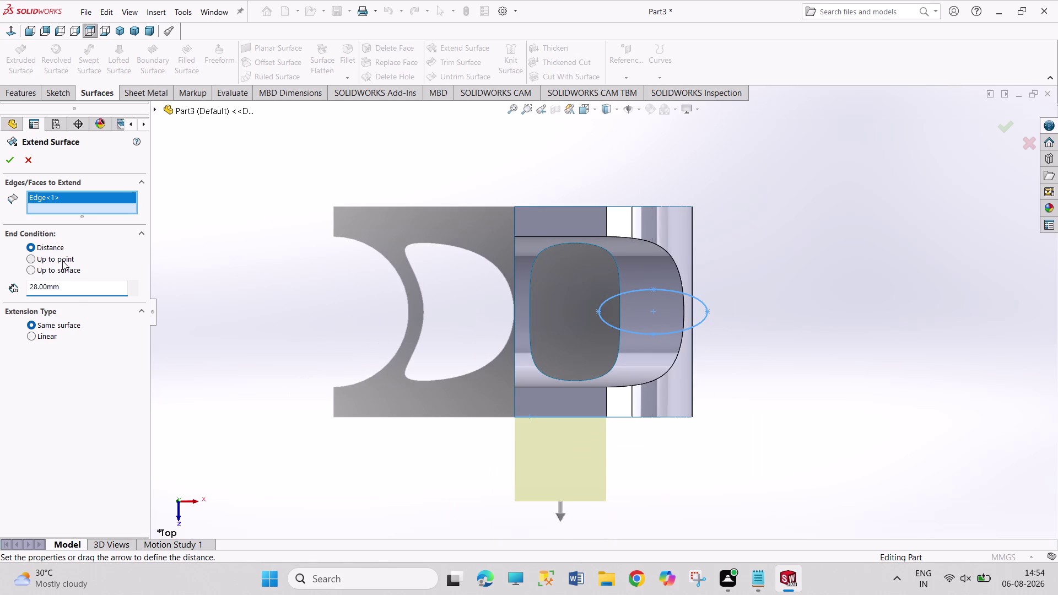
click(12, 166)
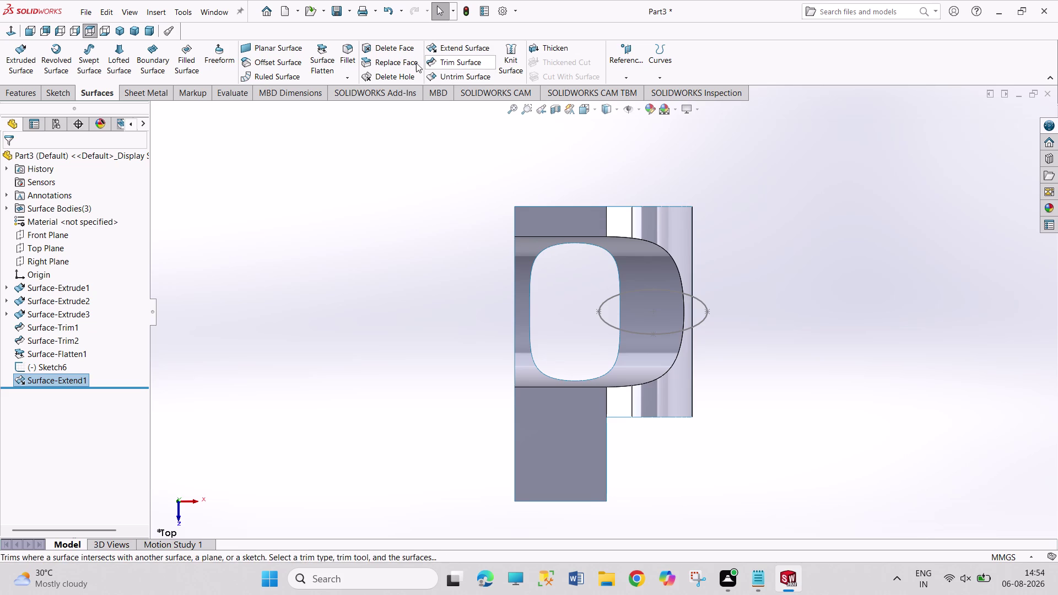
click(393, 63)
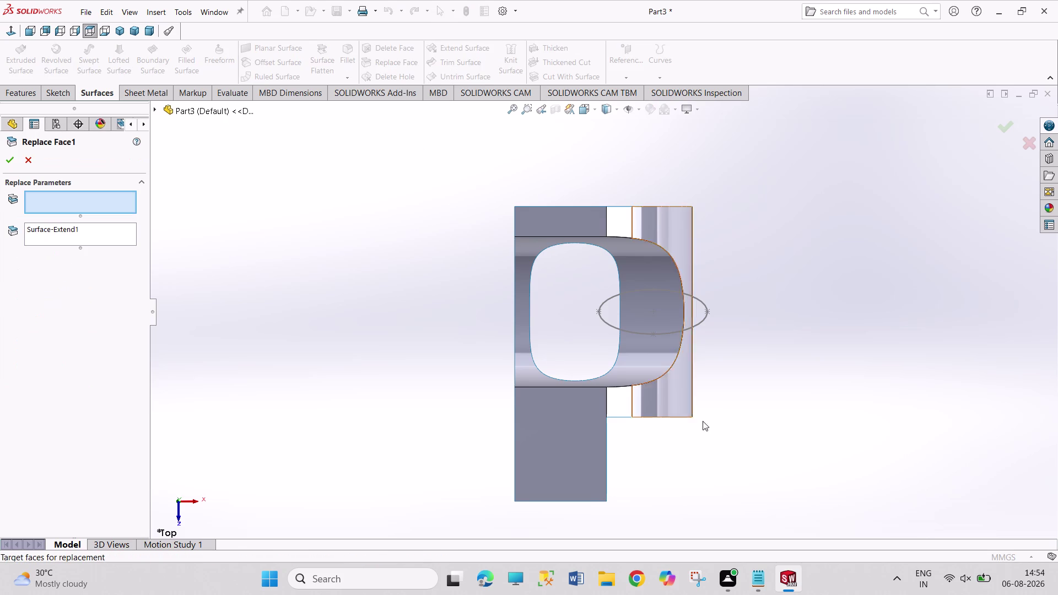
Pick two target faces for Replace Face, clear them, and cancel after the rebuild error.
click(569, 441)
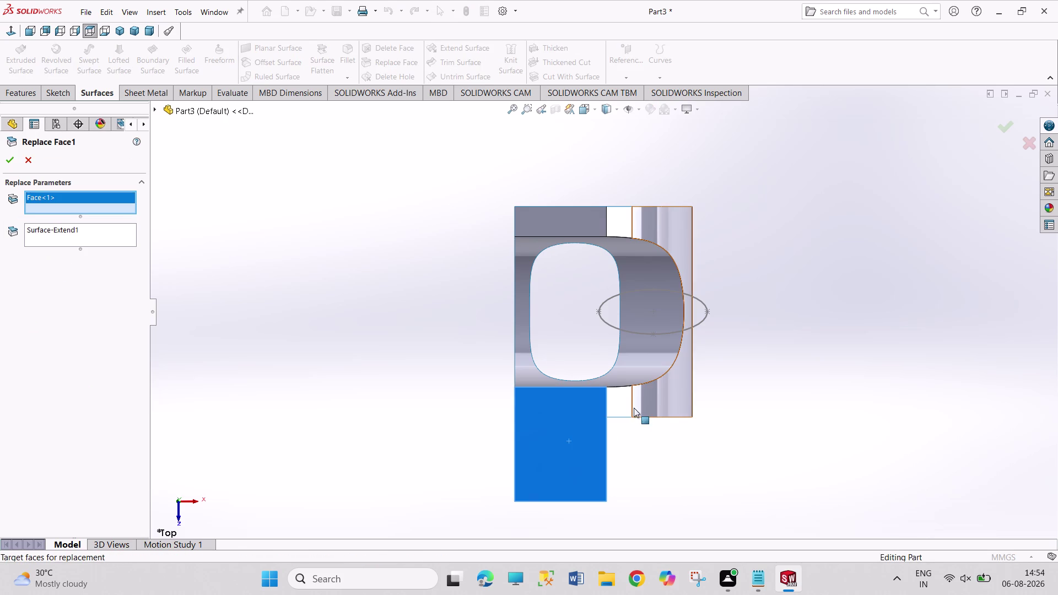
click(624, 406)
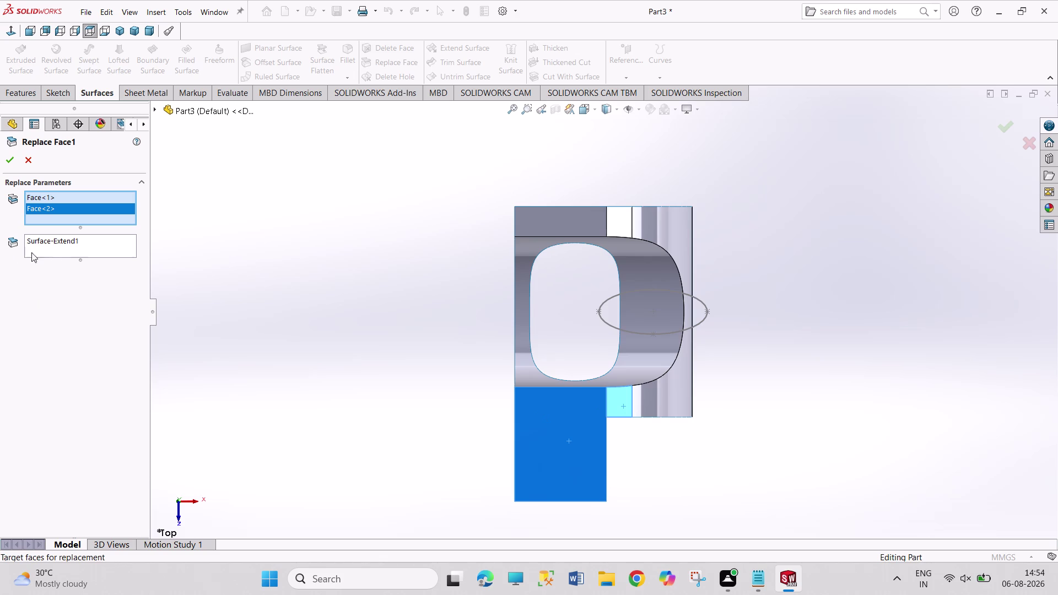
click(9, 158)
right_click(41, 197)
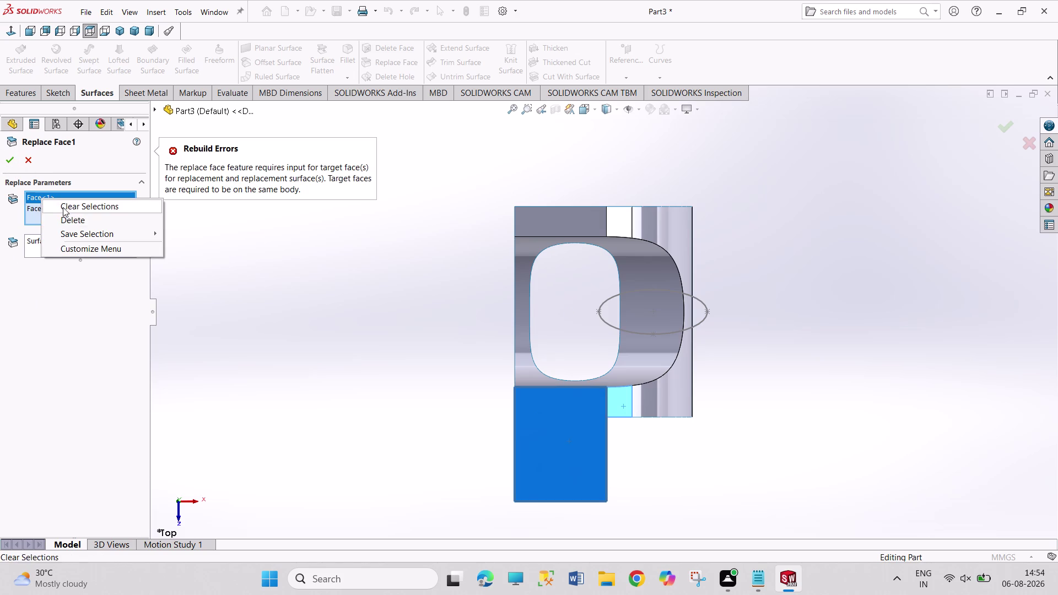
click(63, 205)
click(20, 158)
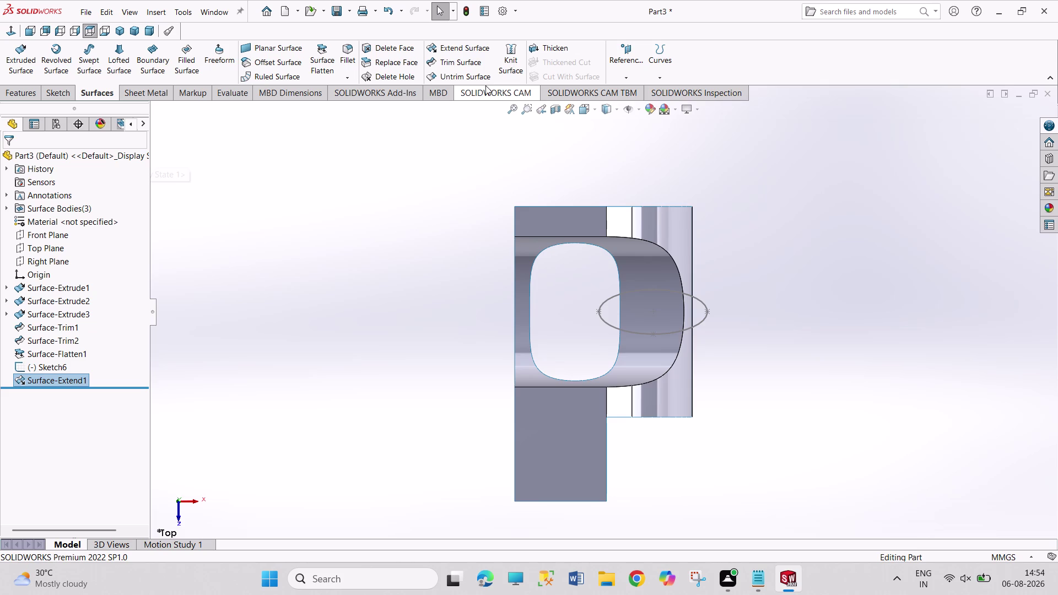
click(398, 49)
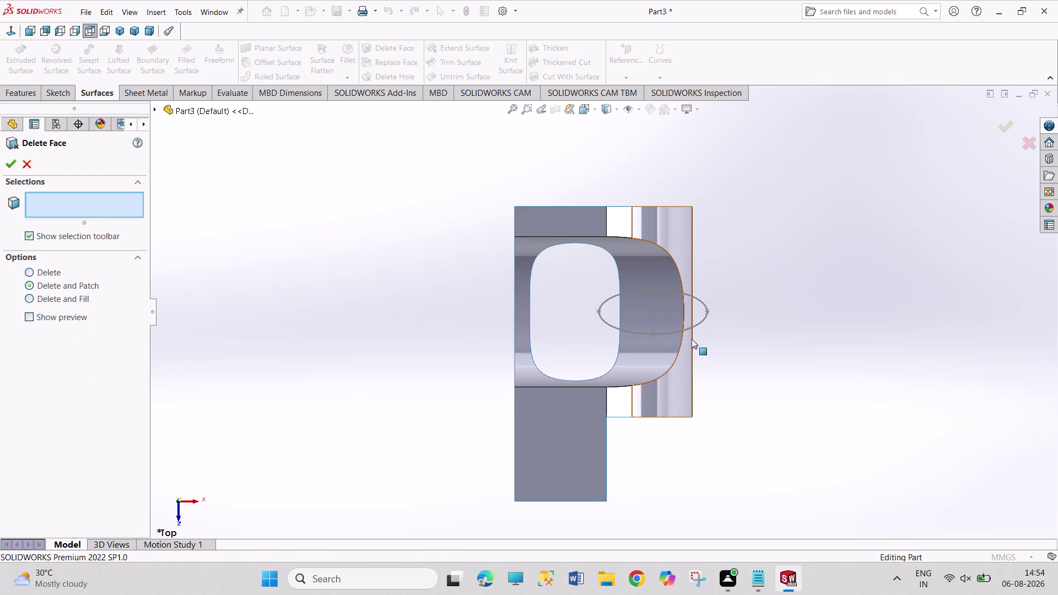
click(666, 215)
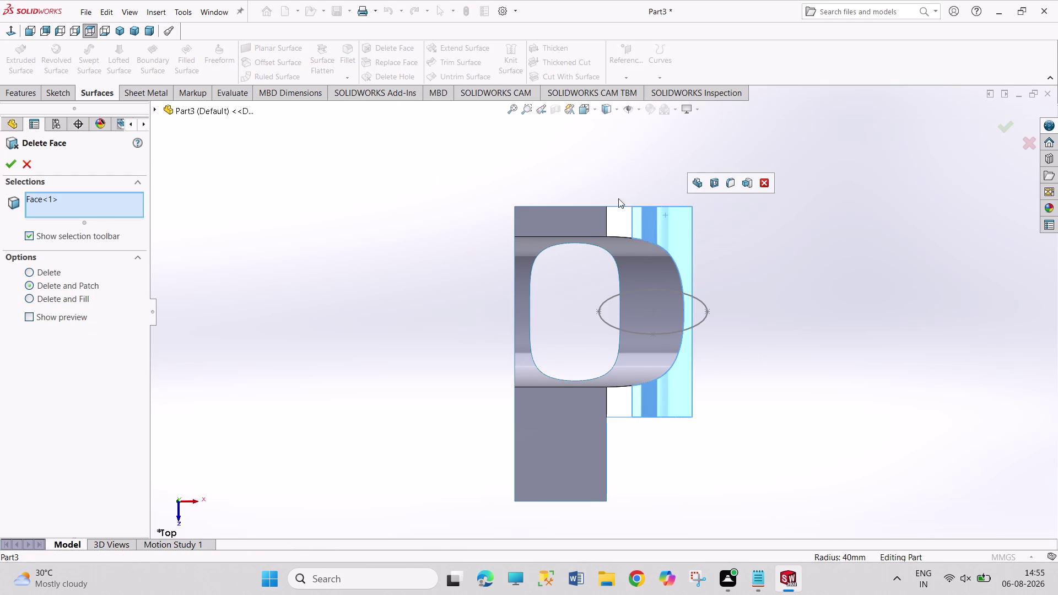
click(9, 161)
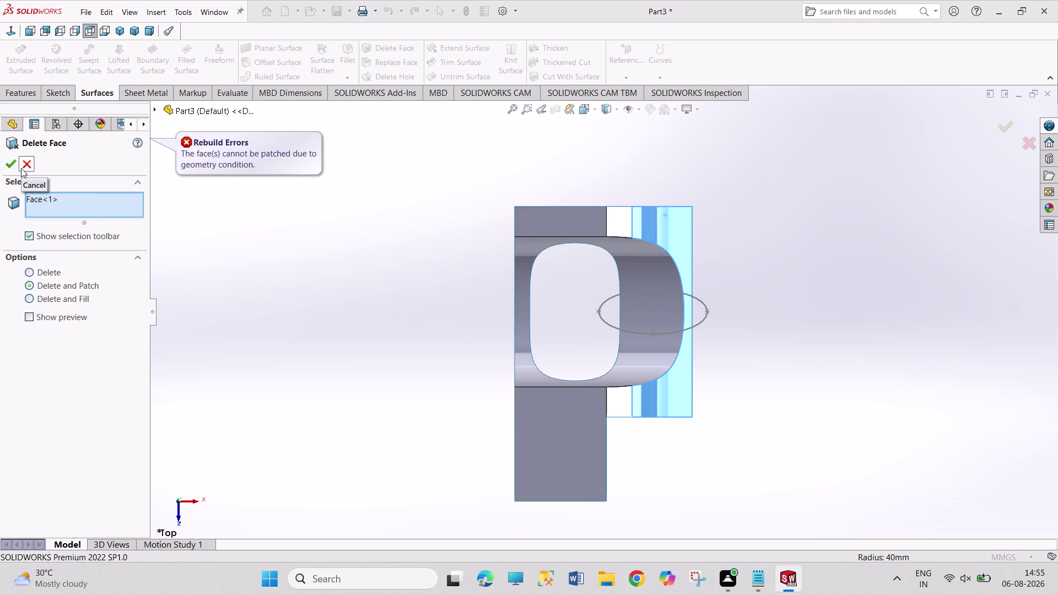
click(21, 168)
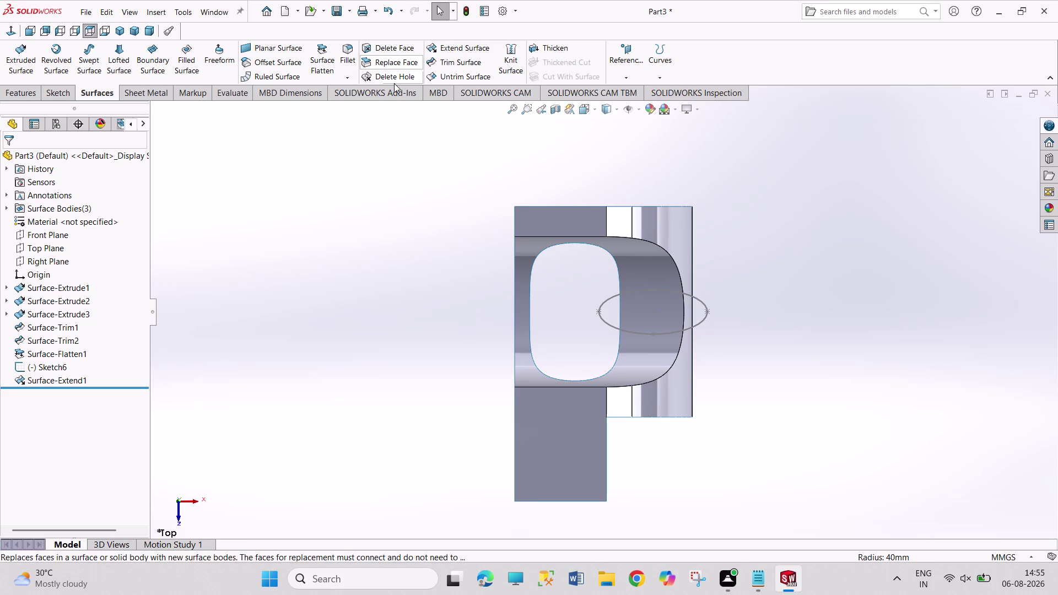
click(379, 76)
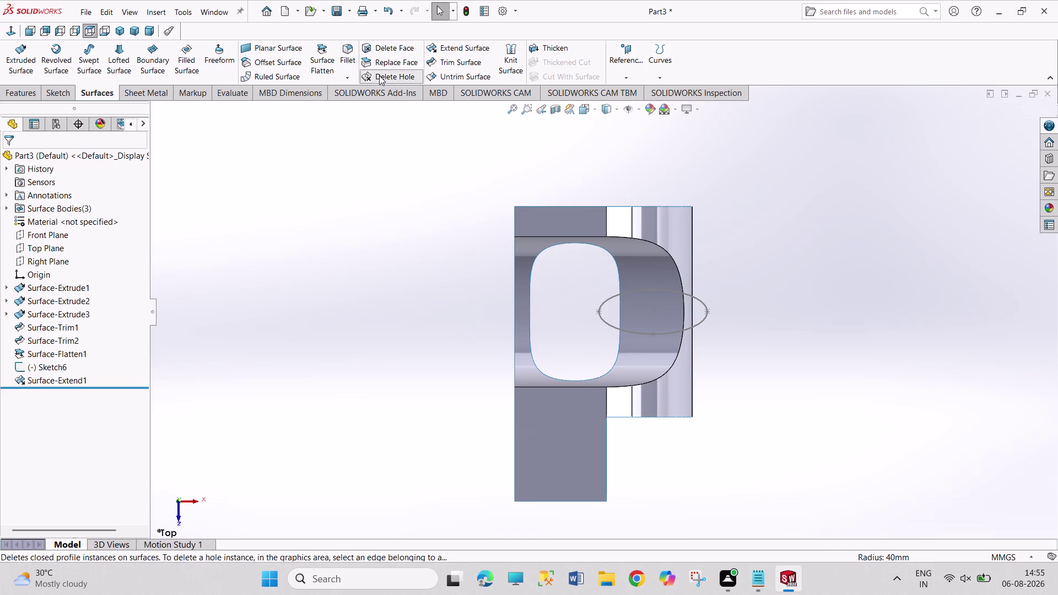
Fill the rounded cutout with Delete Hole, adding DeleteHole1 to the tree.
click(550, 377)
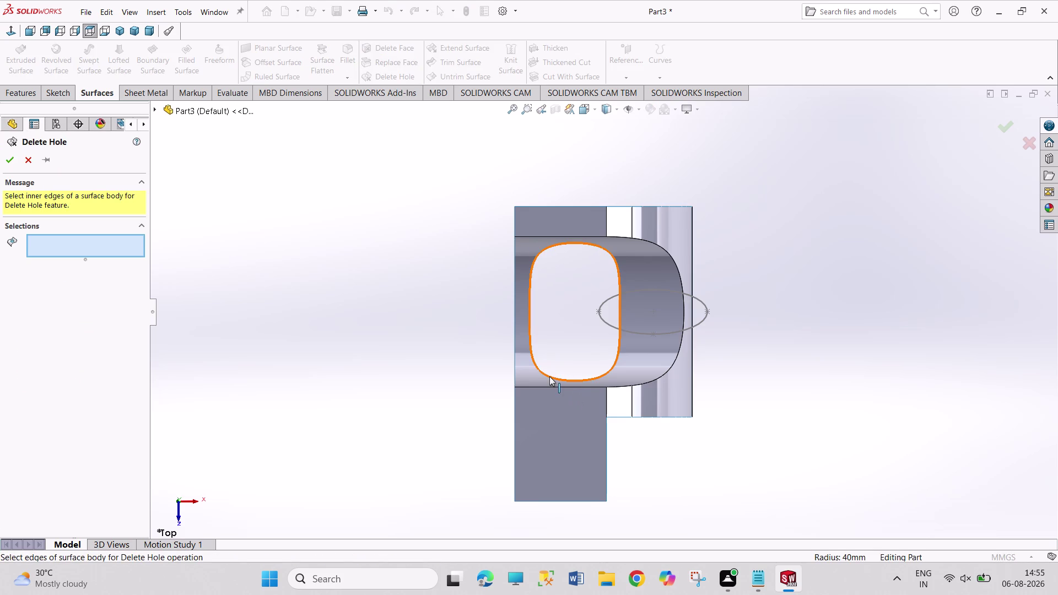
click(12, 155)
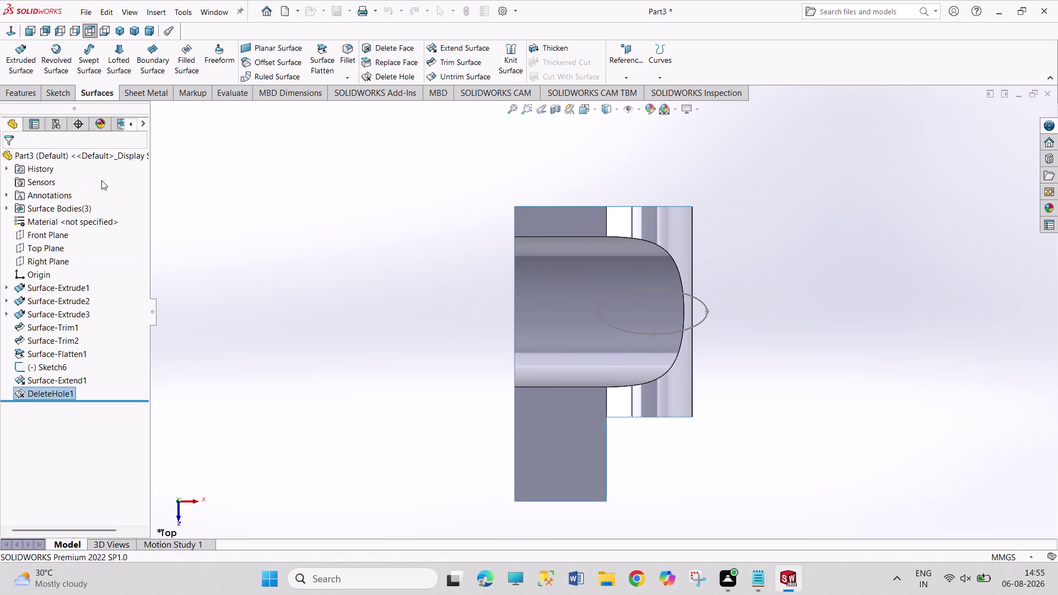
click(284, 205)
key(ctrl+z)
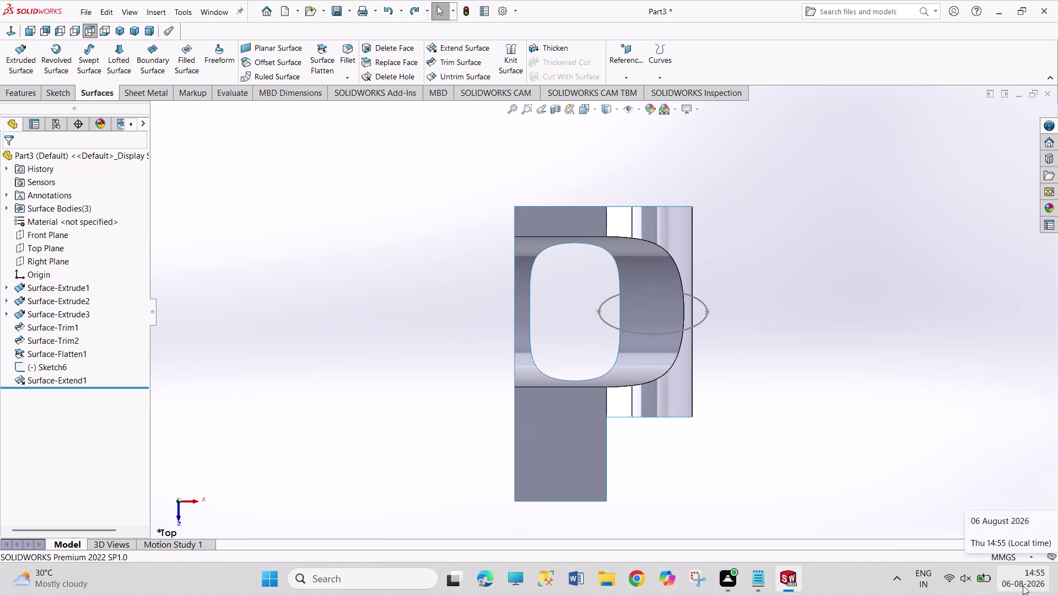
key(ctrl+y)
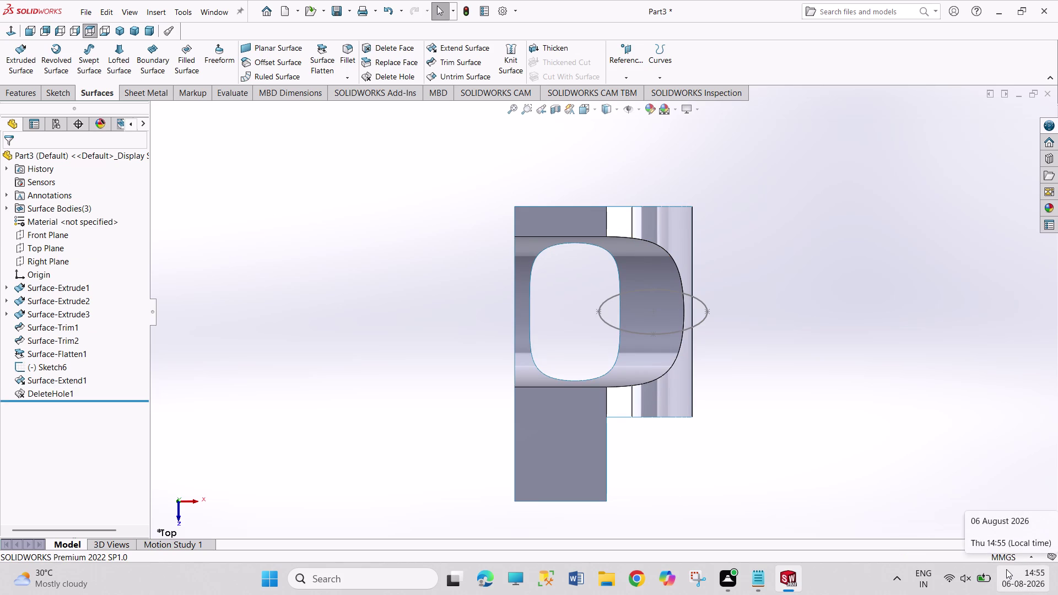
key(ctrl+y)
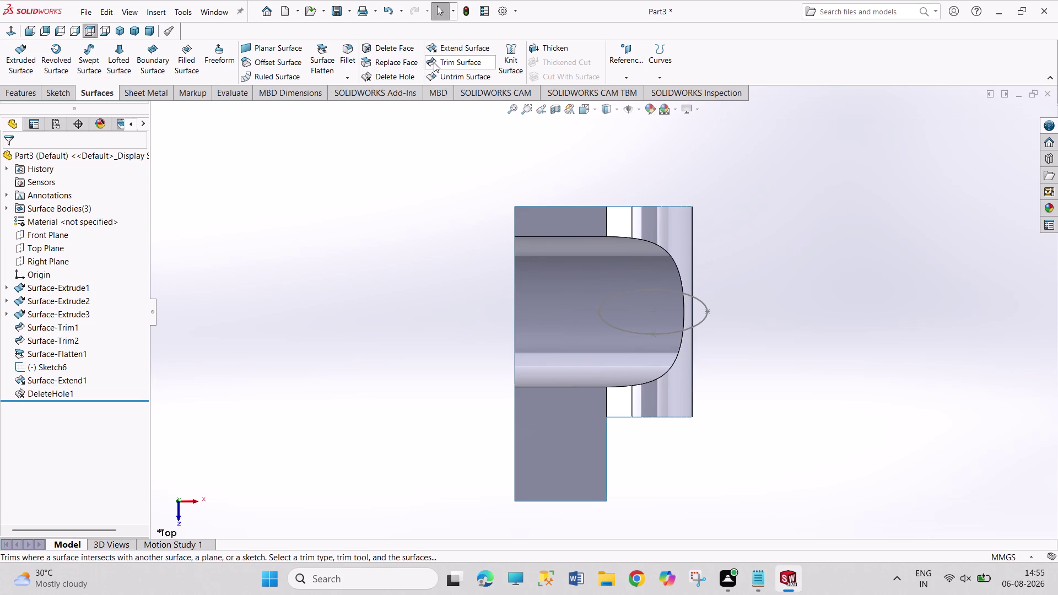
click(379, 51)
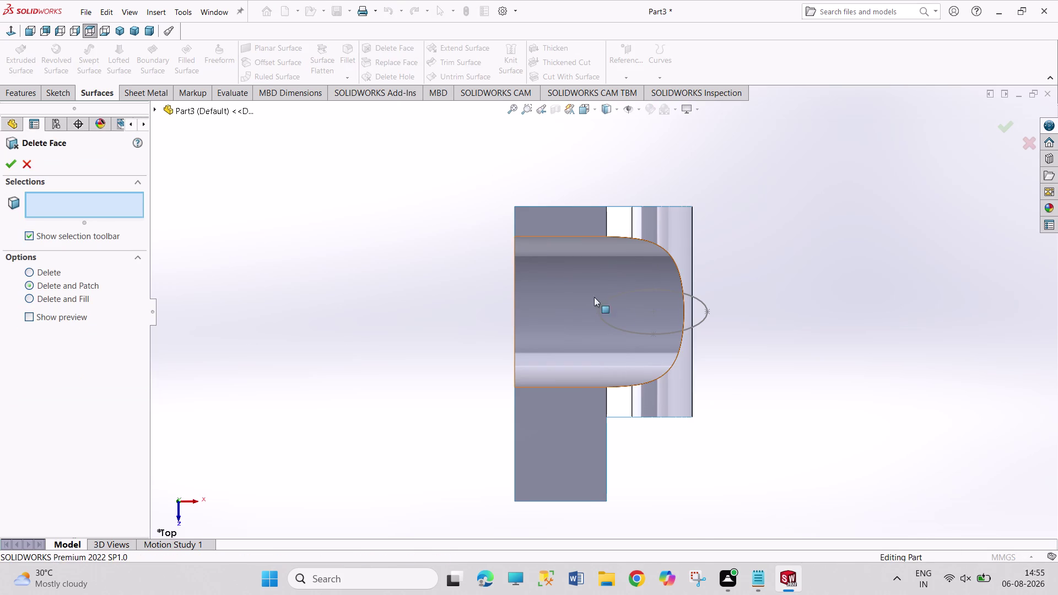
Try Delete and Patch on the rounded face twice, cancelling after the patch error.
click(565, 335)
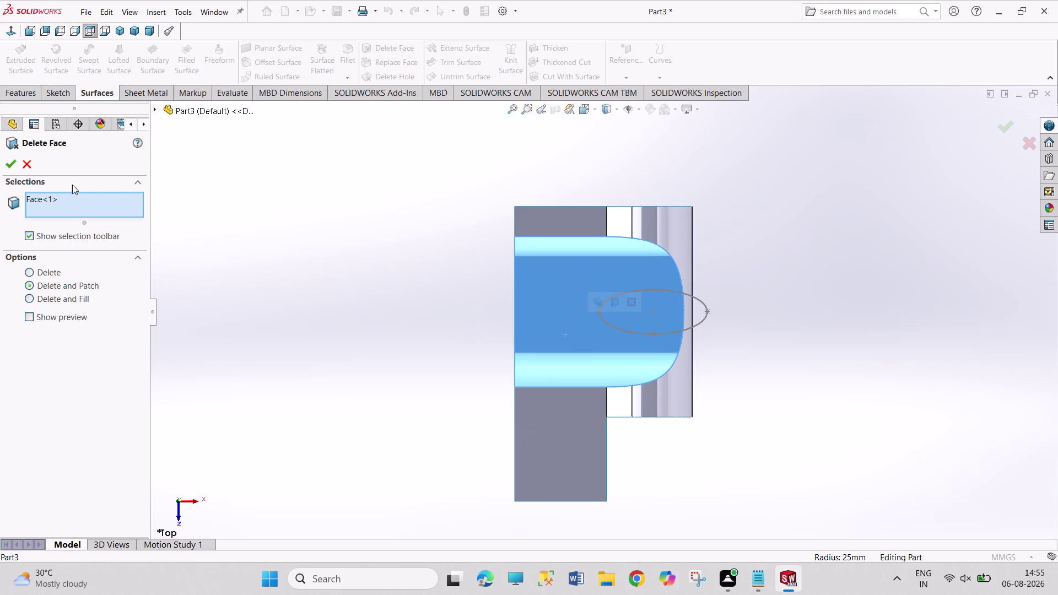
click(10, 161)
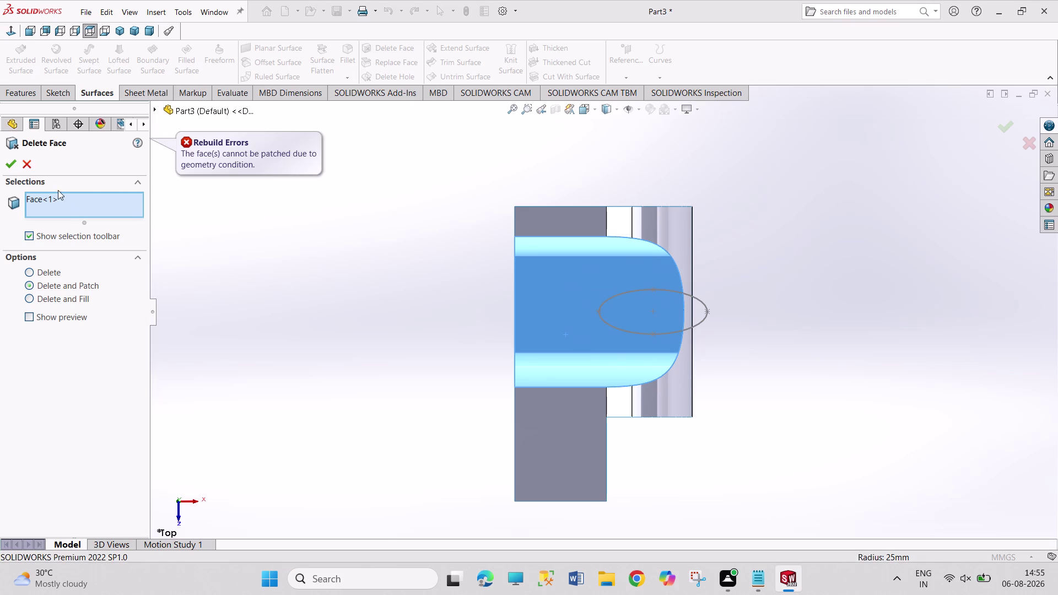
click(34, 166)
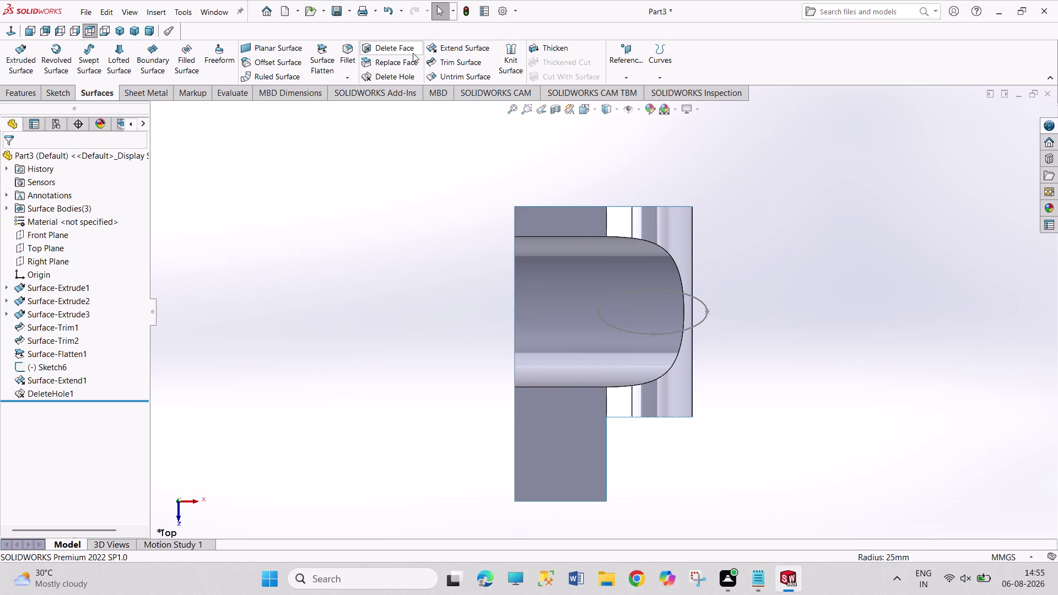
click(408, 54)
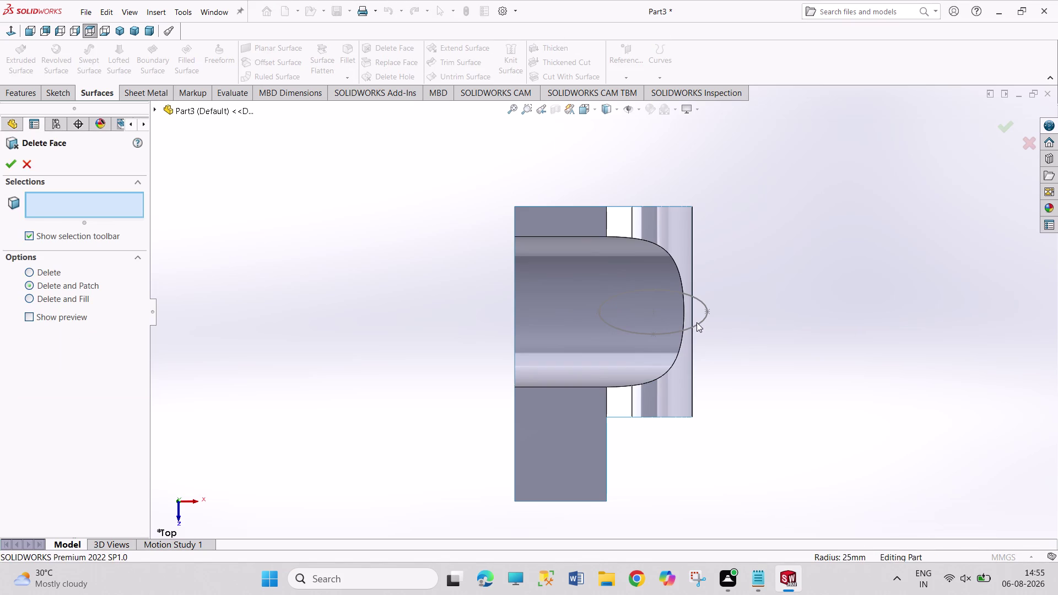
click(20, 168)
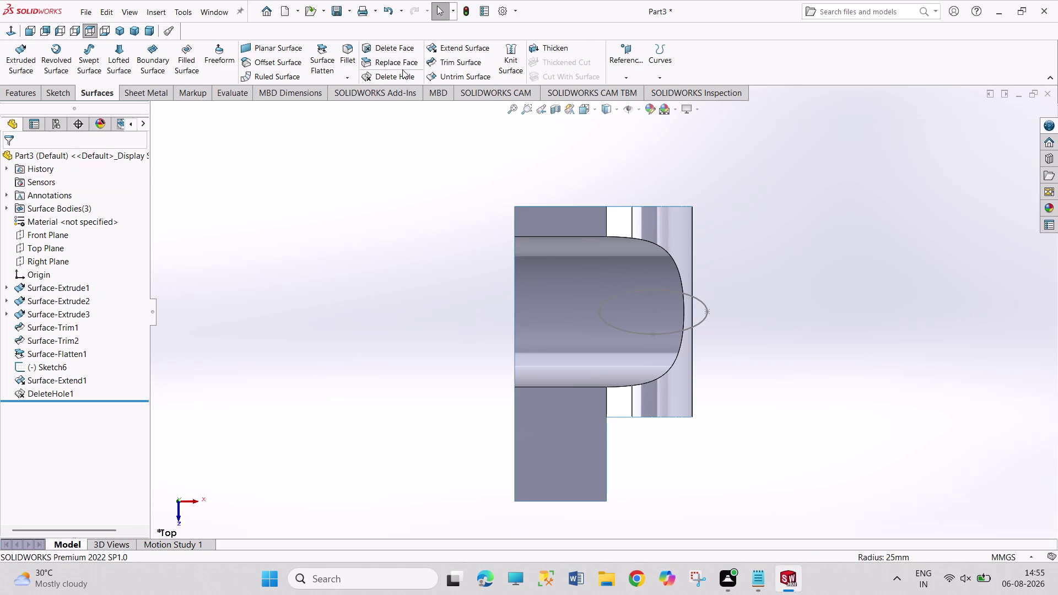
click(402, 64)
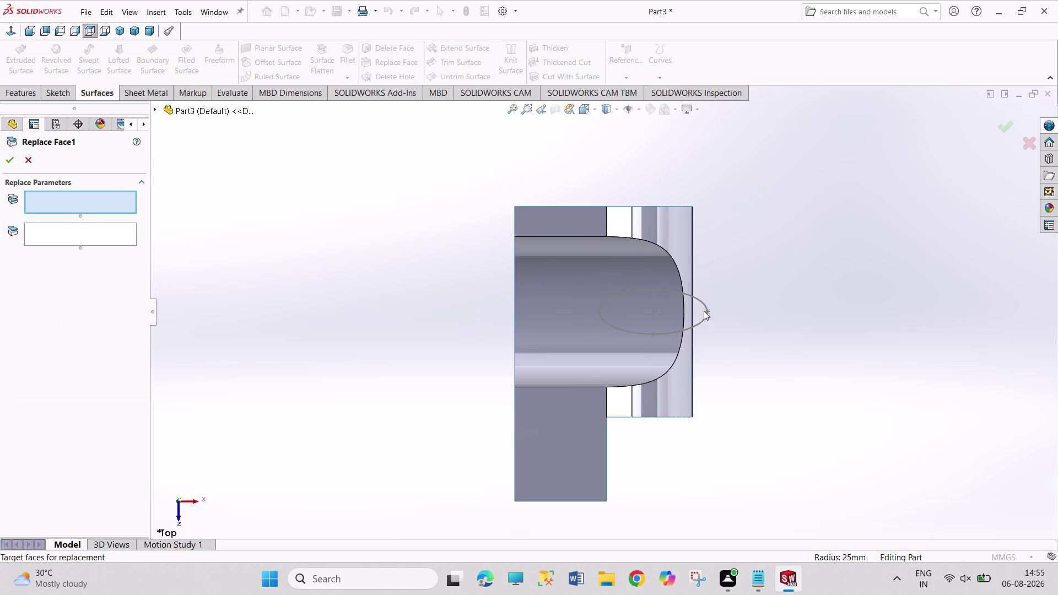
Target the side strip with Surface-Extrude1 as replacement, then exit without a feature.
click(682, 355)
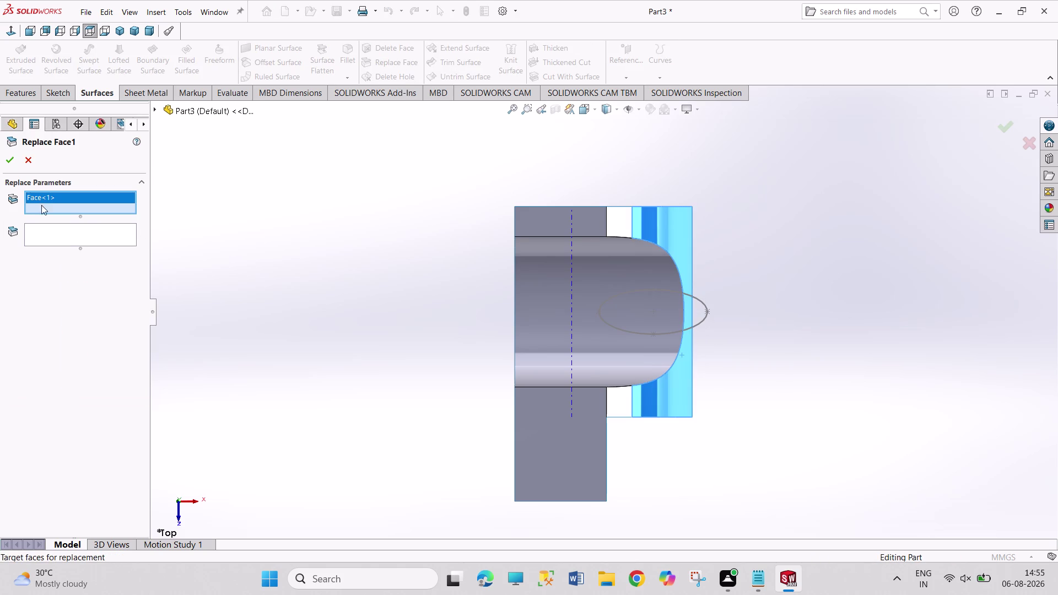
click(12, 160)
click(50, 241)
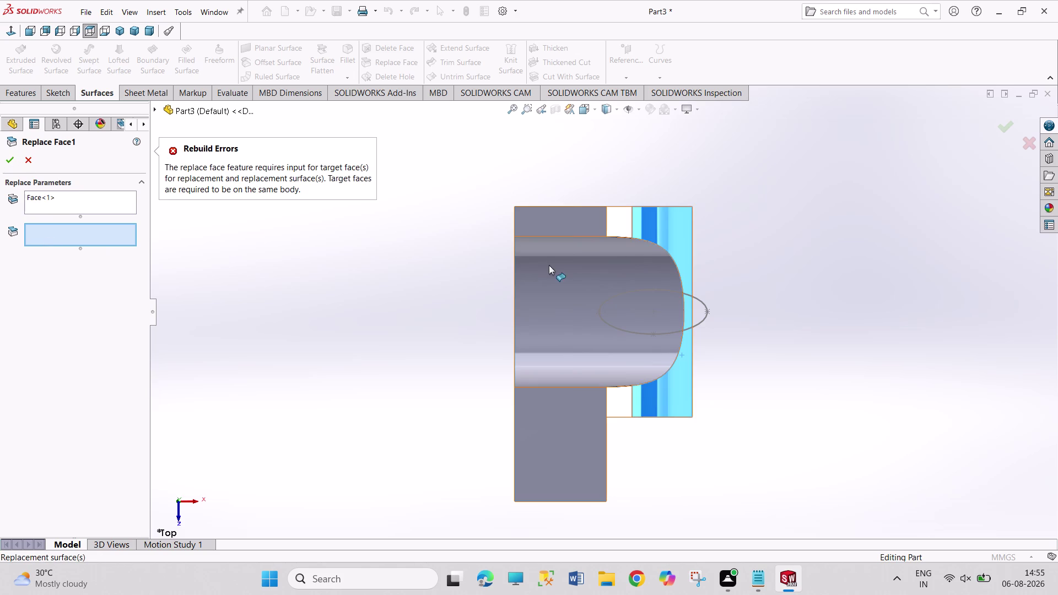
click(550, 226)
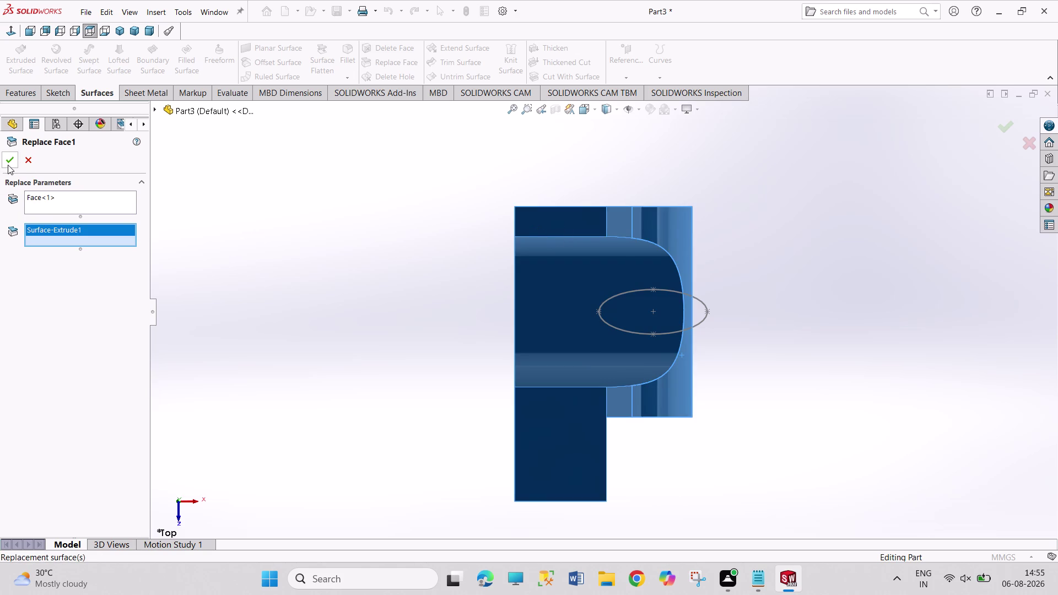
click(9, 161)
click(137, 220)
drag(227, 249, 211, 237)
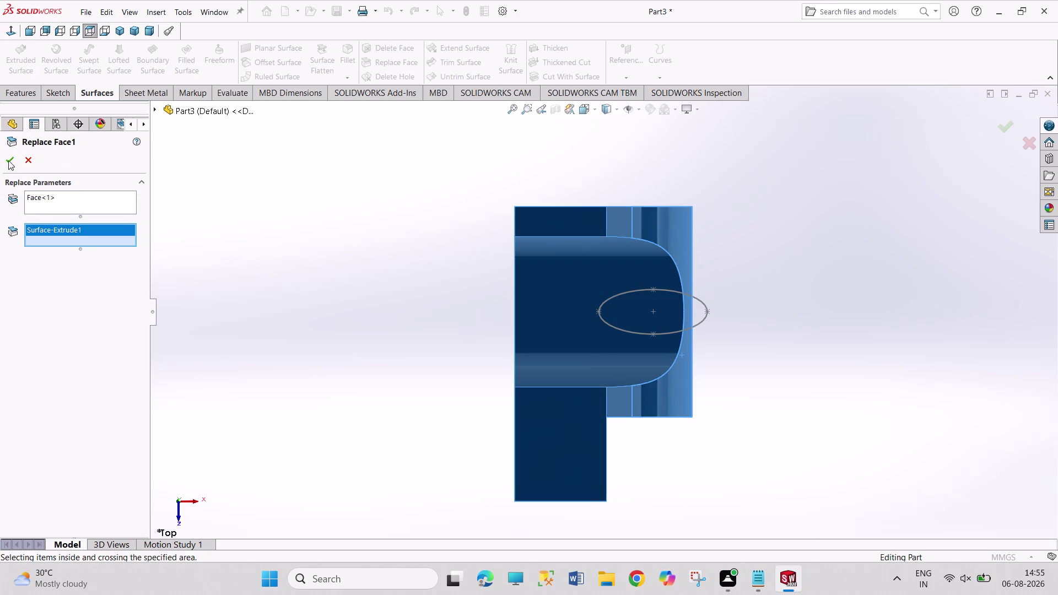
click(22, 163)
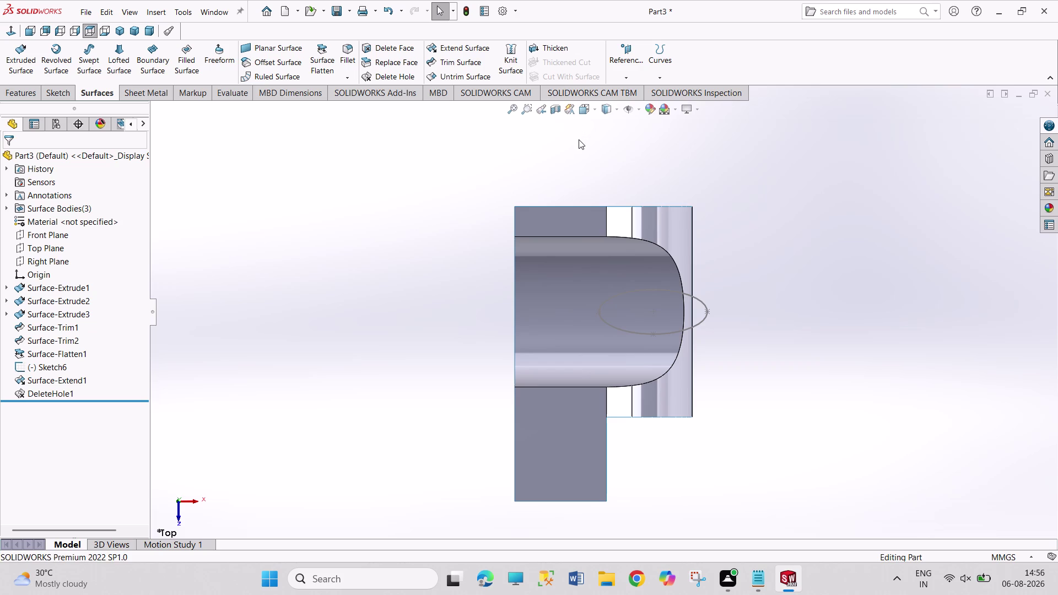
Select the elliptical Sketch6 and toggle between the Sketch and Surfaces tools.
double_click(701, 299)
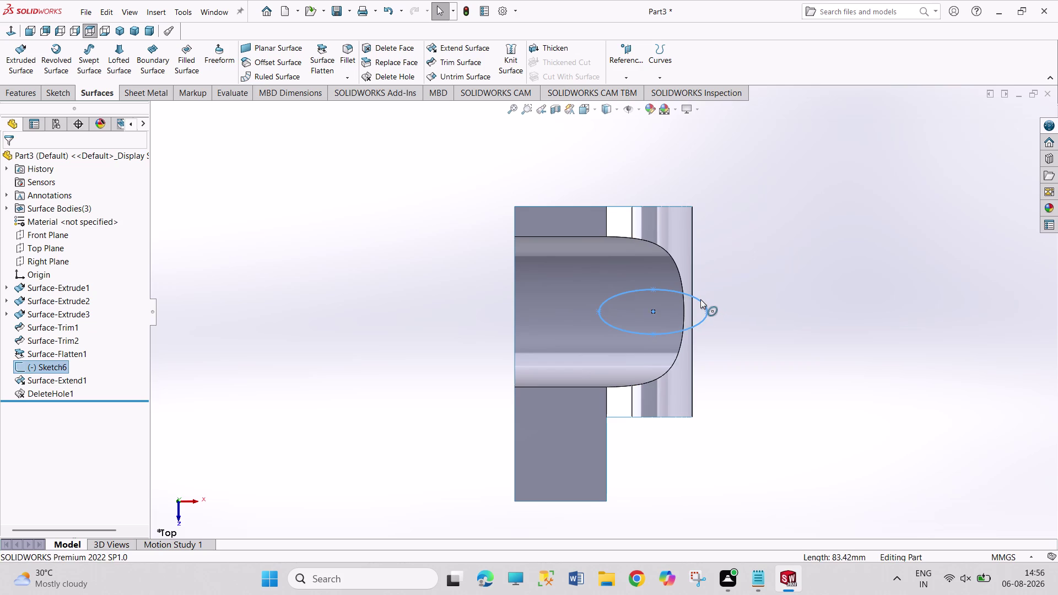
double_click(701, 299)
click(211, 173)
click(64, 97)
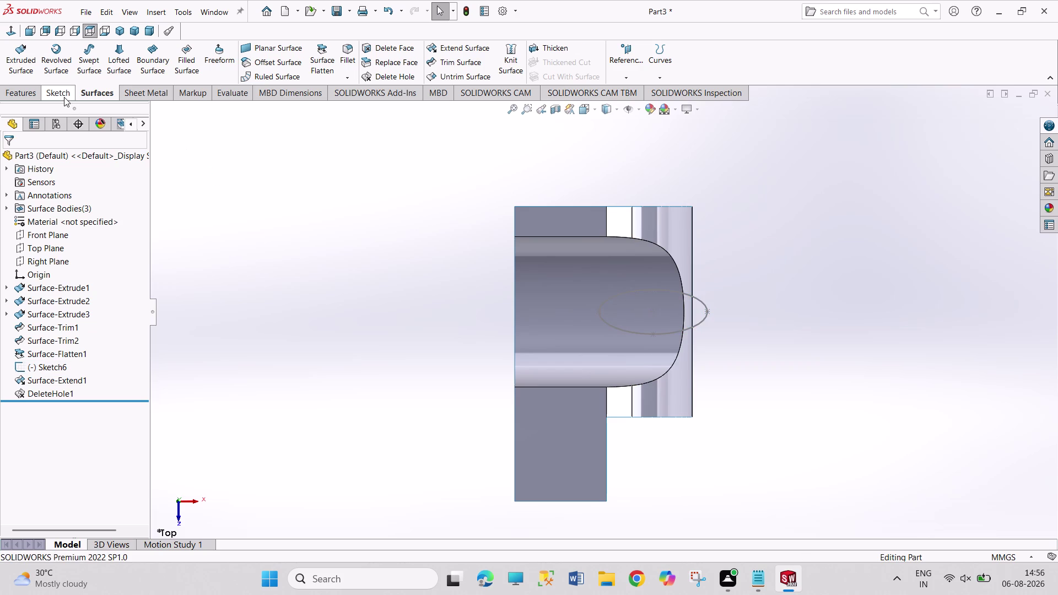
click(721, 171)
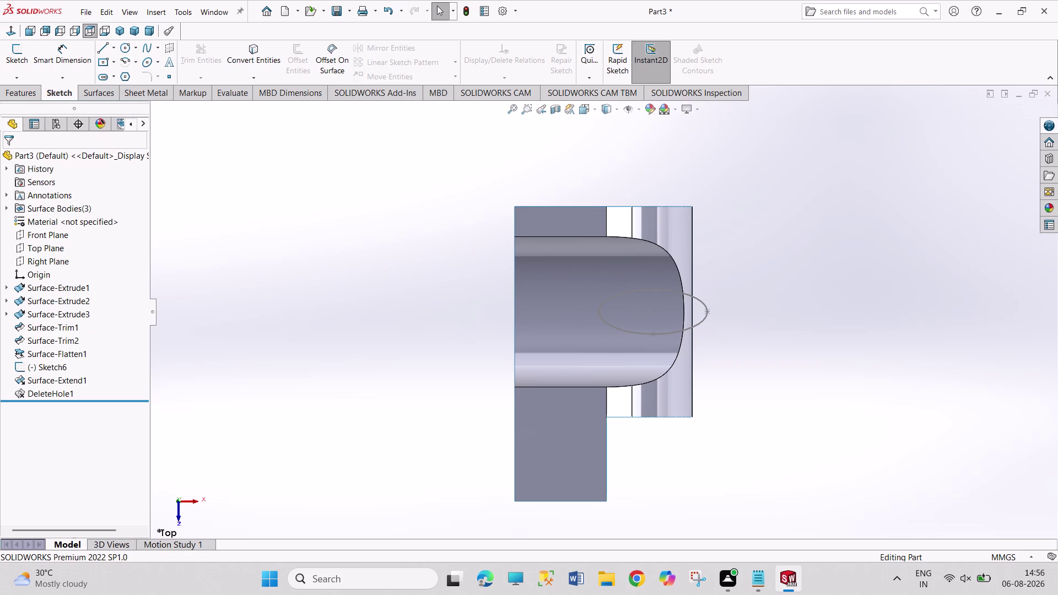
click(105, 92)
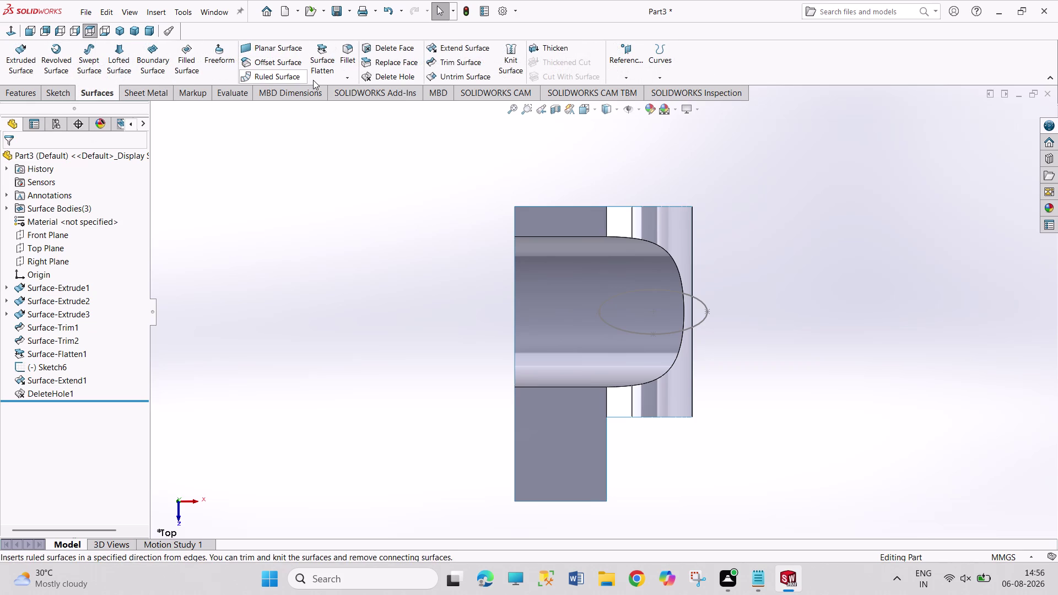
Cancel a Delete Face attempt without changes, then bring up Surface Flatten.
click(383, 52)
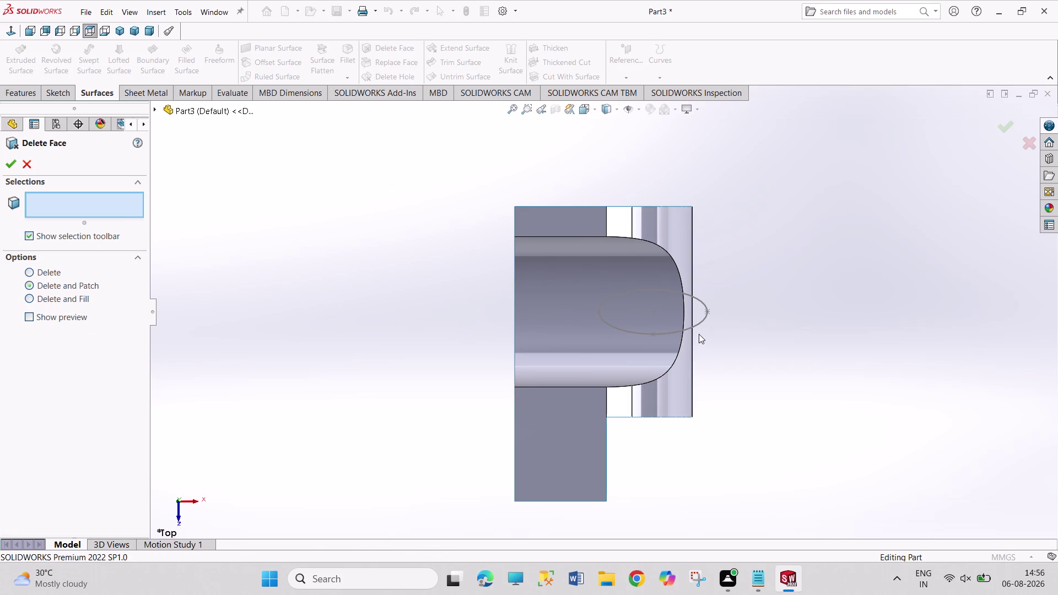
click(26, 171)
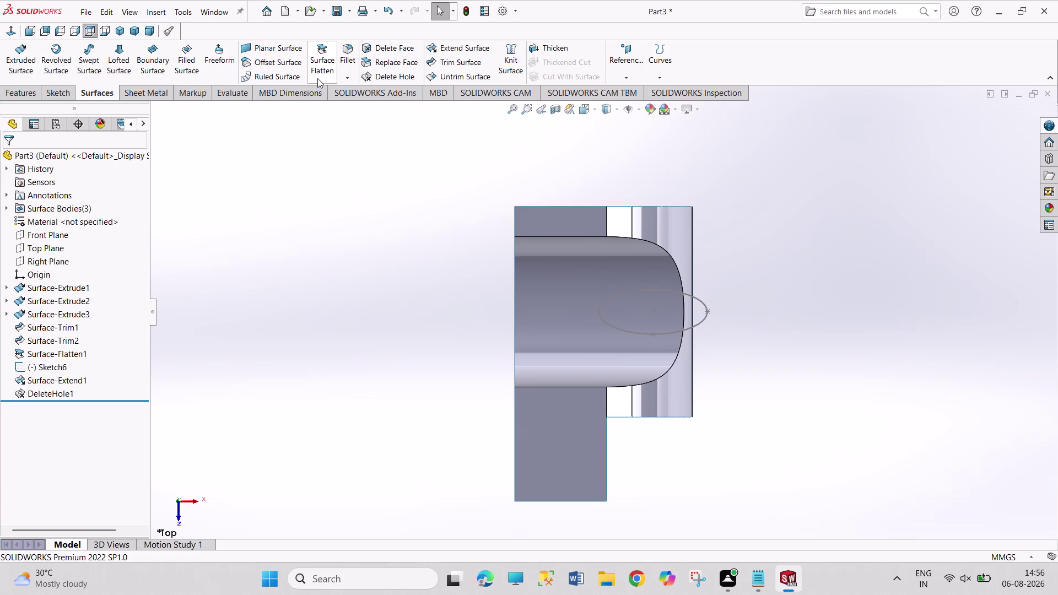
click(348, 78)
click(315, 173)
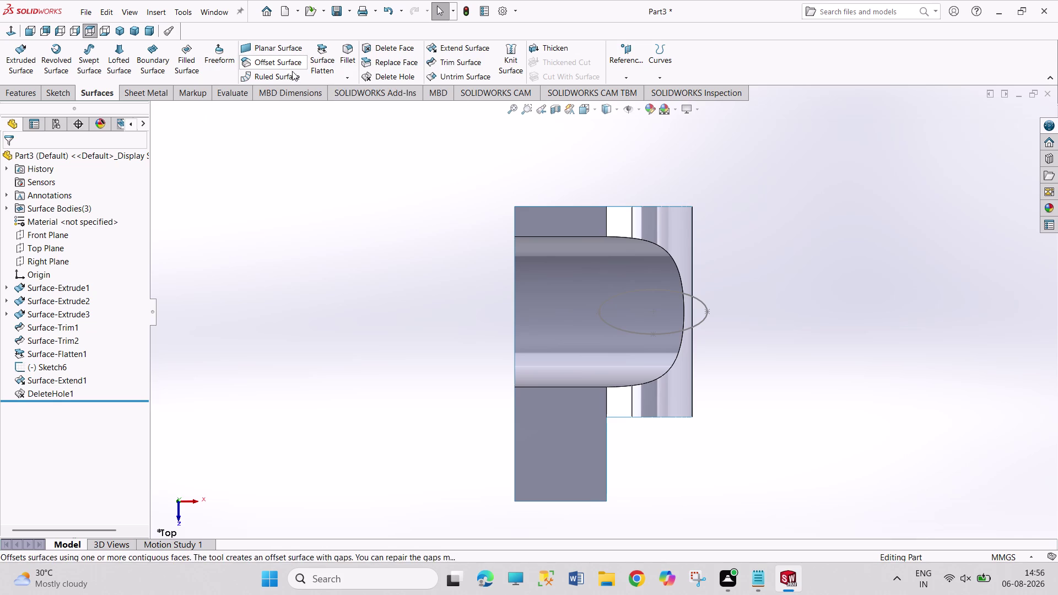
click(317, 63)
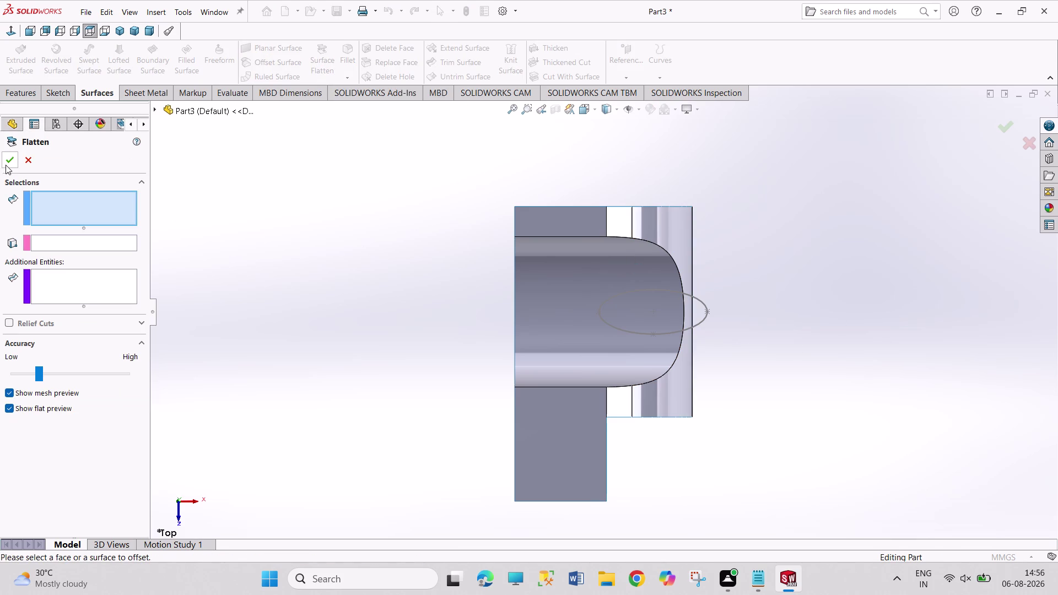
Cancel Surface Flatten, then open and cancel Trim Surface without changes.
click(24, 156)
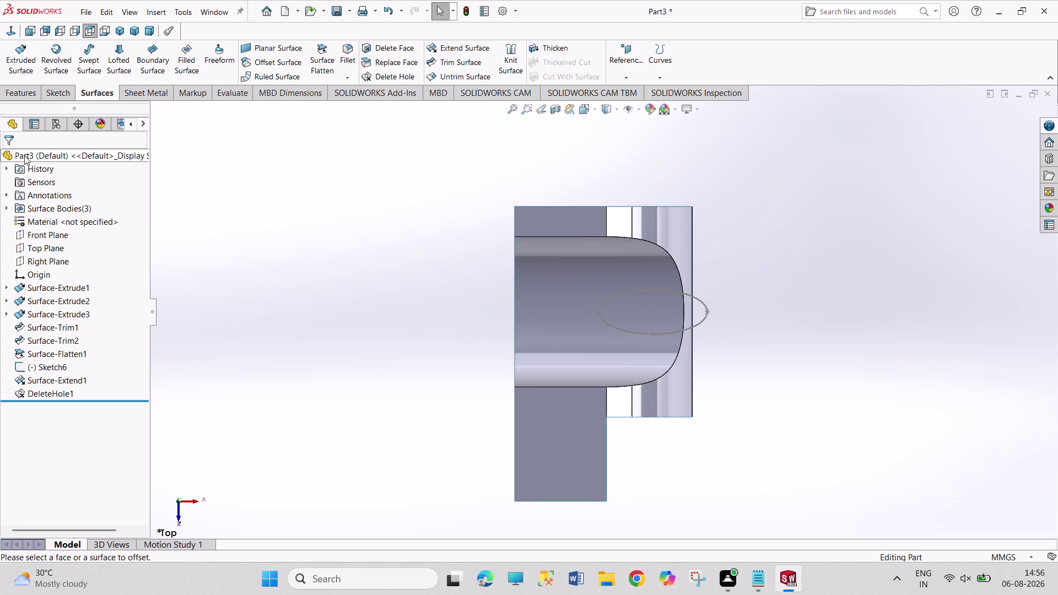
click(456, 63)
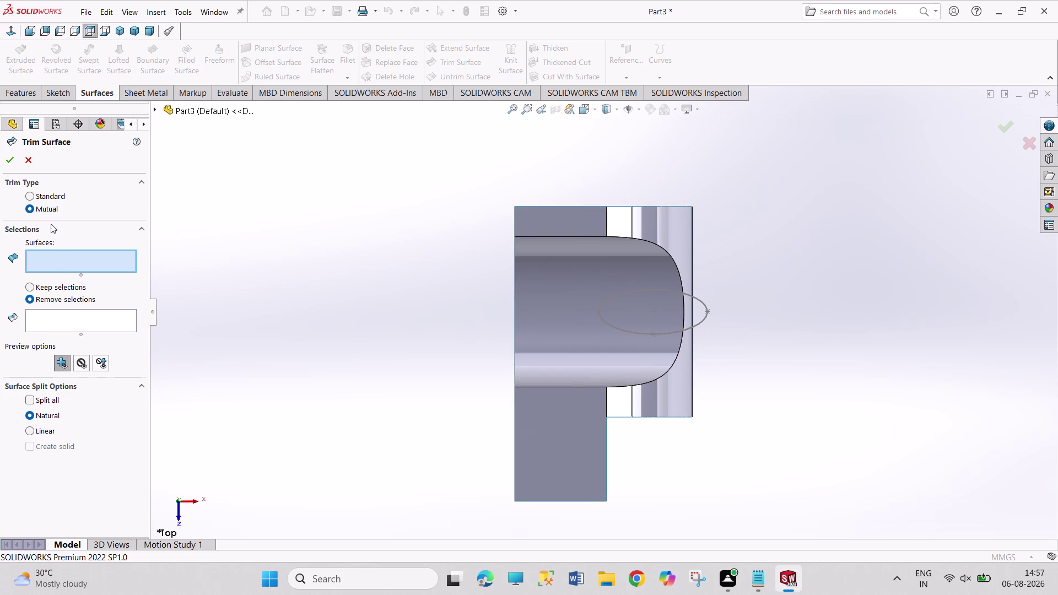
click(32, 160)
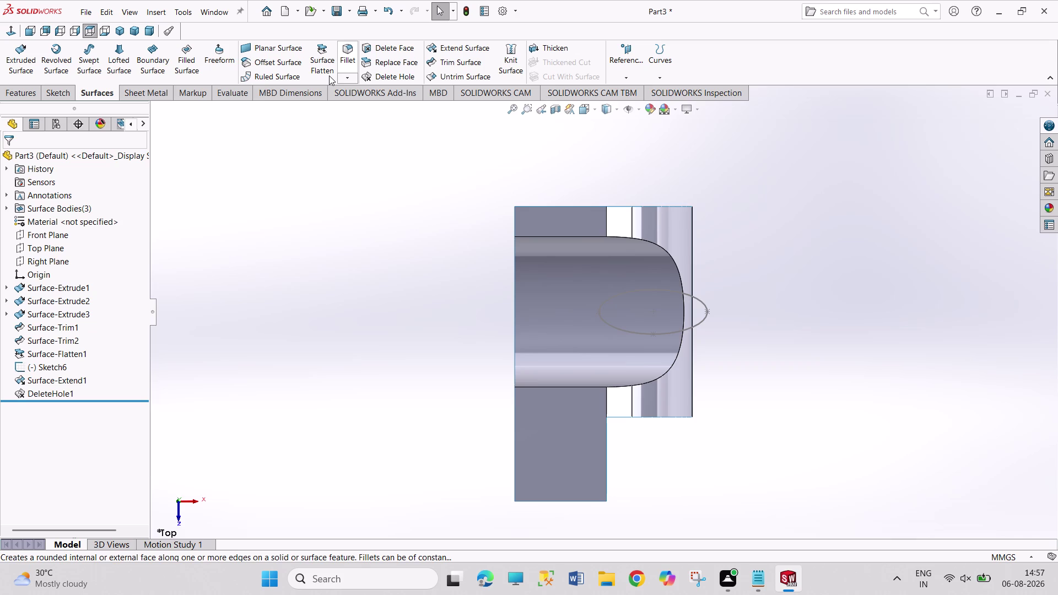
Select all eight model faces for Delete Face, then cancel without deleting.
click(388, 50)
drag(379, 117, 392, 242)
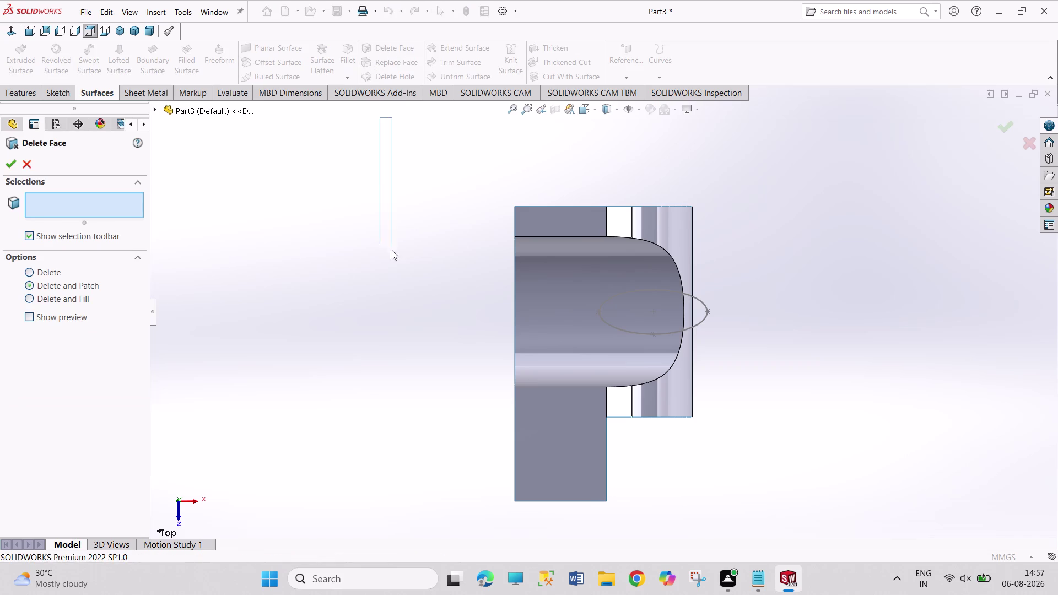
drag(391, 242, 790, 504)
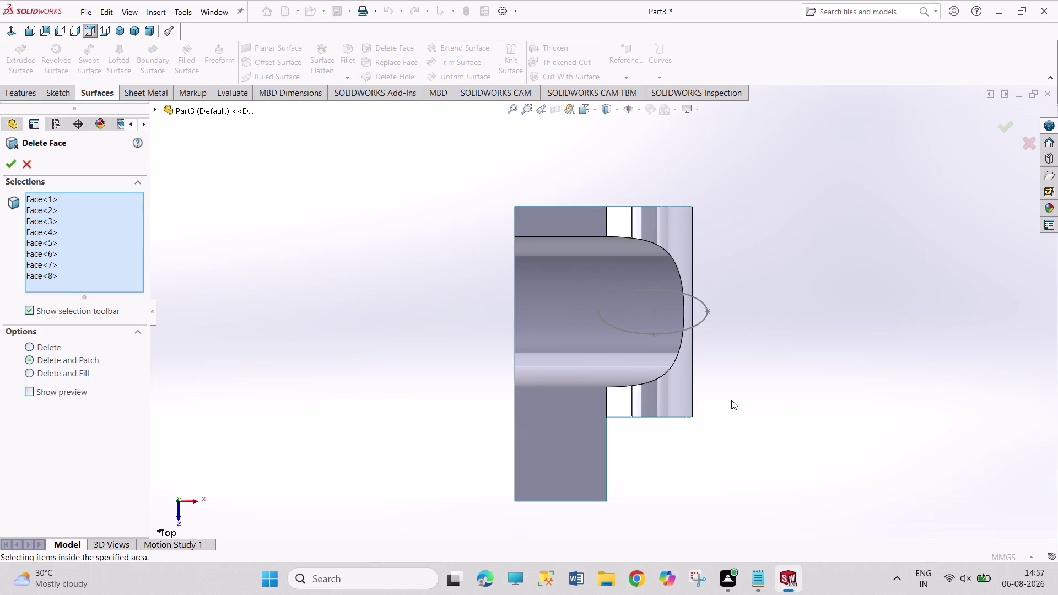
click(699, 325)
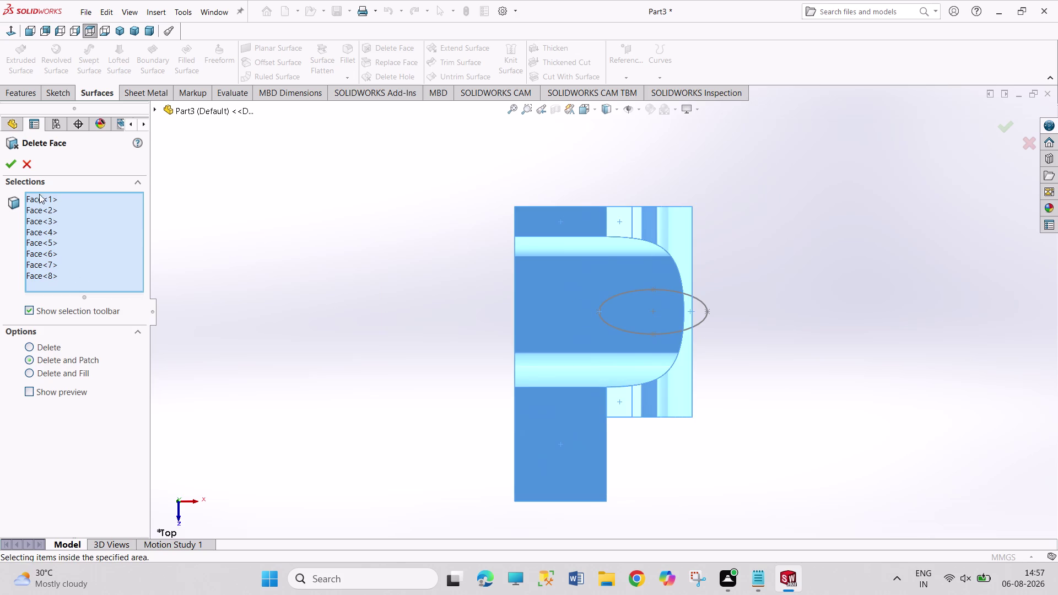
click(27, 165)
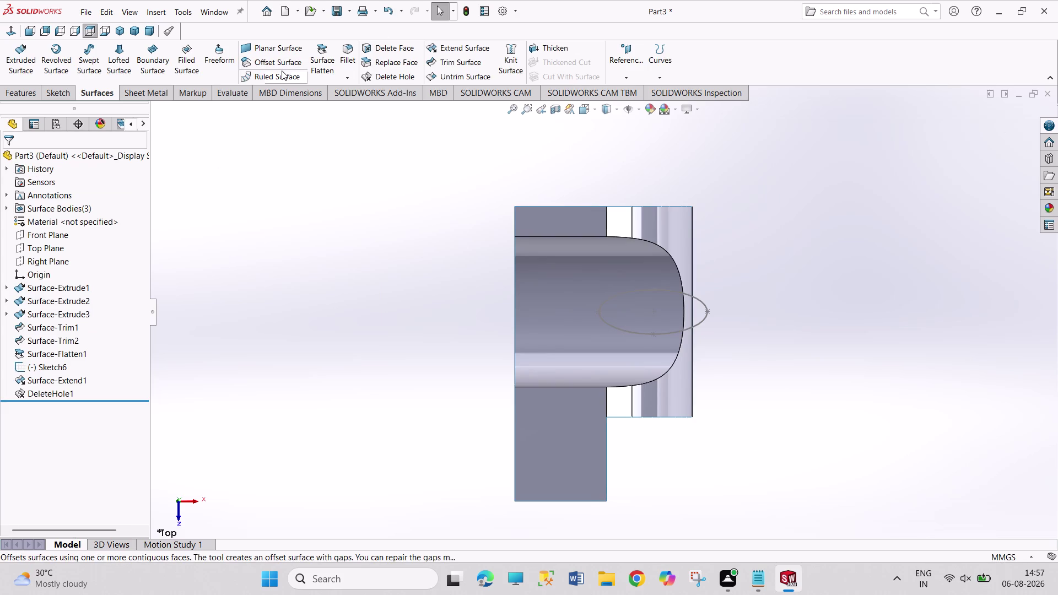
Open and close the Freeform settings, then undo the last change.
click(215, 70)
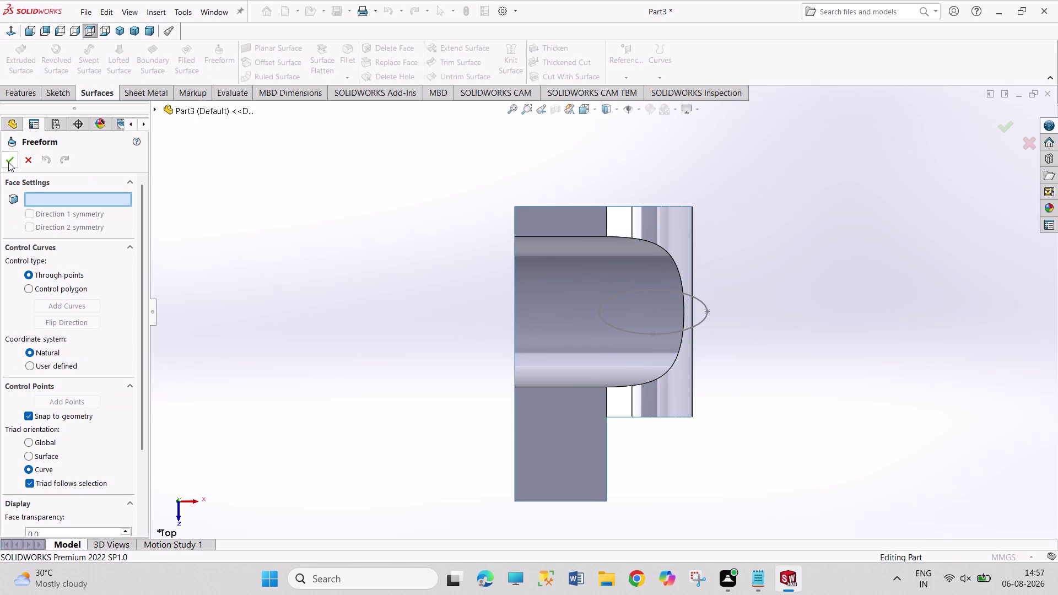
click(25, 163)
click(424, 341)
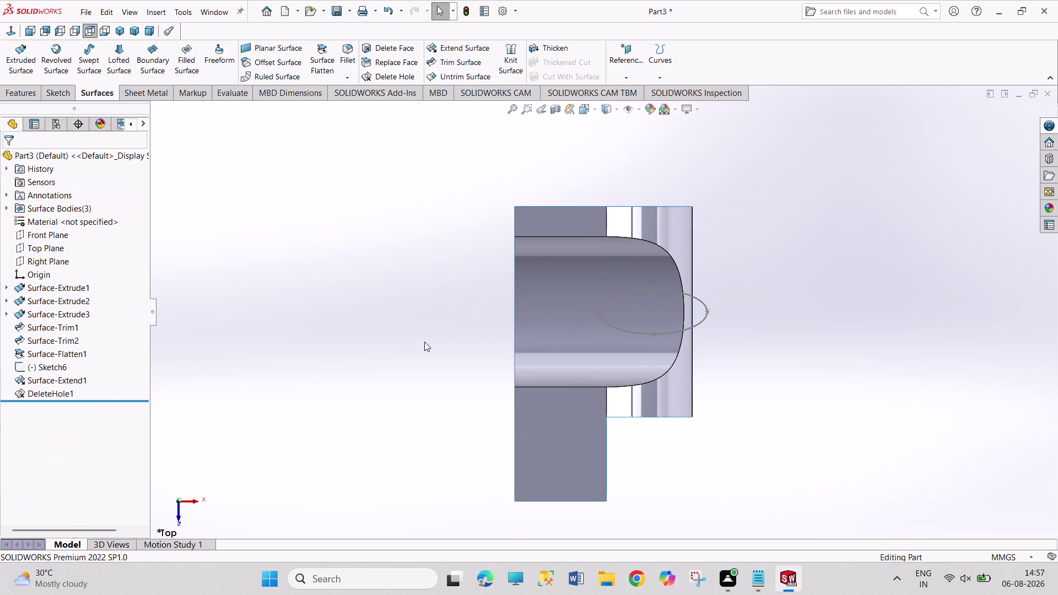
key(ctrl+z)
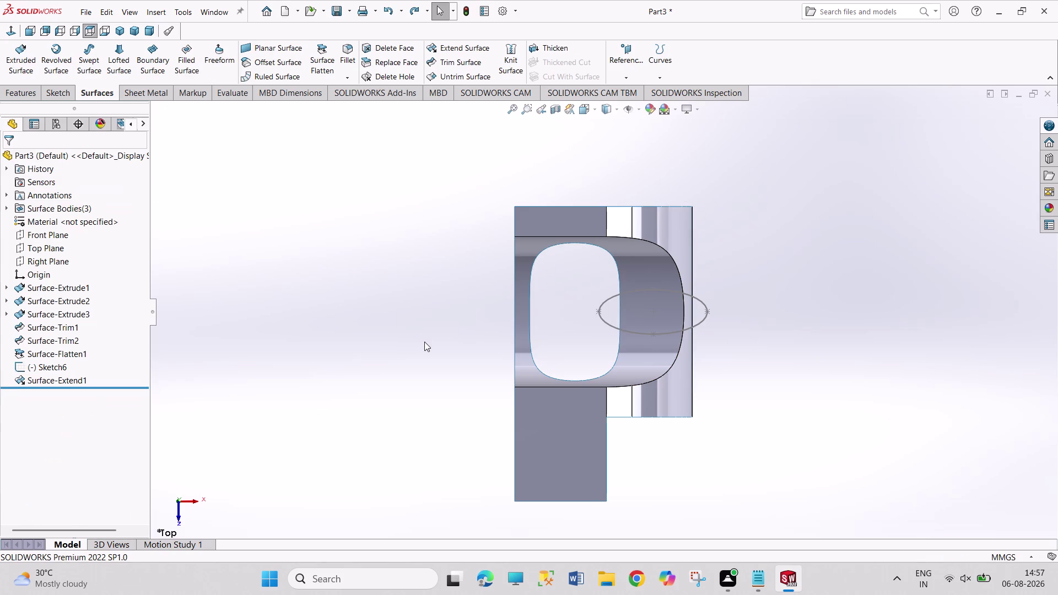
Undo Surface-Extend1 back into Sketch6's ellipse and start a mutual Trim Surface.
key(ctrl+z)
key(ctrl+z)
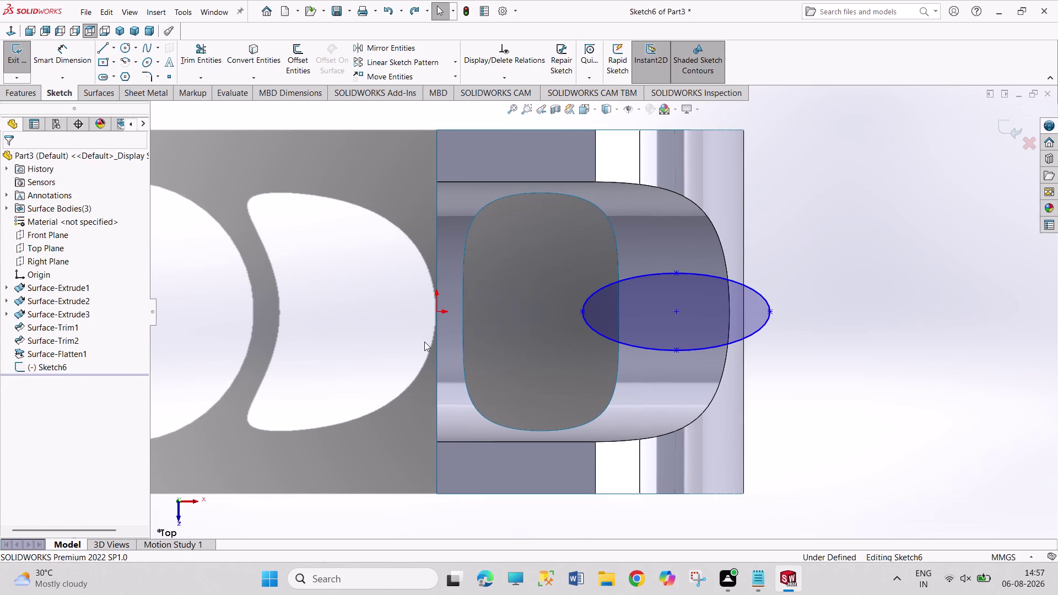
click(136, 93)
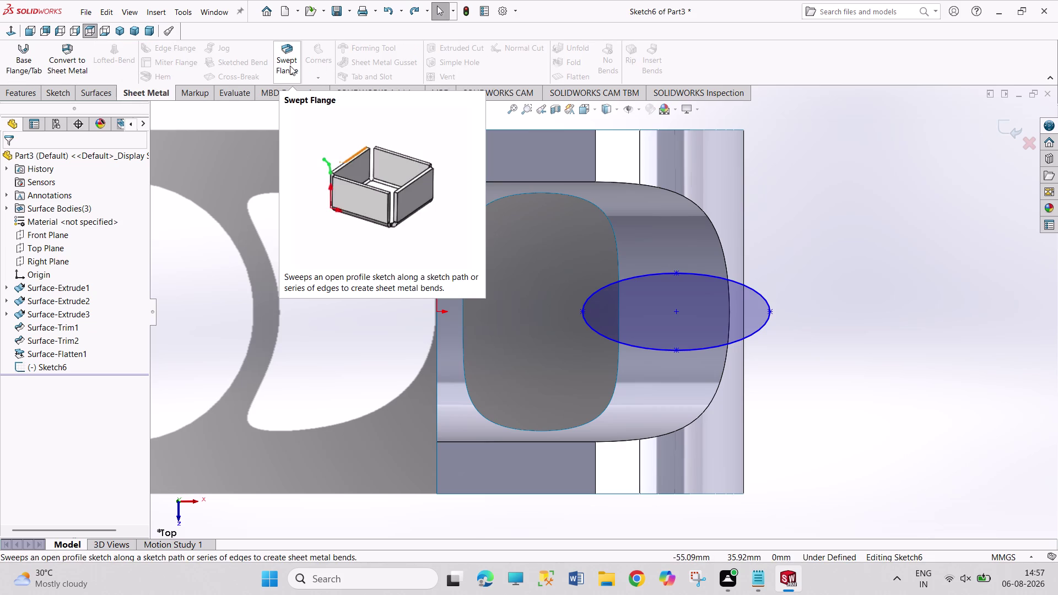
click(103, 97)
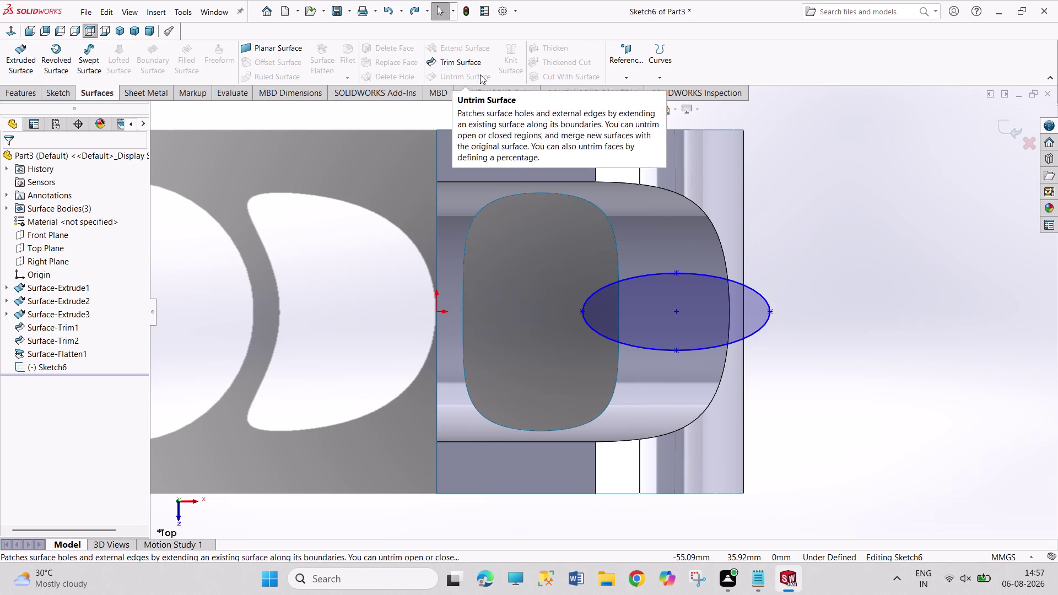
click(473, 63)
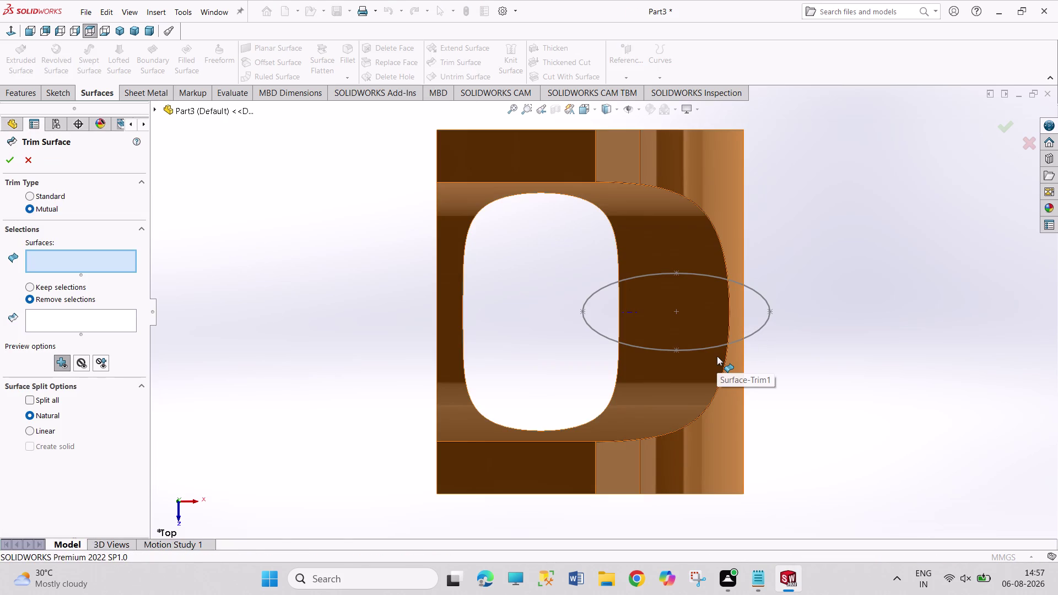
Choose Surface-Trim1 in Trim Surface, then cancel the trim unapplied.
click(58, 319)
click(60, 318)
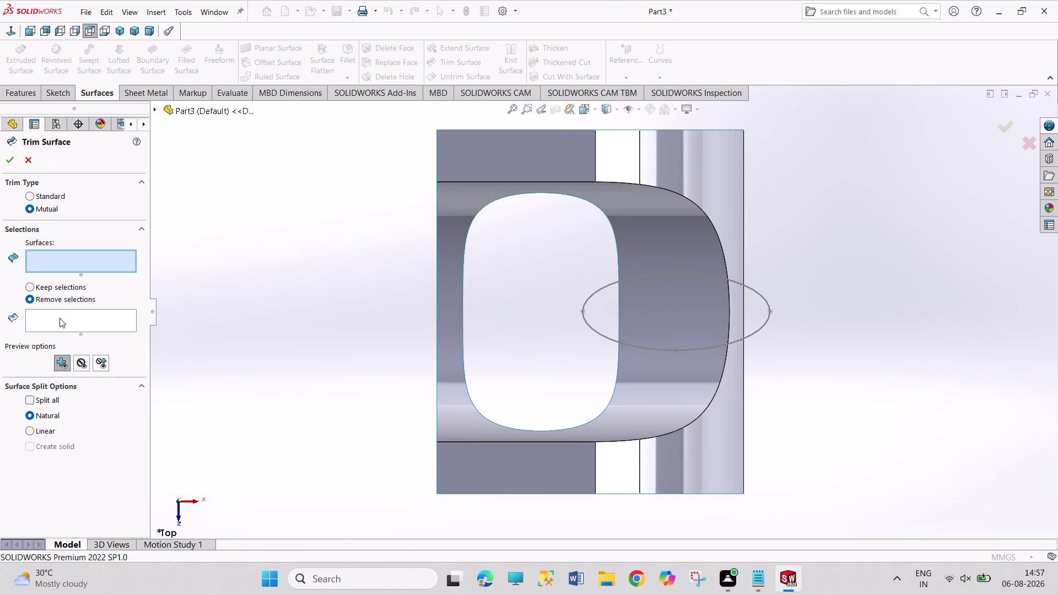
click(65, 325)
click(695, 419)
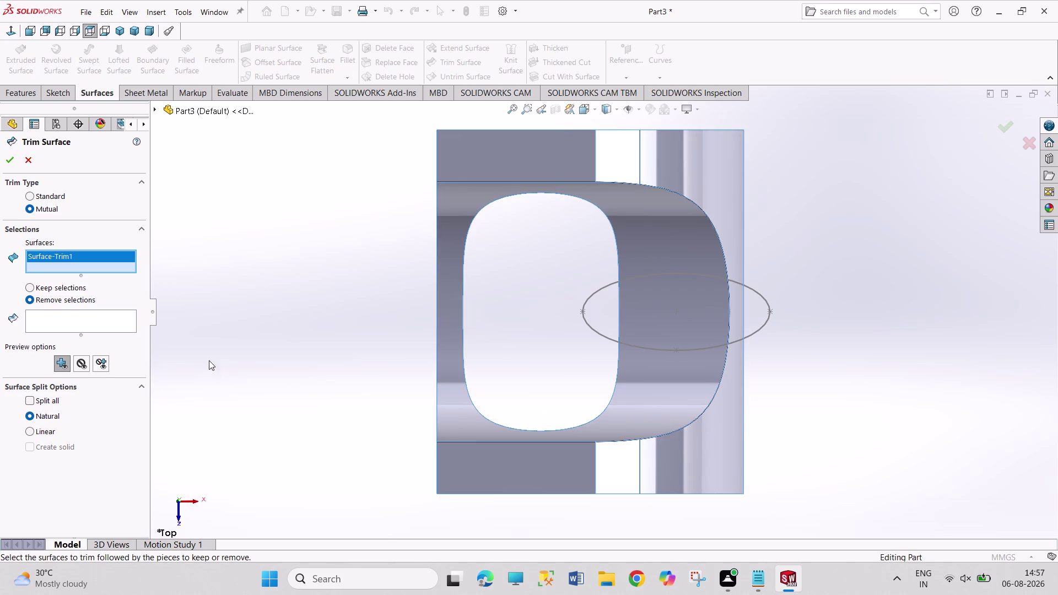
click(88, 325)
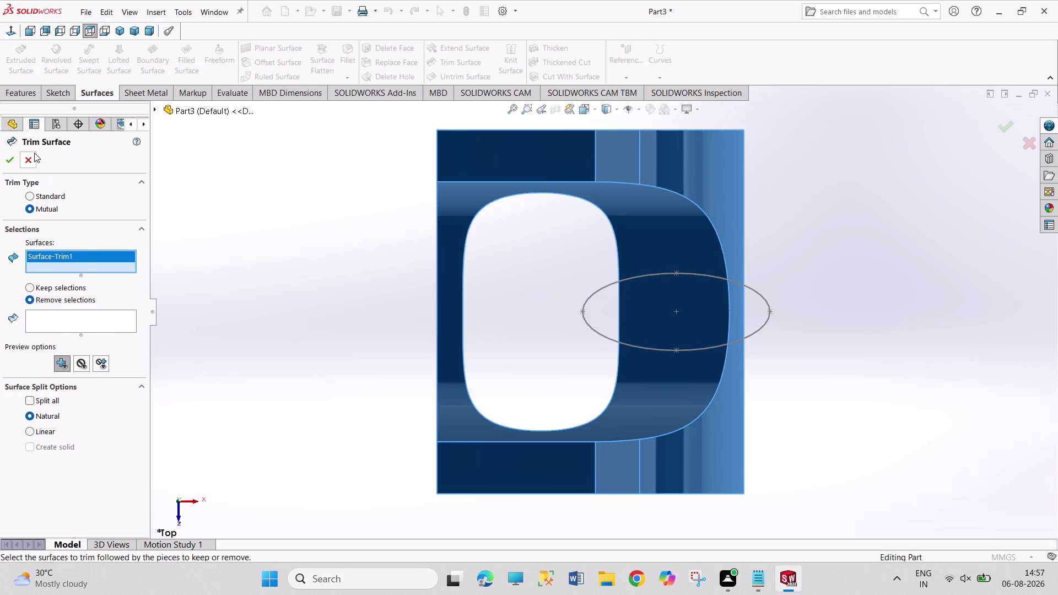
click(32, 156)
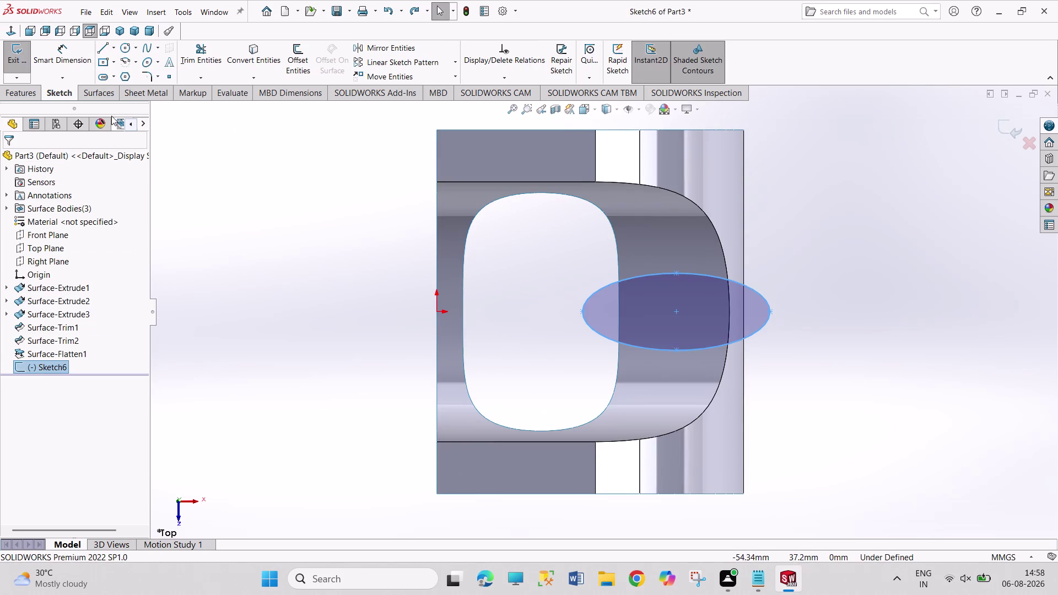
Exit the ellipse sketch and show the bracket in Isometric view.
click(22, 64)
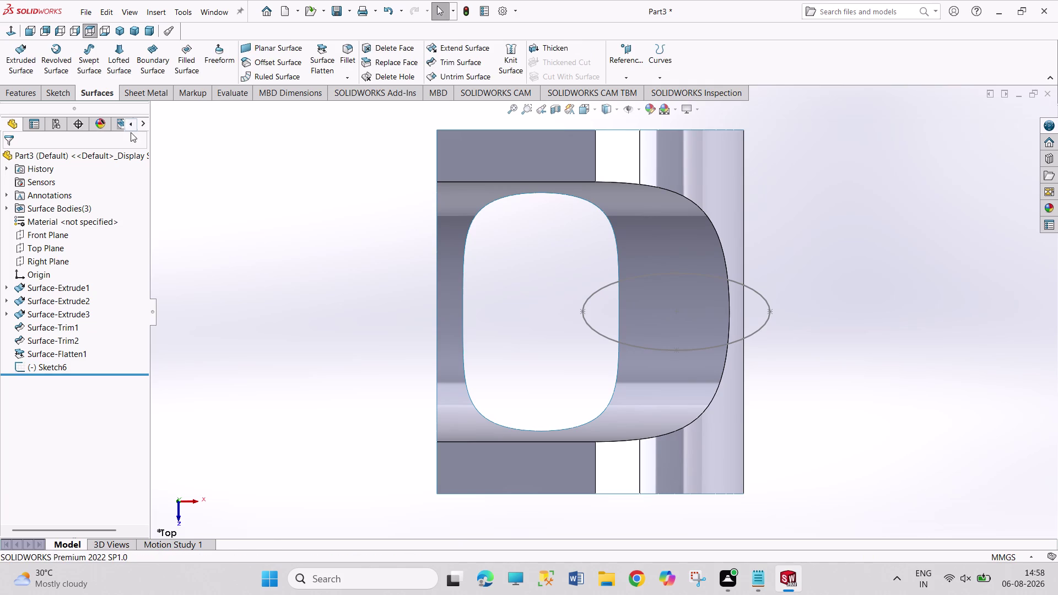
drag(207, 164, 340, 367)
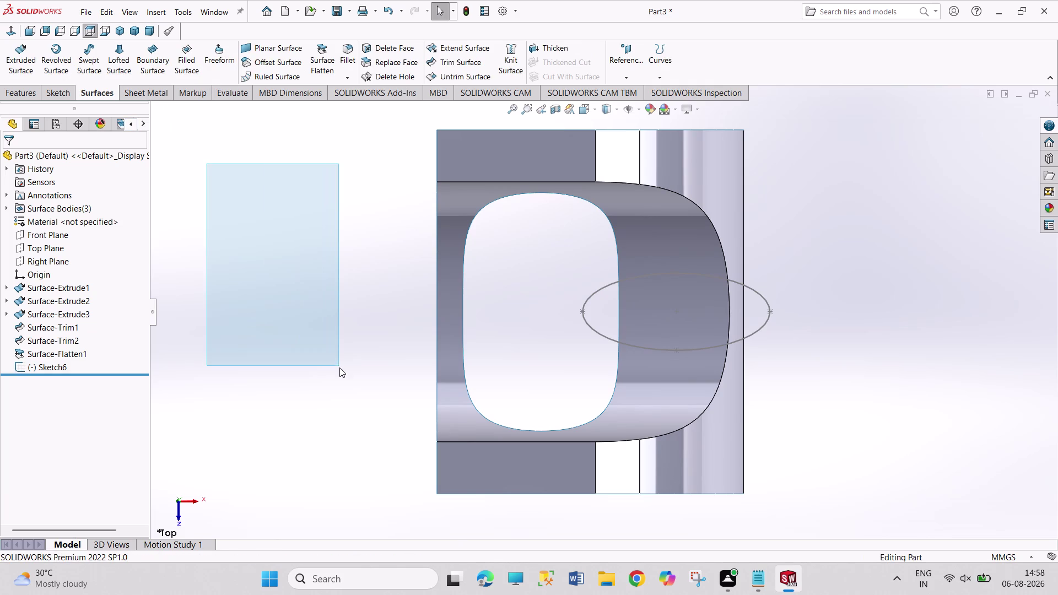
drag(340, 367, 339, 368)
click(114, 29)
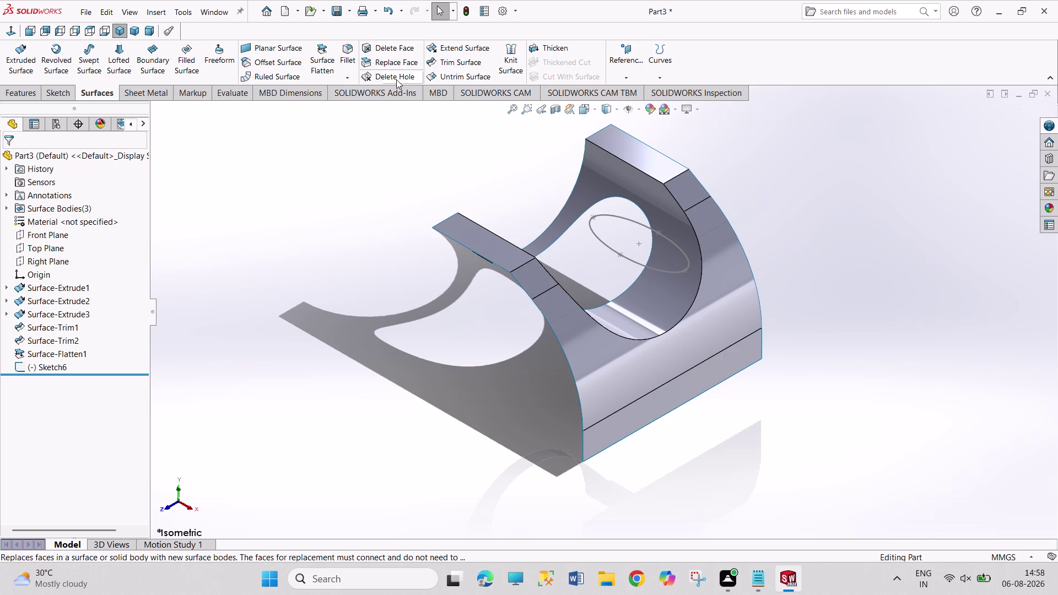
Try Delete Face on the inner curved face, then open and cancel Untrim Surface.
click(389, 55)
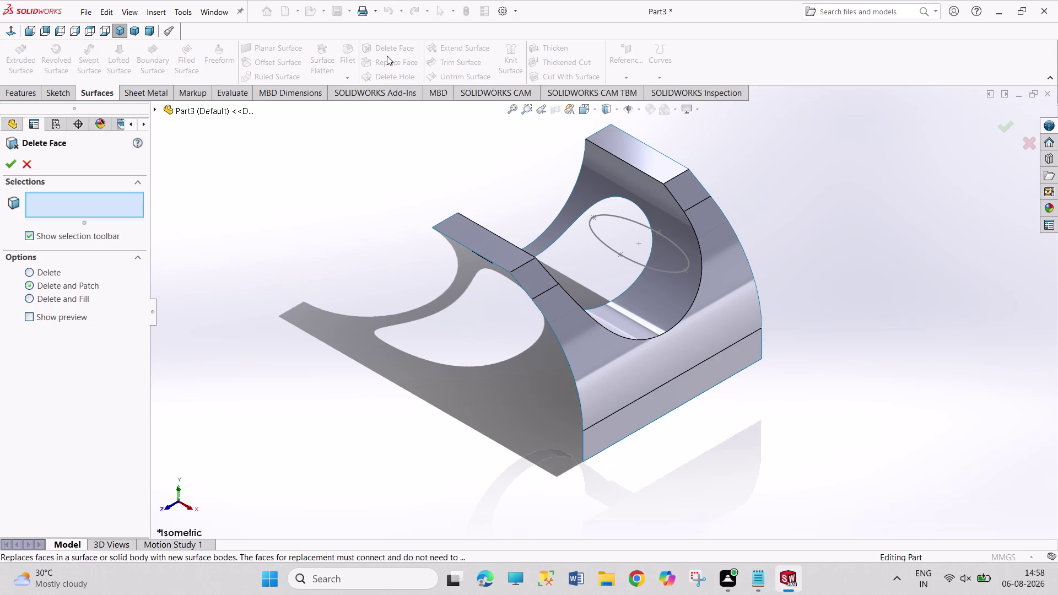
click(639, 315)
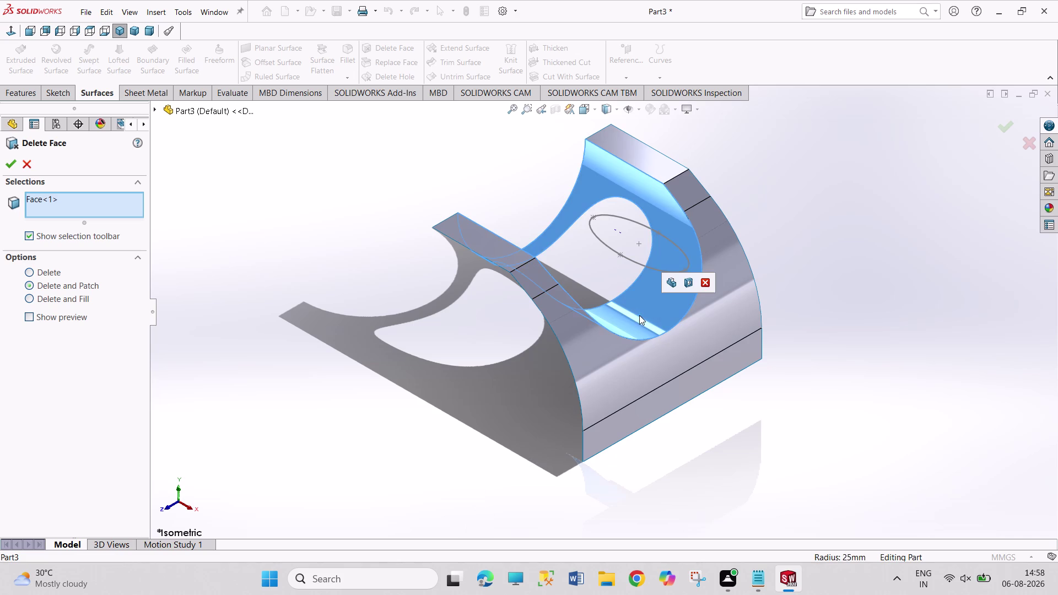
double_click(628, 259)
drag(627, 260, 615, 251)
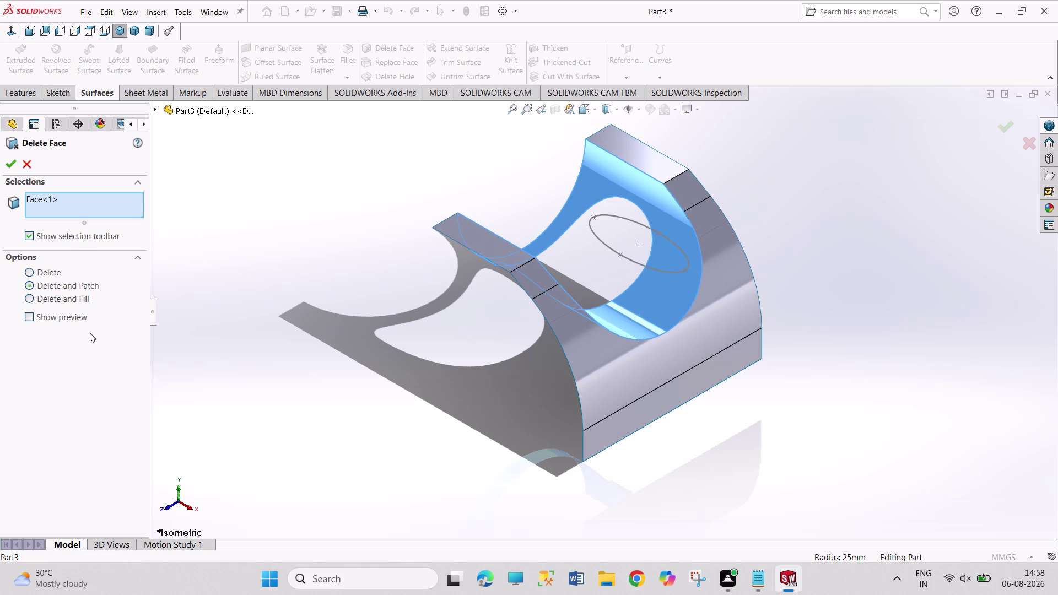
click(72, 319)
click(72, 319)
click(28, 161)
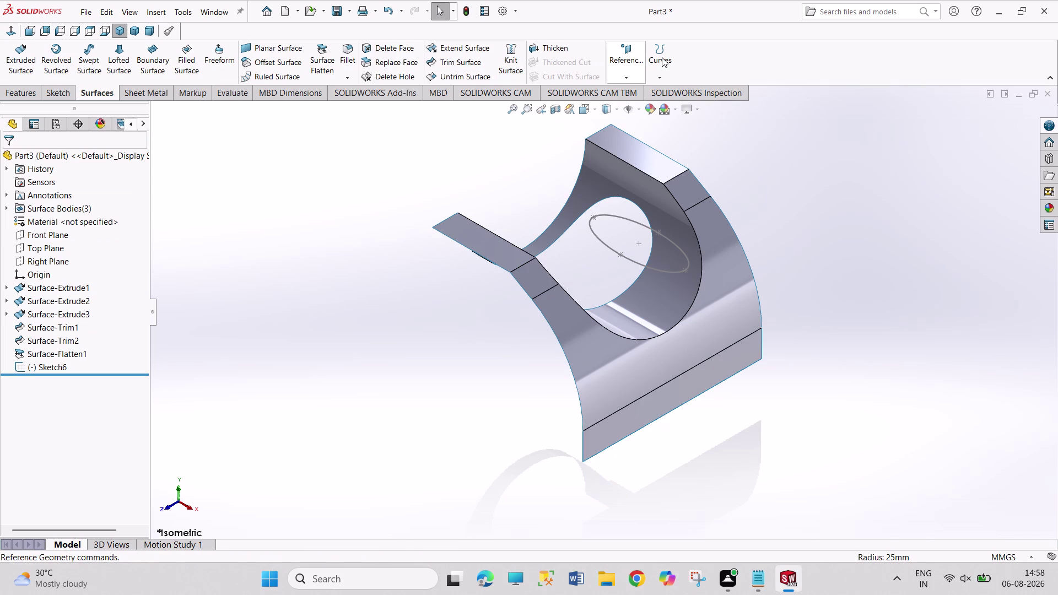
click(472, 71)
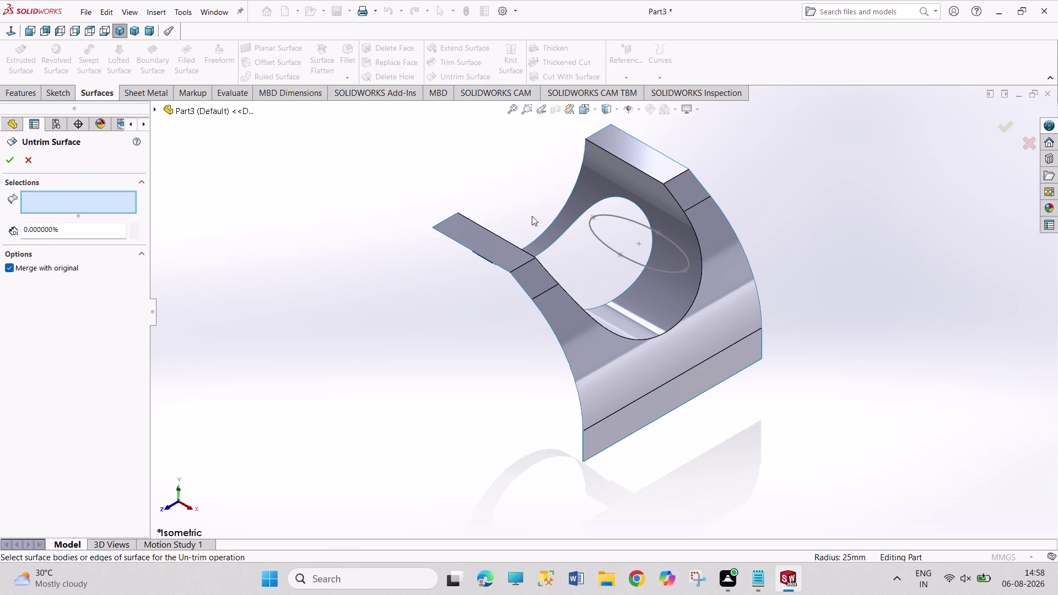
click(28, 156)
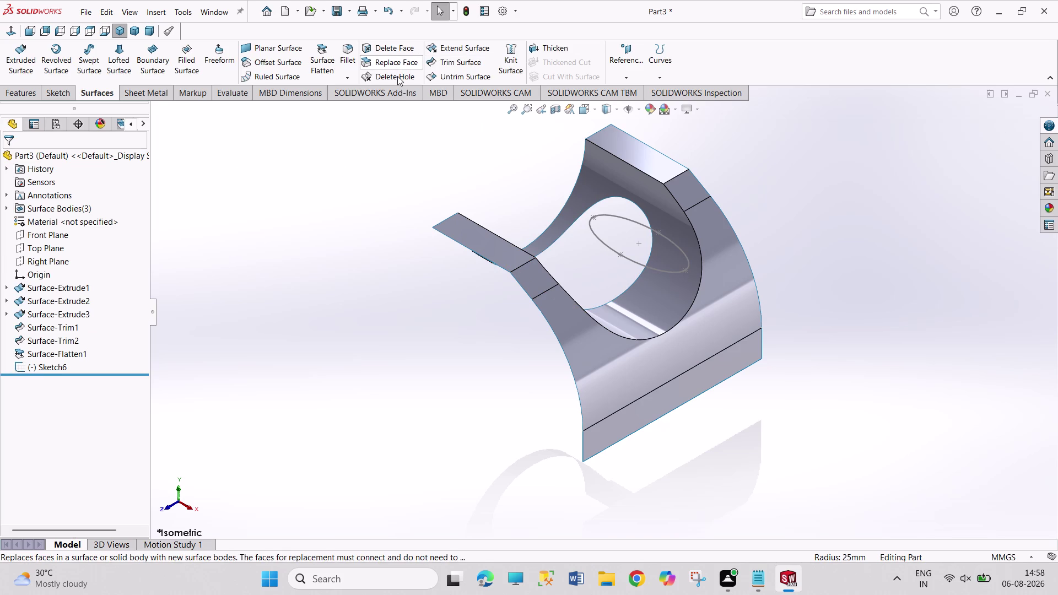
click(396, 65)
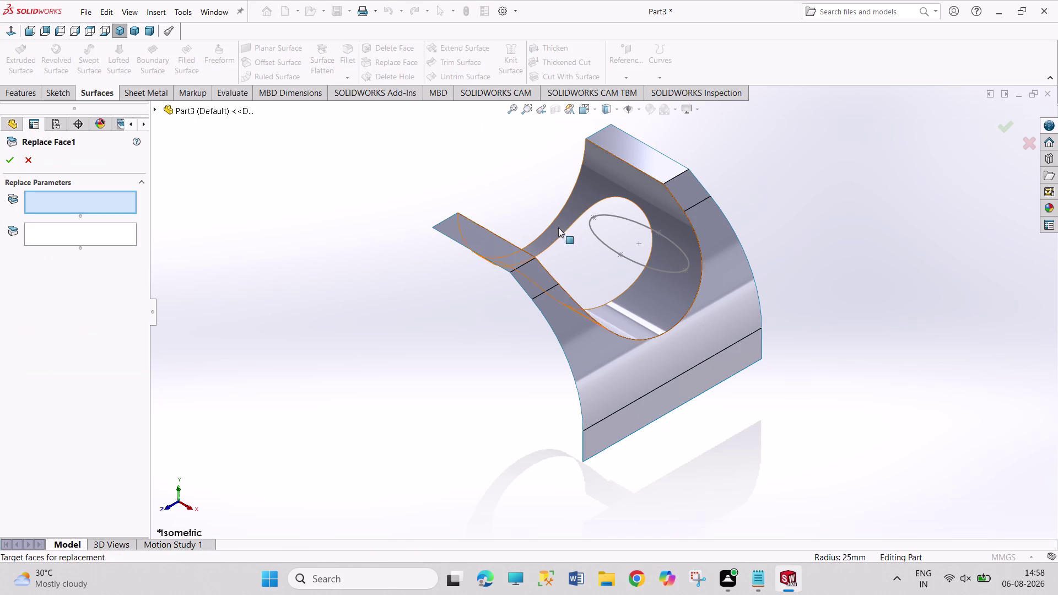
click(600, 238)
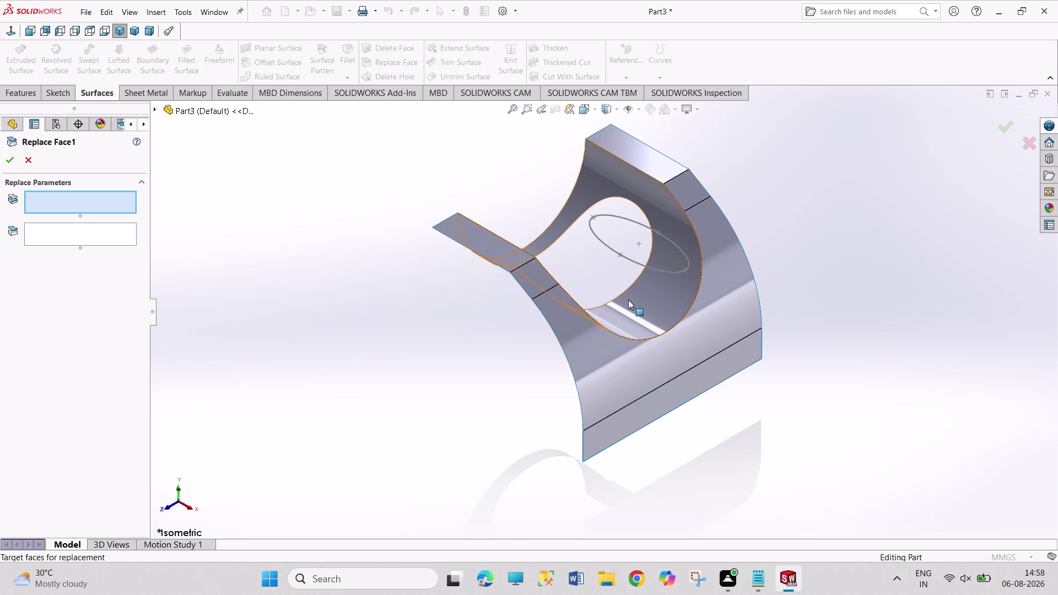
click(630, 305)
triple_click(619, 256)
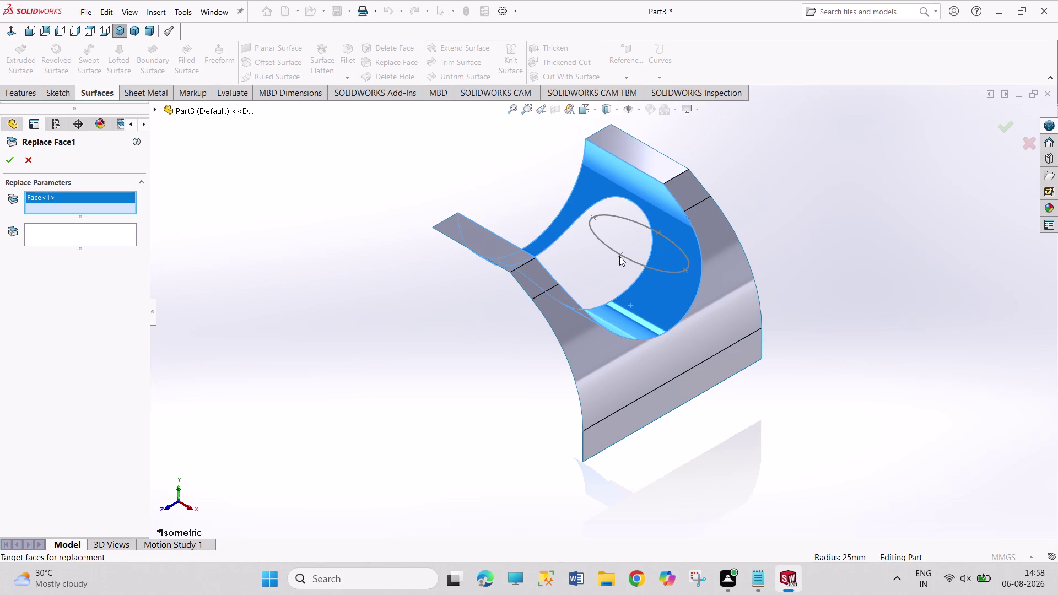
click(77, 229)
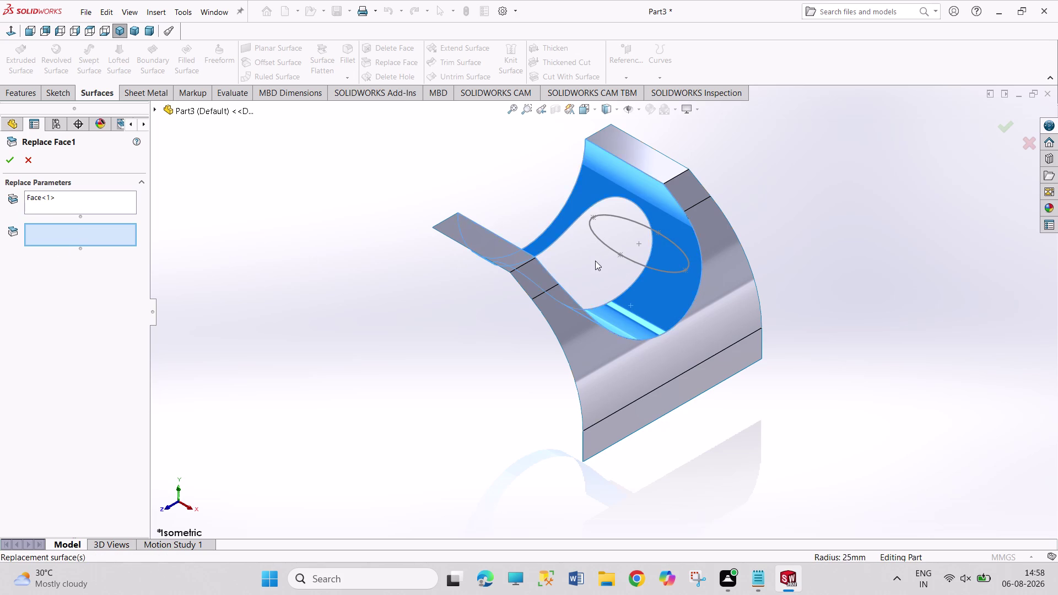
click(632, 261)
click(666, 171)
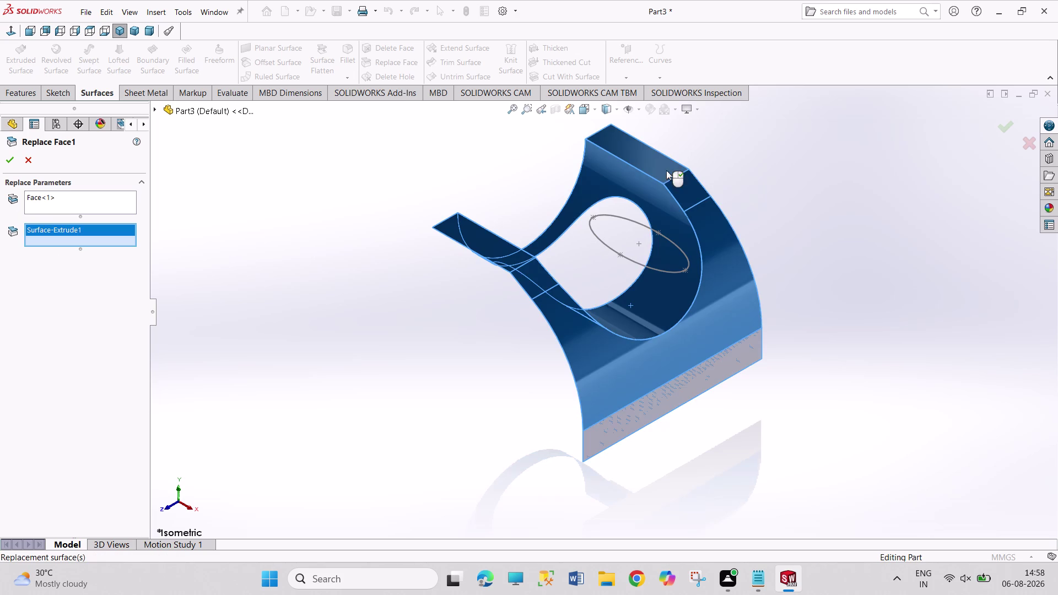
click(13, 162)
click(27, 162)
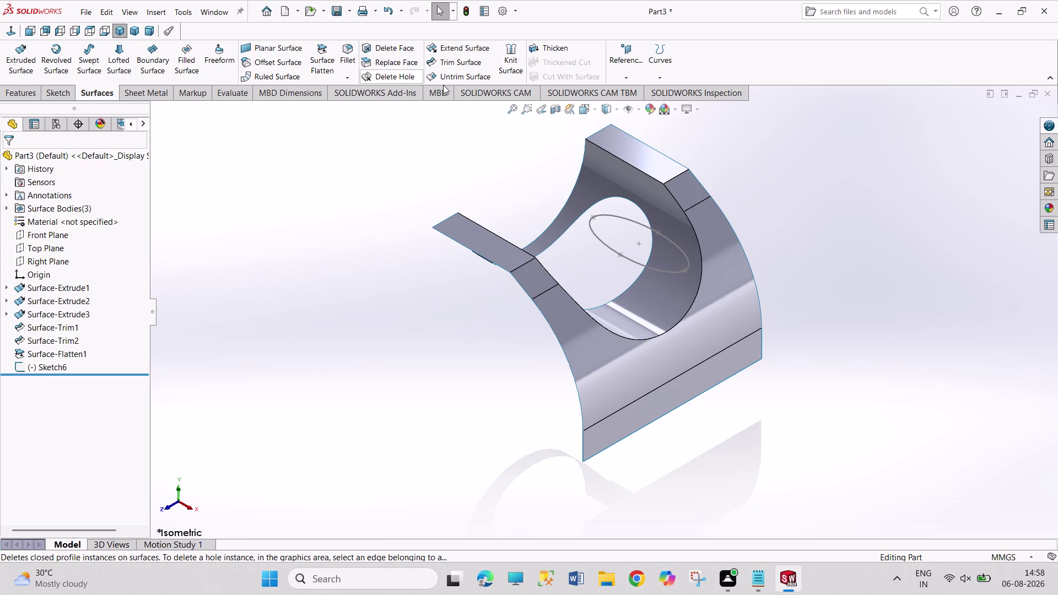
Cancel a mutual trim on Surface-Trim1, then edit Surface-Flatten1.
click(458, 66)
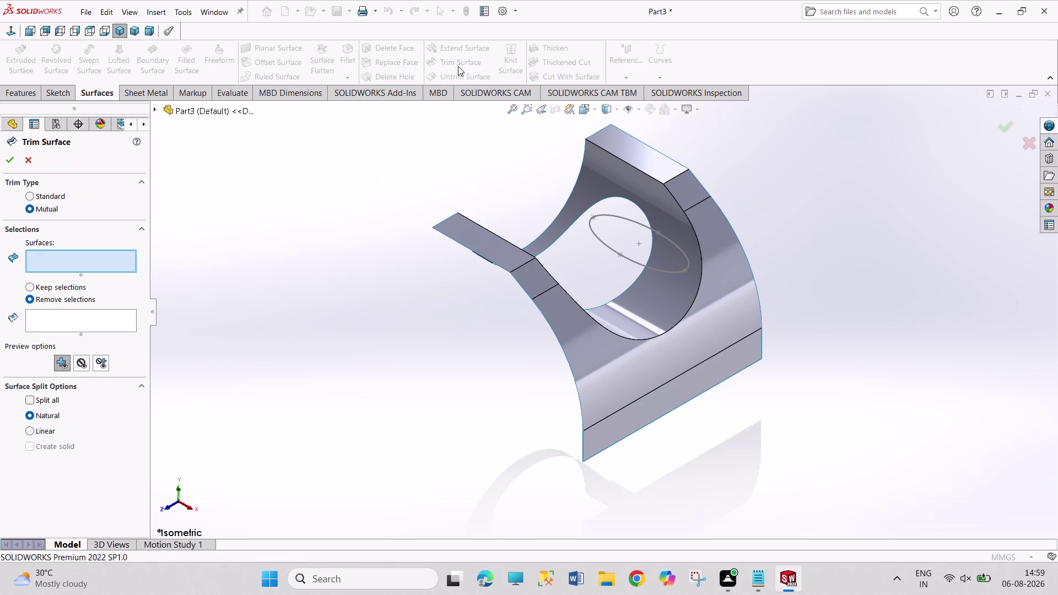
click(632, 313)
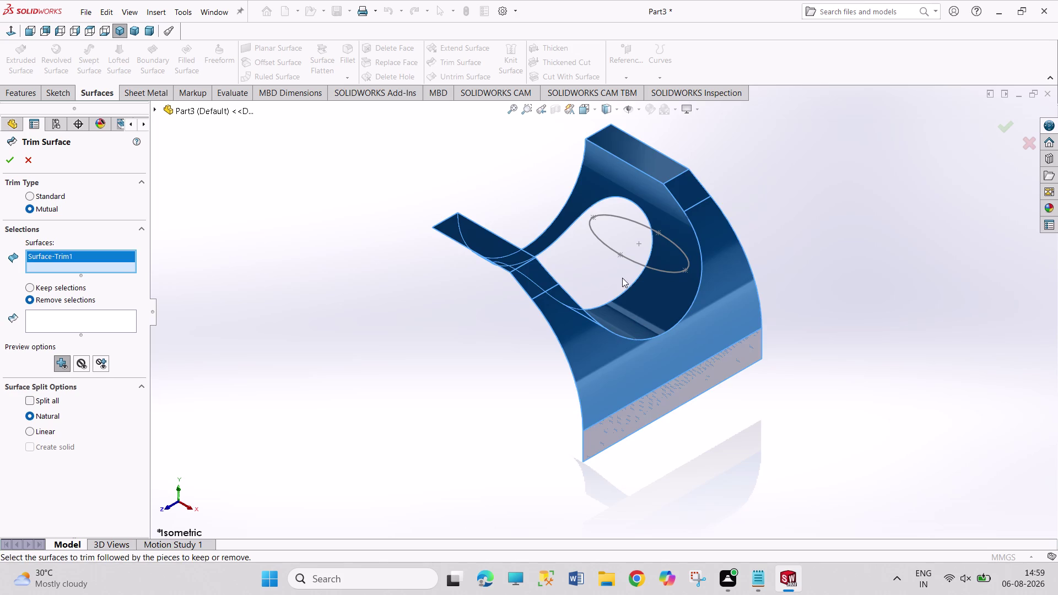
click(619, 260)
click(619, 255)
drag(619, 256, 576, 234)
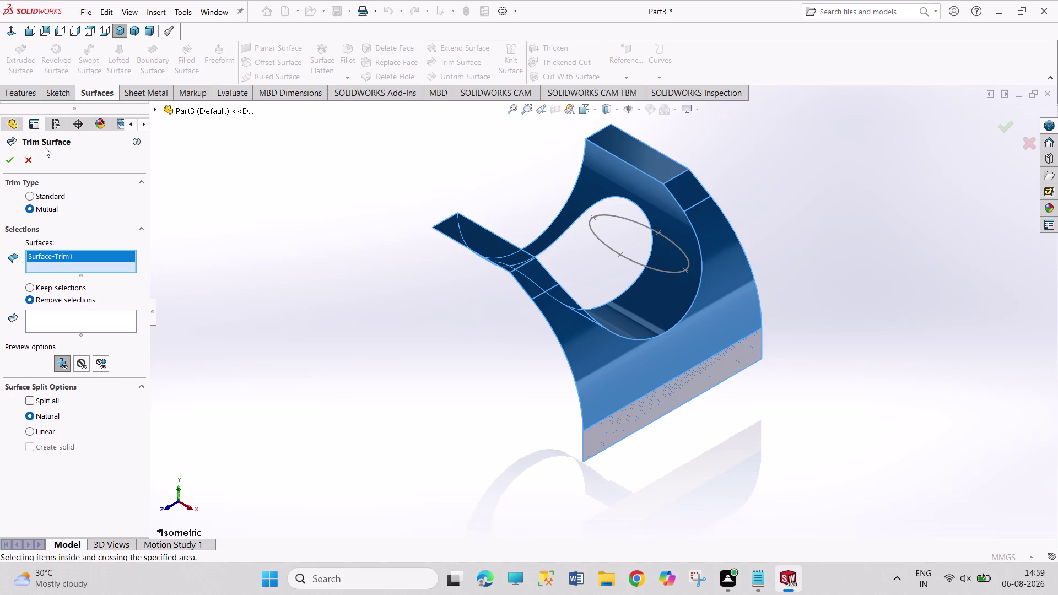
click(34, 157)
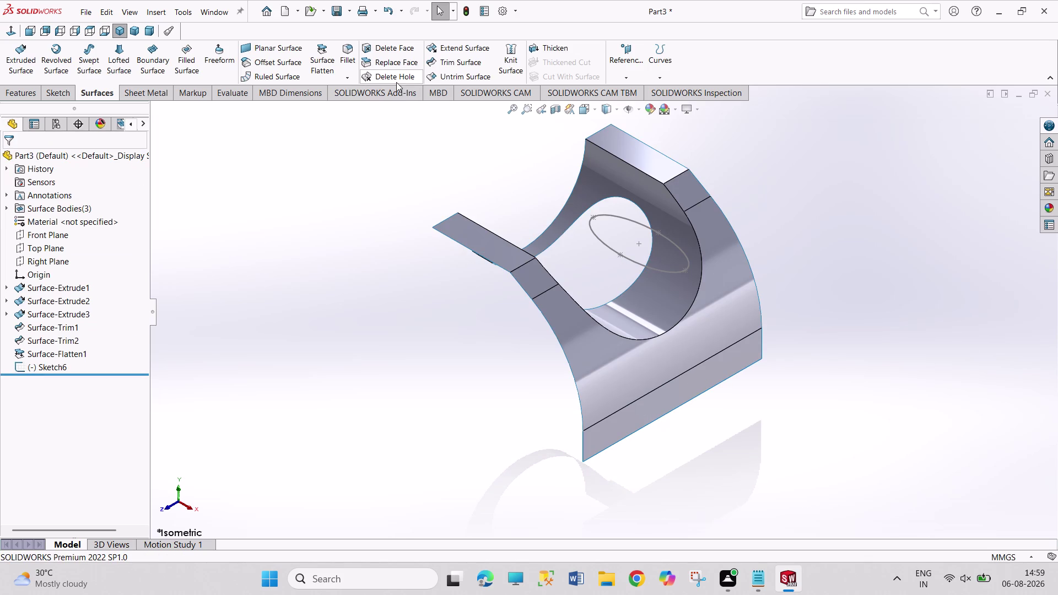
click(319, 54)
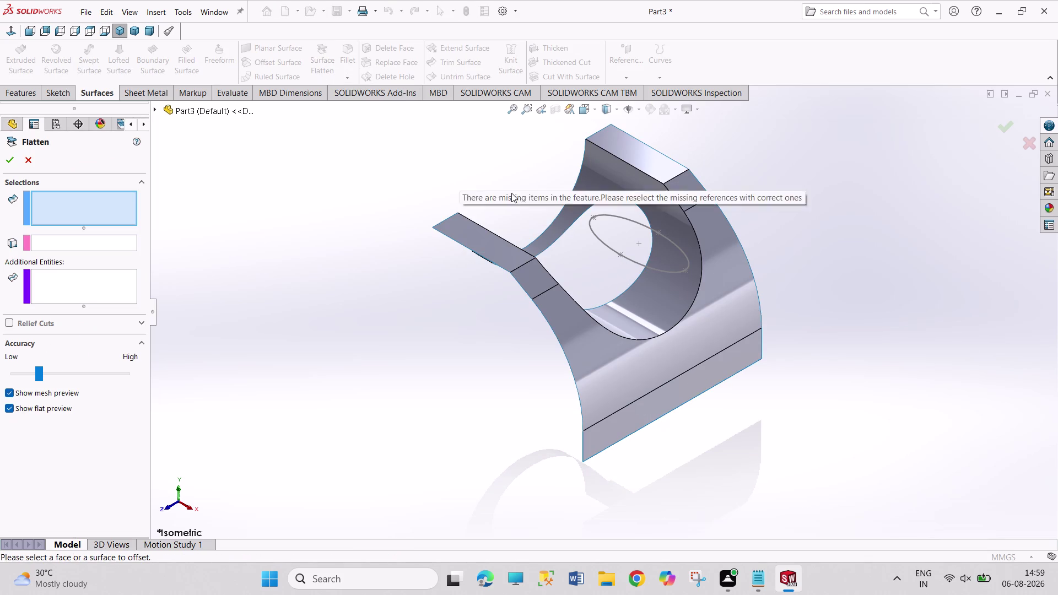
Reselect the curved face and fixed point in Surface-Flatten1, then close its settings.
click(635, 304)
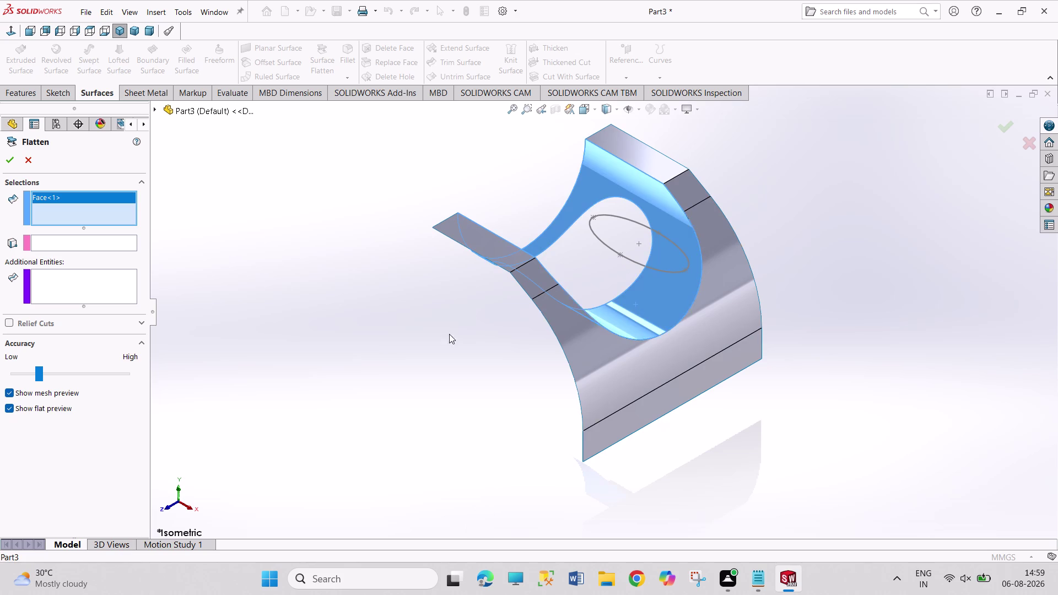
click(82, 241)
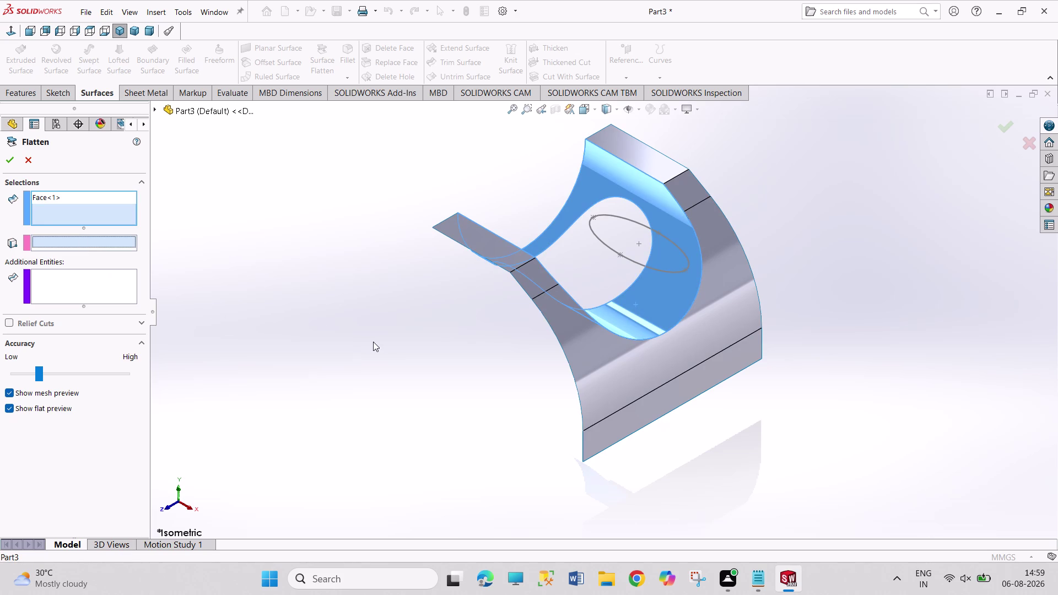
click(502, 268)
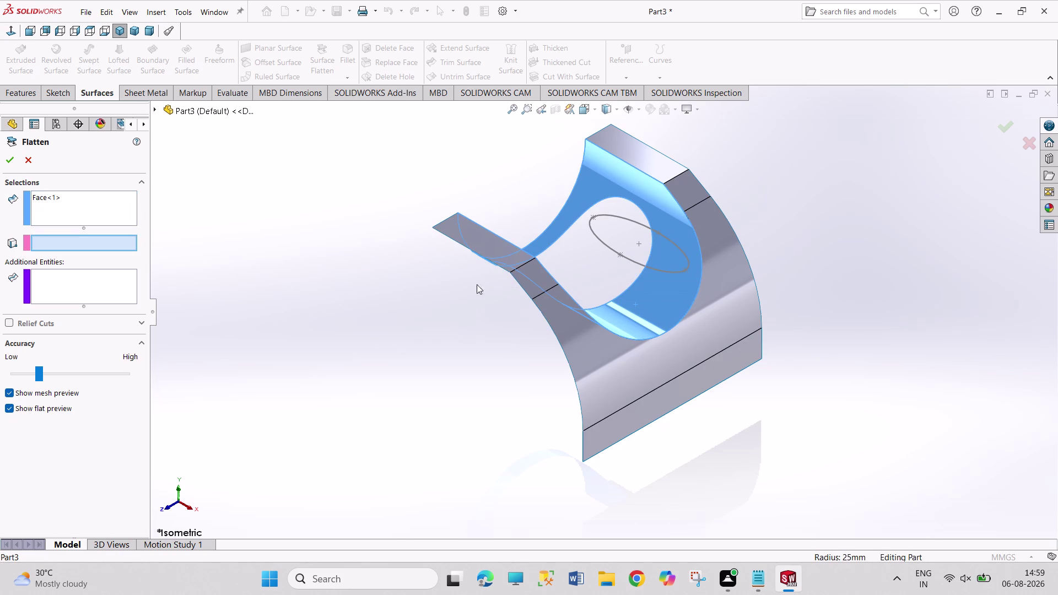
click(64, 284)
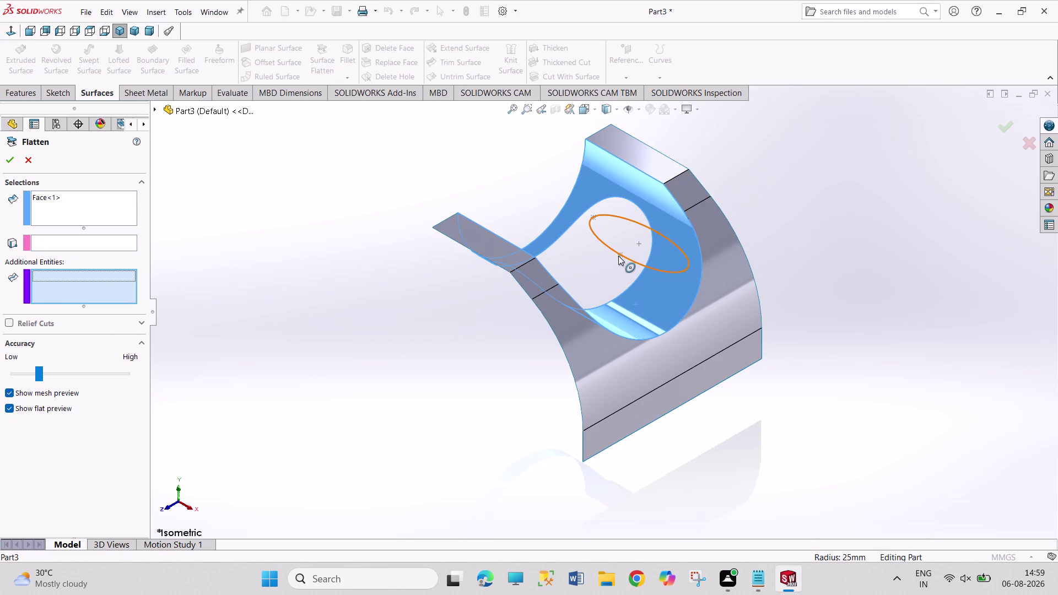
click(619, 255)
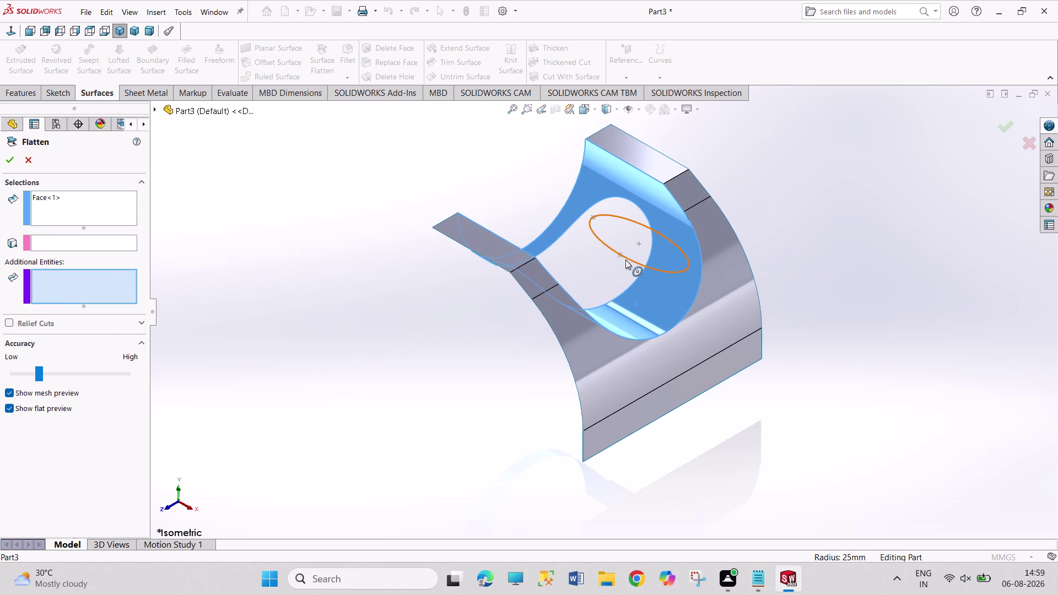
click(625, 260)
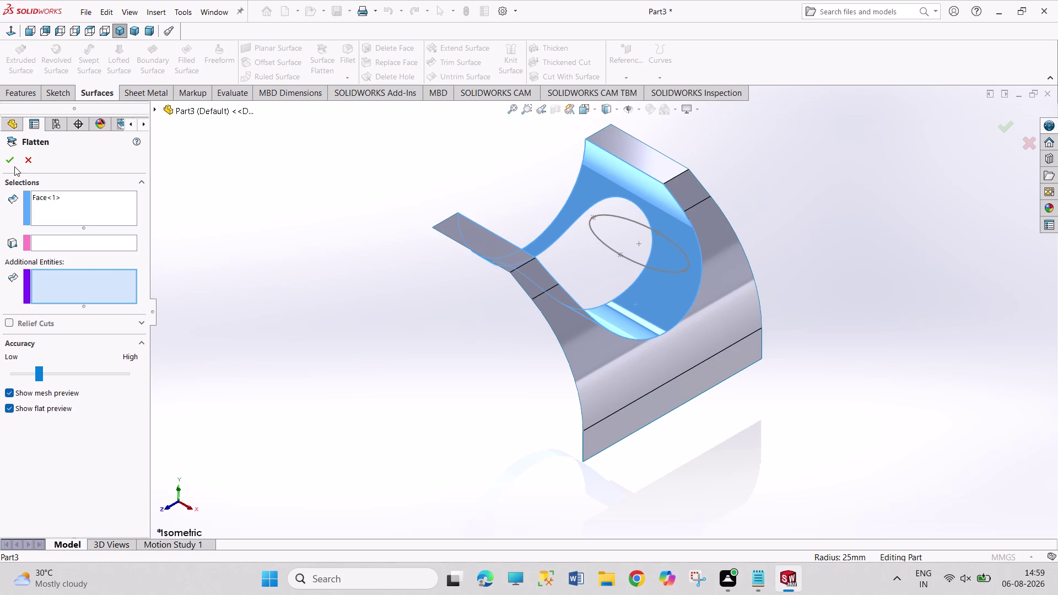
click(24, 162)
Start a new Surface Flatten, picking and then clearing the curved bracket face.
click(329, 67)
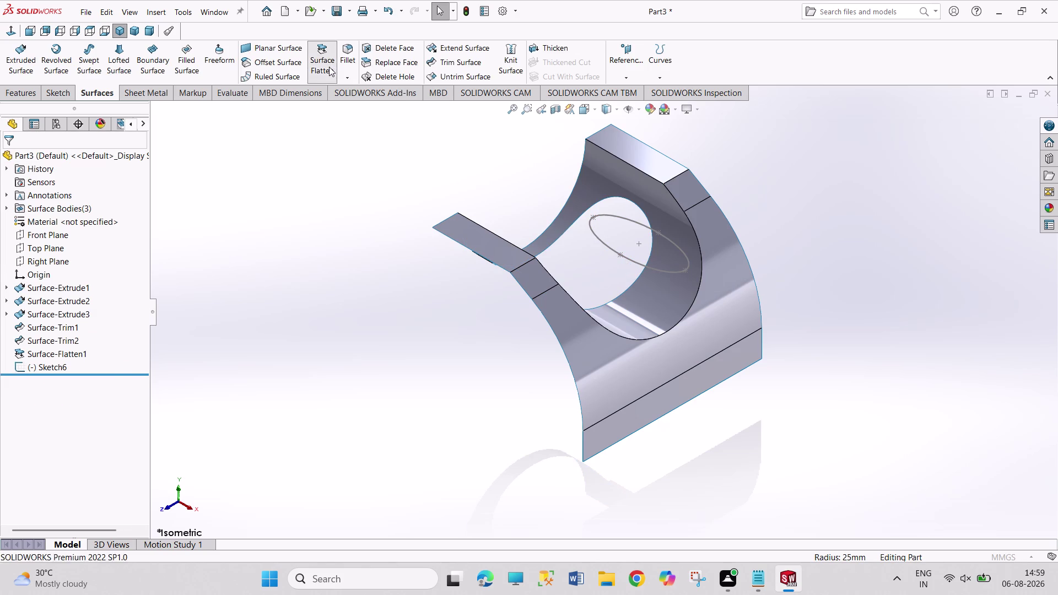
click(645, 323)
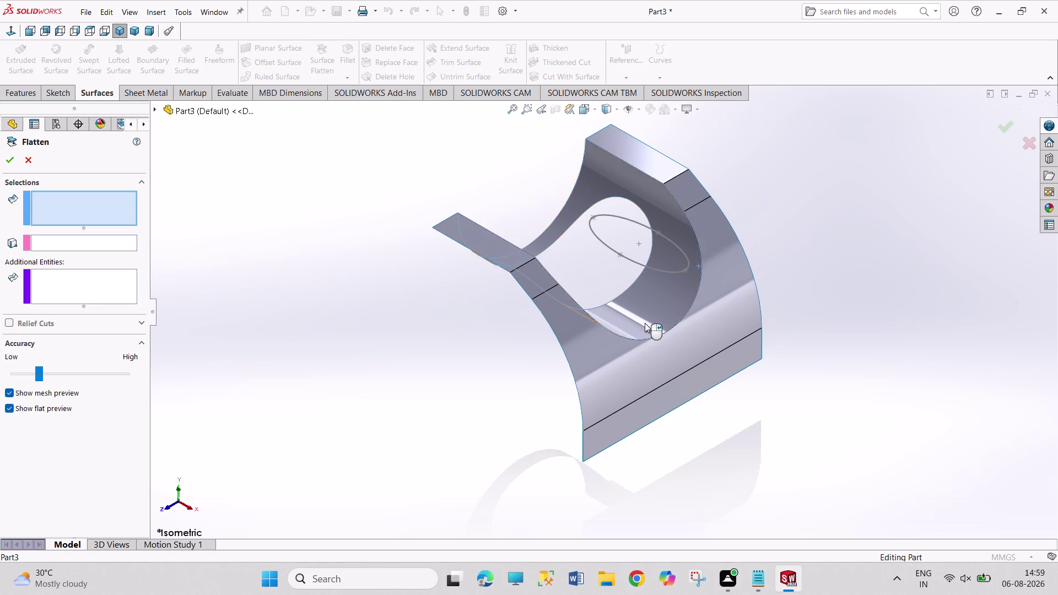
click(66, 286)
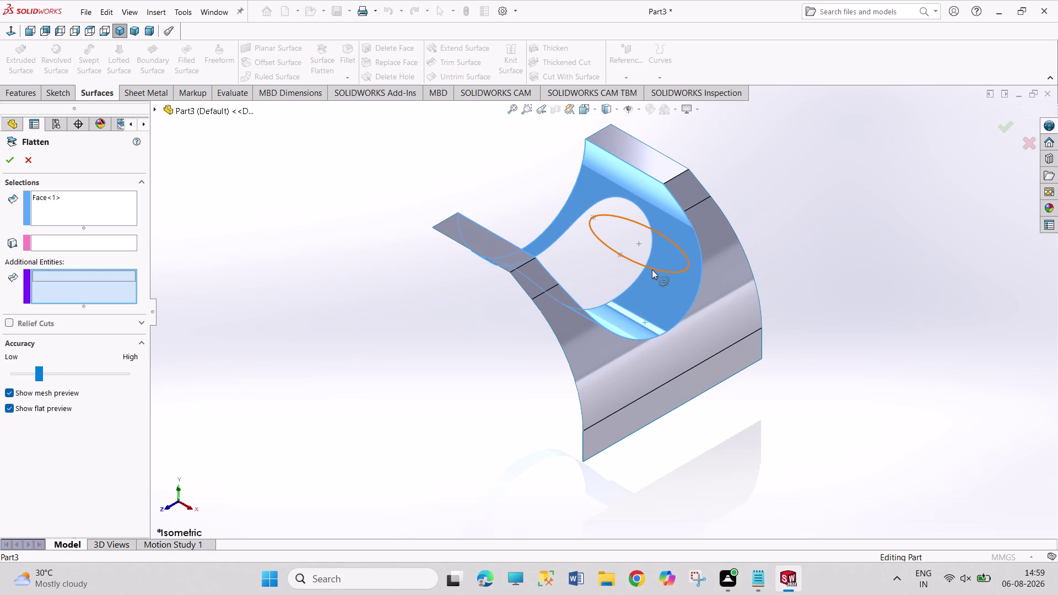
click(652, 269)
click(645, 268)
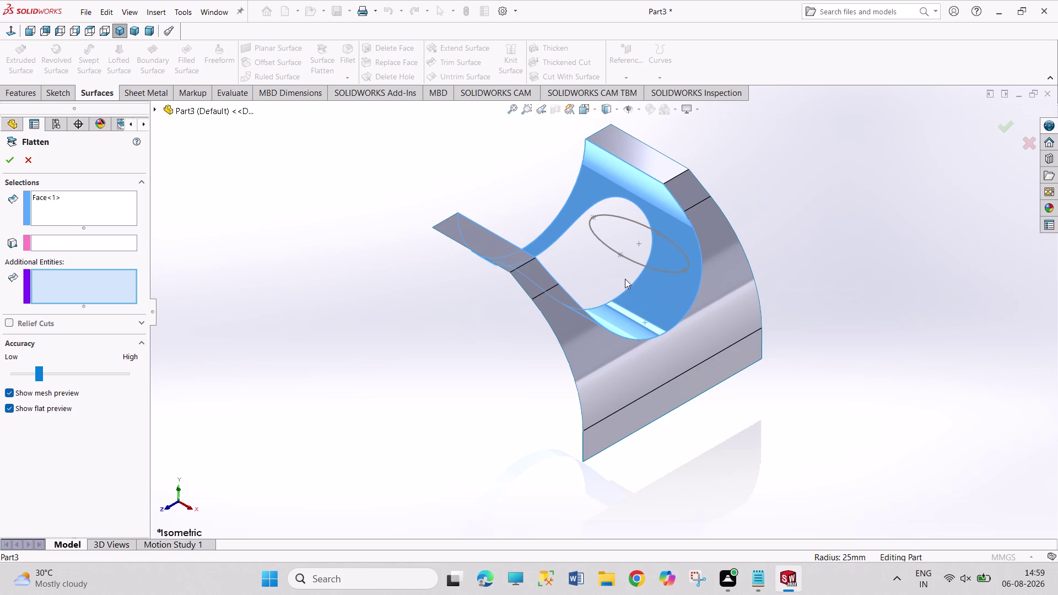
click(77, 207)
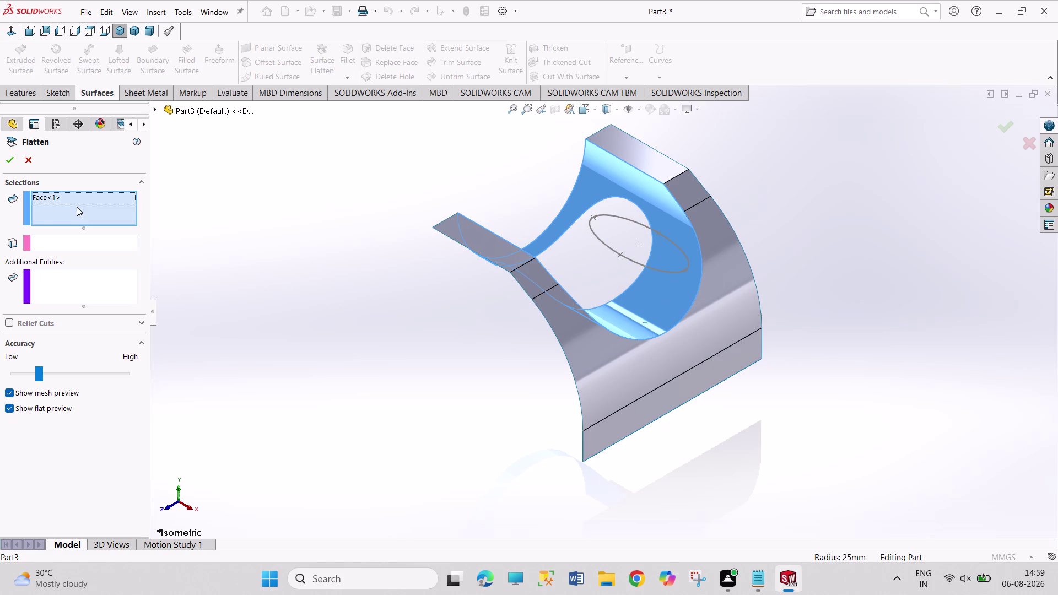
right_click(77, 206)
click(91, 213)
click(84, 207)
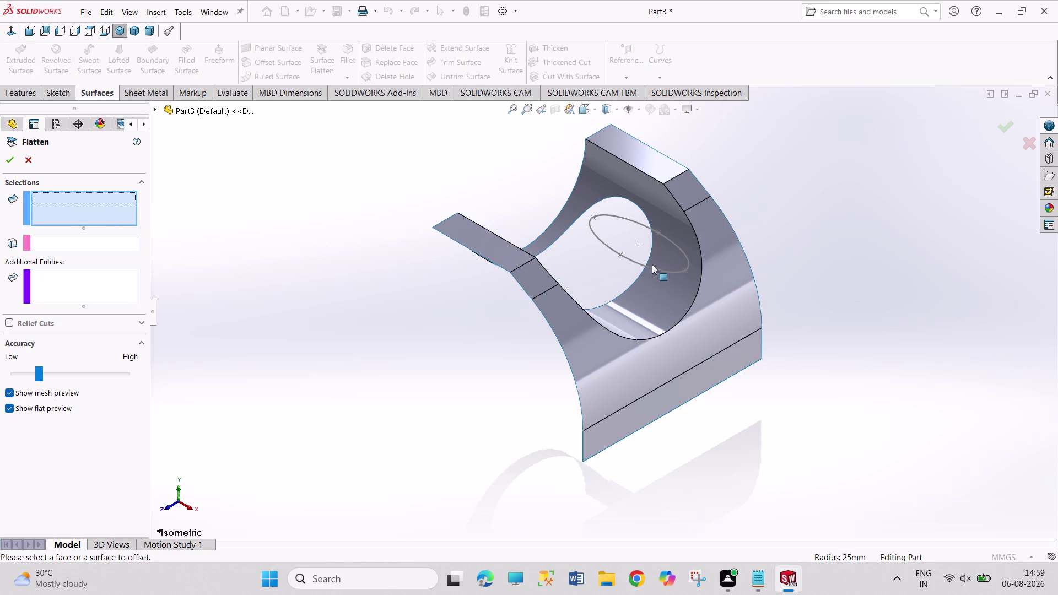
Flatten curved face Face<1> about a fixed vertex into Surface-Flatten2.
click(646, 319)
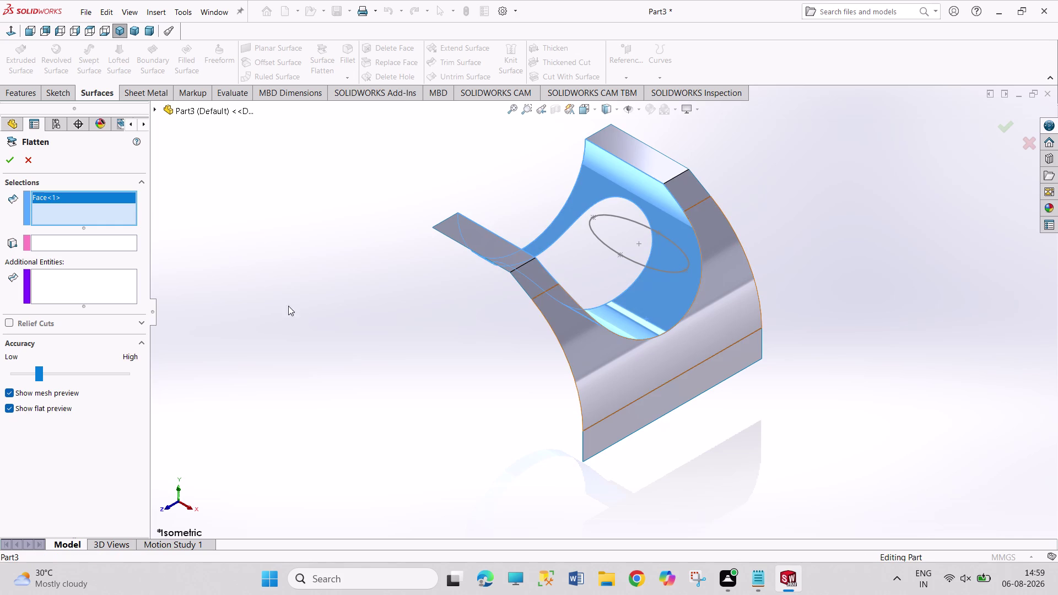
click(87, 245)
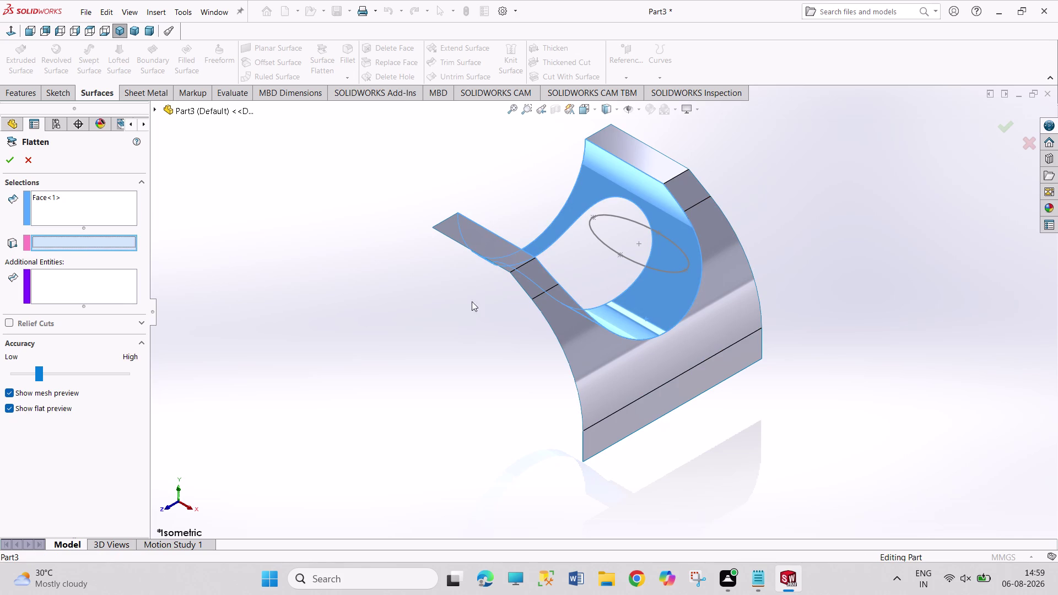
click(535, 257)
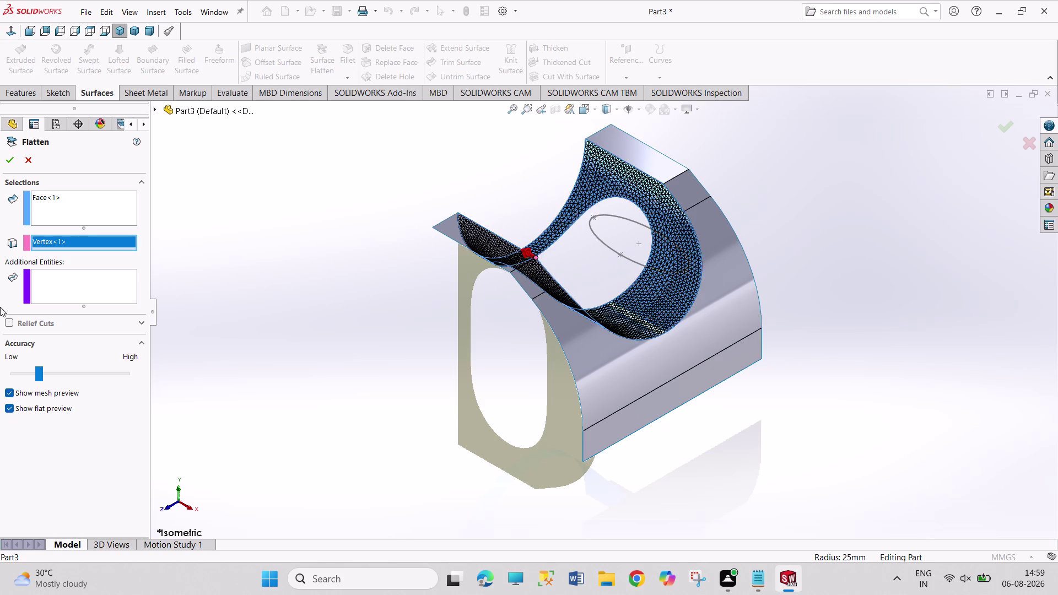
click(70, 282)
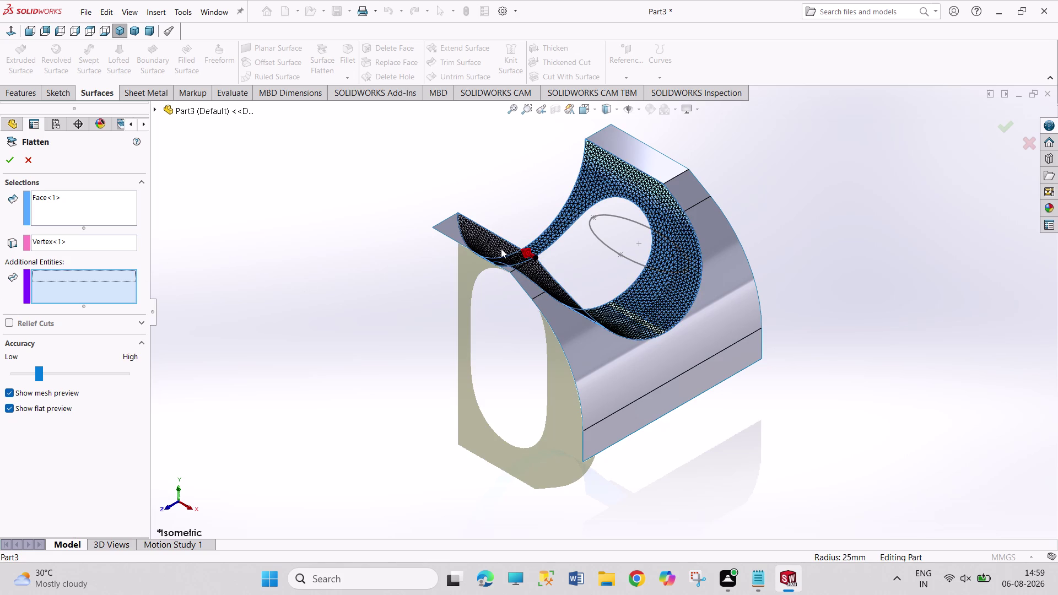
click(618, 253)
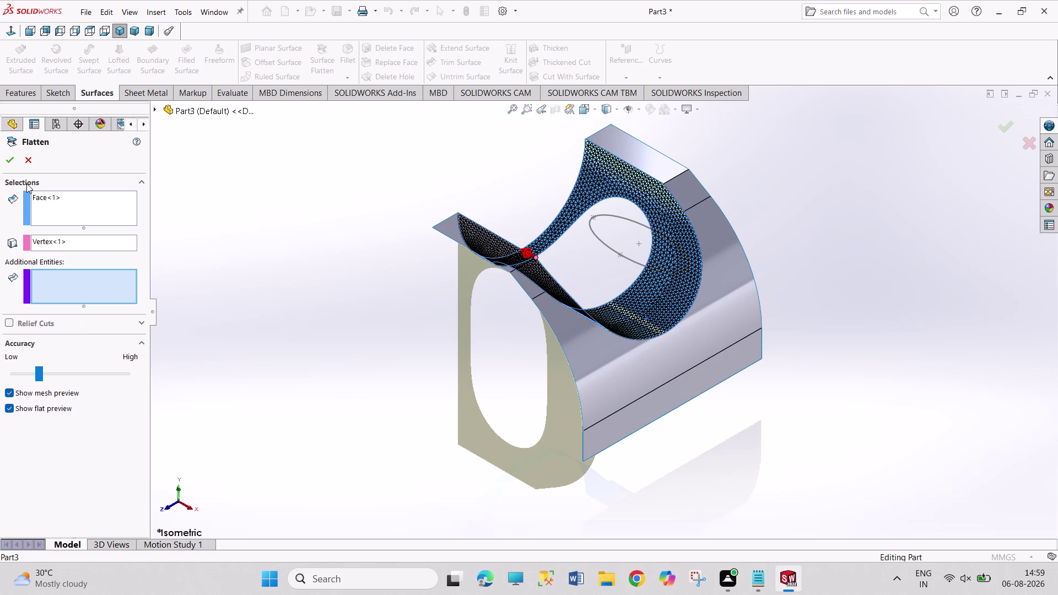
click(10, 165)
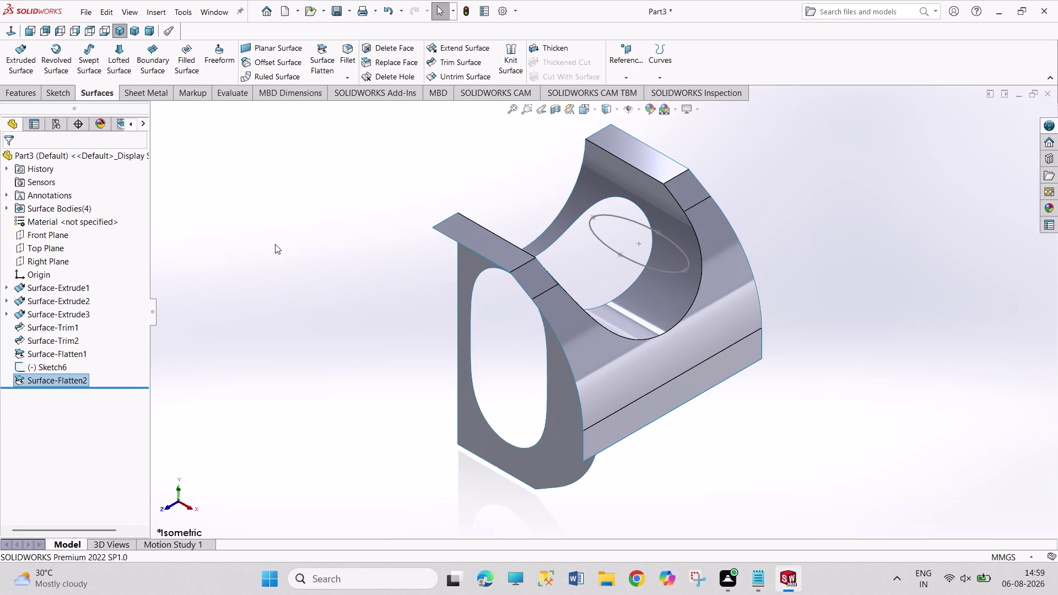
Orbit to inspect the flattened plate, then undo Surface-Flatten2.
middle_drag(306, 303, 397, 313)
middle_drag(394, 277, 467, 373)
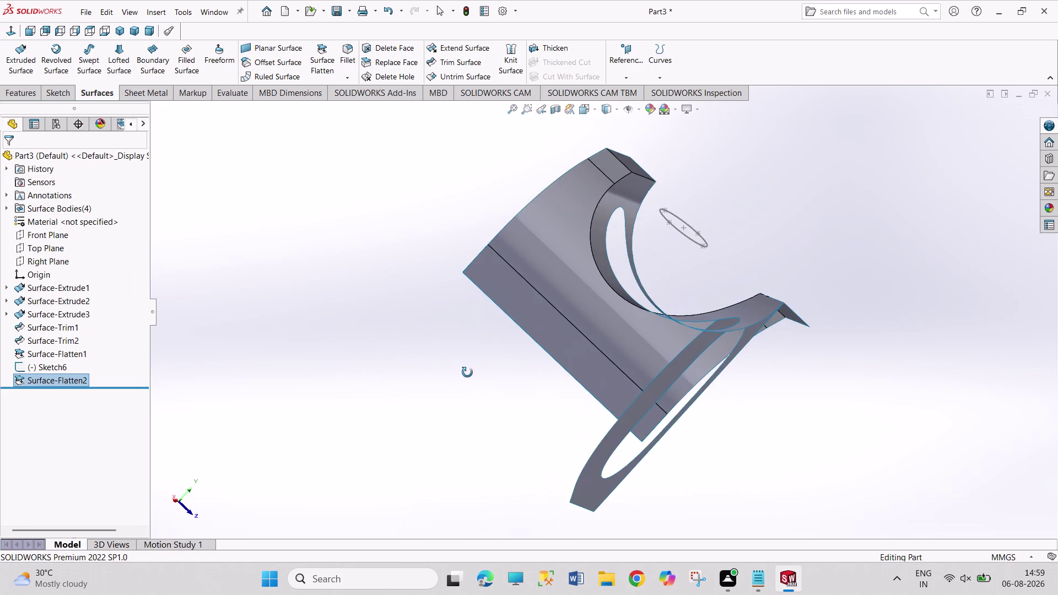
middle_drag(468, 372, 423, 359)
key(ctrl+z)
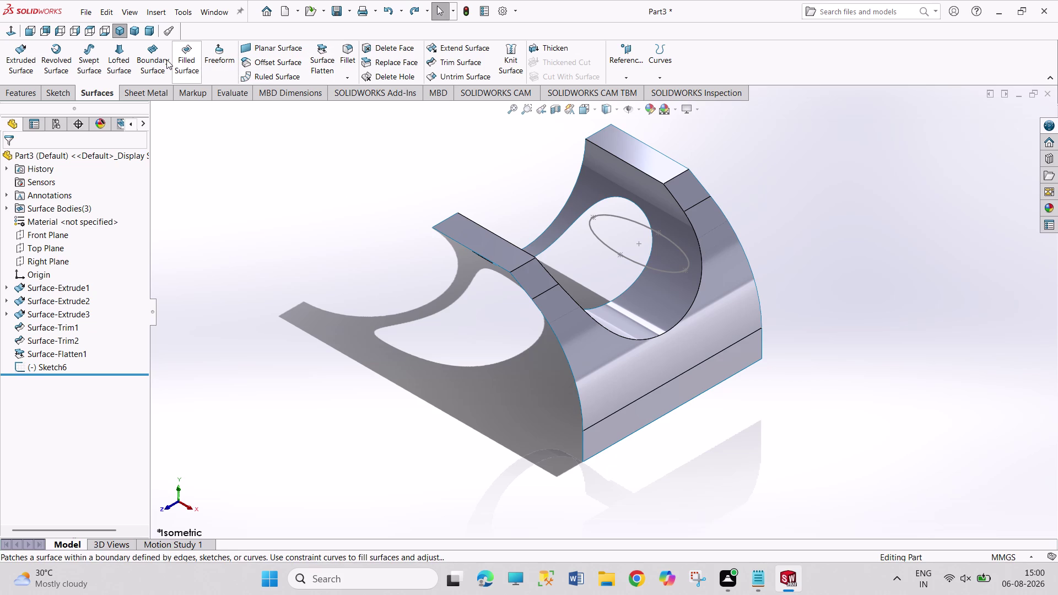
click(118, 72)
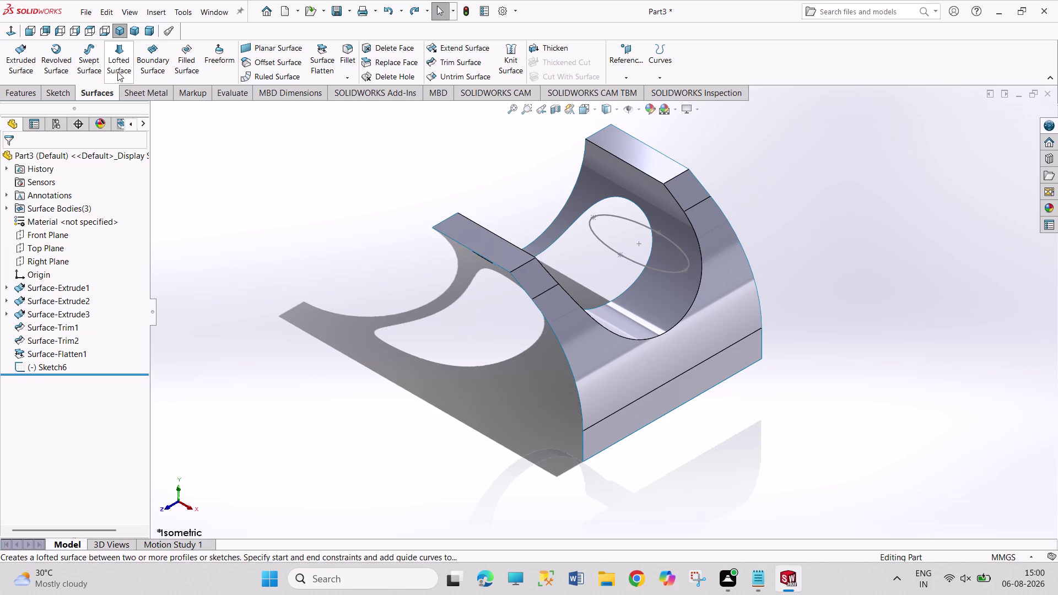
Start a loft from the ellipse sketch and cancel it.
click(615, 253)
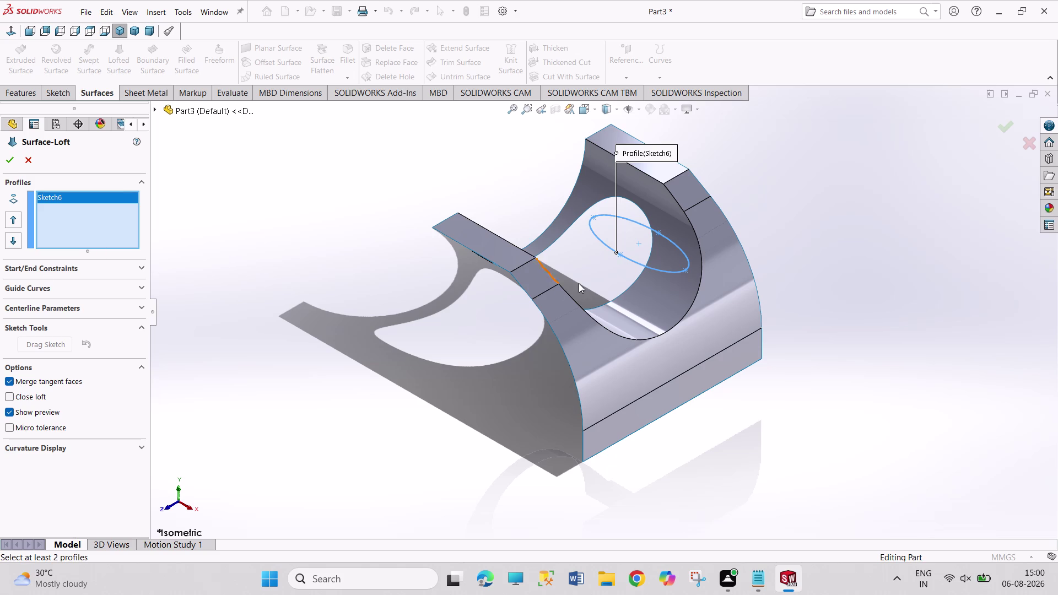
click(645, 302)
drag(629, 222, 626, 215)
click(25, 159)
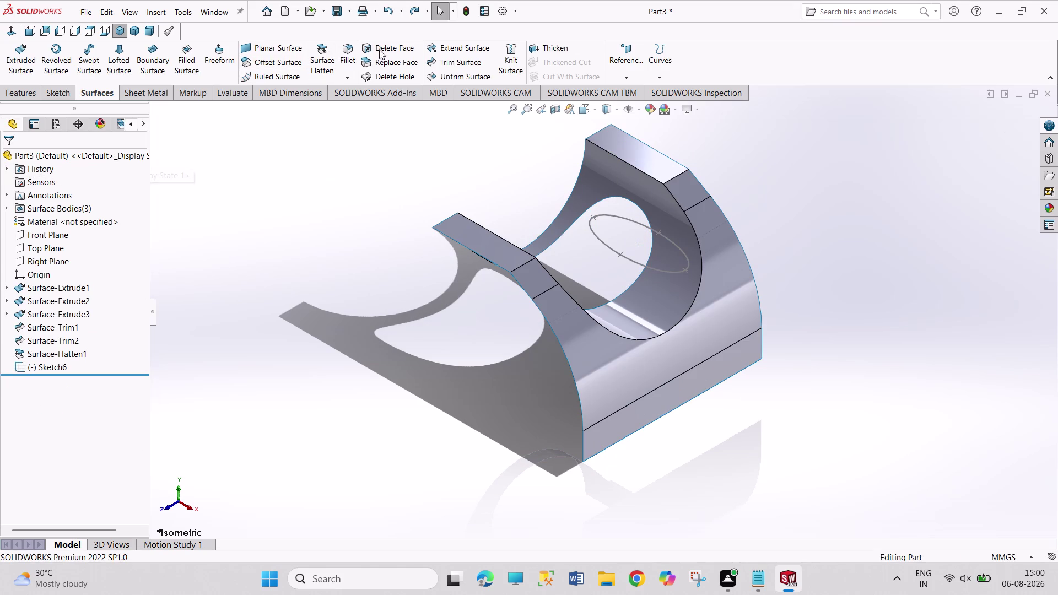
Open and close Delete Face, then start a mutual Trim Surface.
click(397, 47)
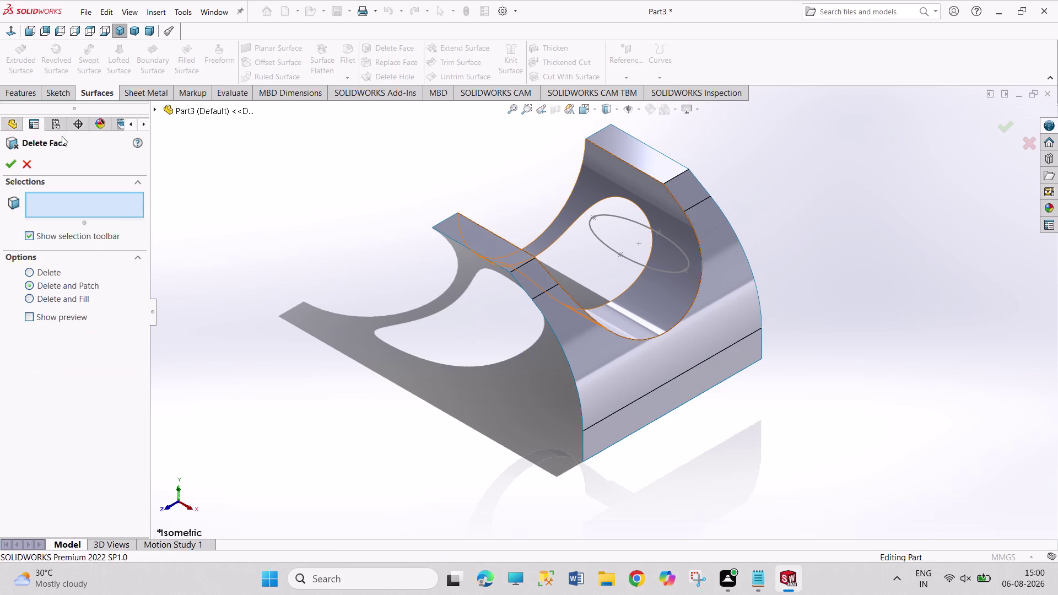
click(28, 162)
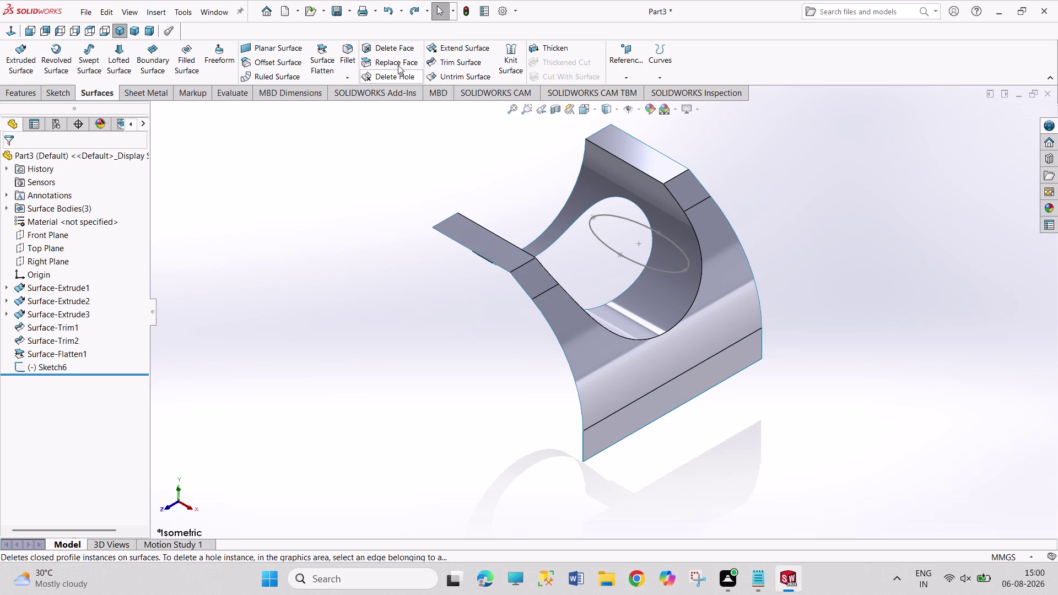
click(449, 61)
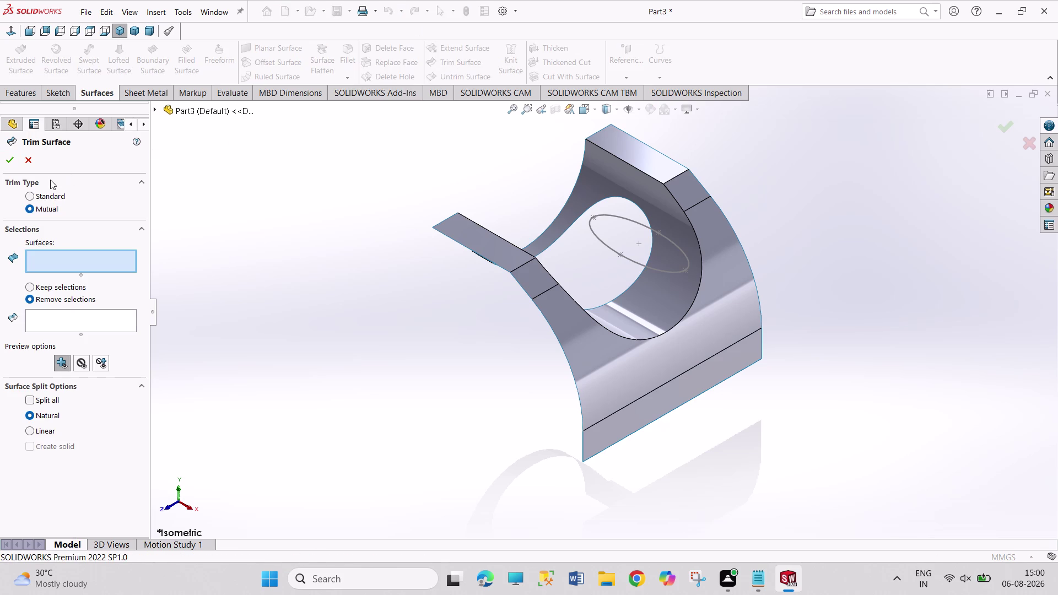
Close the trim settings and drag repeatedly across the bracket surfaces.
click(77, 323)
click(34, 163)
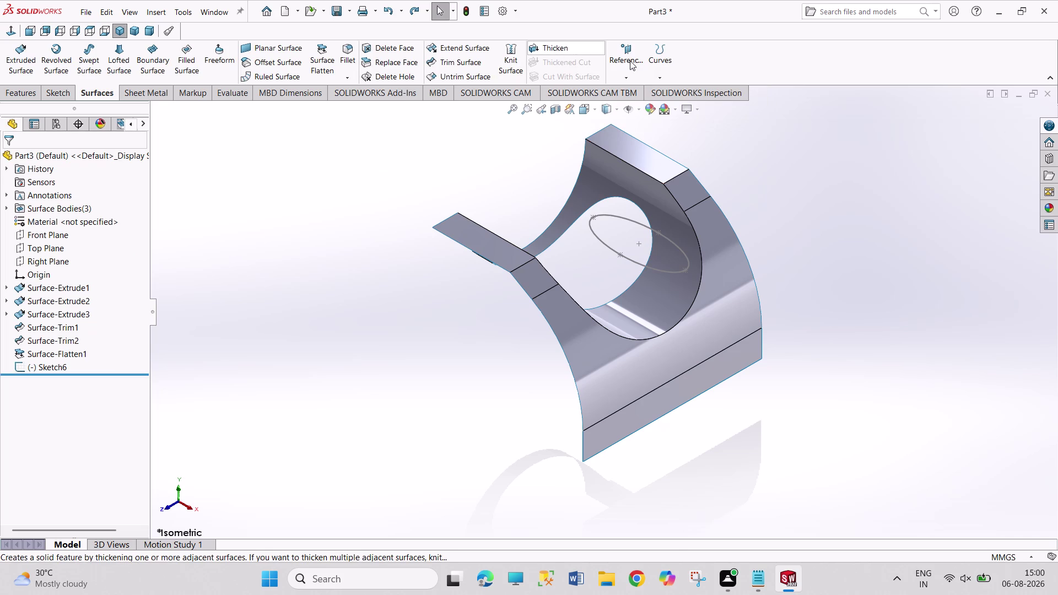
drag(313, 152, 686, 411)
drag(342, 245, 591, 442)
drag(302, 260, 586, 463)
drag(177, 200, 334, 438)
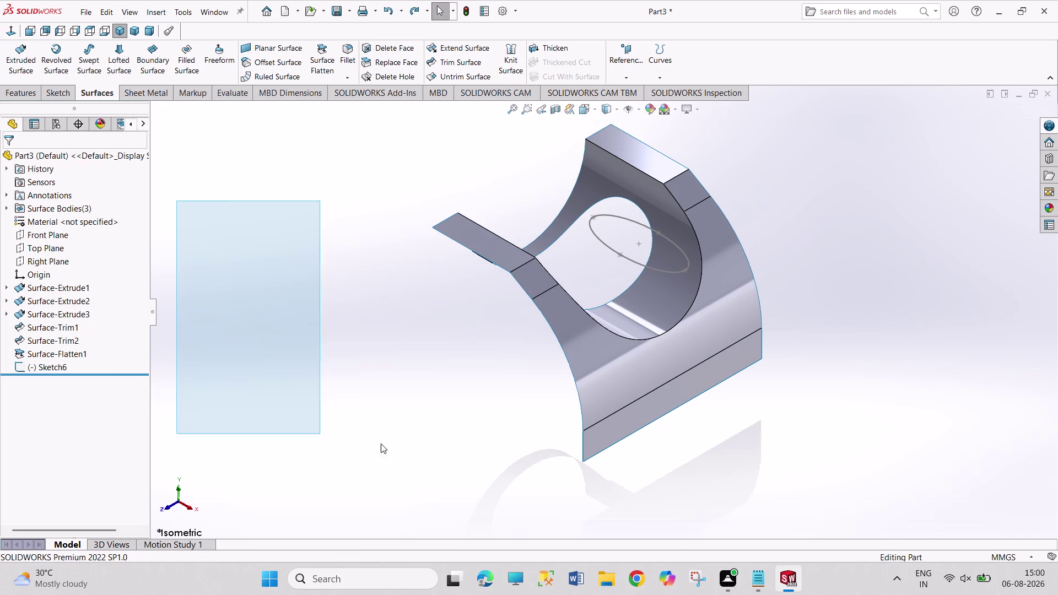
drag(334, 438, 419, 422)
drag(319, 250, 472, 425)
drag(324, 219, 434, 385)
drag(187, 151, 400, 364)
drag(259, 211, 393, 410)
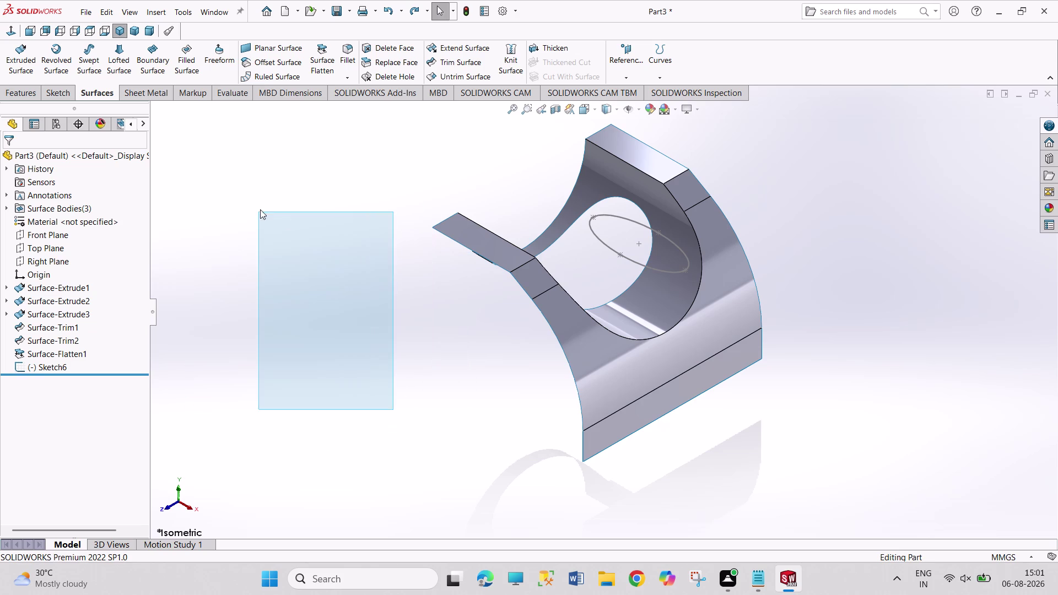
drag(261, 232, 379, 418)
drag(295, 274, 361, 401)
drag(306, 309, 343, 417)
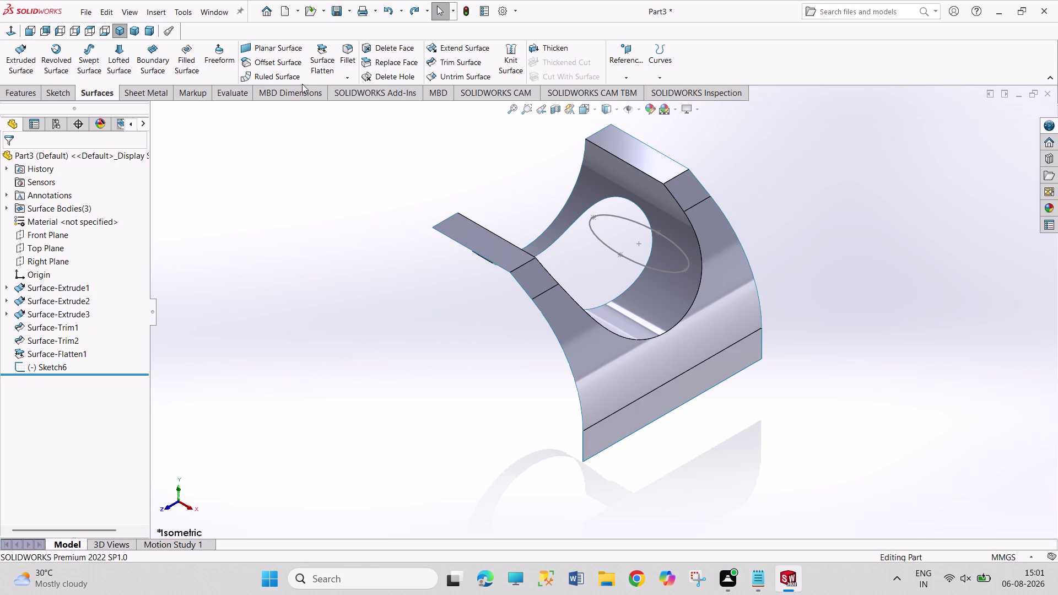
Reopen Trim Surface on Surface-Trim1, switch to Linear, then cancel.
click(440, 63)
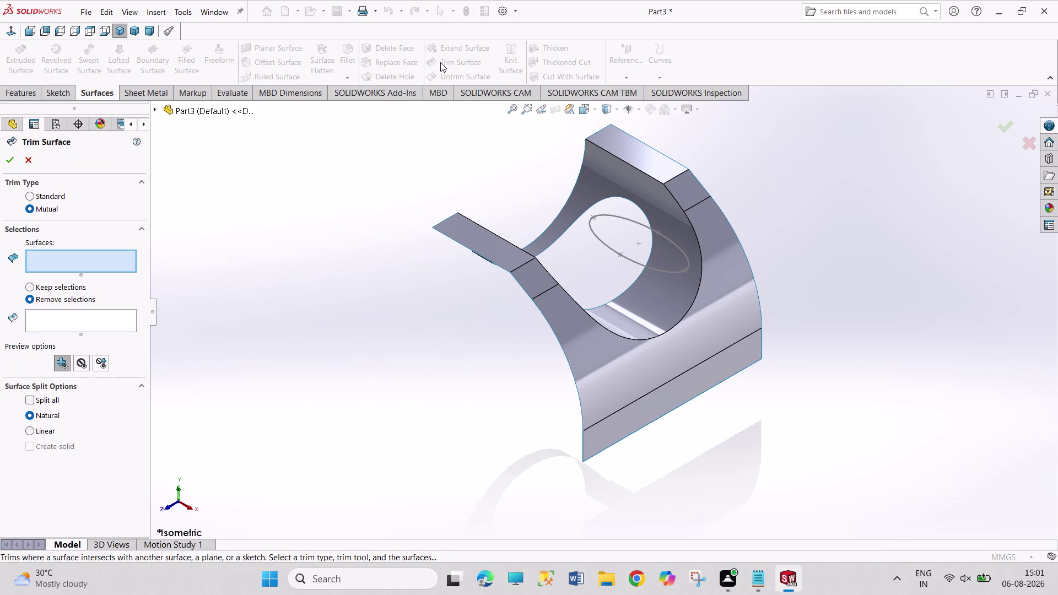
click(648, 286)
click(101, 322)
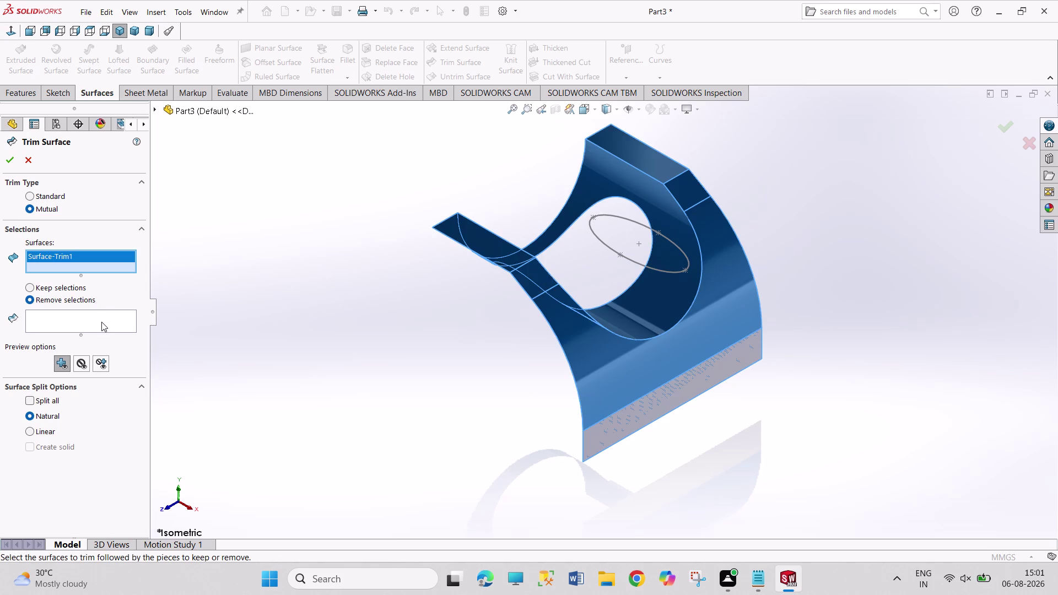
click(101, 322)
click(42, 433)
click(631, 229)
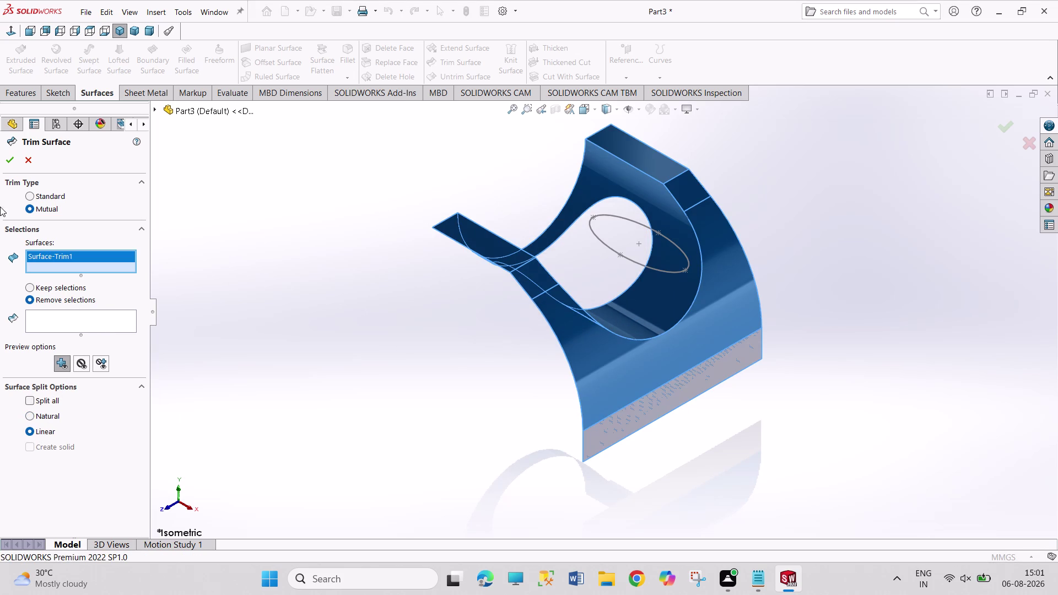
click(31, 166)
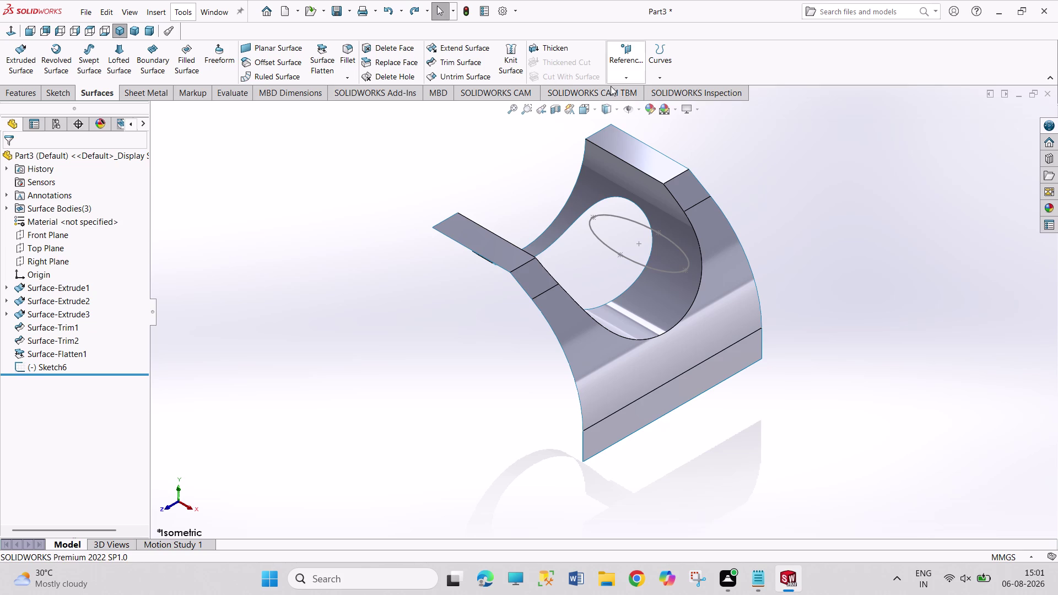
click(575, 77)
Thicken Surface-Trim1 by 1 mm instead of 10 mm to create Thicken1.
click(572, 65)
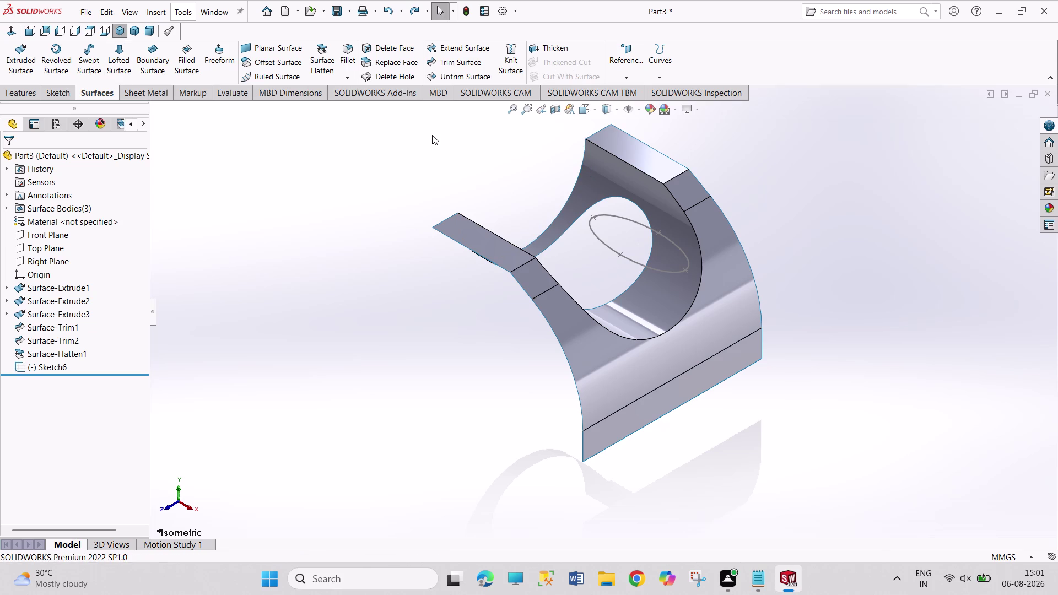
click(432, 134)
click(566, 52)
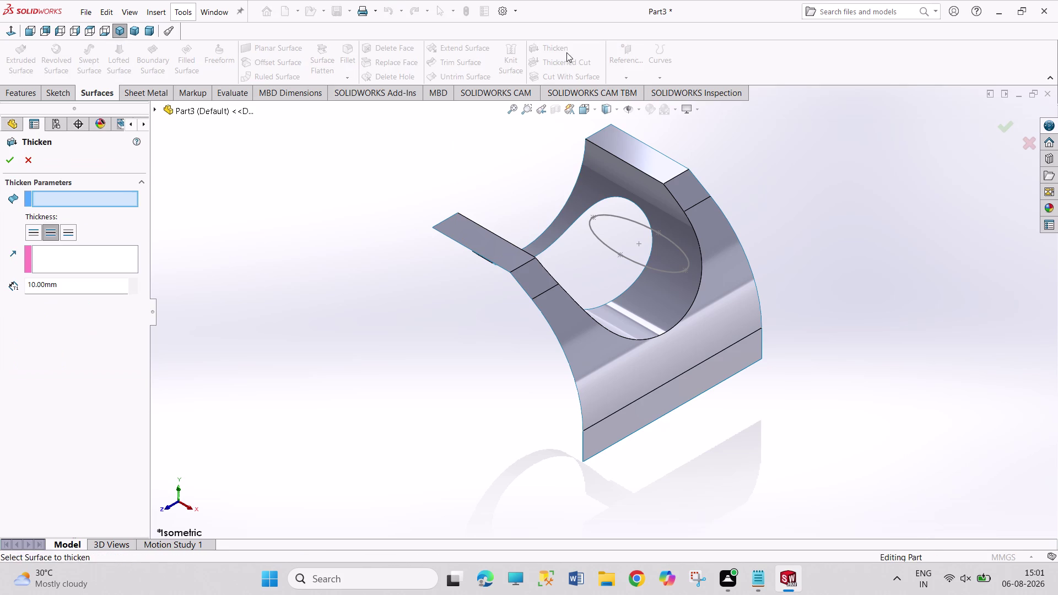
click(545, 311)
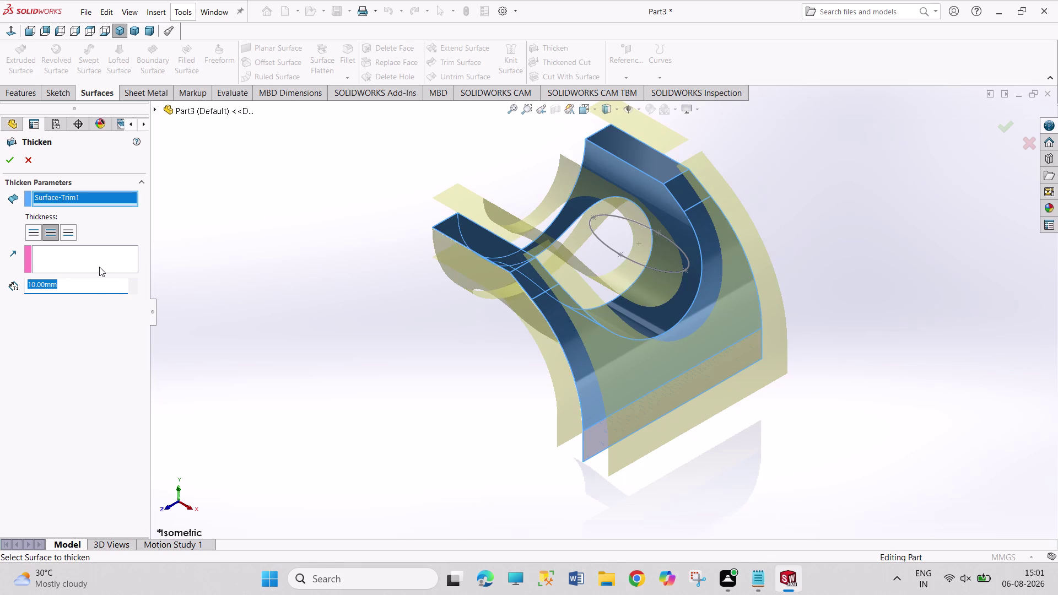
key(1)
key(Return)
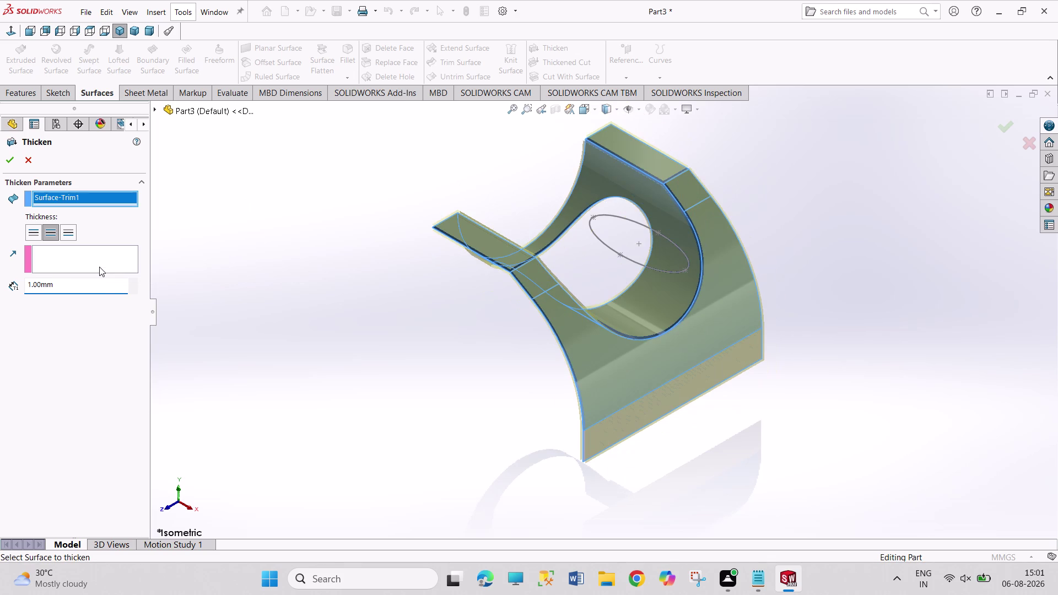
click(9, 163)
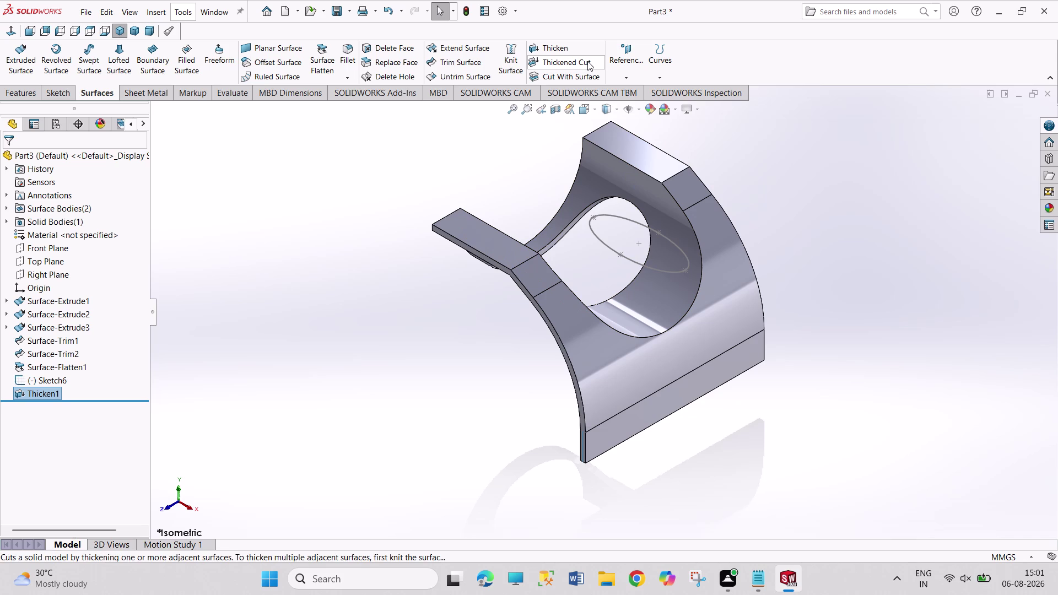
click(587, 61)
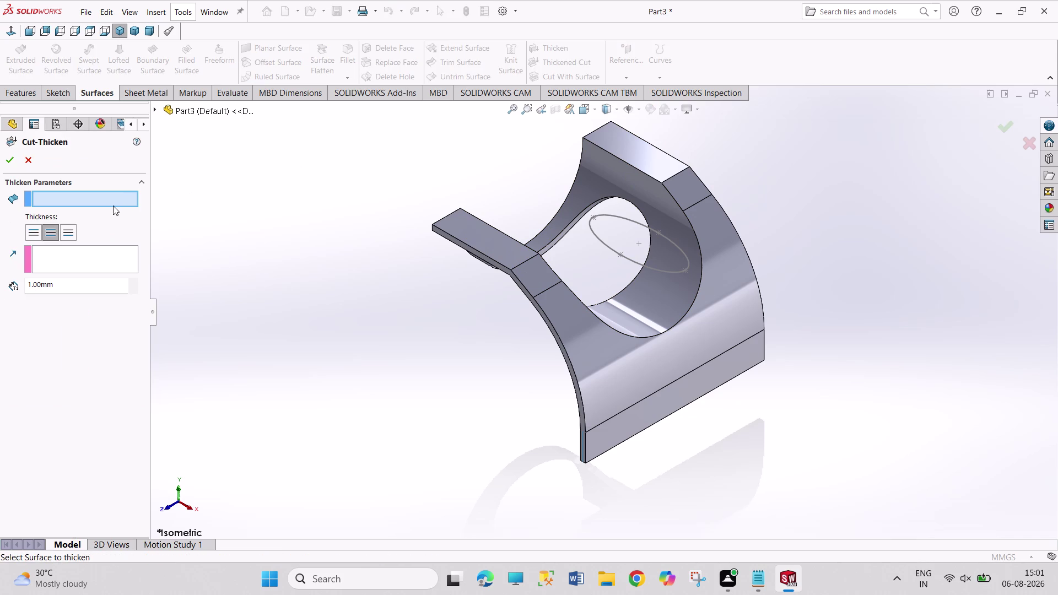
click(77, 287)
drag(77, 287, 35, 286)
text(0.)
key(5)
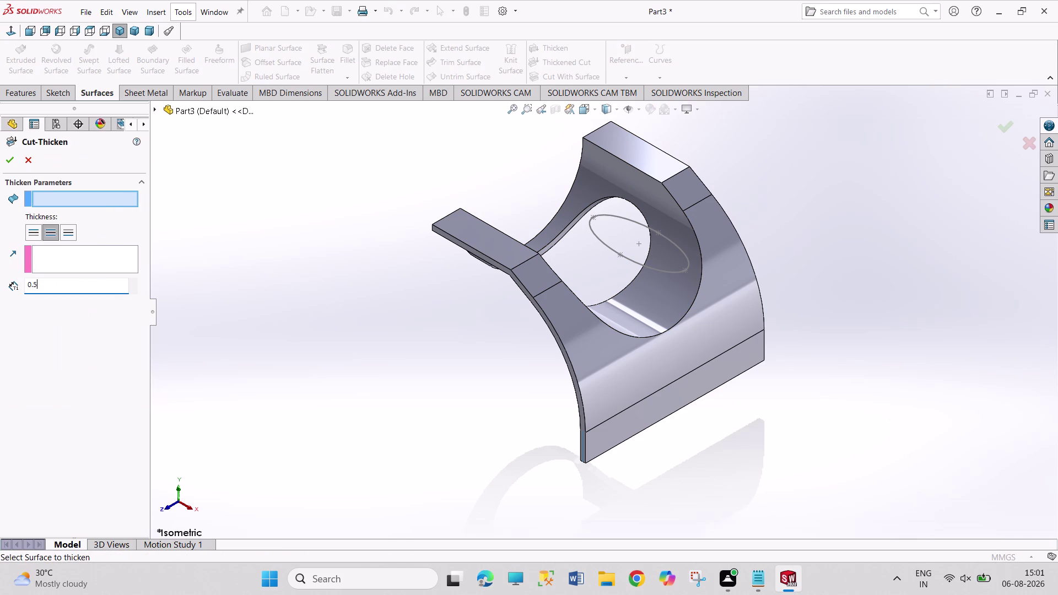
key(Return)
click(636, 386)
click(560, 321)
click(86, 199)
click(632, 165)
click(727, 234)
scroll(down, 3)
middle_drag(739, 219, 557, 336)
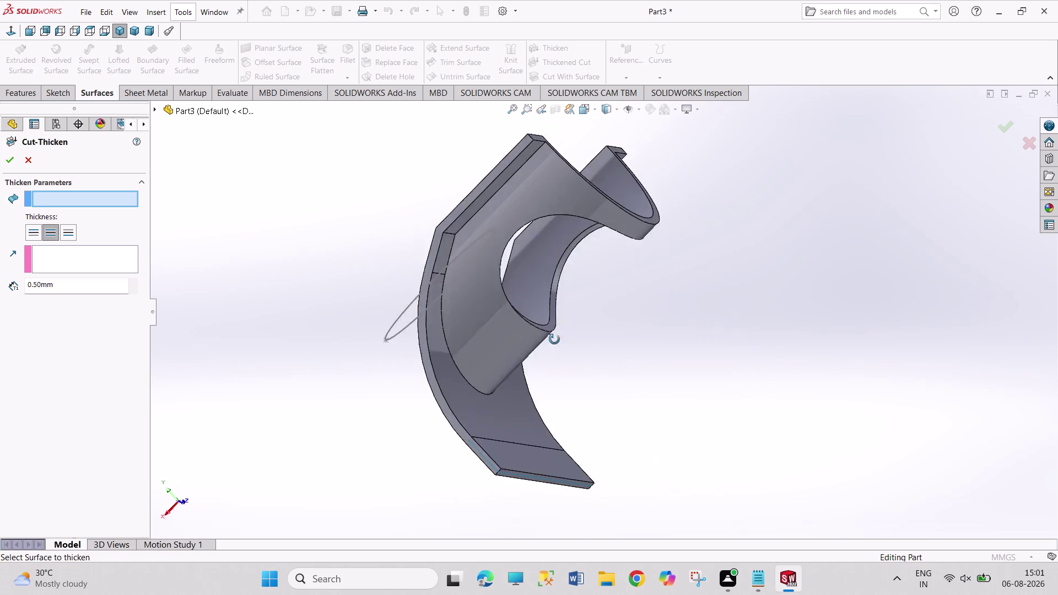
middle_drag(558, 336, 525, 388)
click(77, 261)
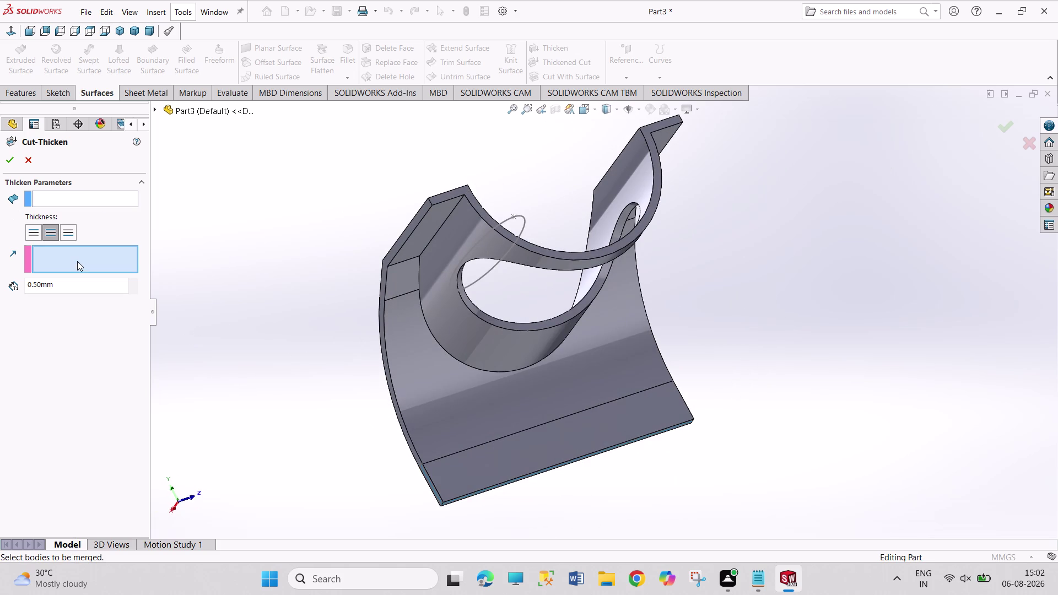
click(564, 267)
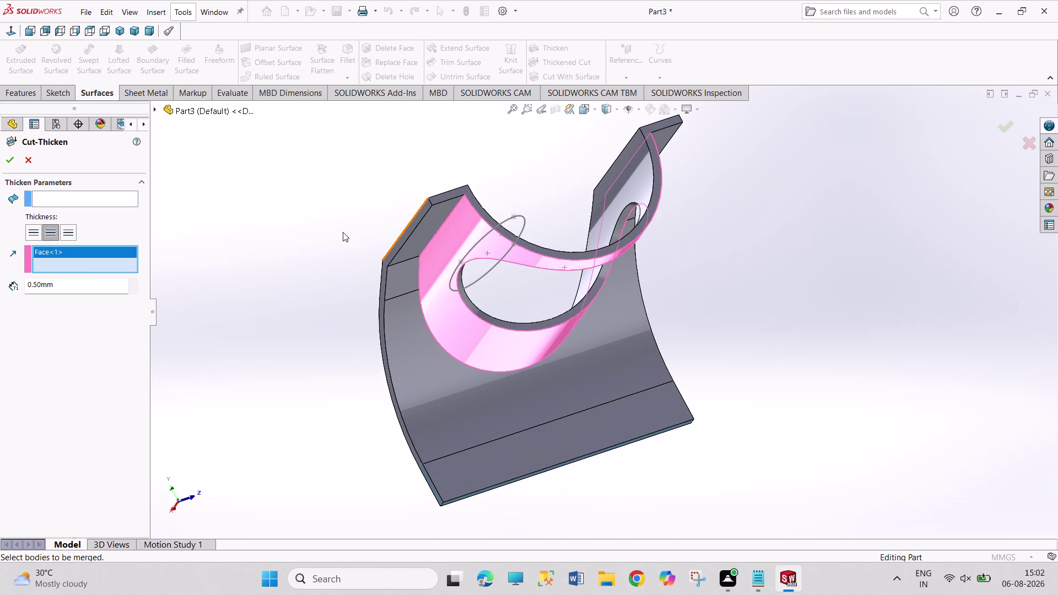
middle_drag(344, 221, 357, 239)
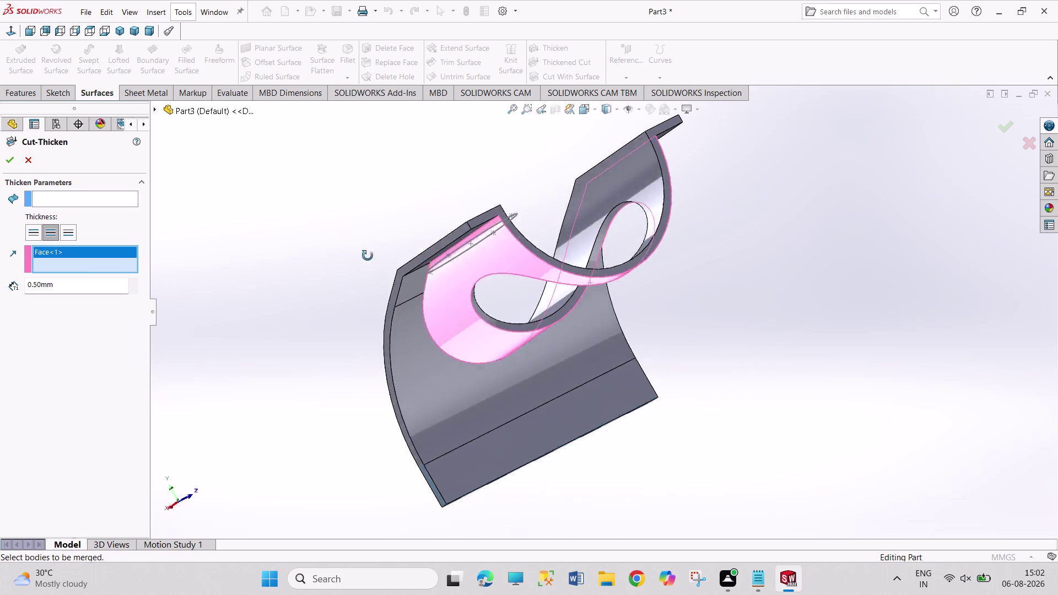
middle_drag(358, 239, 457, 358)
click(668, 352)
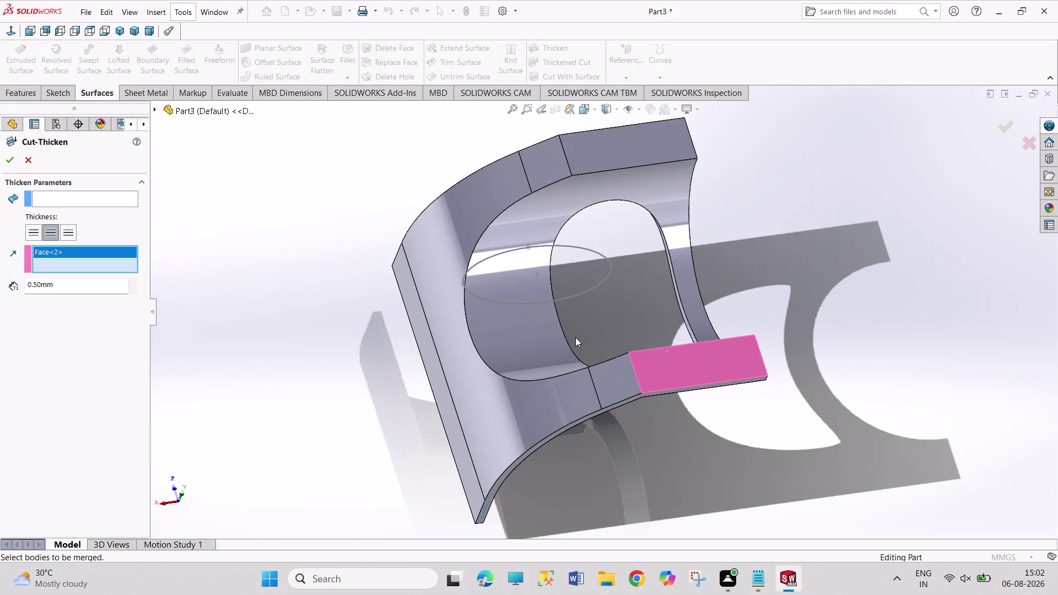
click(553, 317)
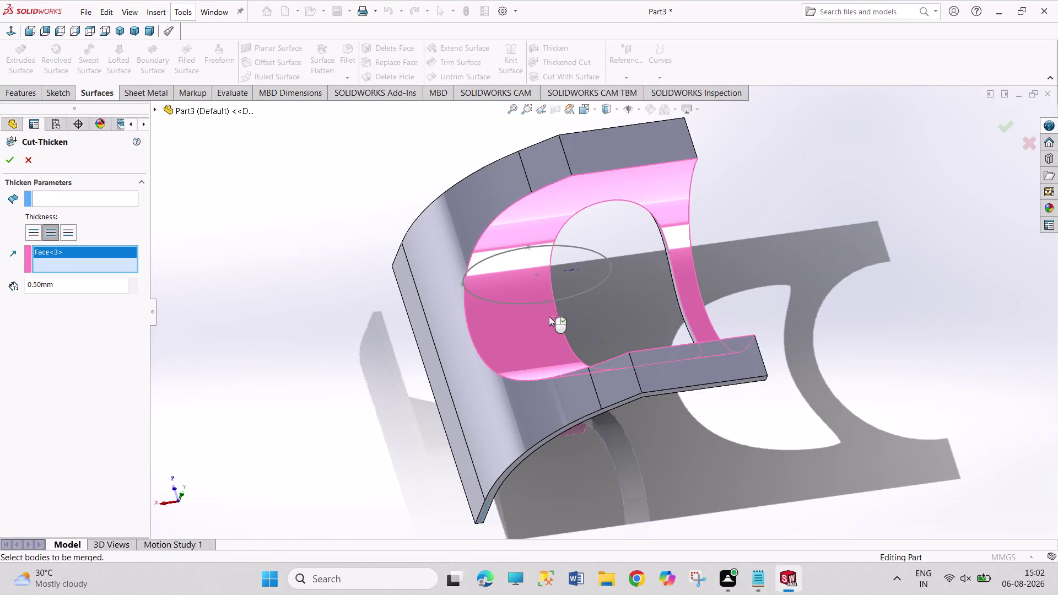
click(58, 196)
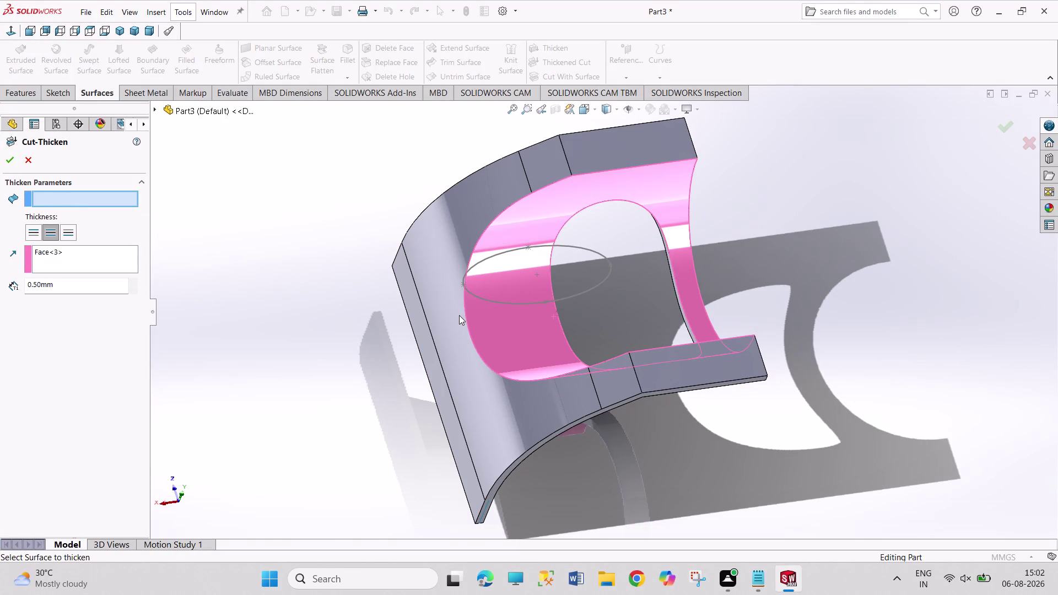
click(459, 319)
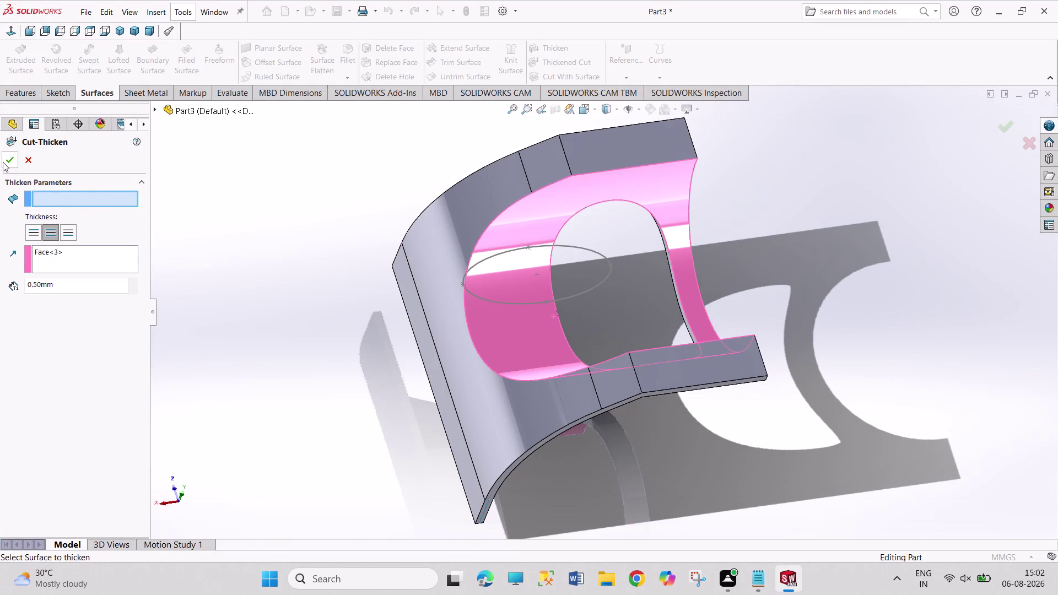
click(4, 162)
click(21, 165)
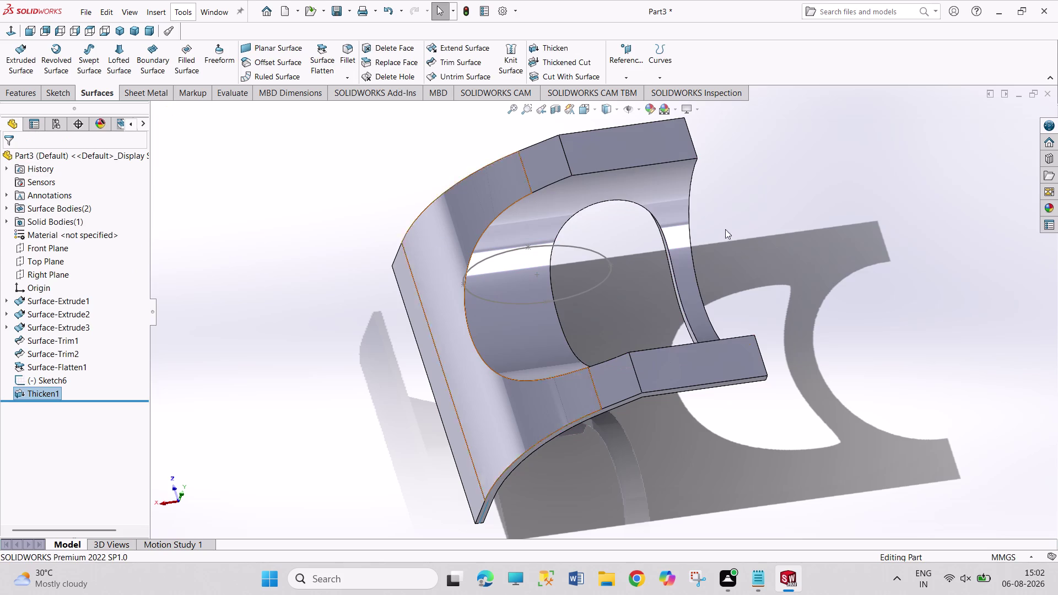
click(571, 77)
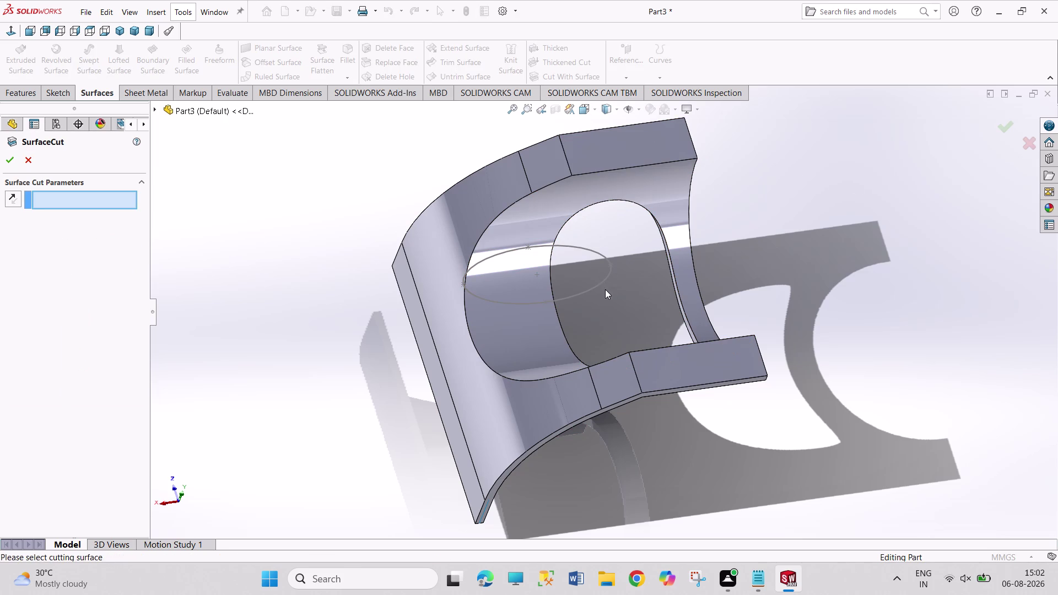
click(539, 337)
click(538, 338)
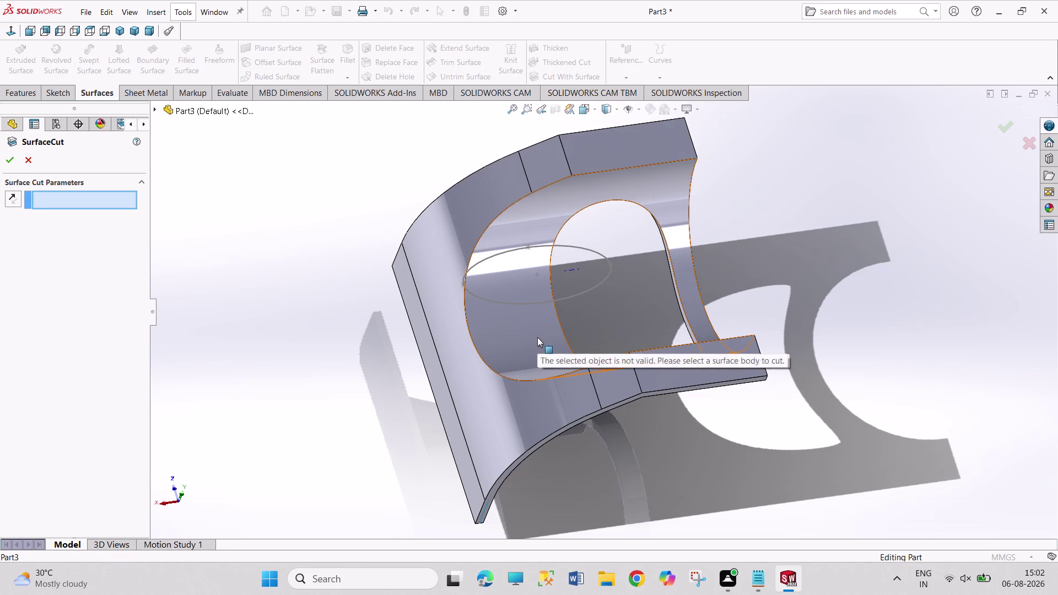
triple_click(568, 298)
click(570, 298)
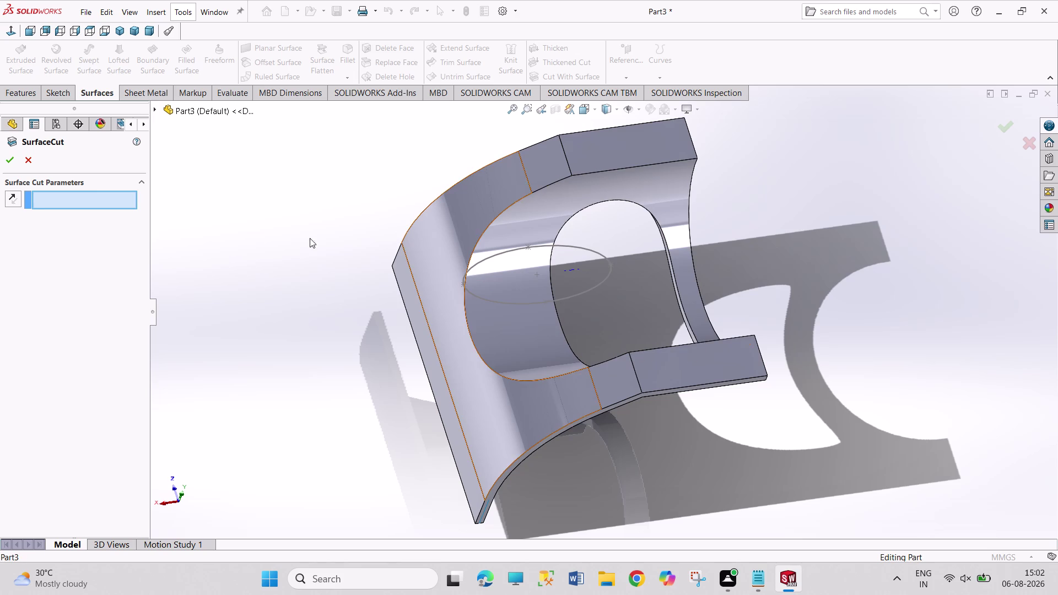
click(27, 160)
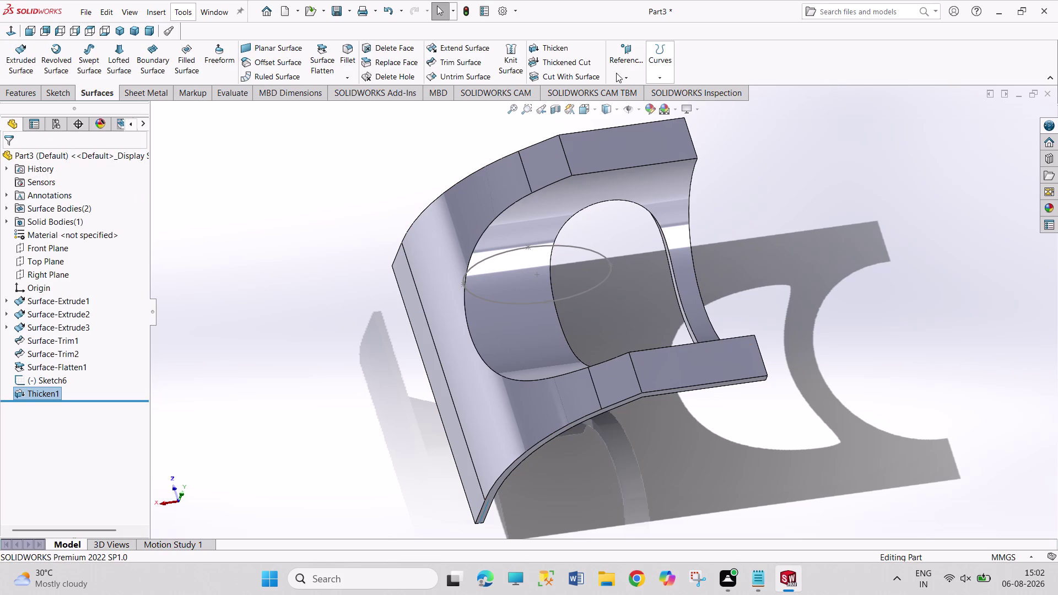
click(572, 76)
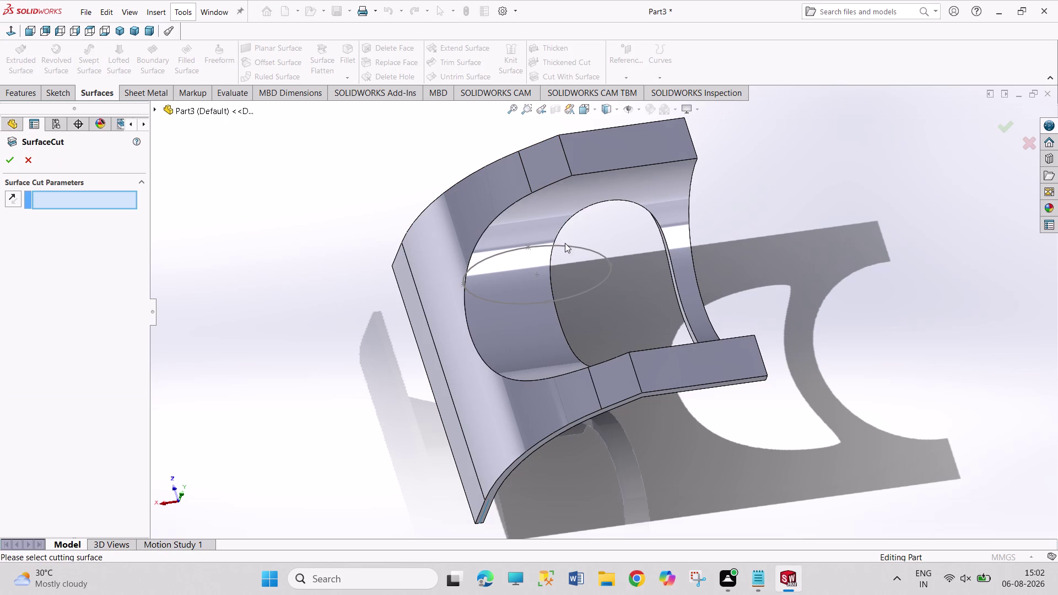
middle_drag(615, 266, 605, 230)
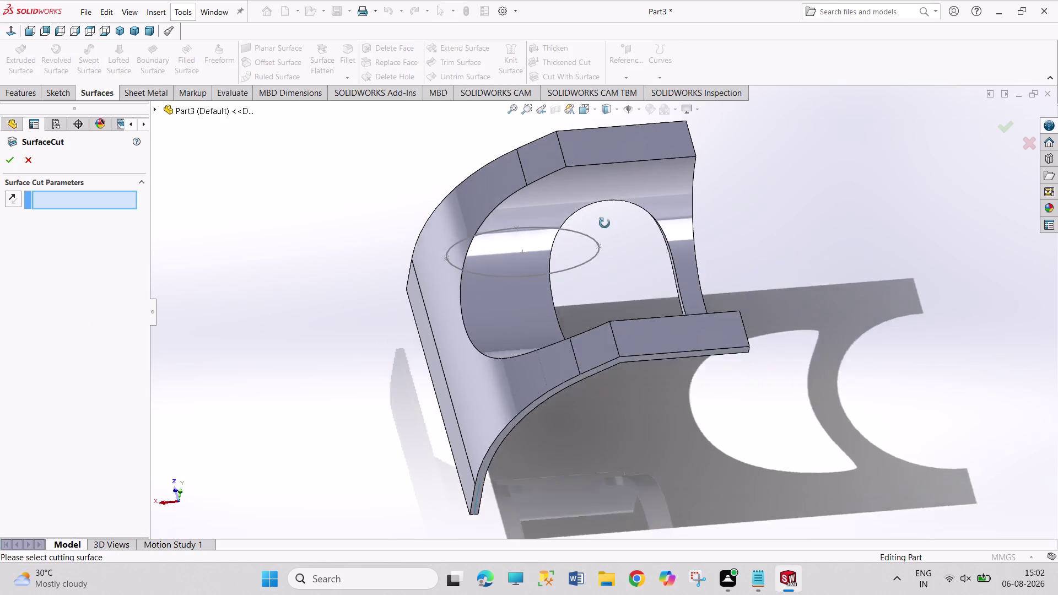
middle_drag(606, 230, 597, 159)
triple_click(437, 212)
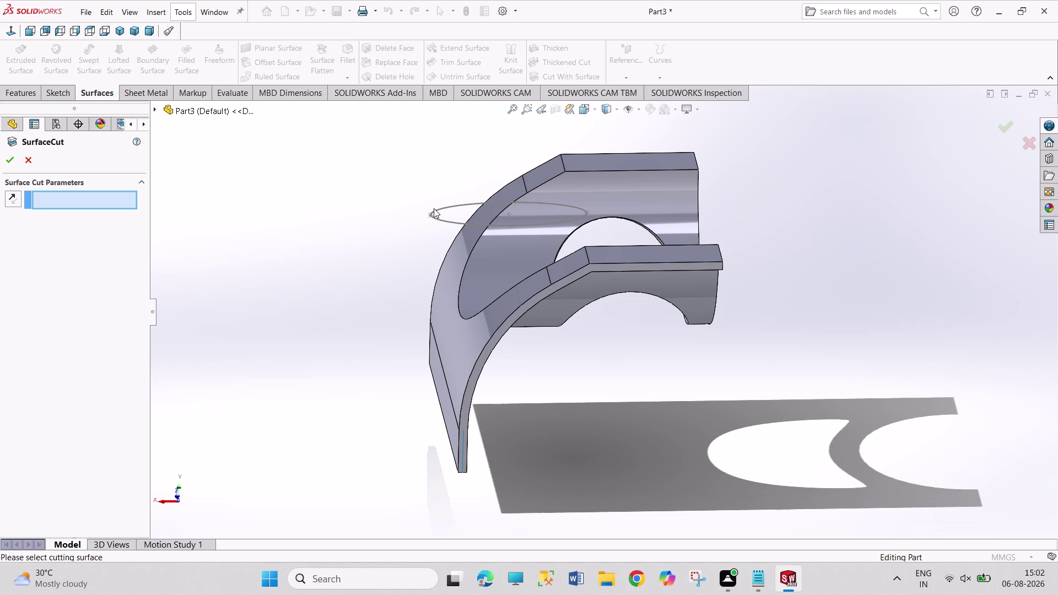
drag(434, 208, 434, 202)
drag(434, 202, 179, 210)
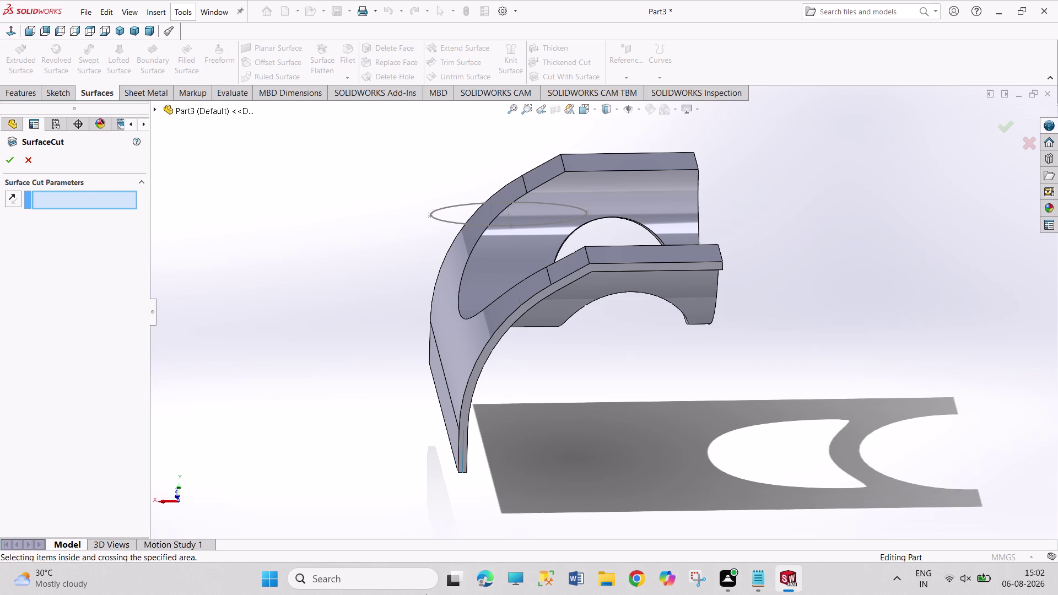
click(507, 319)
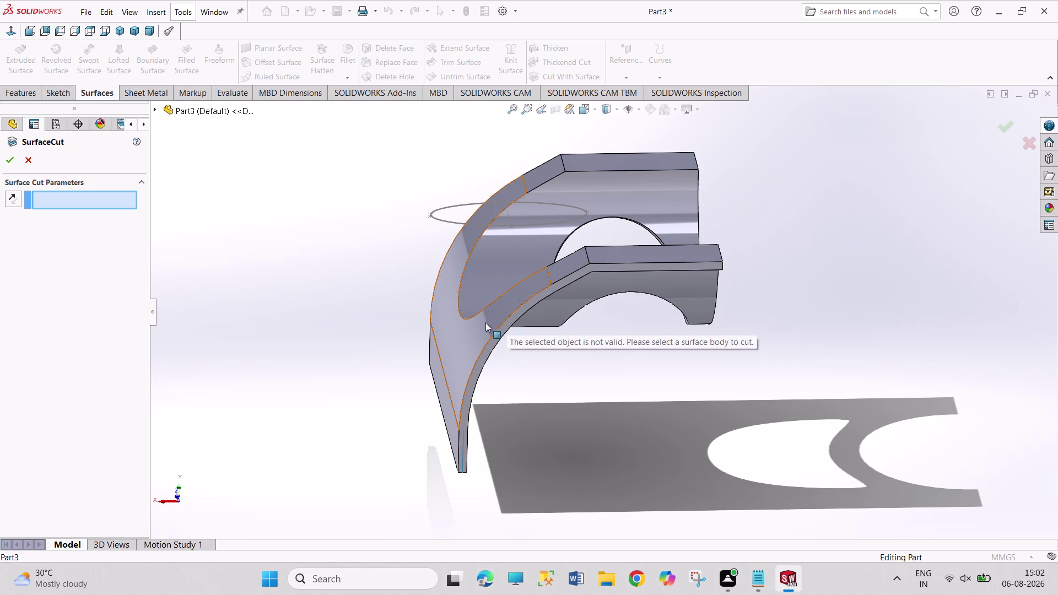
click(31, 163)
click(338, 152)
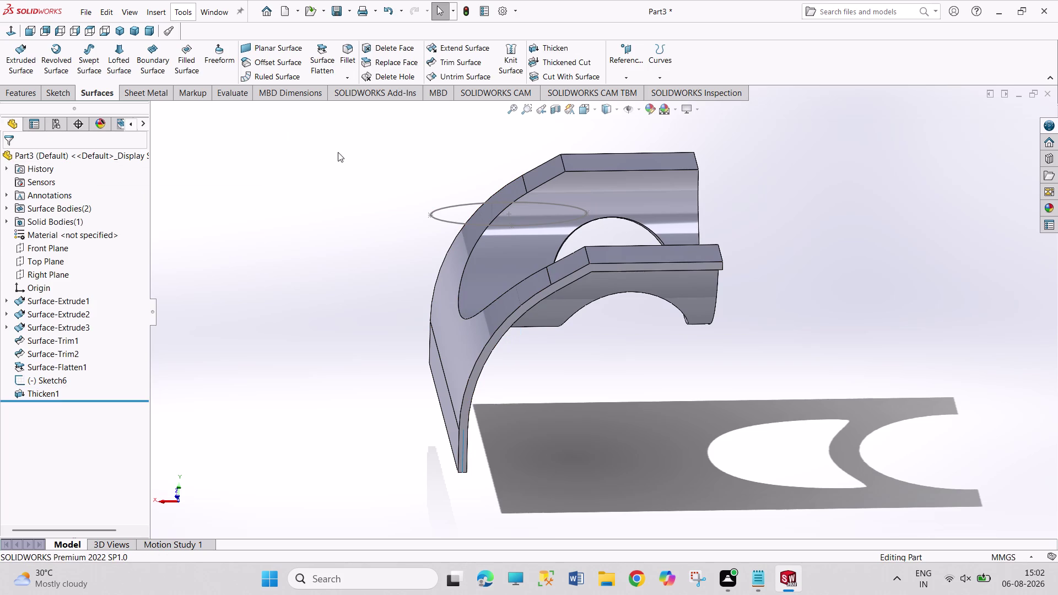
click(435, 48)
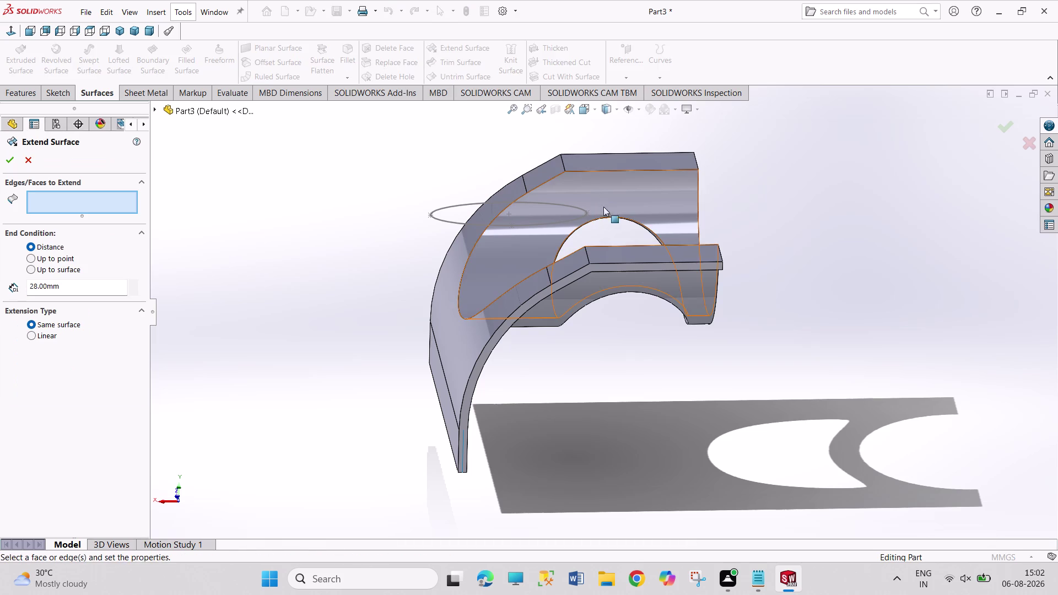
click(621, 263)
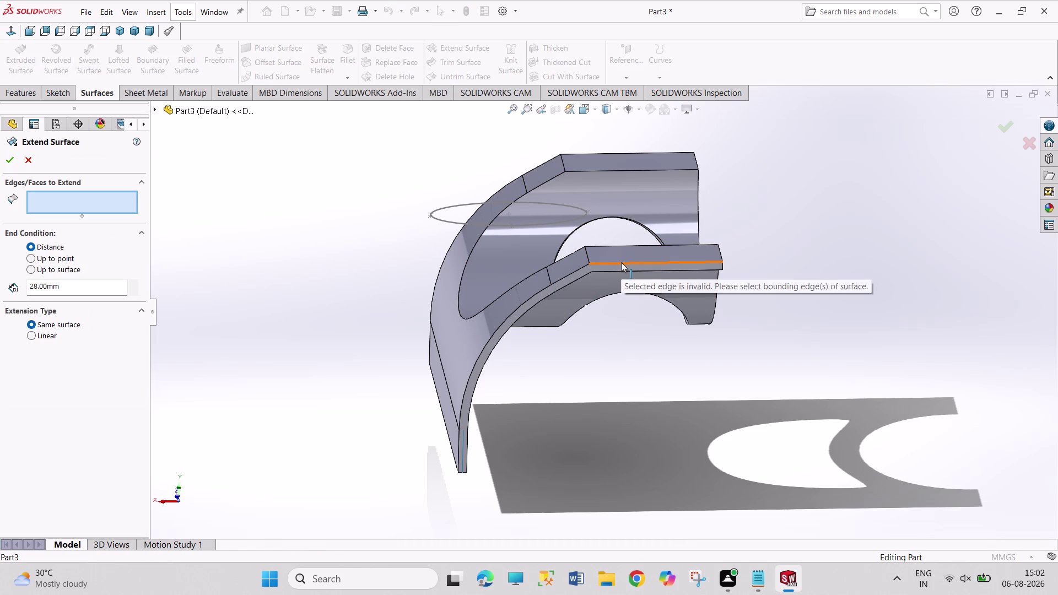
click(621, 262)
click(620, 273)
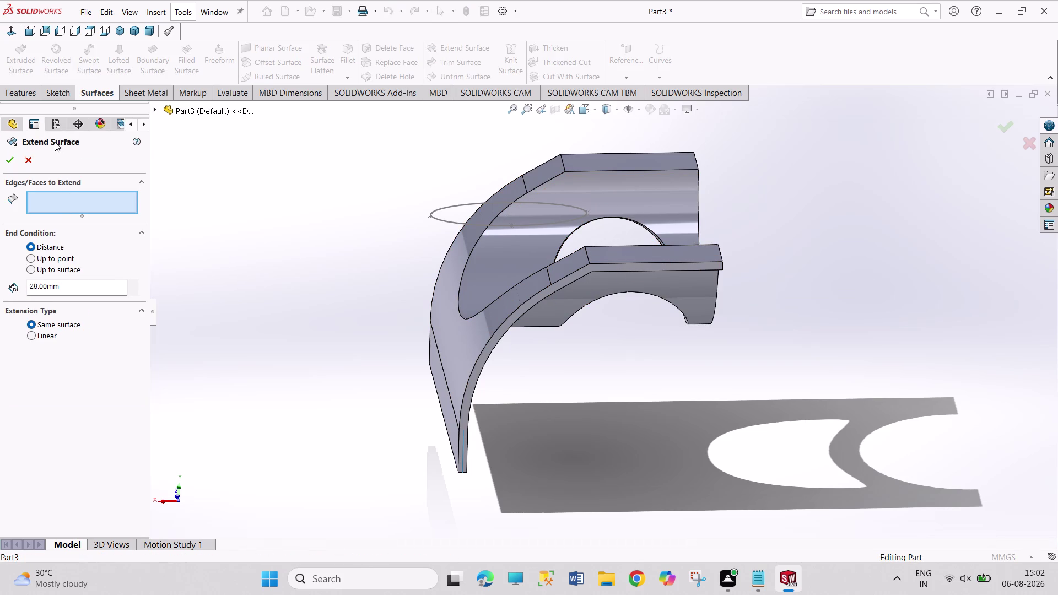
click(24, 162)
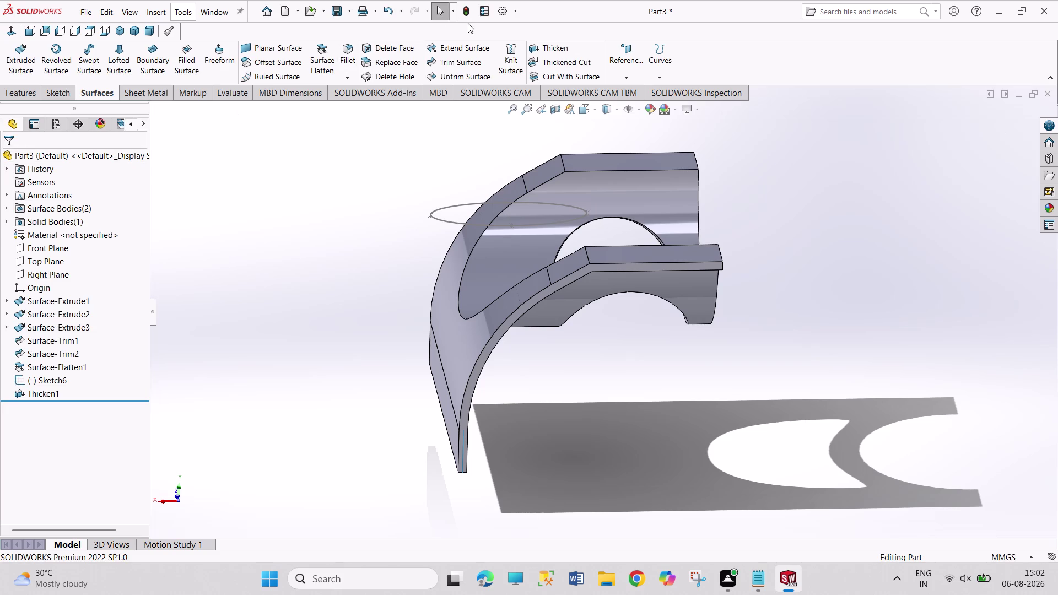
click(472, 67)
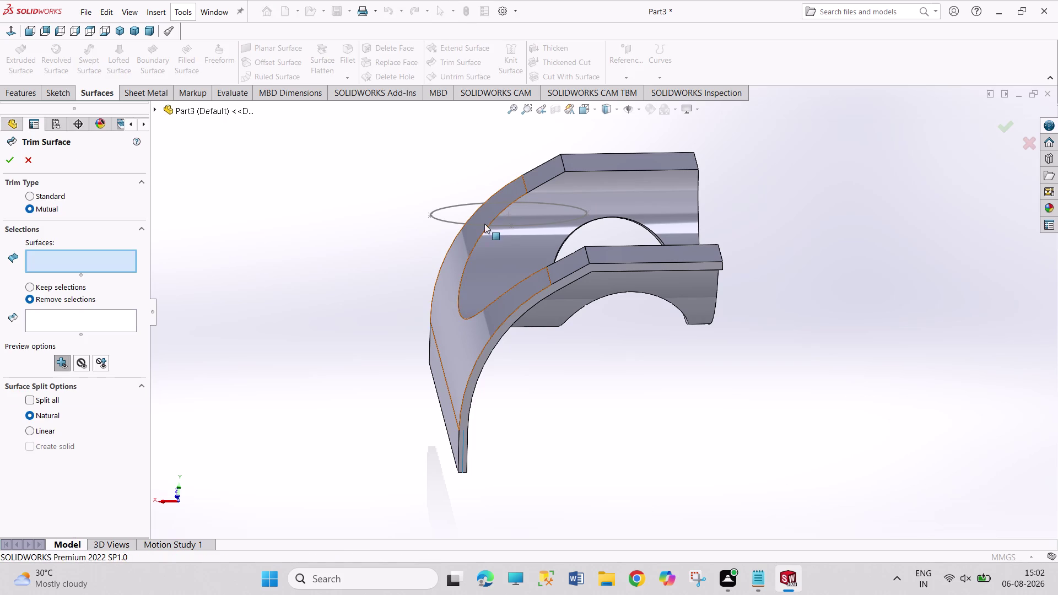
drag(432, 170, 439, 241)
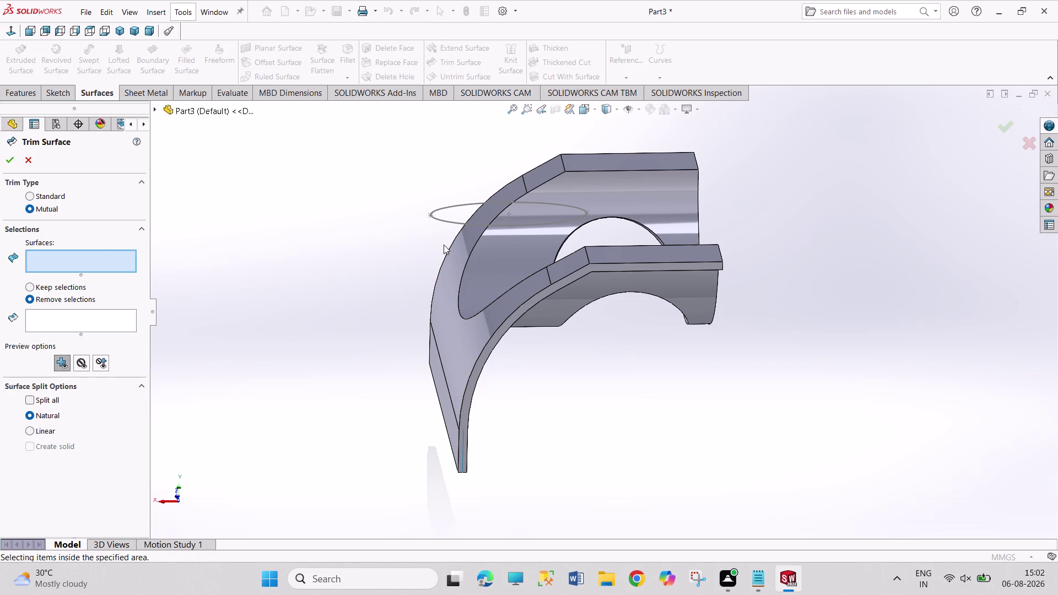
click(99, 320)
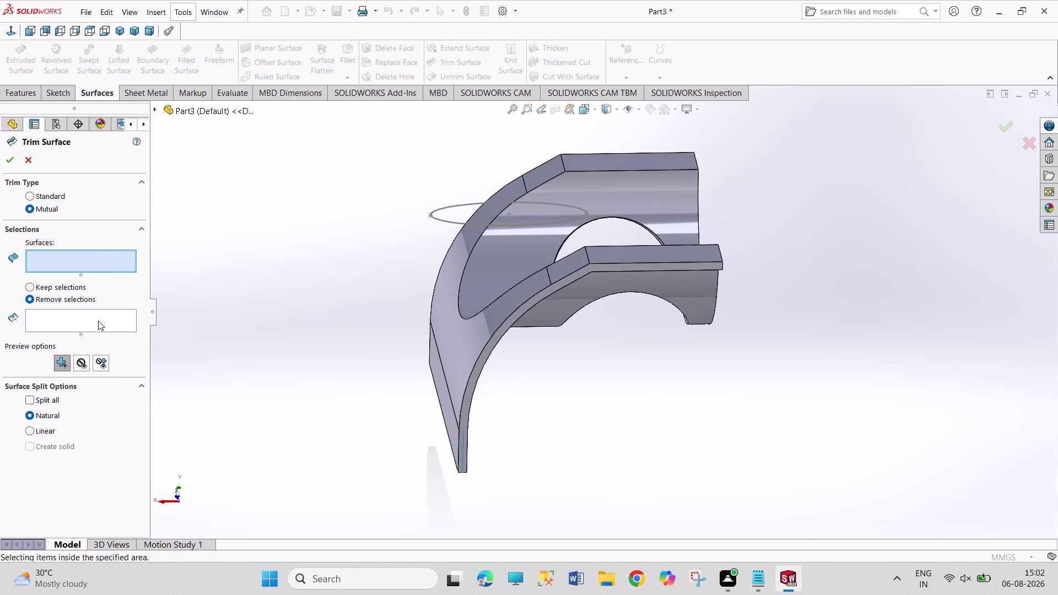
click(98, 321)
click(81, 357)
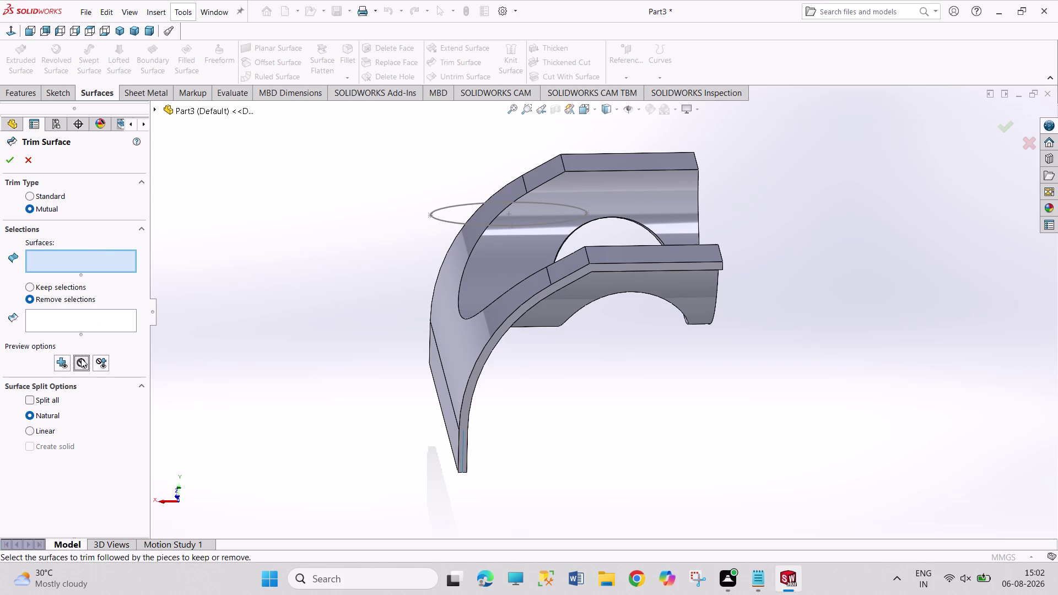
click(81, 359)
click(106, 365)
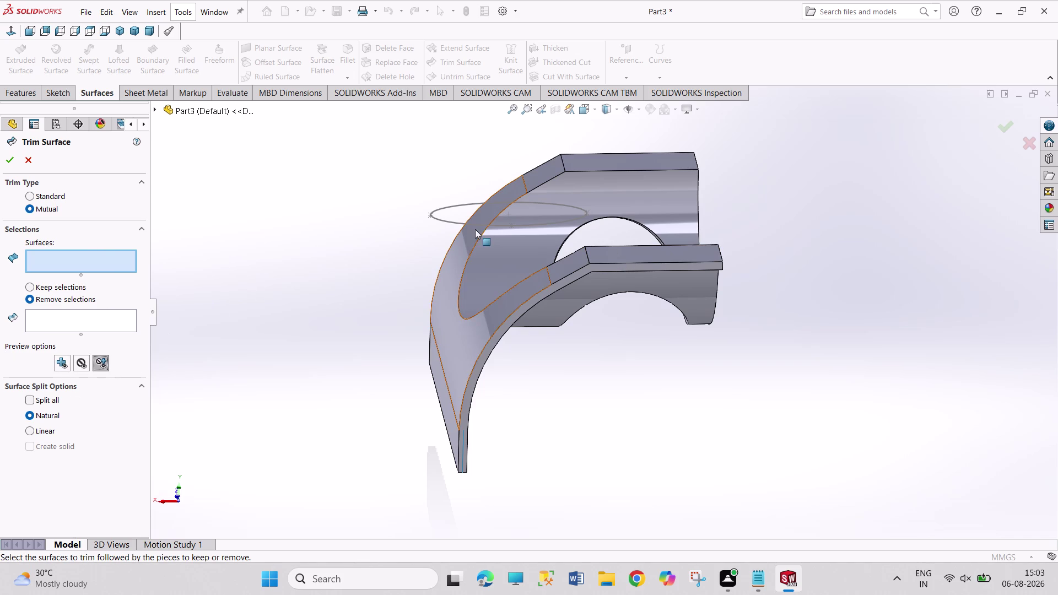
click(24, 163)
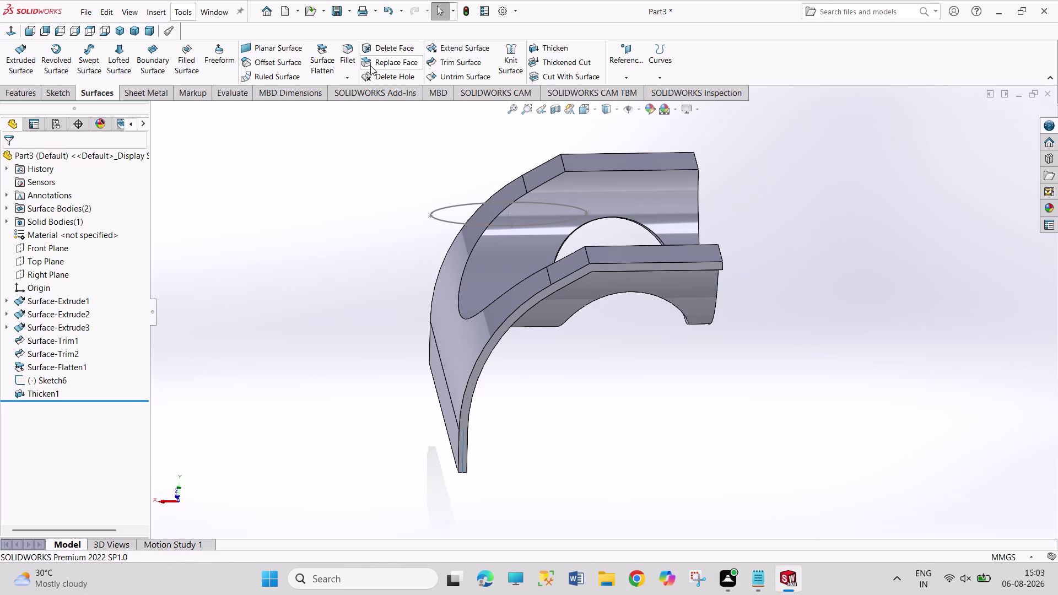
Pick the inner curved face in Delete Face, then cancel it.
click(395, 49)
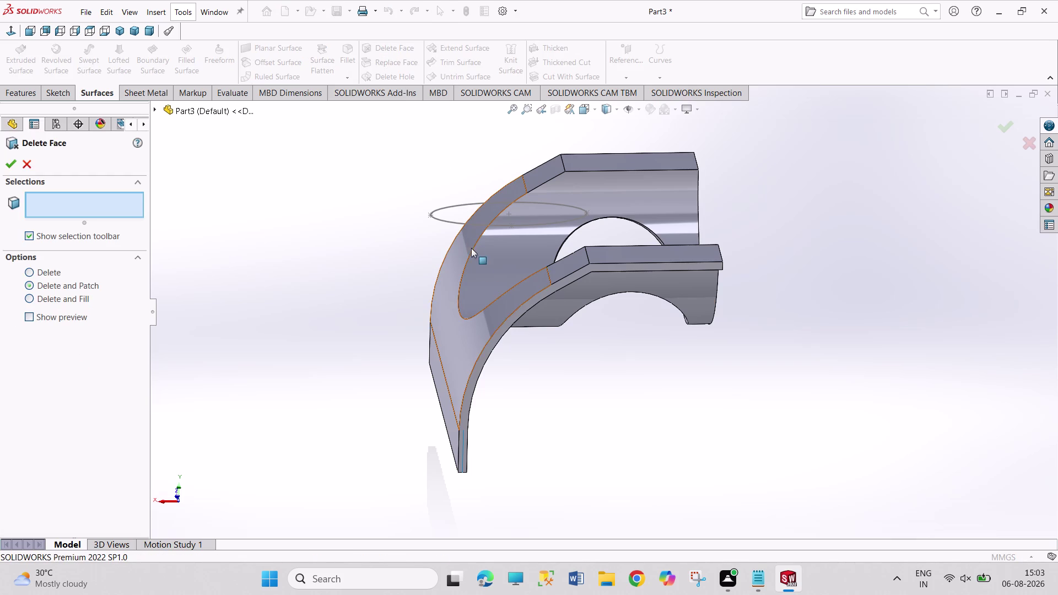
click(481, 276)
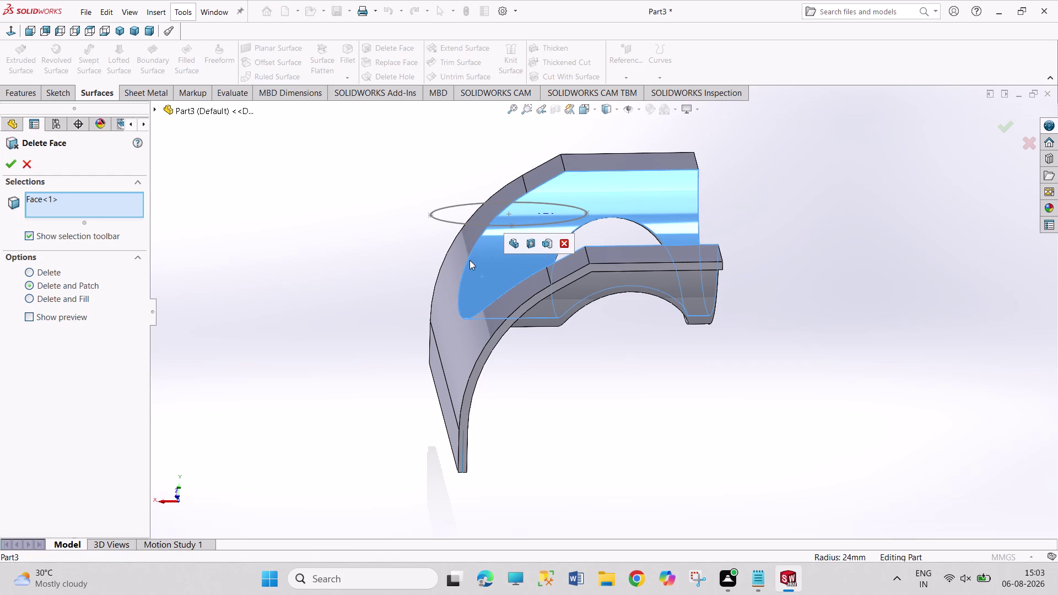
click(459, 224)
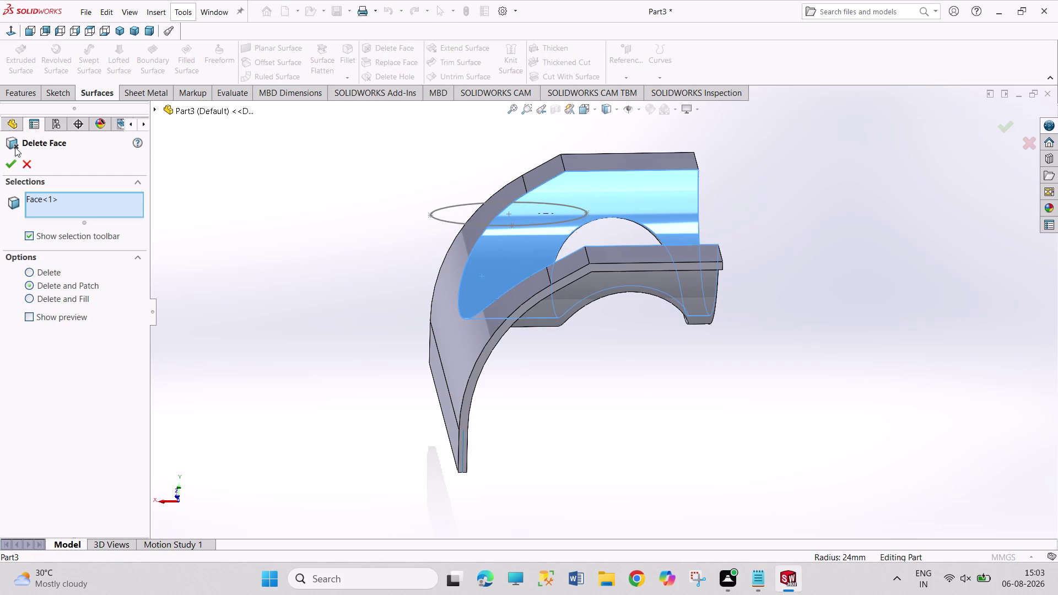
click(30, 157)
Undo Thicken1, returning to the three surface bodies ending at Sketch6.
drag(299, 191, 328, 283)
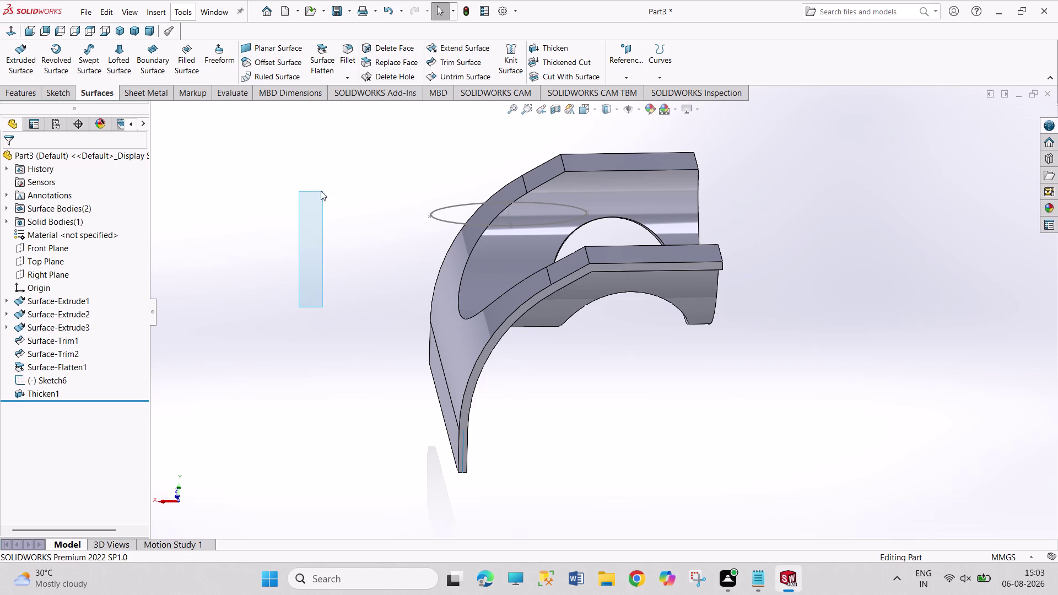
drag(321, 190, 392, 285)
drag(409, 182, 532, 265)
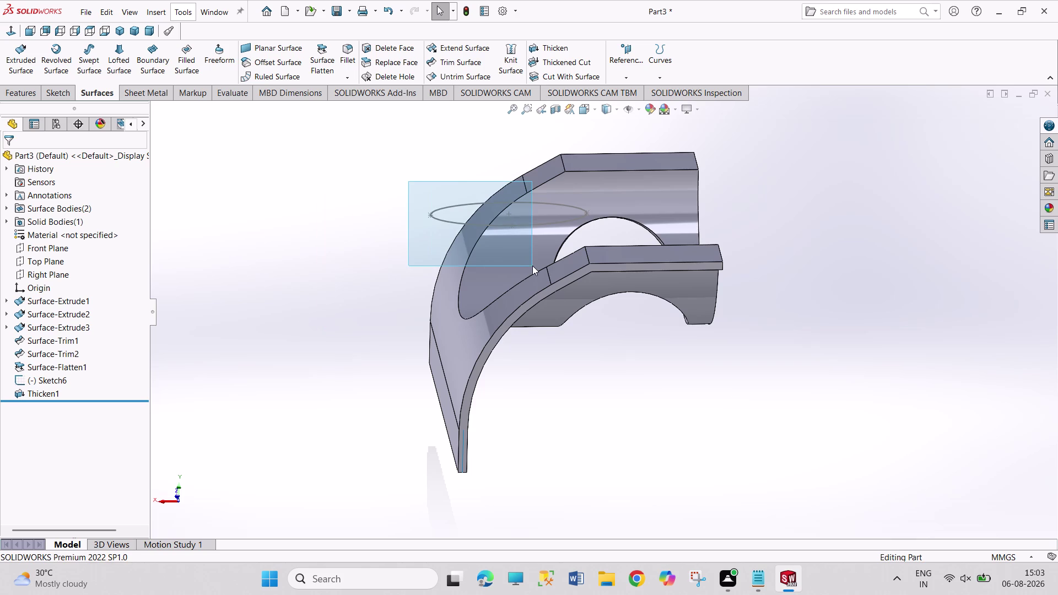
click(396, 8)
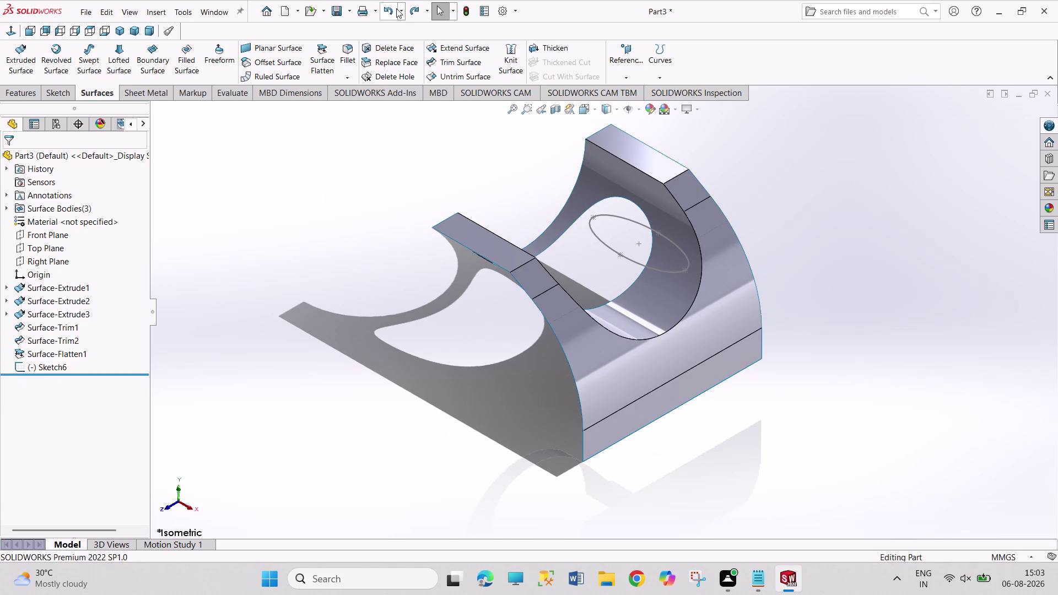
Undo back into Sketch6 to remove the ellipse, then close Part3 to get the save prompt.
click(396, 9)
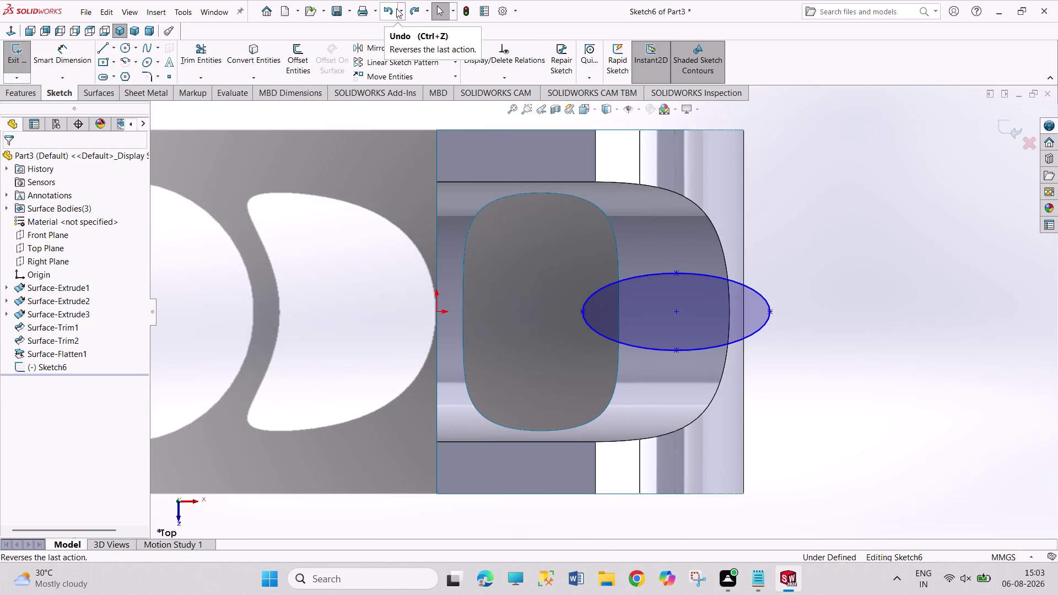
click(396, 8)
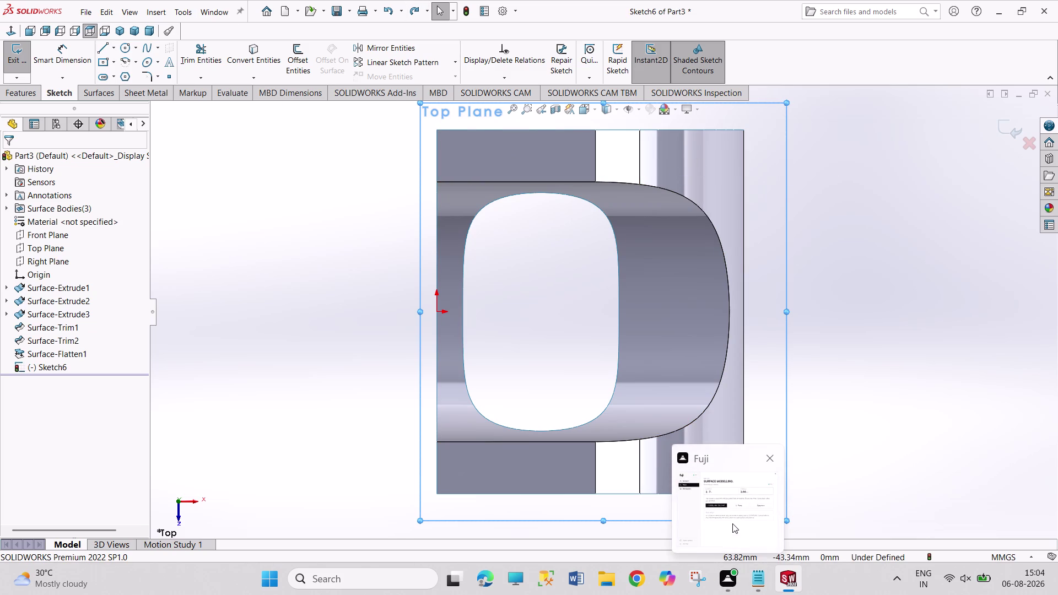
drag(834, 203, 916, 432)
drag(774, 182, 805, 325)
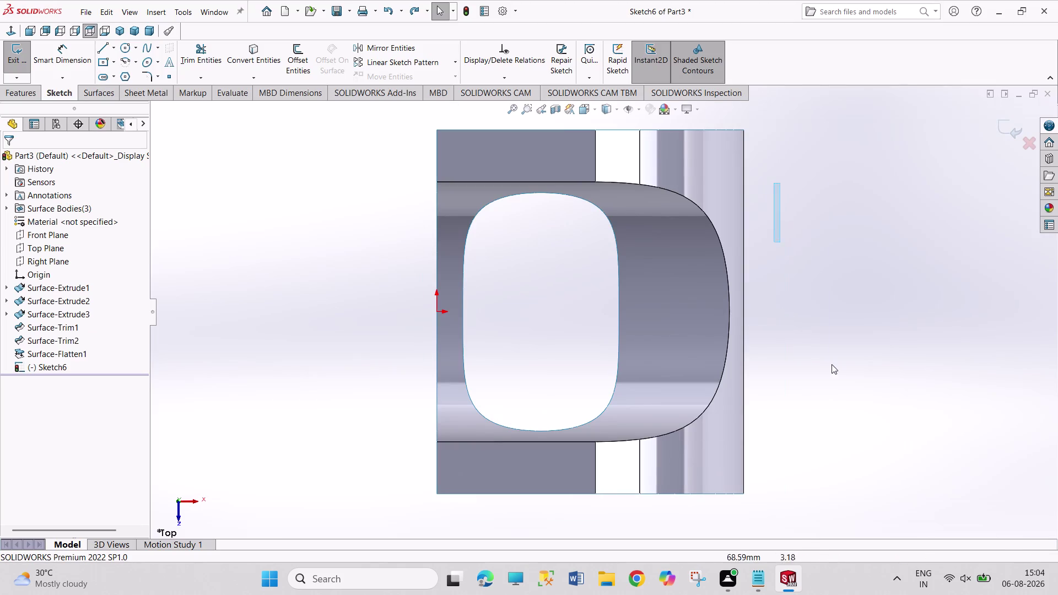
drag(806, 325, 950, 327)
drag(771, 170, 982, 268)
click(1044, 92)
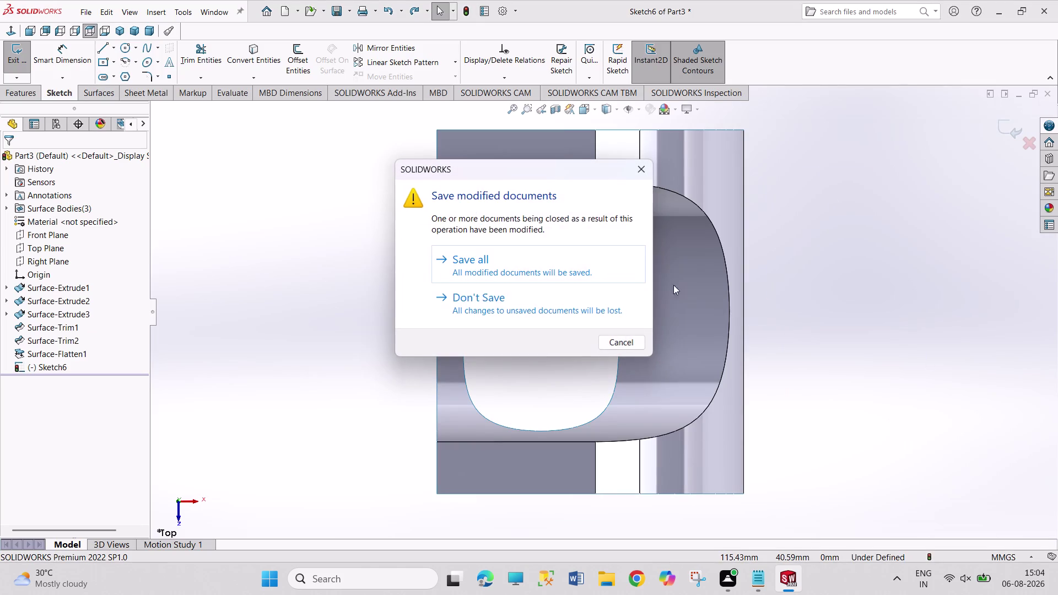
Discard Part3's changes, switch to the SURFACE 4 SHEET drawing and save it.
click(586, 310)
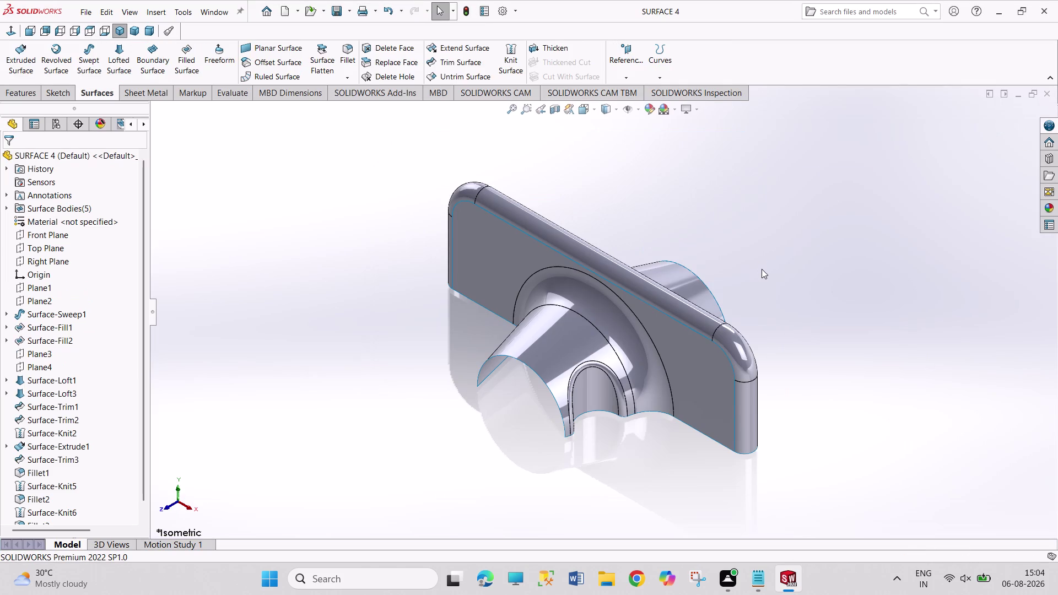
click(228, 9)
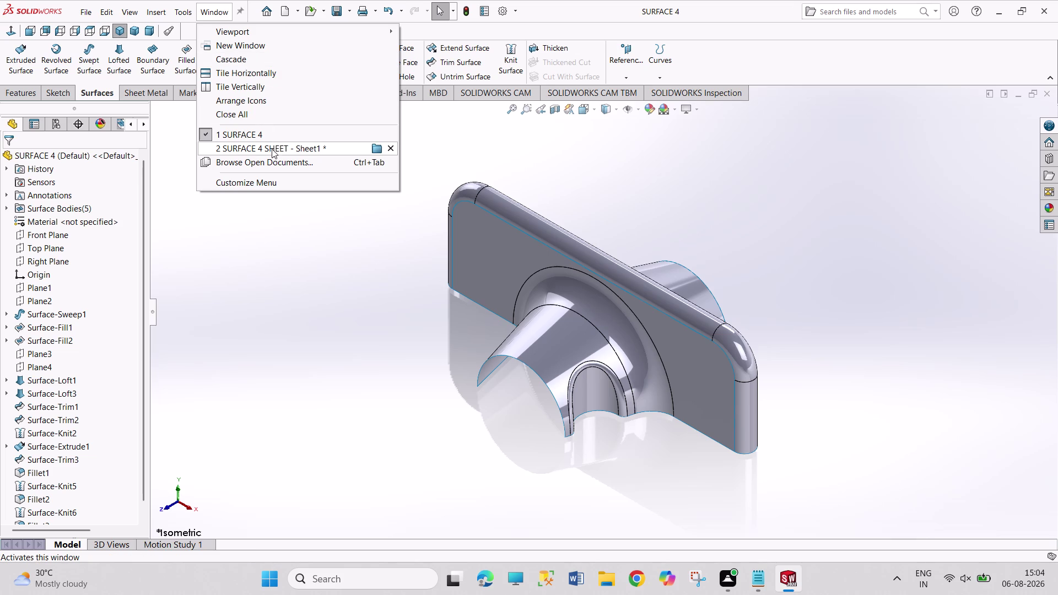
click(272, 149)
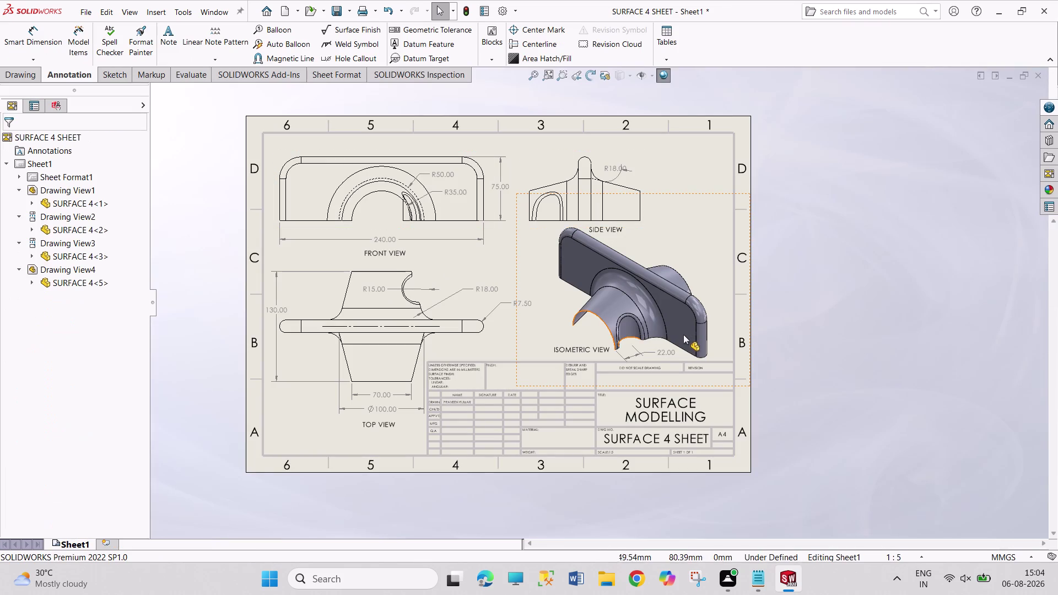
key(ctrl+s)
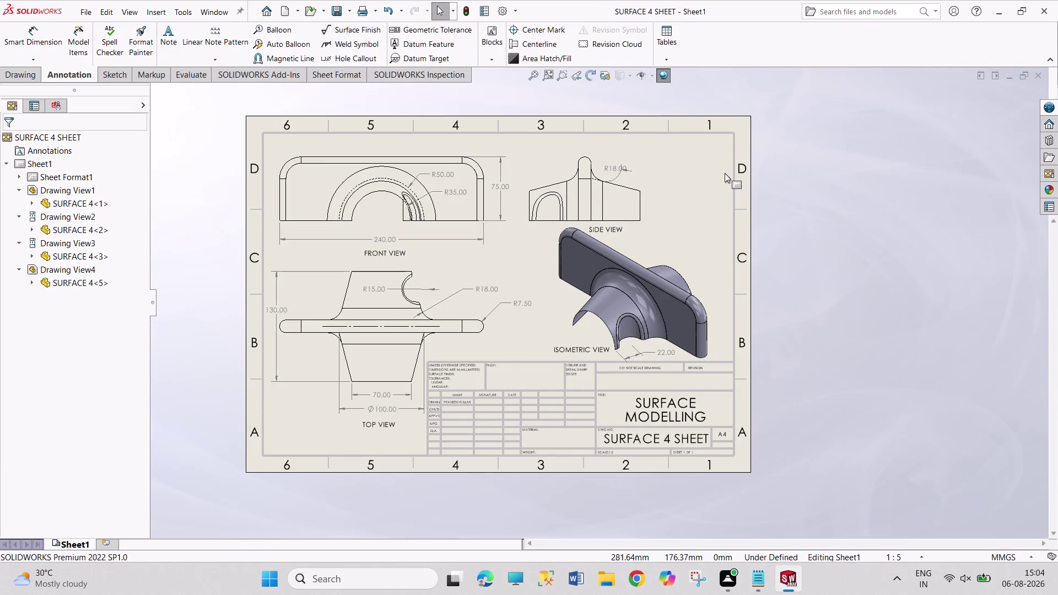
Drag across the SURFACE 4 SHEET drawing views and click near the bottom of the screen.
drag(778, 120, 869, 322)
drag(767, 83, 801, 309)
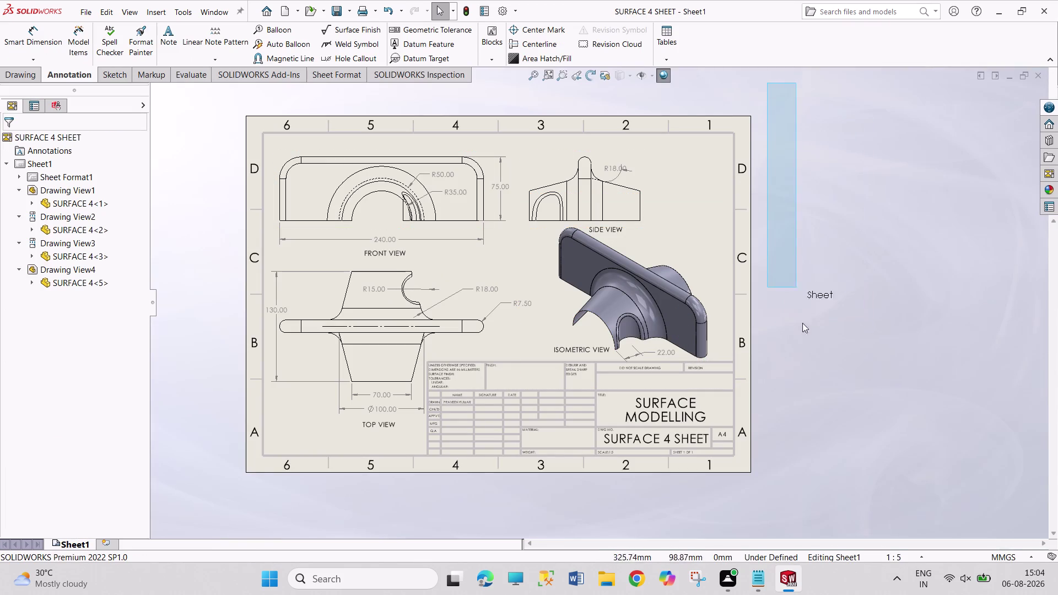
drag(800, 308, 815, 487)
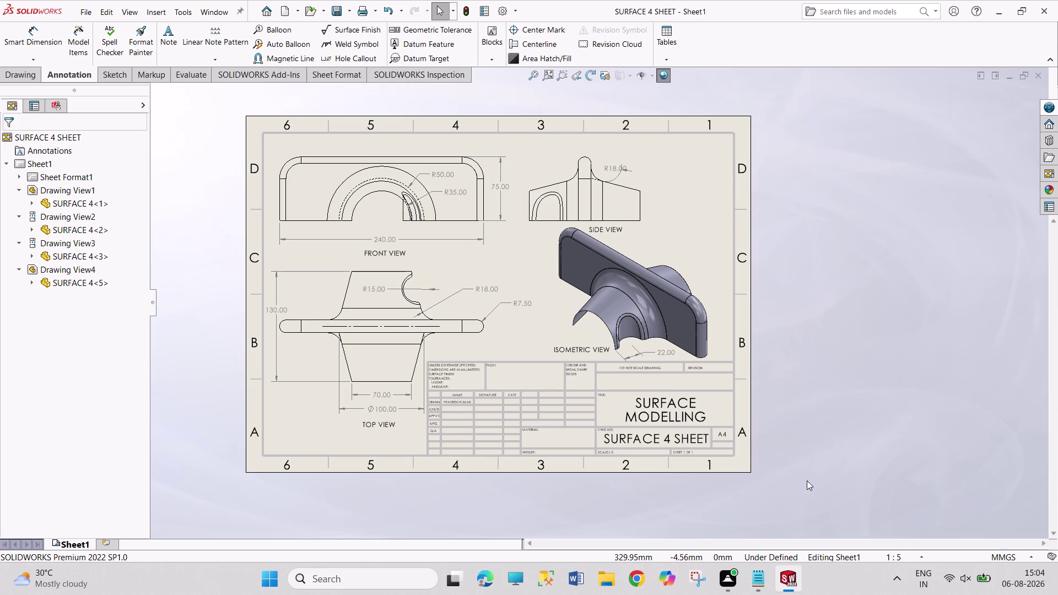
click(609, 570)
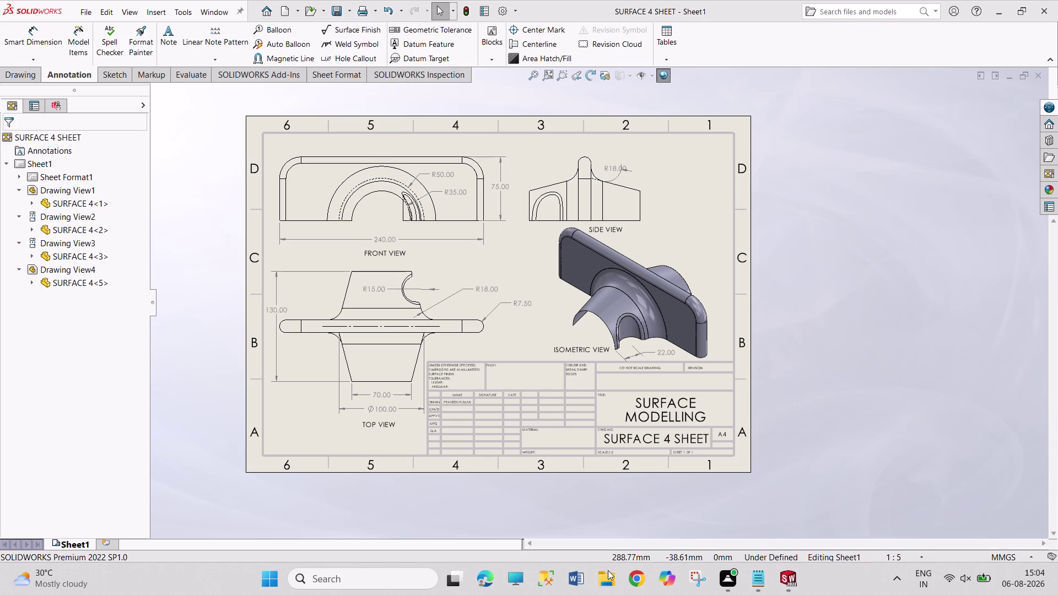